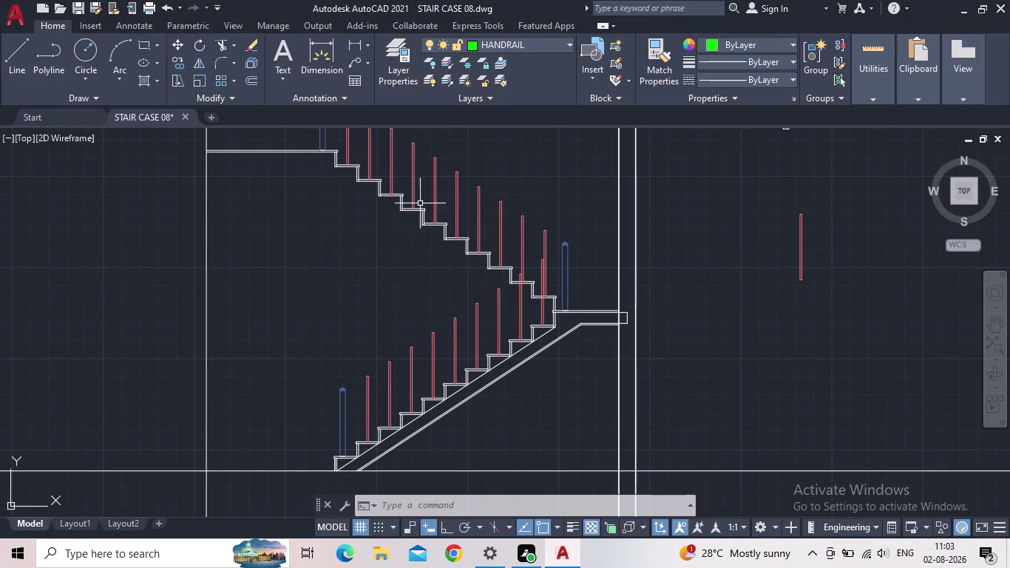
Pan across the staircase section to bring the red balusters into view.
middle_drag(385, 312, 523, 310)
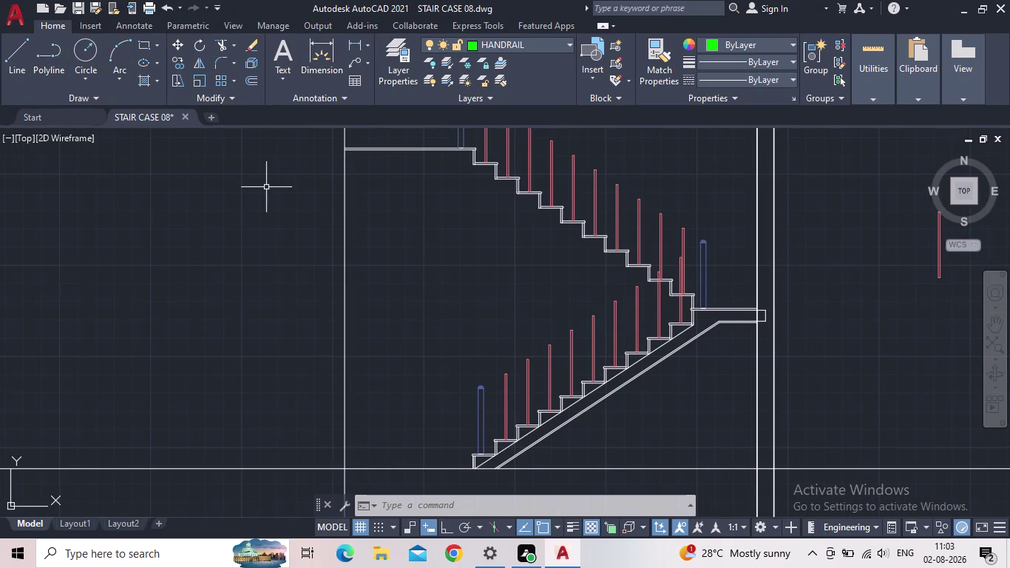
Start SPLINE and bring the lower flight's railing posts into view.
key(s)
text(PL)
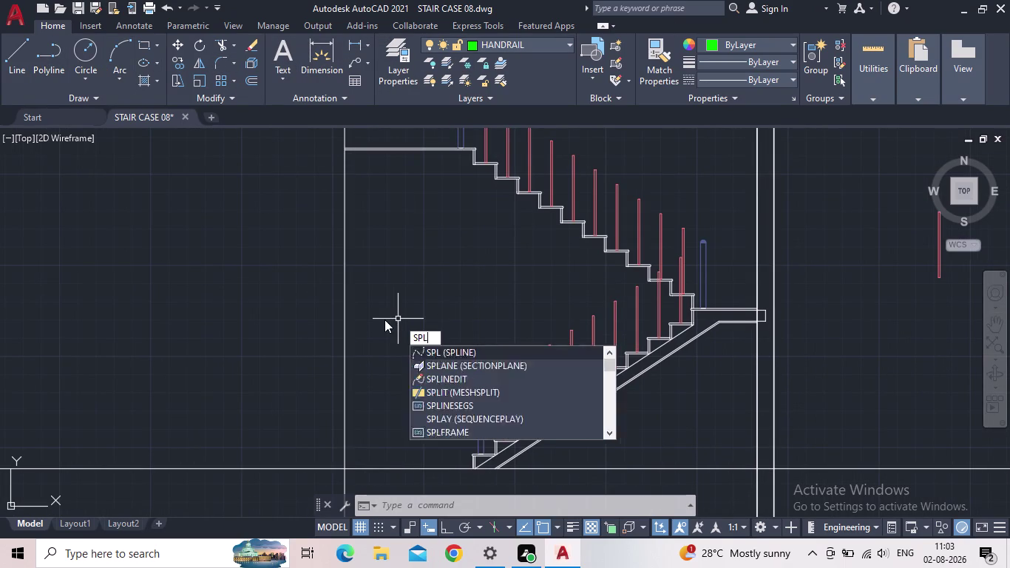
key(Return)
scroll(up, 3)
scroll(up, 3)
scroll(up, 3)
middle_drag(534, 450, 305, 270)
scroll(up, 3)
scroll(up, 3)
scroll(up, 3)
drag(310, 263, 320, 262)
middle_drag(640, 253, 468, 397)
scroll(down, 3)
middle_drag(677, 283, 464, 419)
scroll(down, 3)
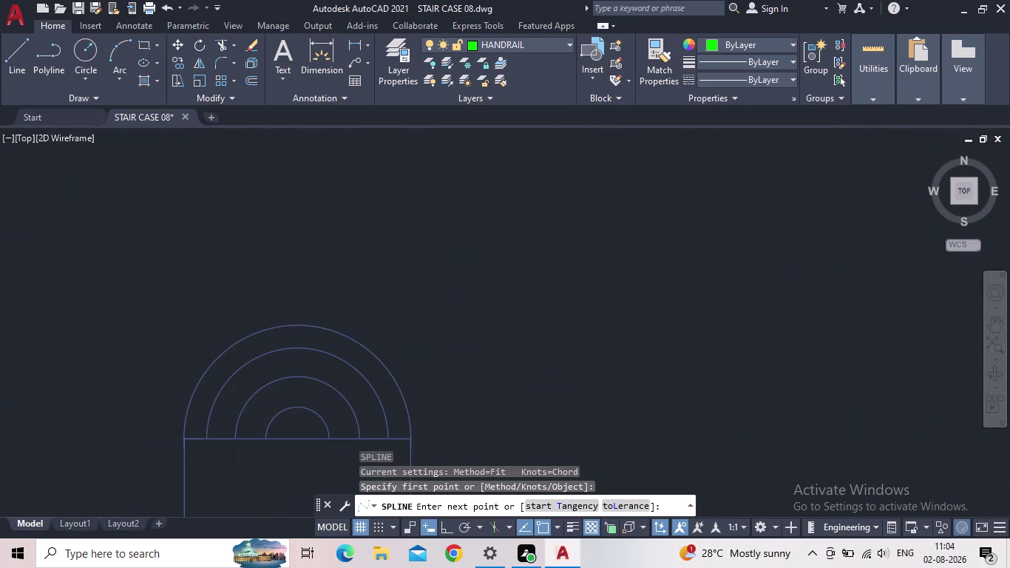
scroll(down, 3)
scroll(down, 3)
middle_drag(746, 347, 516, 426)
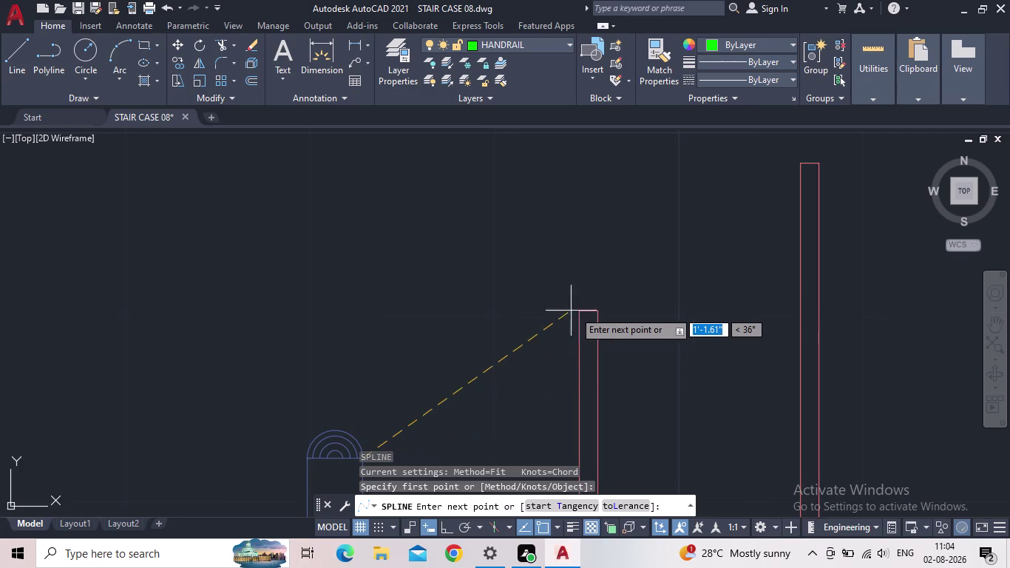
scroll(up, 3)
drag(580, 313, 598, 313)
middle_drag(759, 244, 589, 311)
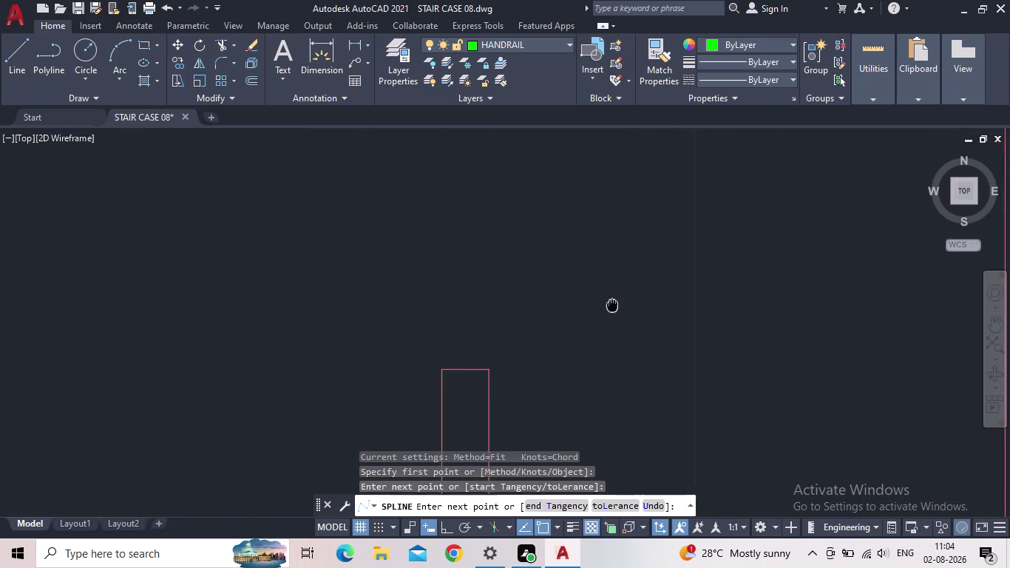
middle_drag(588, 310, 536, 317)
scroll(down, 3)
middle_drag(588, 261, 372, 434)
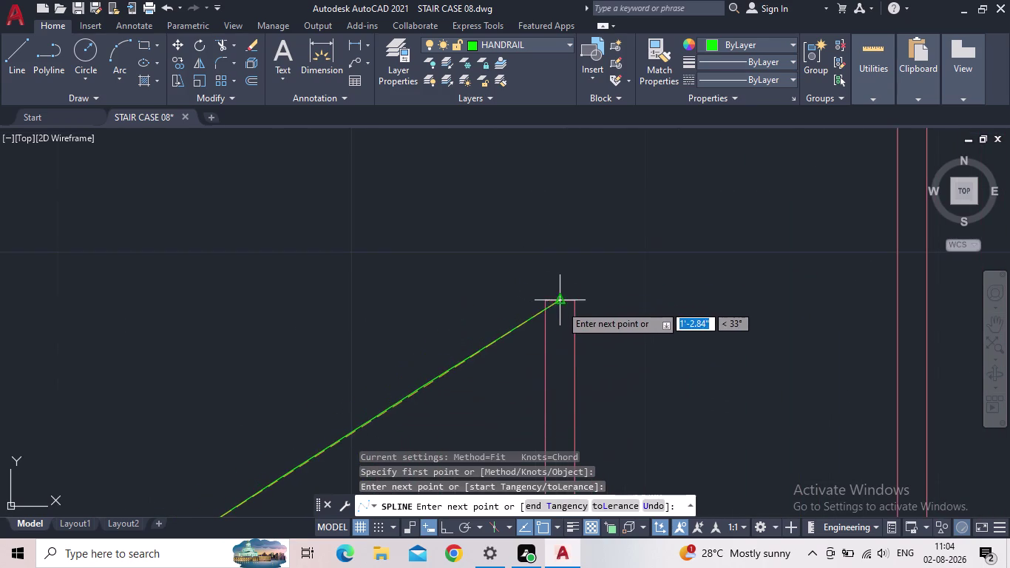
drag(542, 302, 557, 298)
middle_drag(645, 254, 439, 435)
scroll(down, 3)
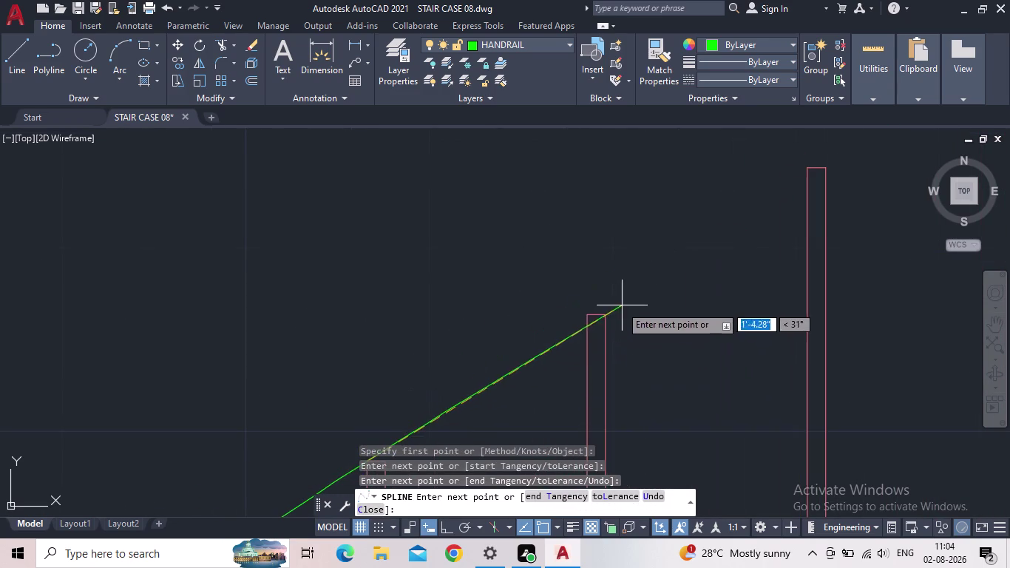
Pass the handrail spline through the lower flight's baluster tops.
click(587, 316)
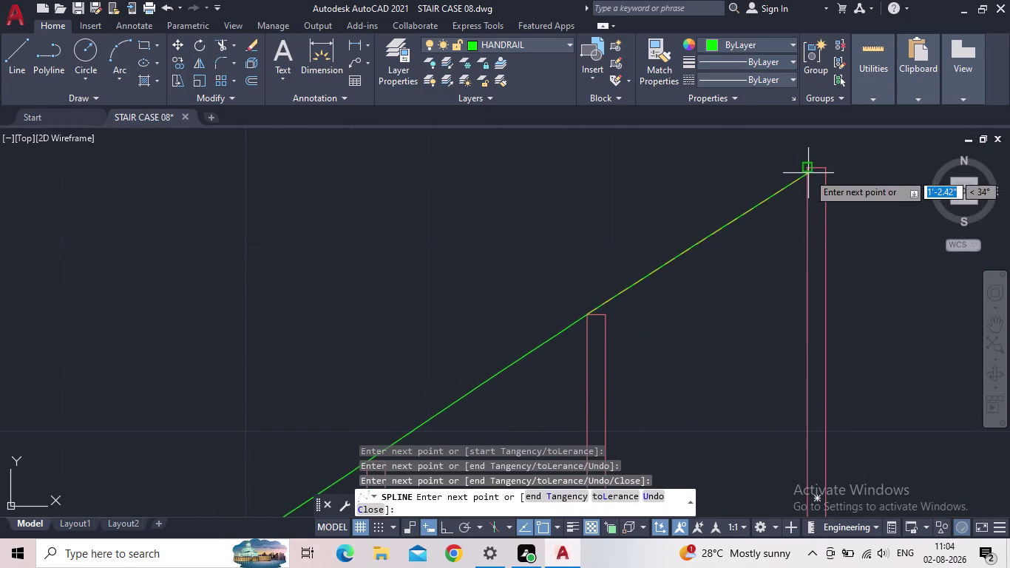
click(809, 171)
middle_drag(754, 209, 423, 439)
scroll(down, 3)
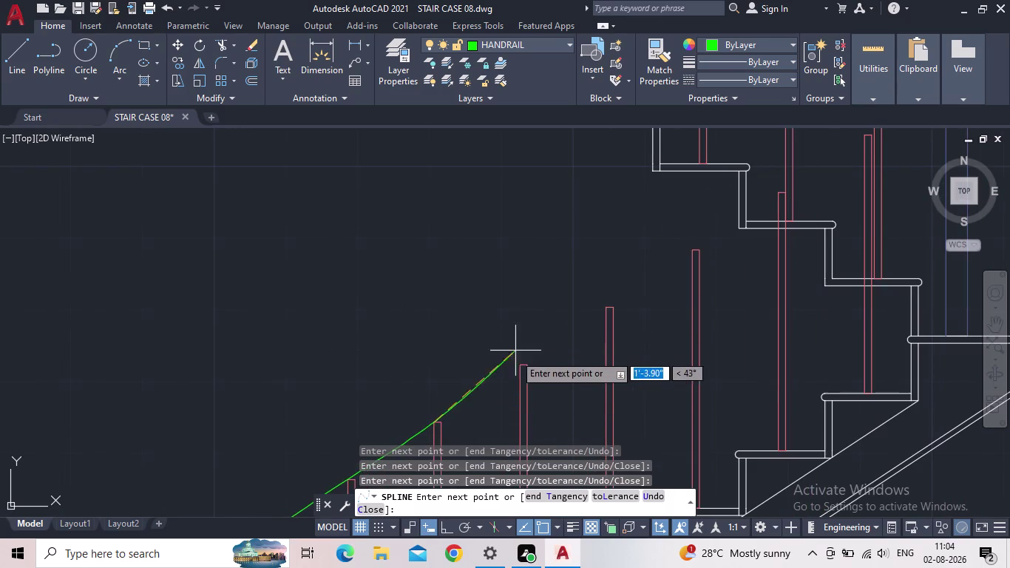
scroll(up, 3)
scroll(up, 3)
scroll(up, 3)
drag(543, 376, 547, 369)
middle_drag(742, 289, 495, 425)
scroll(down, 3)
scroll(down, 3)
scroll(up, 3)
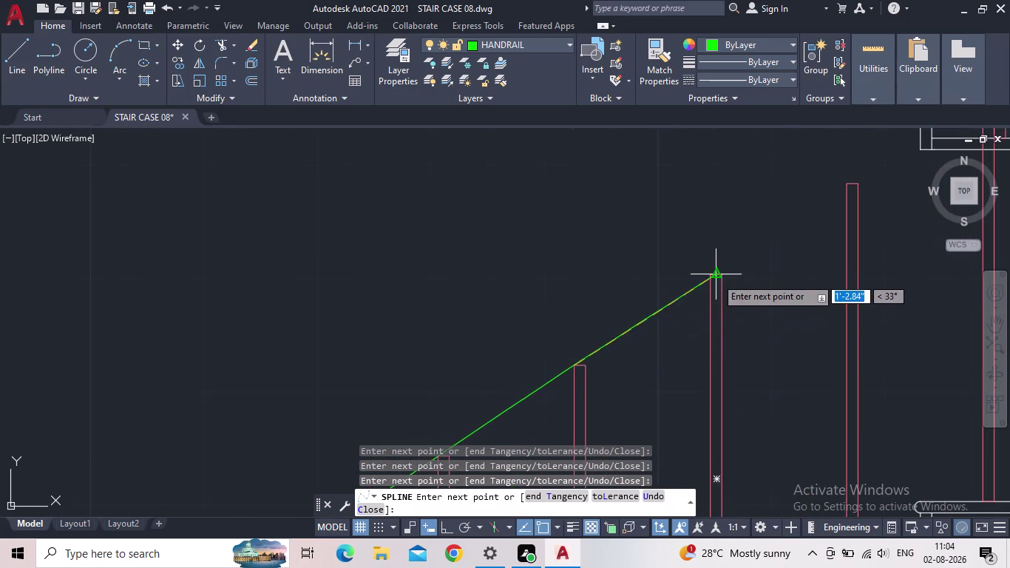
scroll(up, 3)
scroll(up, 3)
click(687, 247)
middle_drag(745, 254, 743, 257)
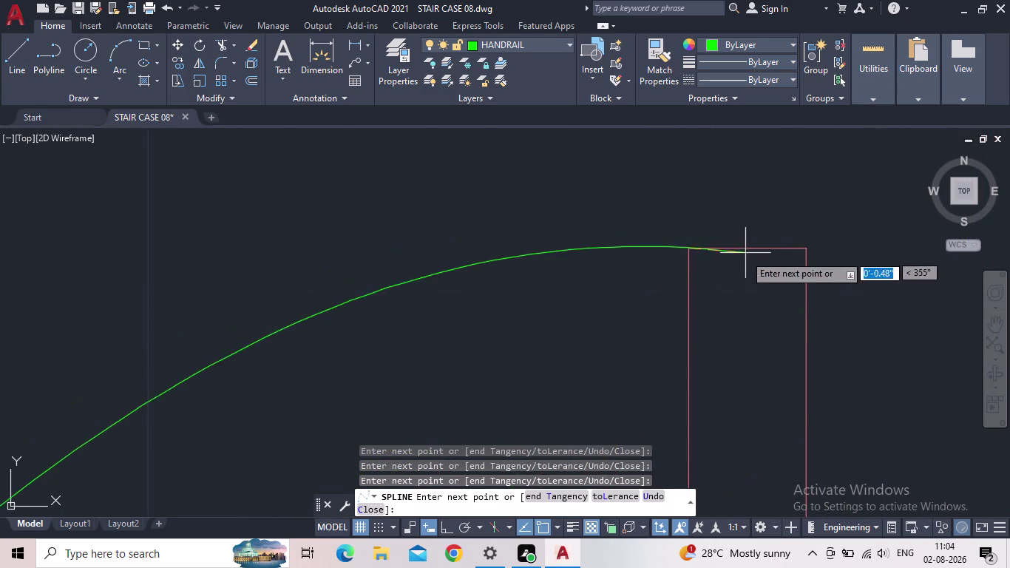
middle_drag(744, 258, 402, 427)
scroll(down, 3)
scroll(down, 3)
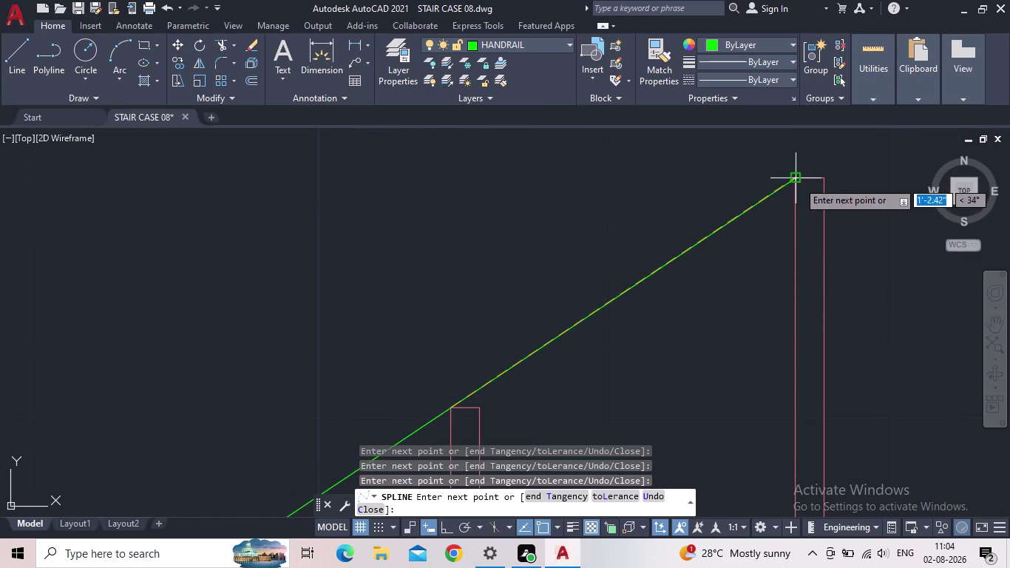
click(799, 180)
Extend the spline through the landing post and a point near the wall.
middle_drag(787, 196, 535, 388)
scroll(down, 3)
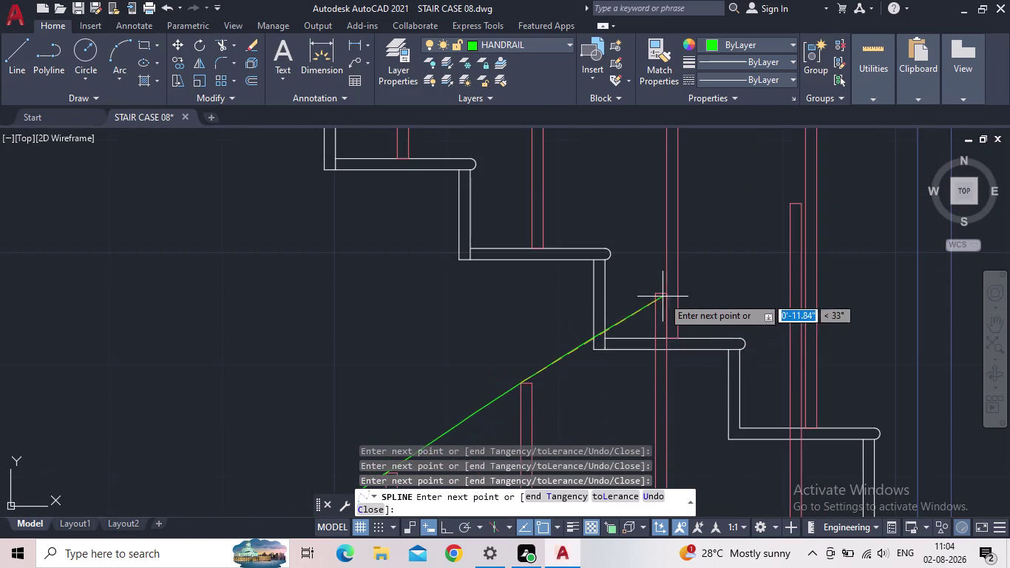
scroll(up, 3)
click(624, 309)
middle_drag(793, 259, 705, 365)
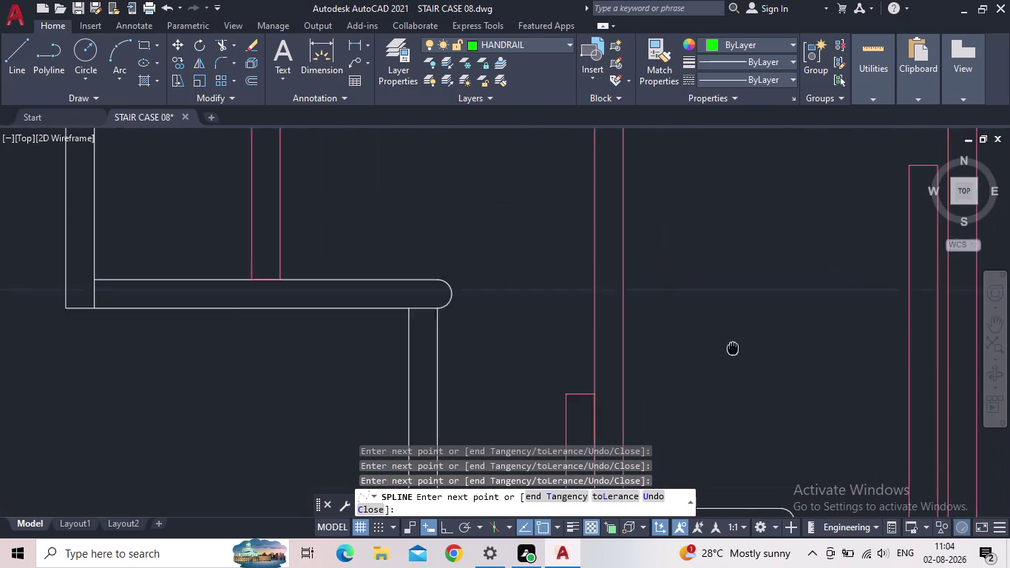
middle_drag(705, 365, 606, 404)
scroll(down, 3)
click(697, 296)
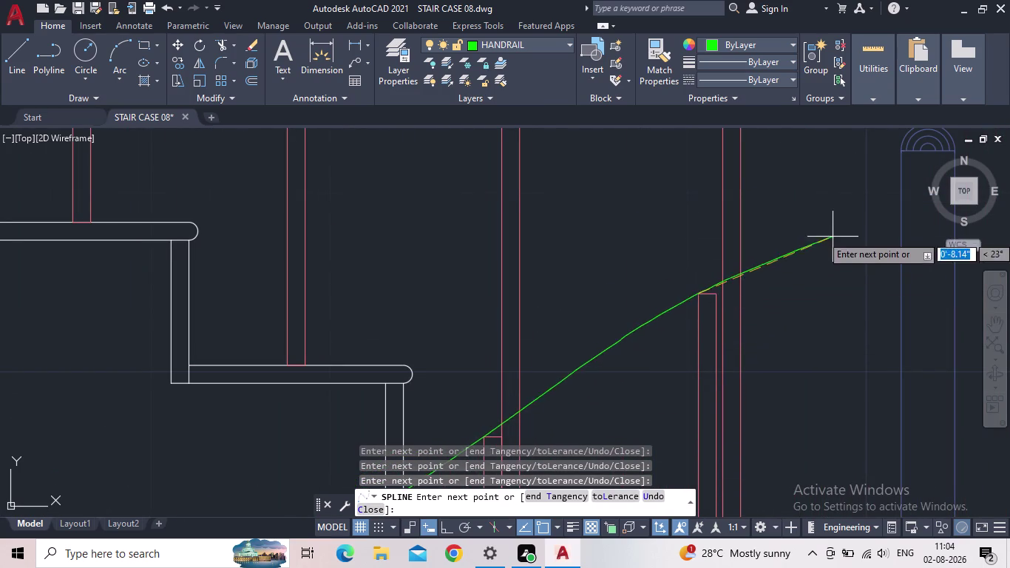
middle_drag(846, 234, 670, 395)
scroll(up, 3)
scroll(up, 3)
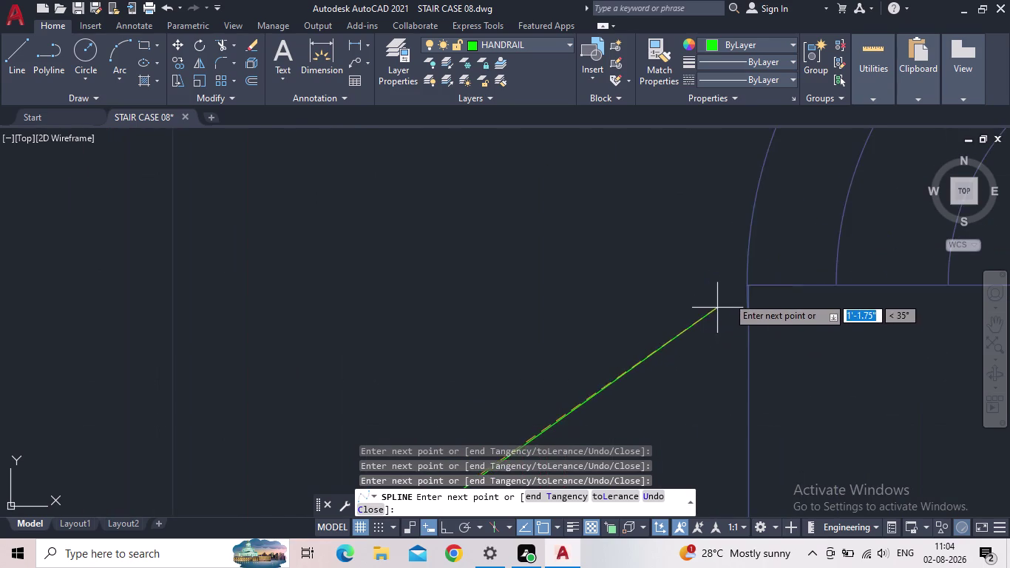
scroll(up, 3)
click(771, 288)
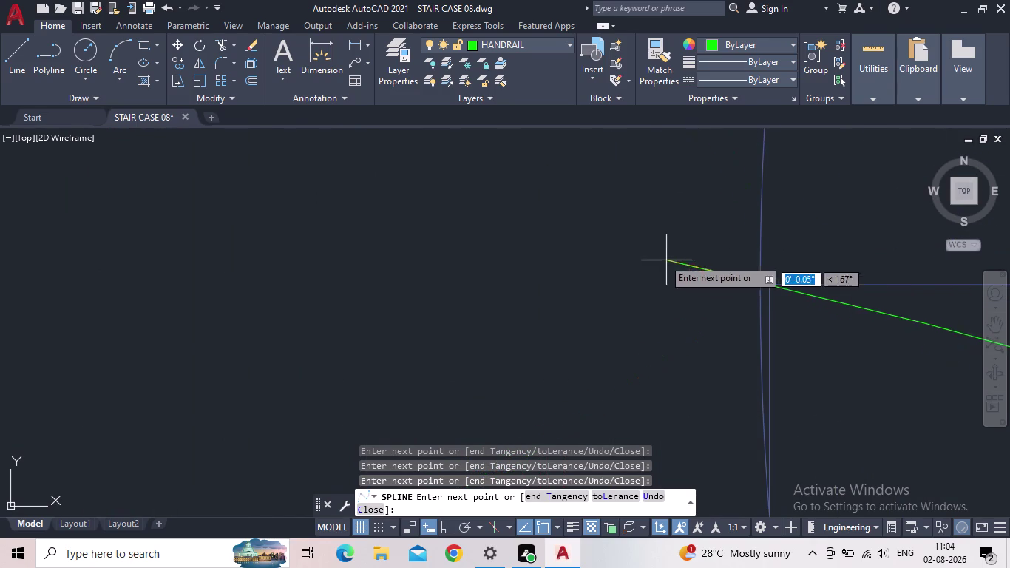
middle_drag(639, 272, 690, 381)
scroll(down, 3)
scroll(down, 3)
scroll(down, 3)
middle_drag(442, 257, 584, 344)
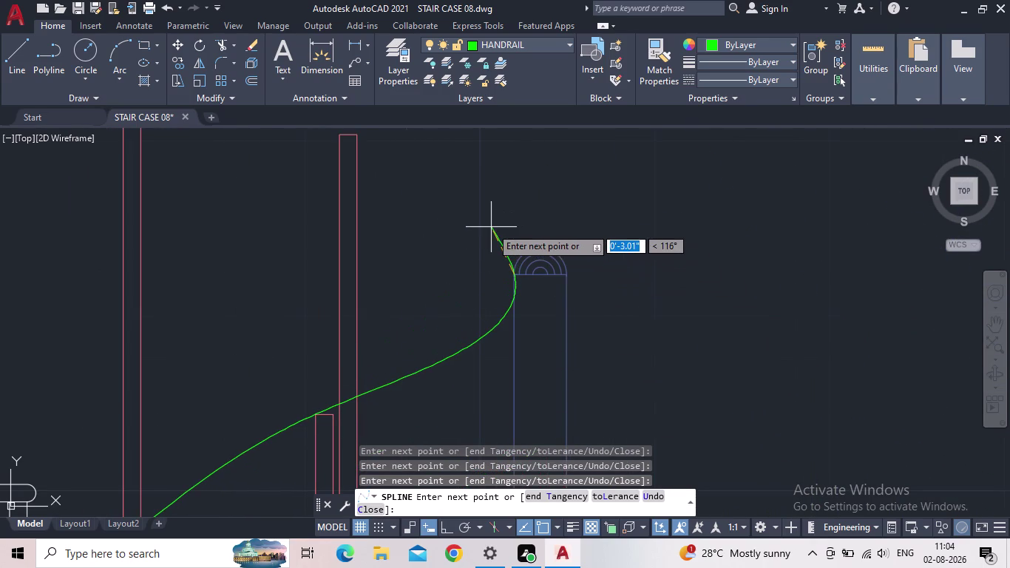
Continue the handrail spline through the upper flight's post tops.
middle_drag(455, 212, 462, 221)
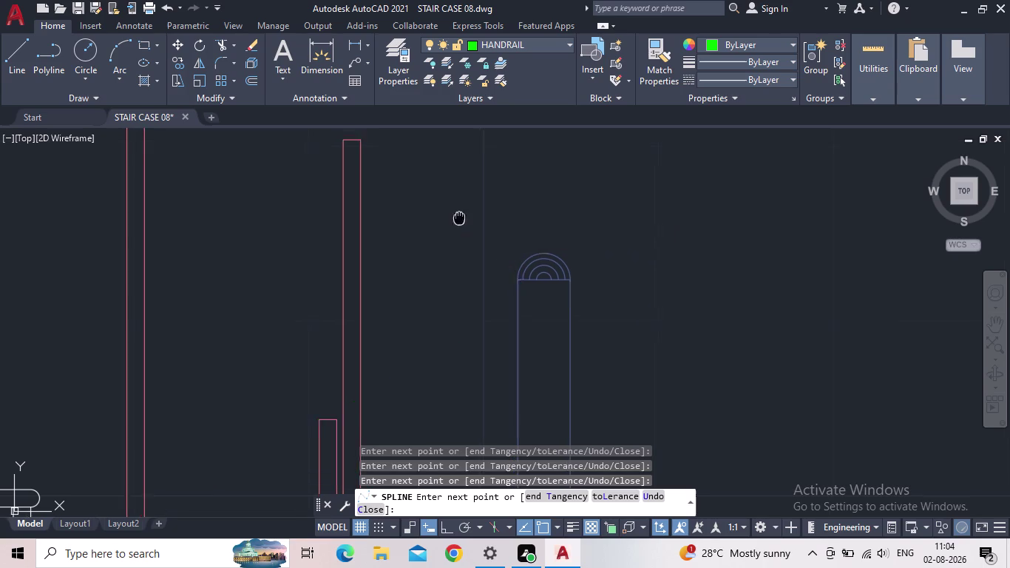
middle_drag(462, 221, 680, 330)
scroll(up, 3)
click(572, 254)
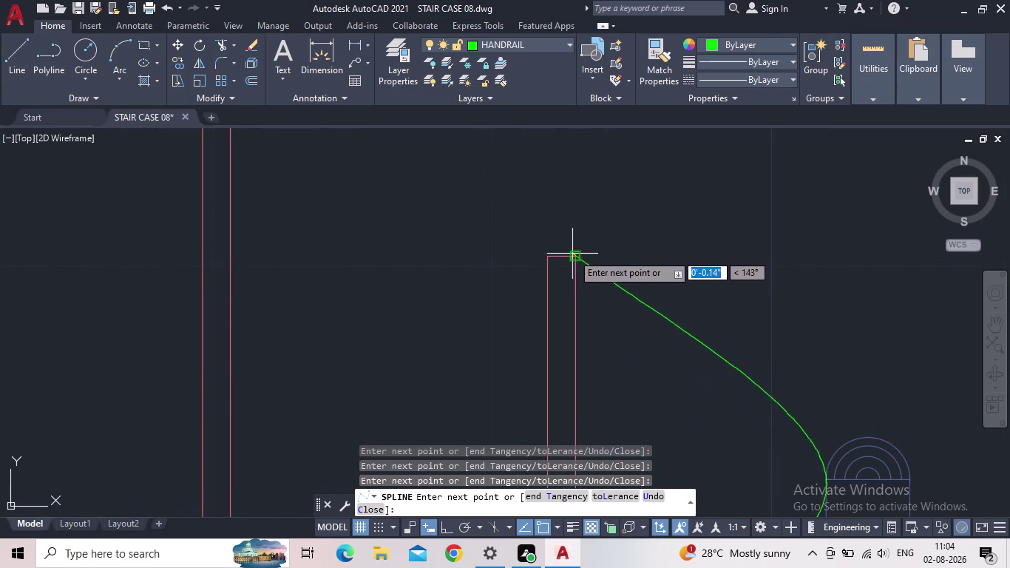
scroll(up, 3)
middle_drag(507, 198, 702, 375)
scroll(down, 3)
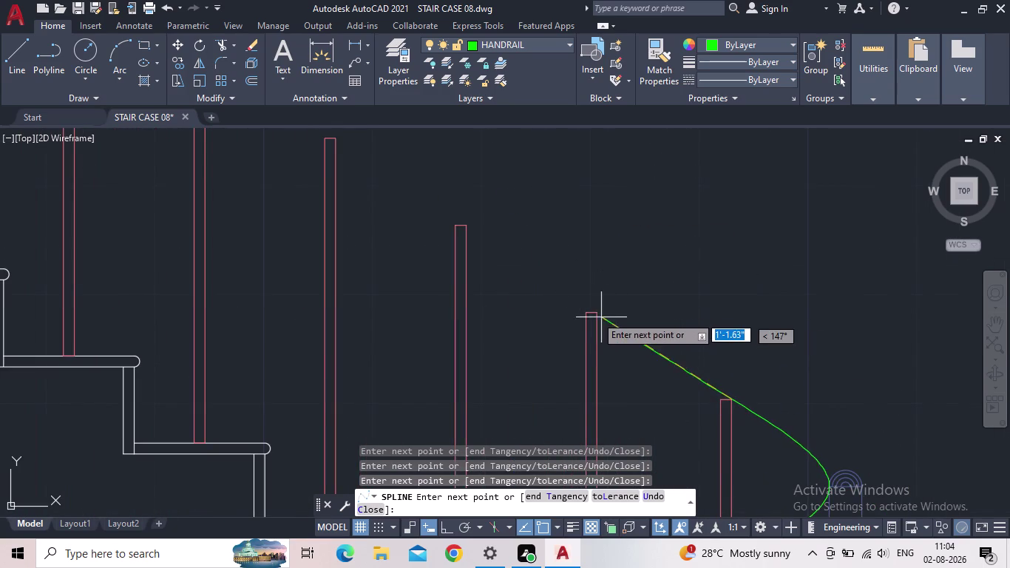
scroll(up, 3)
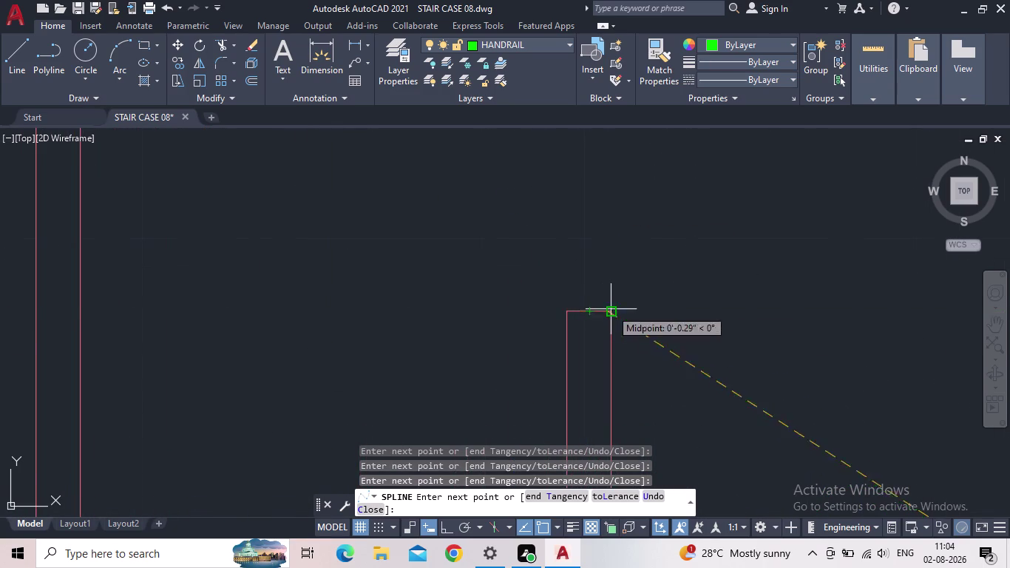
click(616, 310)
middle_drag(449, 220, 712, 402)
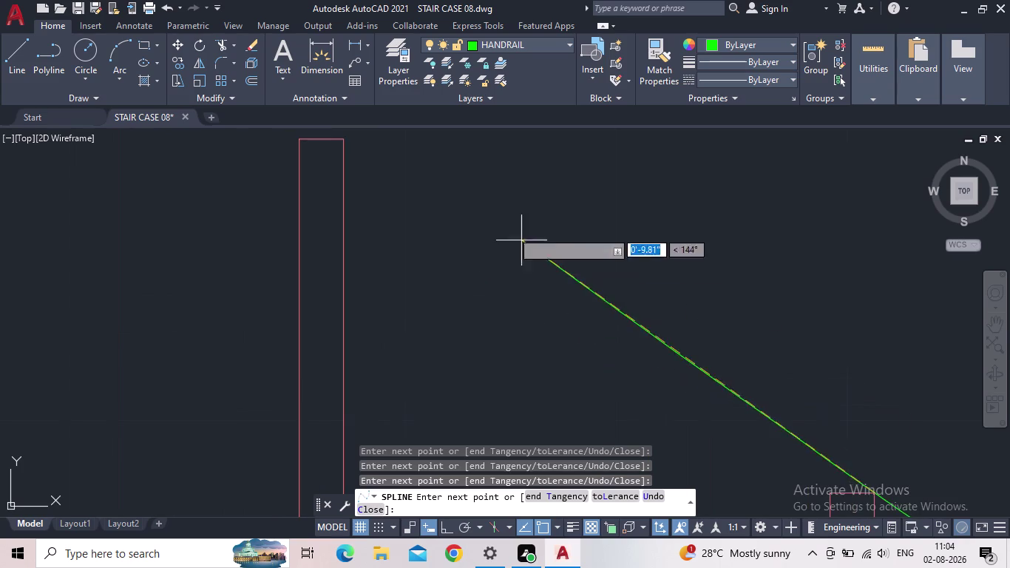
middle_drag(488, 221, 688, 395)
click(543, 310)
middle_drag(407, 247, 677, 374)
scroll(down, 3)
click(534, 262)
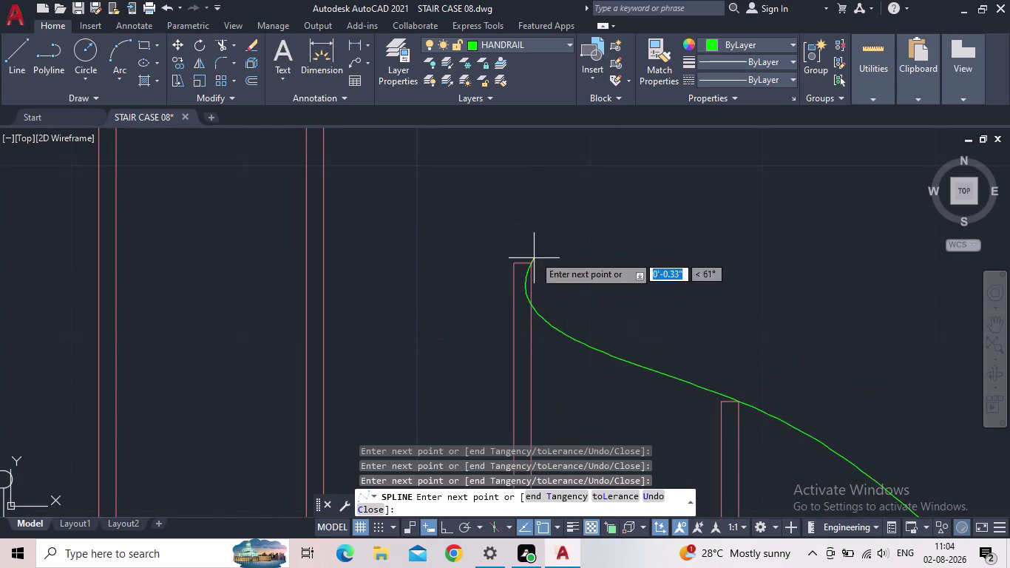
middle_drag(464, 201, 673, 395)
scroll(up, 3)
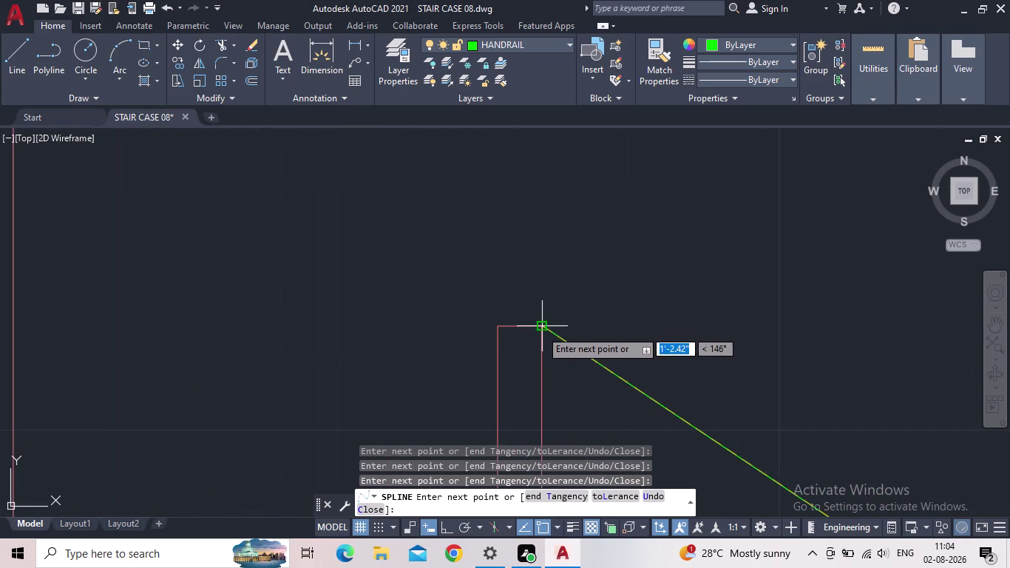
click(541, 330)
middle_drag(340, 246, 618, 338)
scroll(down, 3)
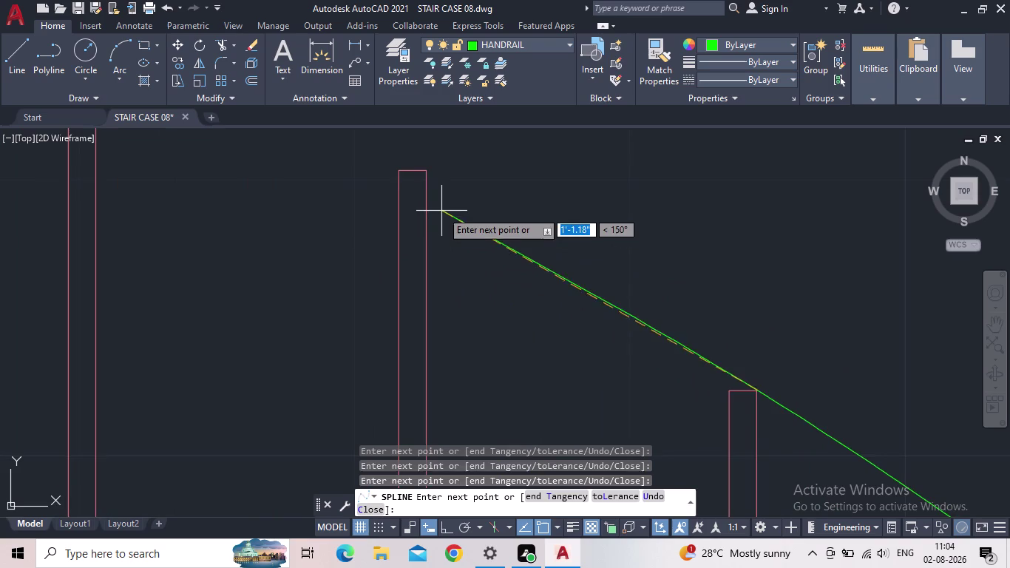
middle_drag(447, 219, 449, 312)
click(432, 264)
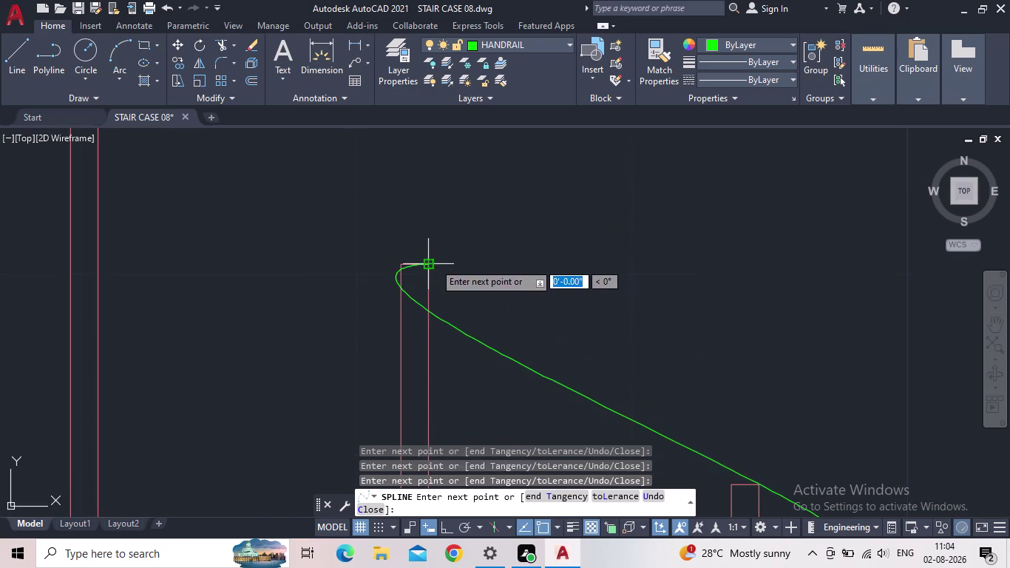
Add the last post-top points, curve around the lower newel post and end the spline.
middle_drag(368, 235, 636, 373)
scroll(down, 3)
scroll(up, 3)
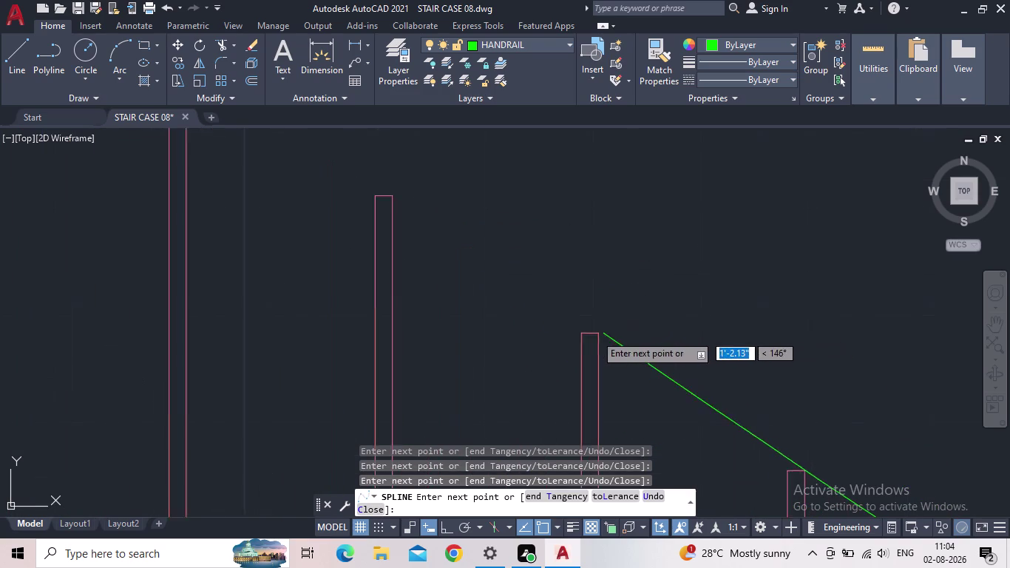
click(599, 332)
middle_drag(466, 256, 469, 263)
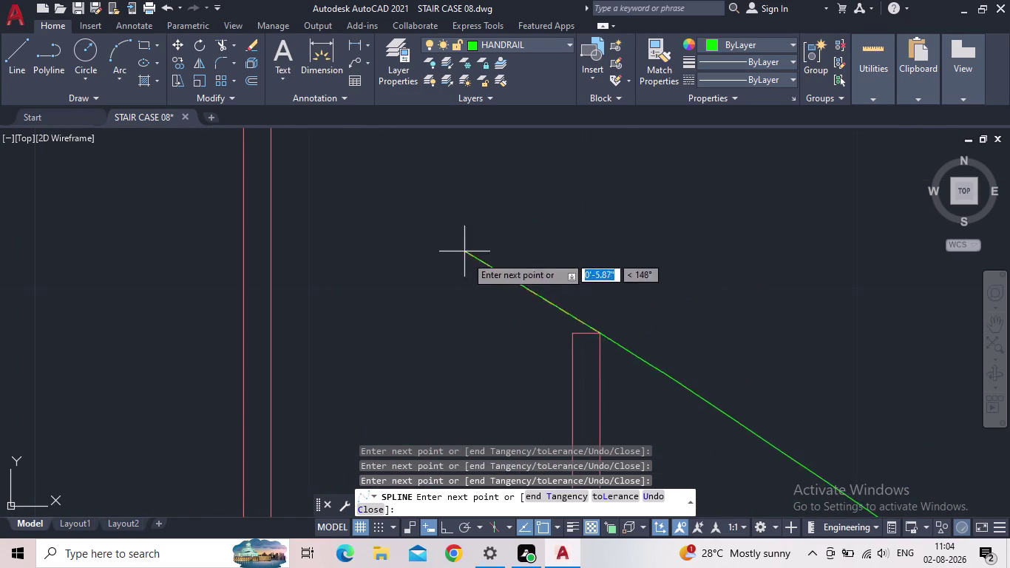
middle_drag(469, 263, 767, 481)
click(573, 339)
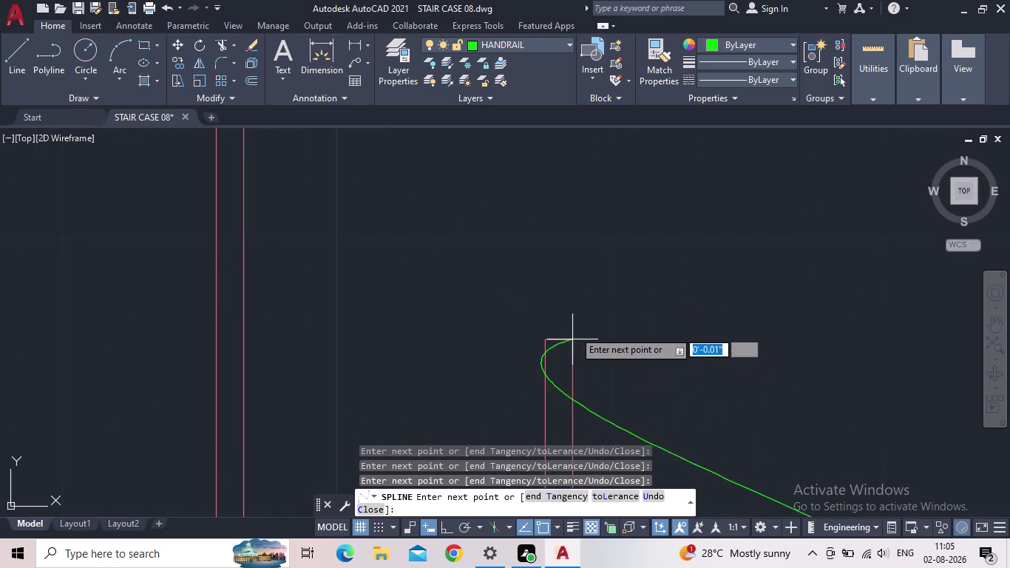
middle_drag(480, 254, 606, 398)
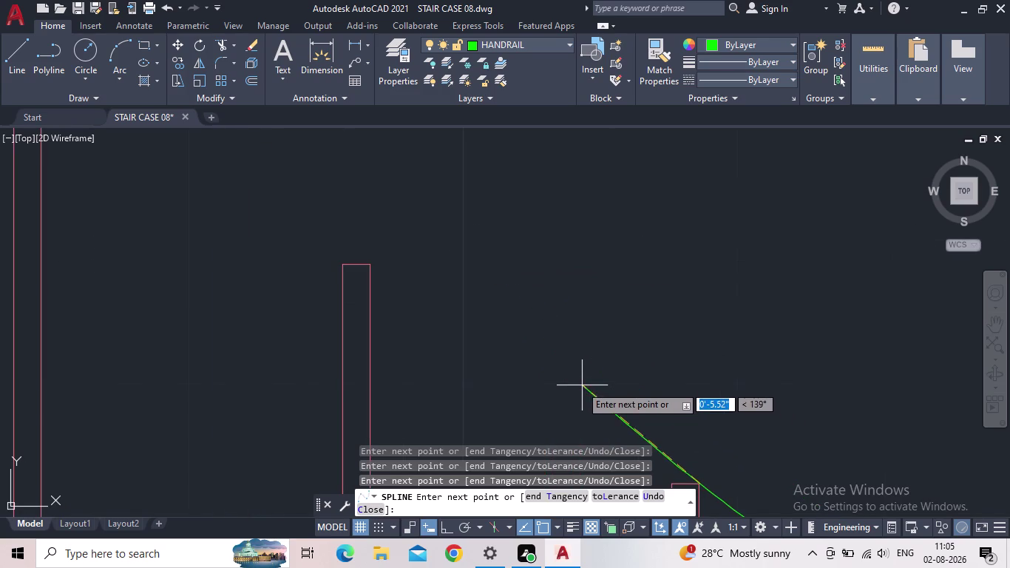
middle_drag(541, 343, 710, 400)
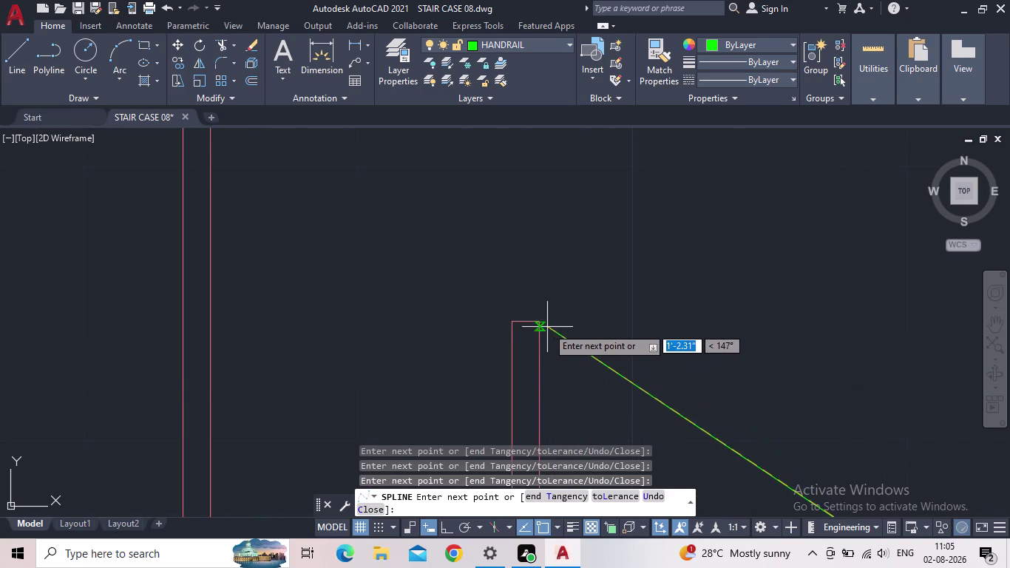
click(536, 321)
middle_drag(455, 280, 751, 475)
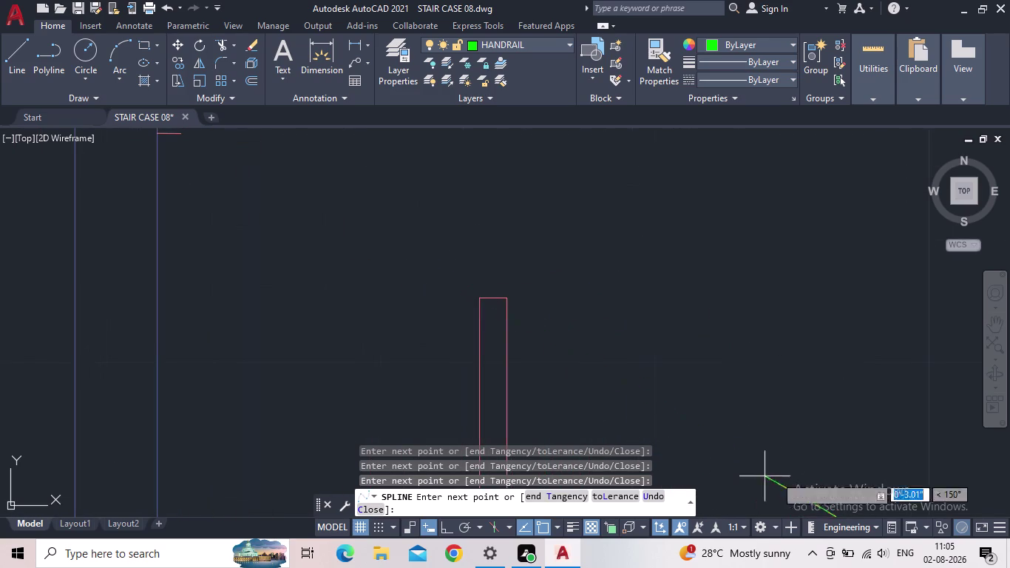
click(503, 301)
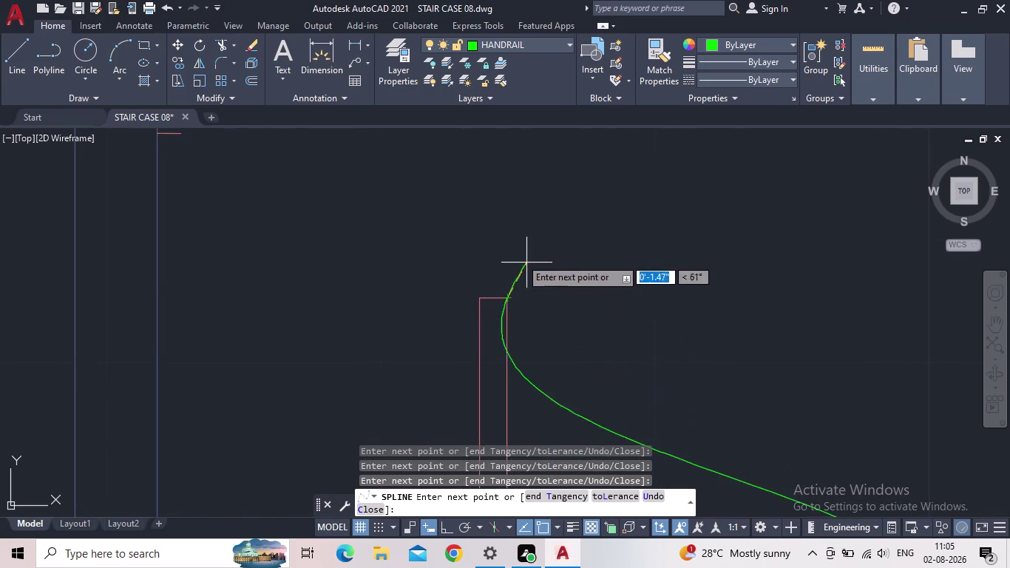
middle_drag(512, 255, 1002, 452)
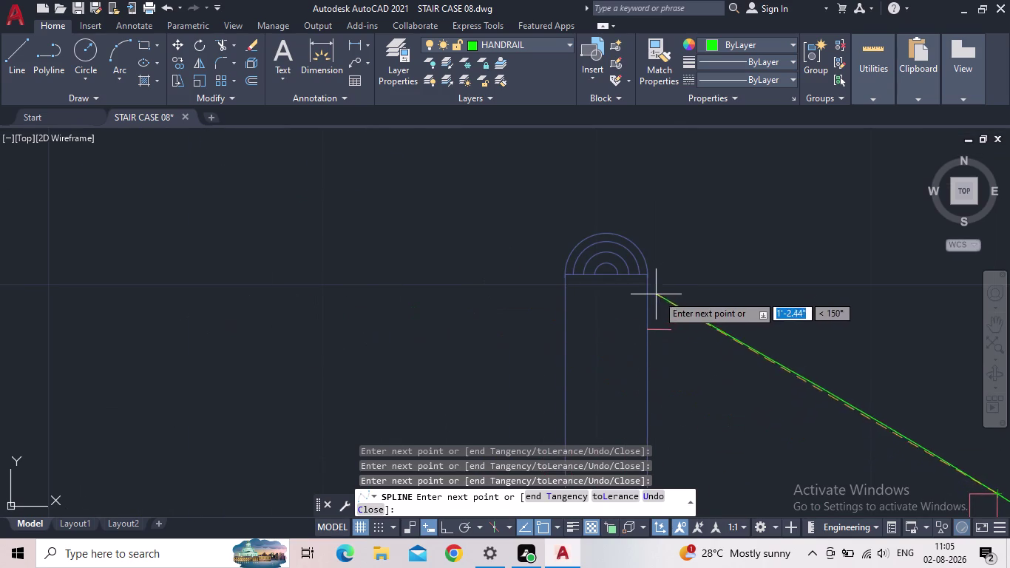
scroll(up, 3)
scroll(up, 3)
scroll(up, 3)
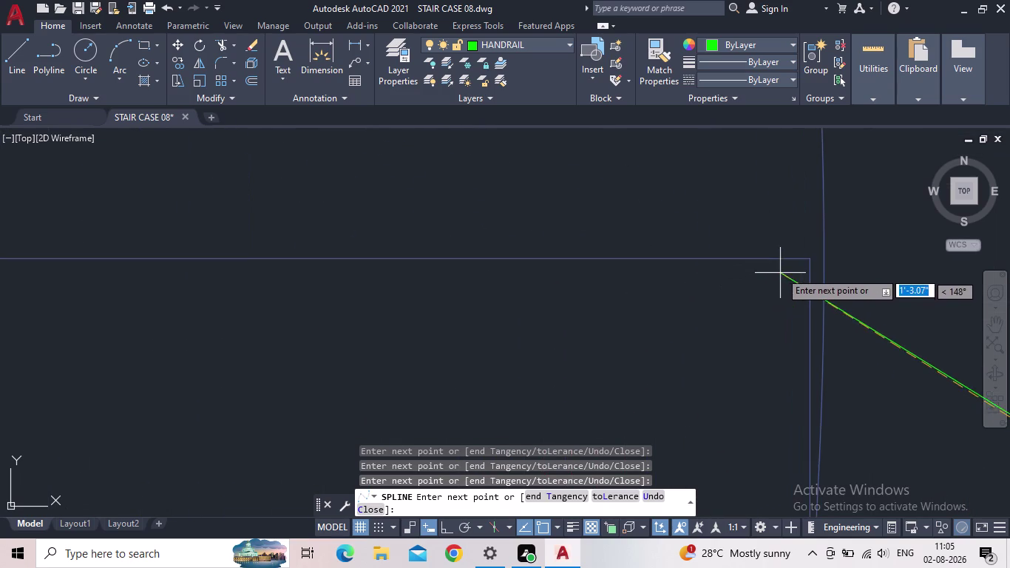
click(813, 257)
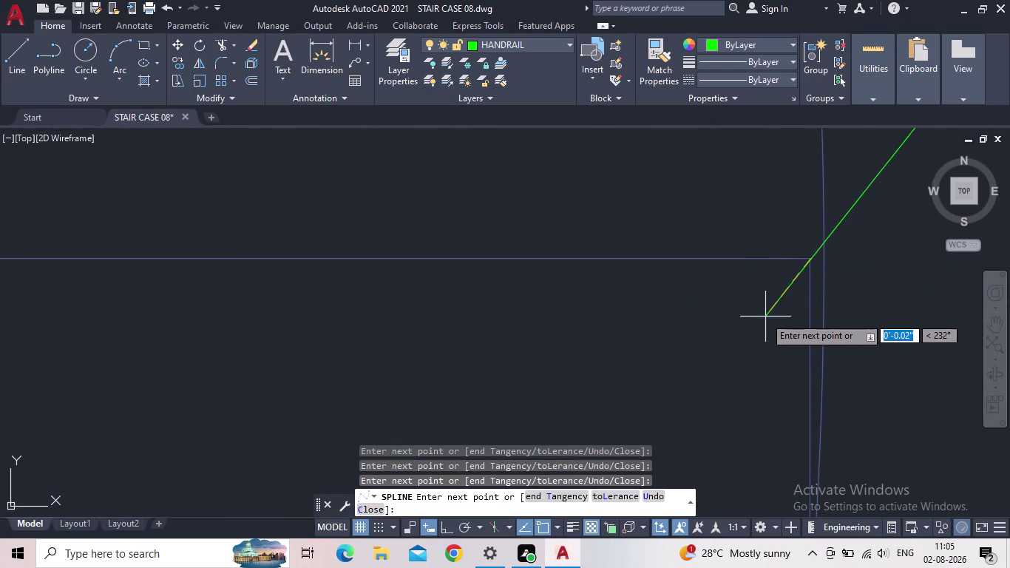
key(Return)
scroll(down, 3)
scroll(down, 3)
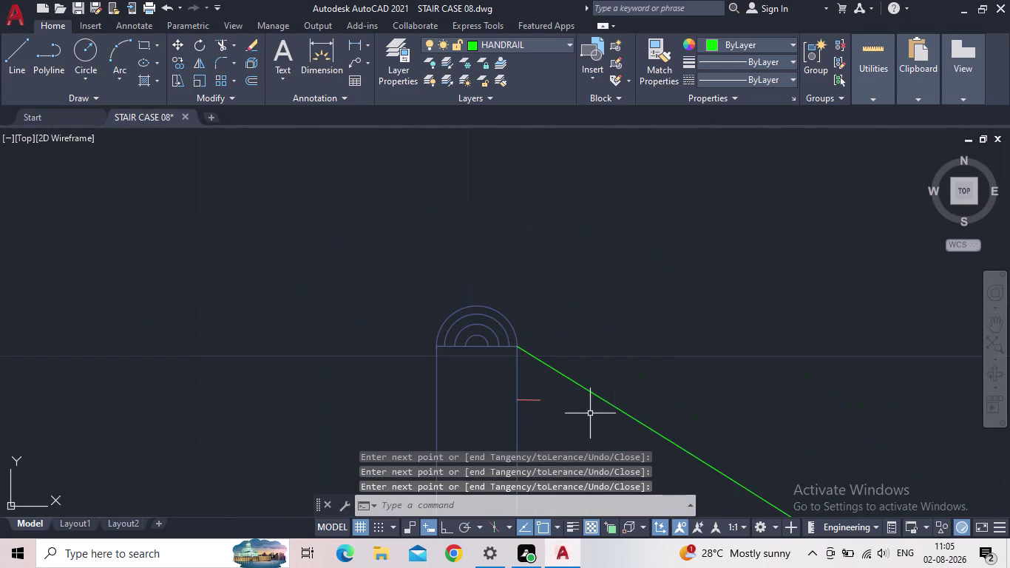
middle_drag(616, 417, 483, 239)
scroll(down, 3)
scroll(down, 3)
scroll(down, 3)
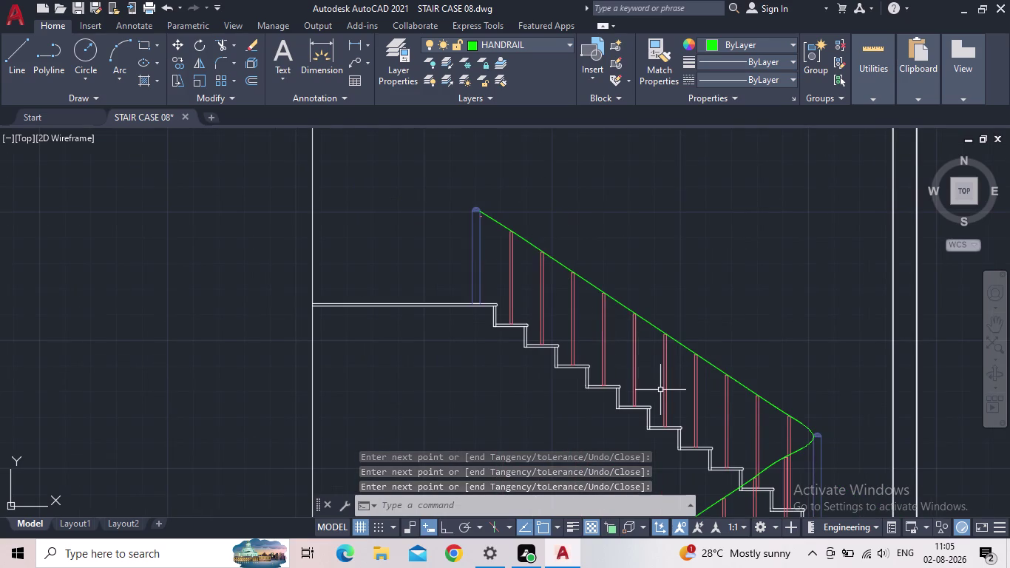
middle_drag(659, 389, 629, 243)
scroll(down, 3)
middle_drag(577, 282, 590, 270)
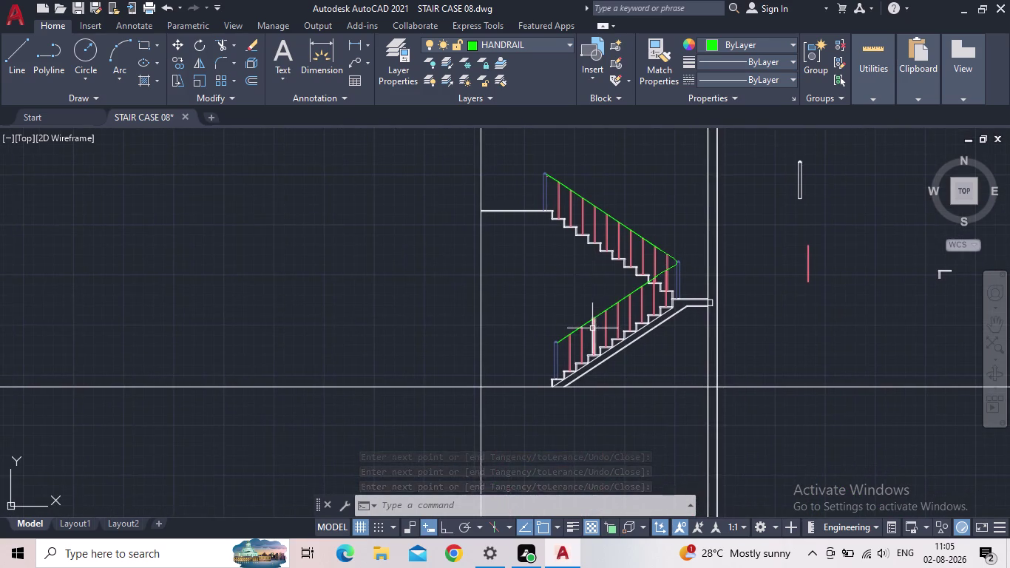
scroll(up, 3)
scroll(down, 3)
middle_drag(505, 323, 417, 481)
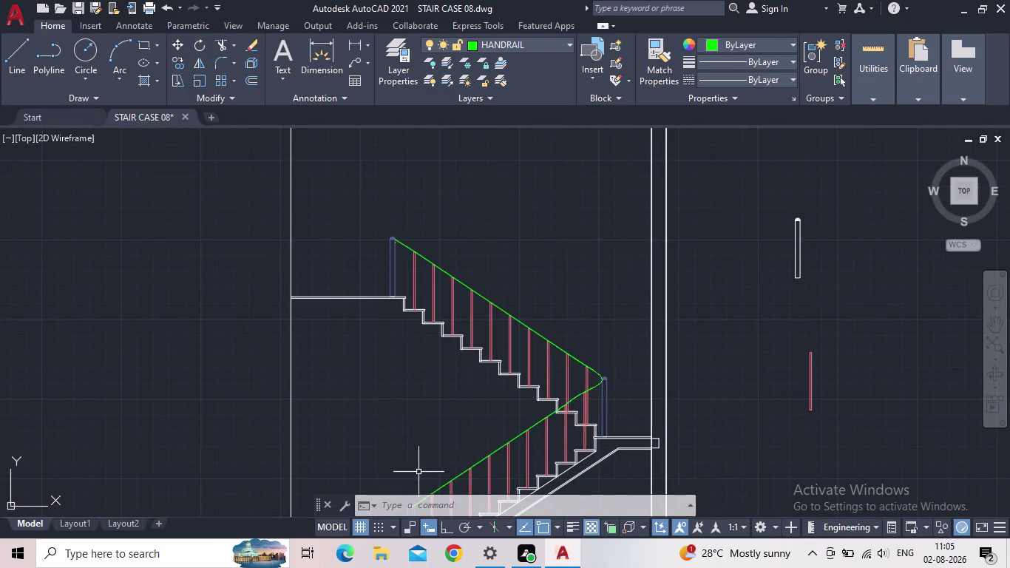
middle_drag(419, 421, 411, 326)
scroll(up, 3)
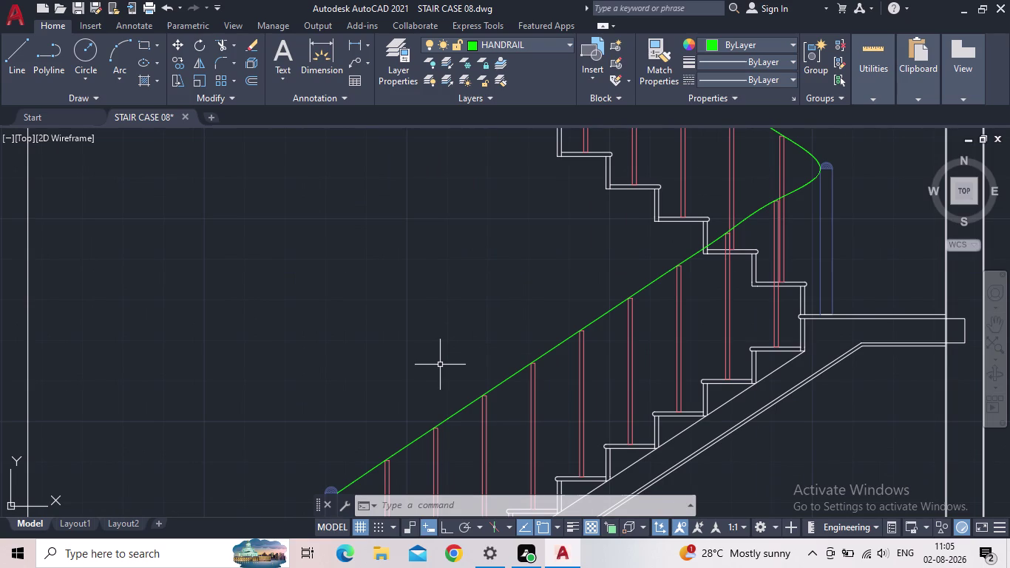
key(o)
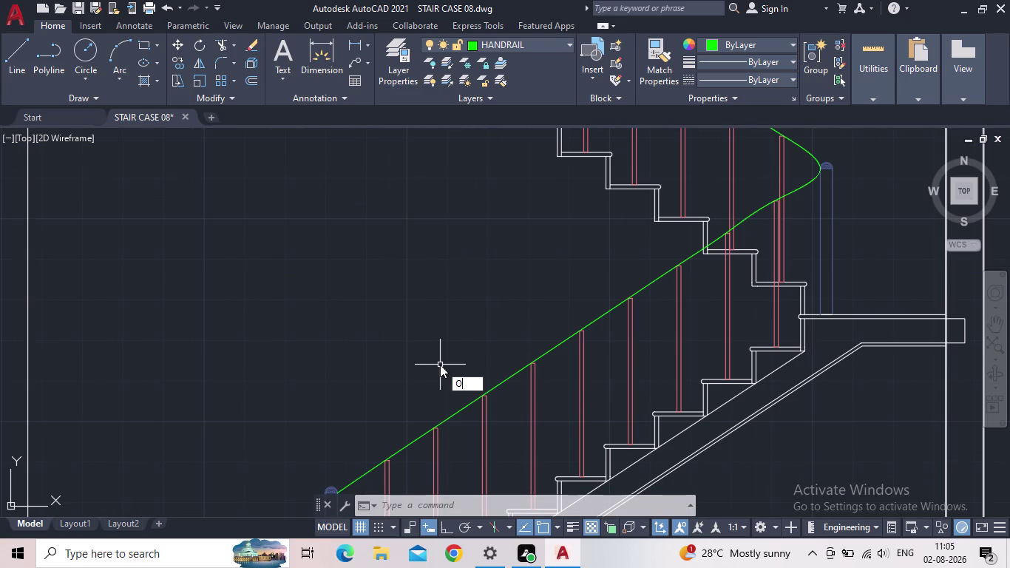
Start the OFFSET command with a 2-inch offset distance.
key(Return)
key(2)
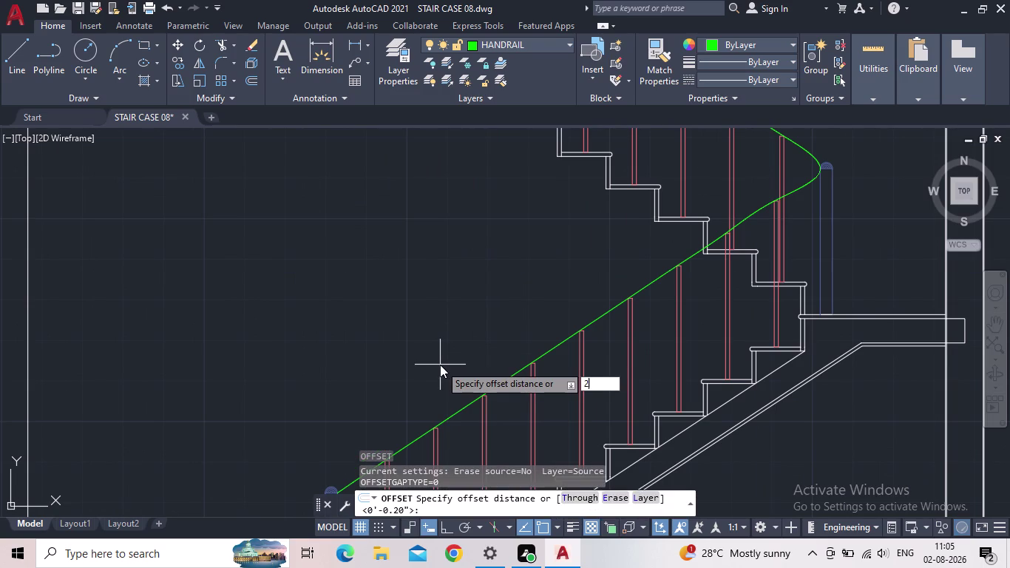
key(shift+quotedbl)
key(Return)
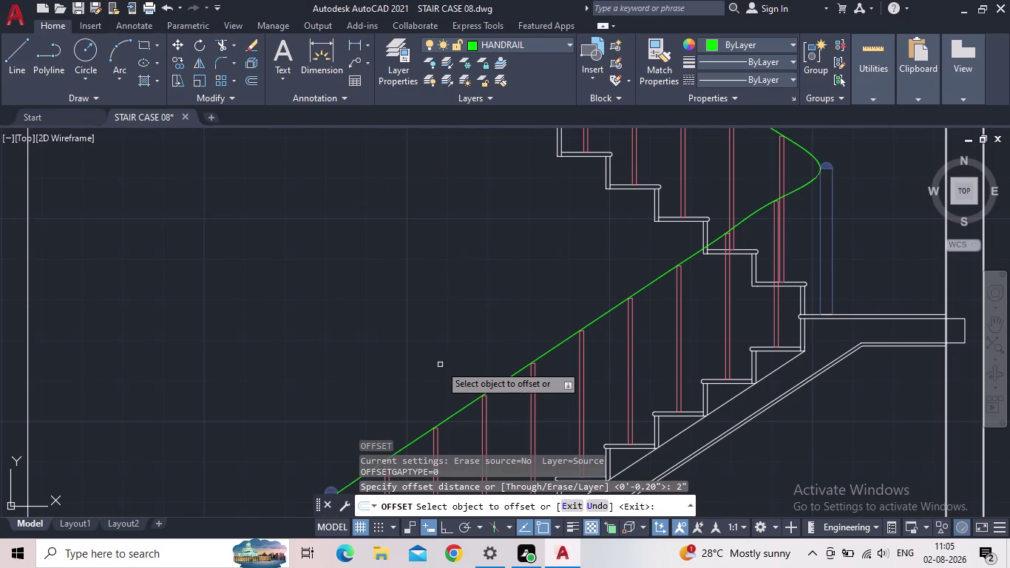
Offset the handrail spline 2 inches to its lower side.
middle_drag(443, 349, 454, 268)
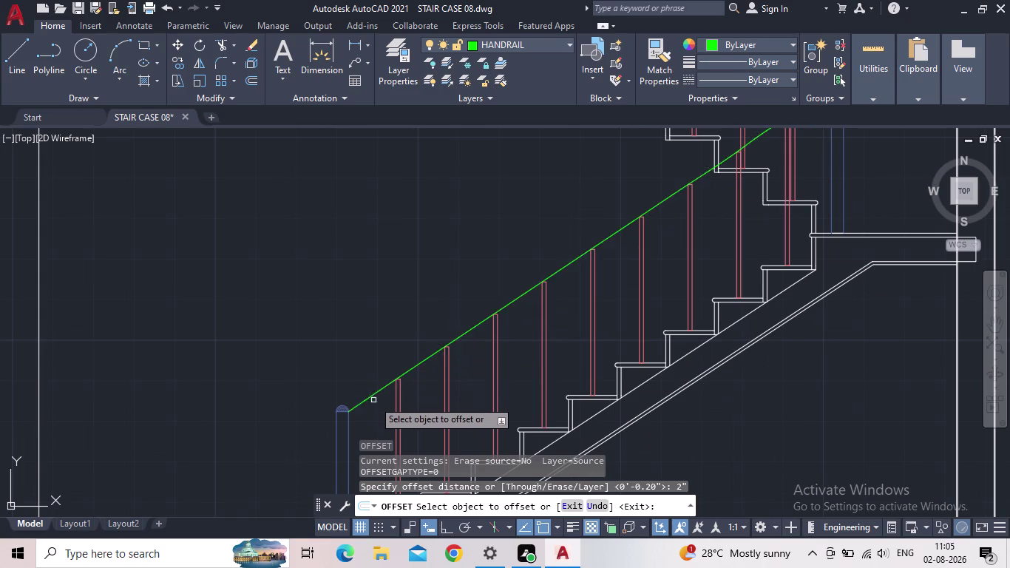
click(366, 399)
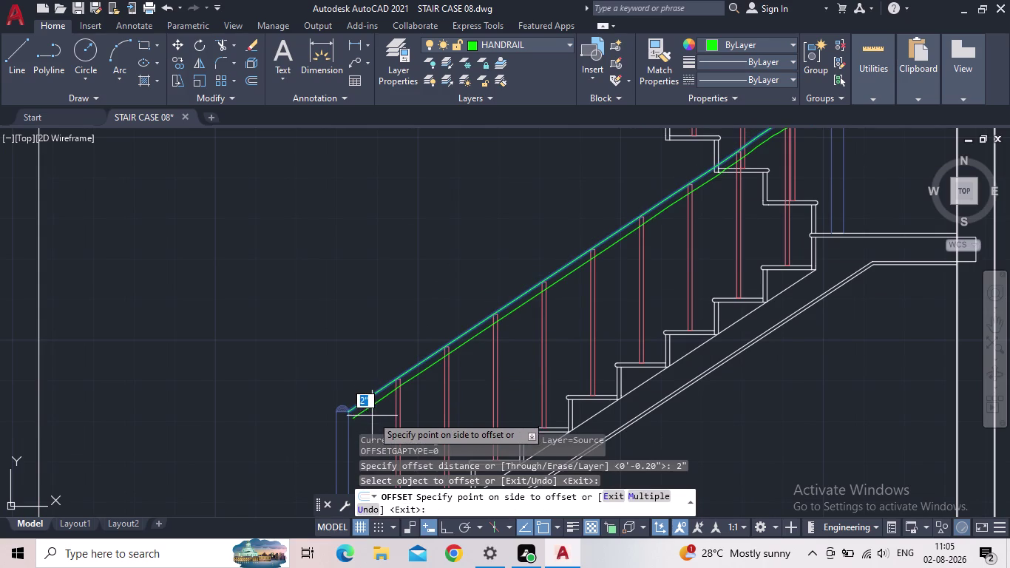
middle_drag(363, 418, 237, 405)
scroll(down, 3)
scroll(down, 3)
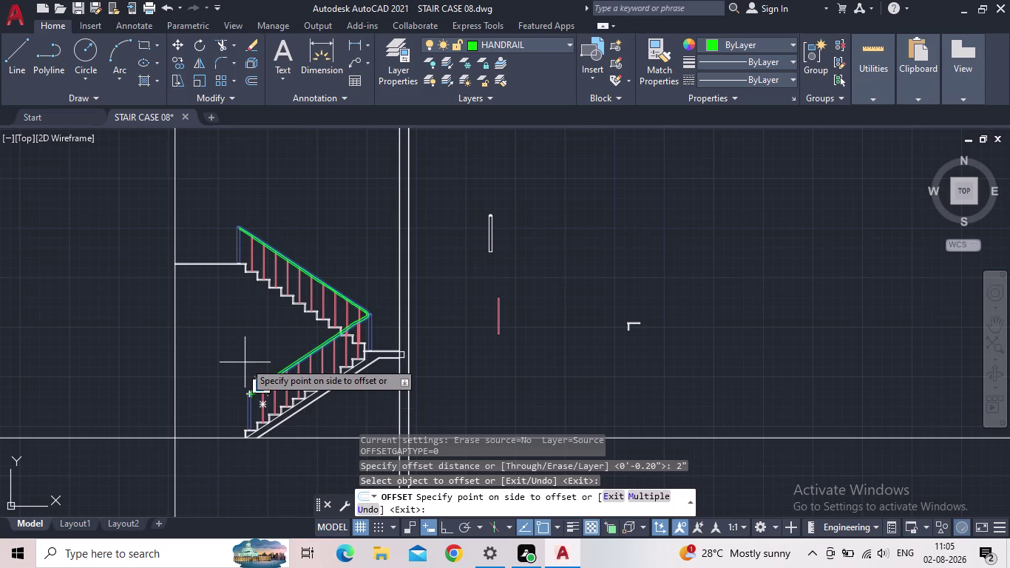
scroll(up, 3)
scroll(up, 3)
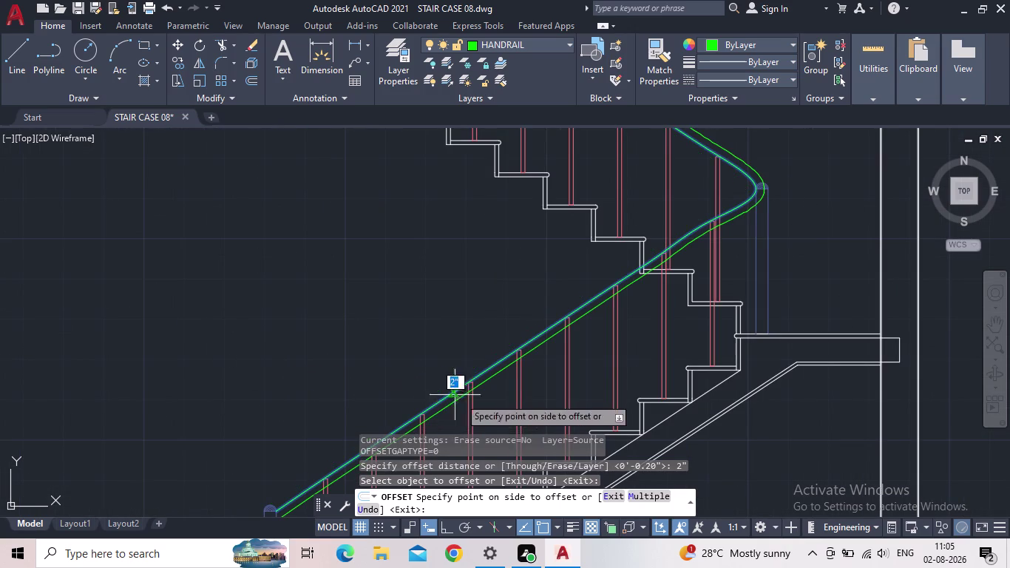
middle_drag(486, 424, 480, 390)
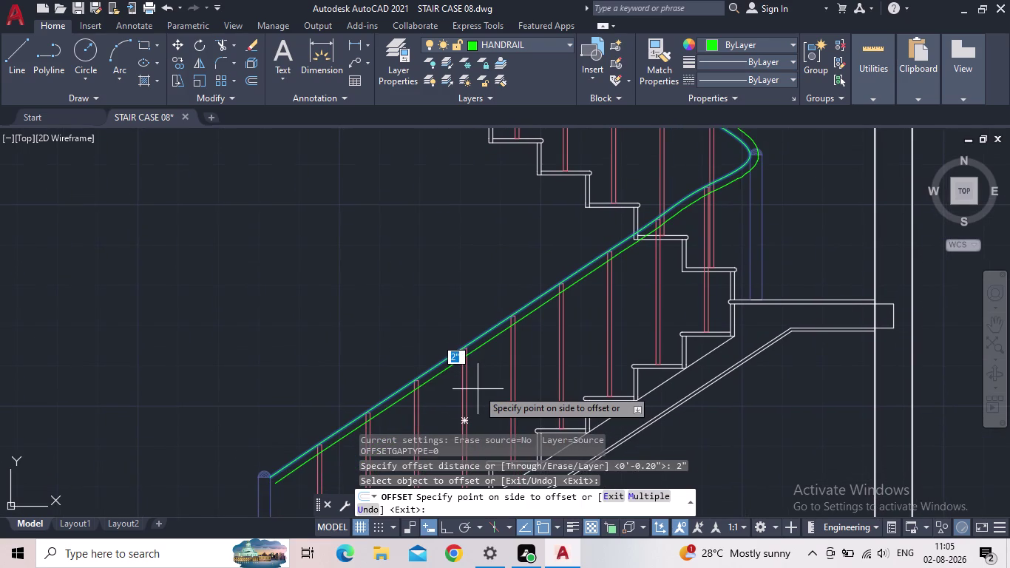
click(332, 333)
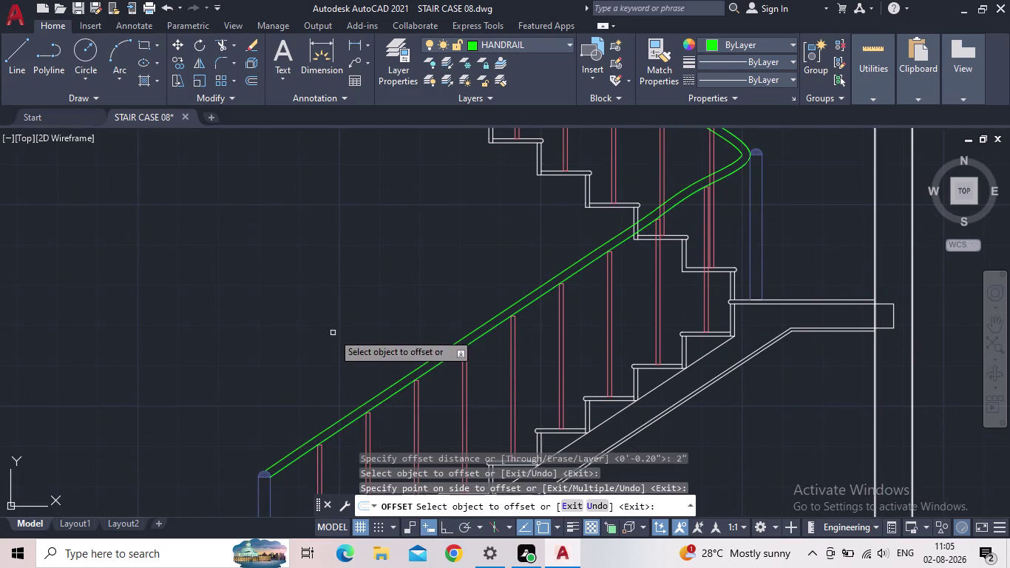
key(Escape)
middle_drag(303, 414, 352, 355)
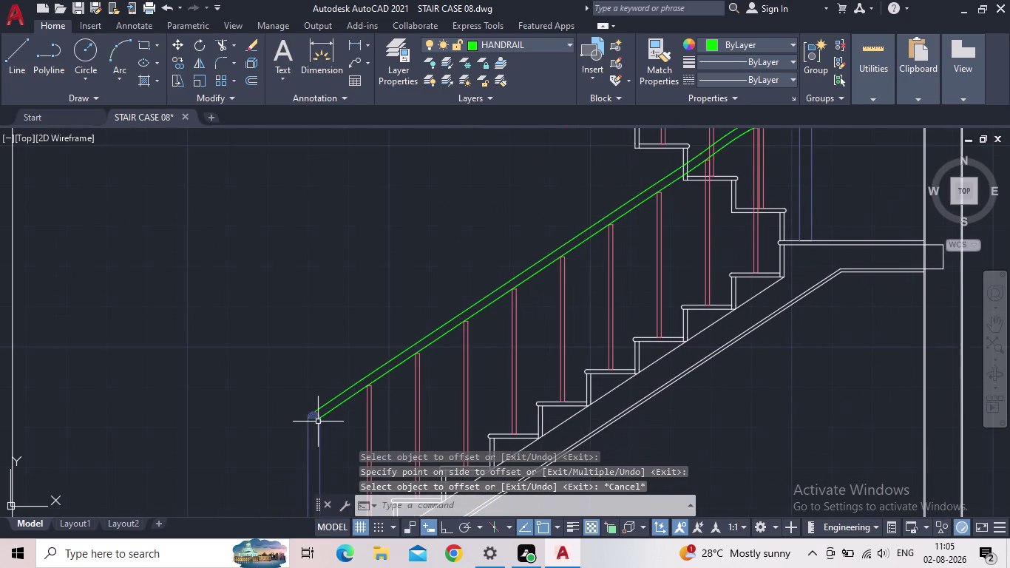
Move both green handrail lines down from the lower rail's end onto the newel post top.
scroll(up, 3)
scroll(up, 3)
click(403, 430)
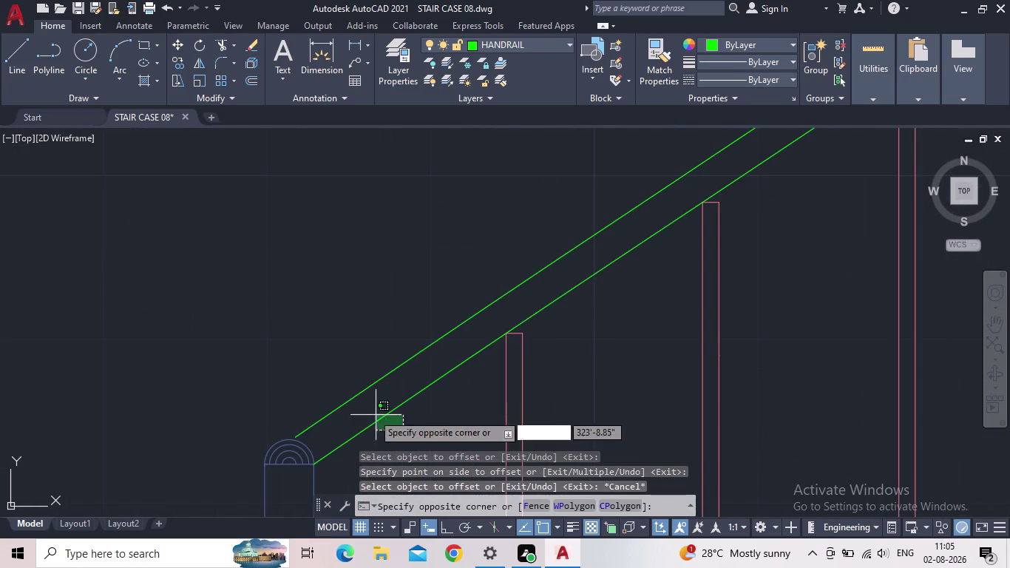
click(302, 375)
key(m)
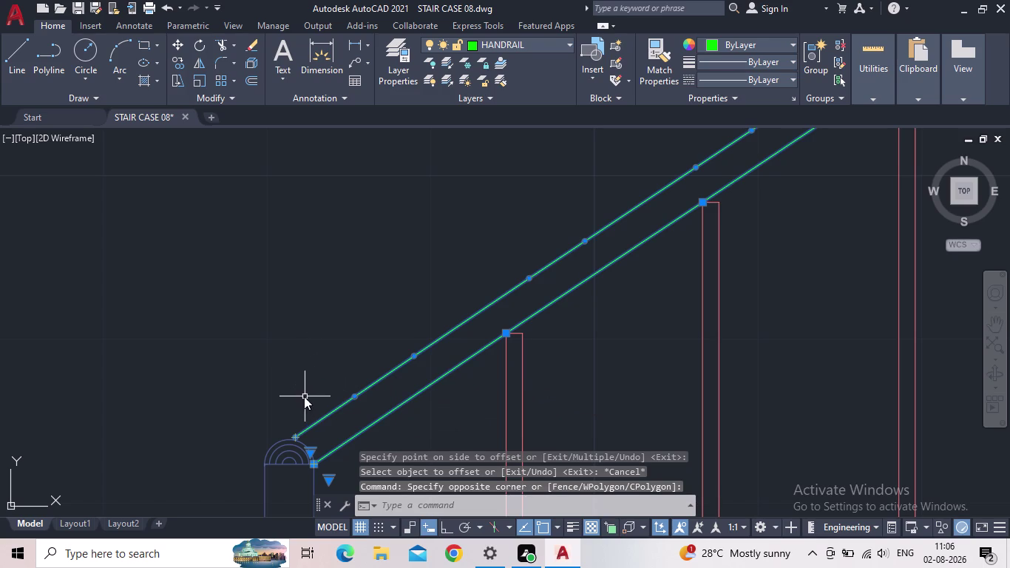
key(Return)
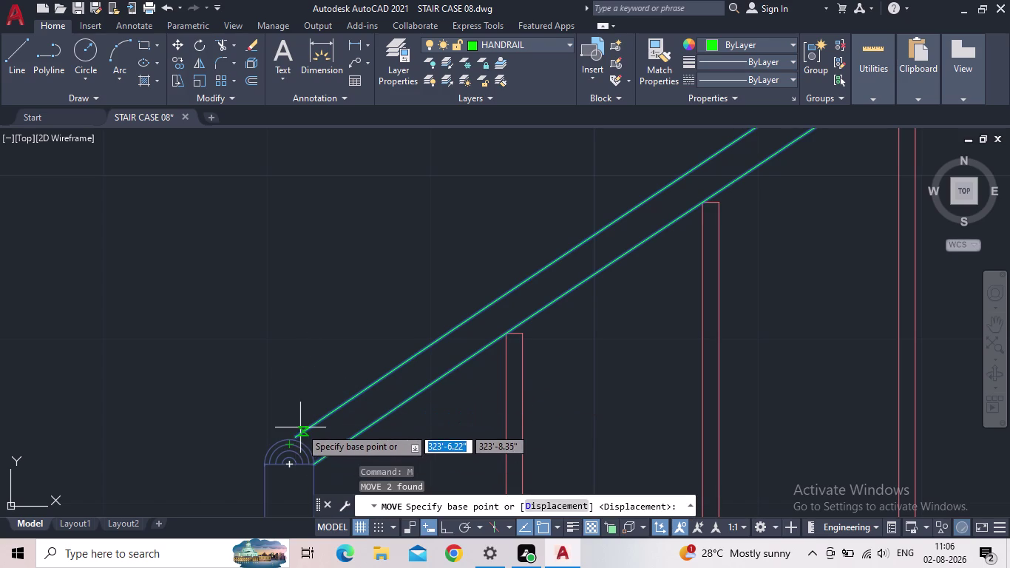
scroll(up, 3)
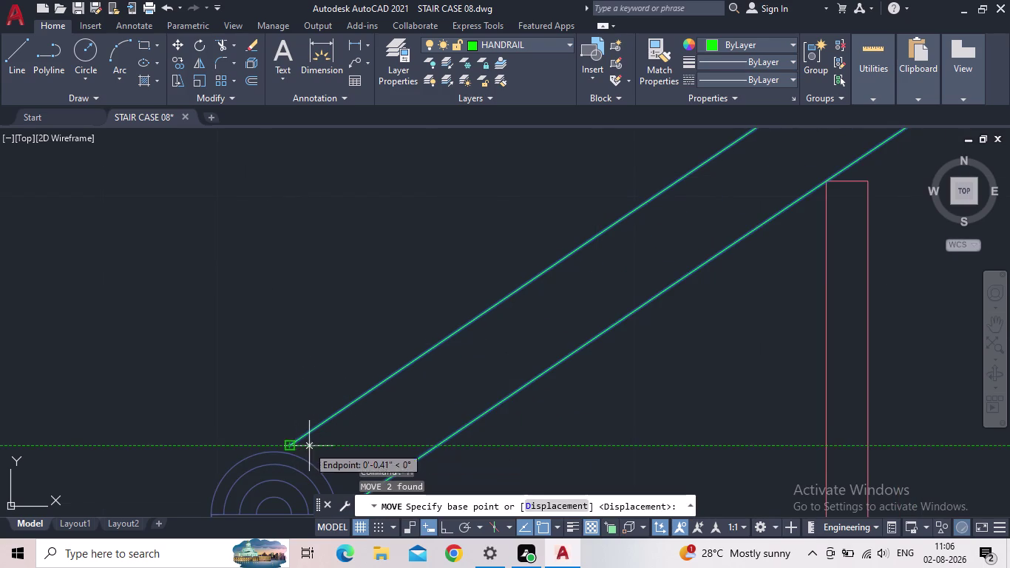
scroll(down, 3)
middle_drag(431, 407, 450, 335)
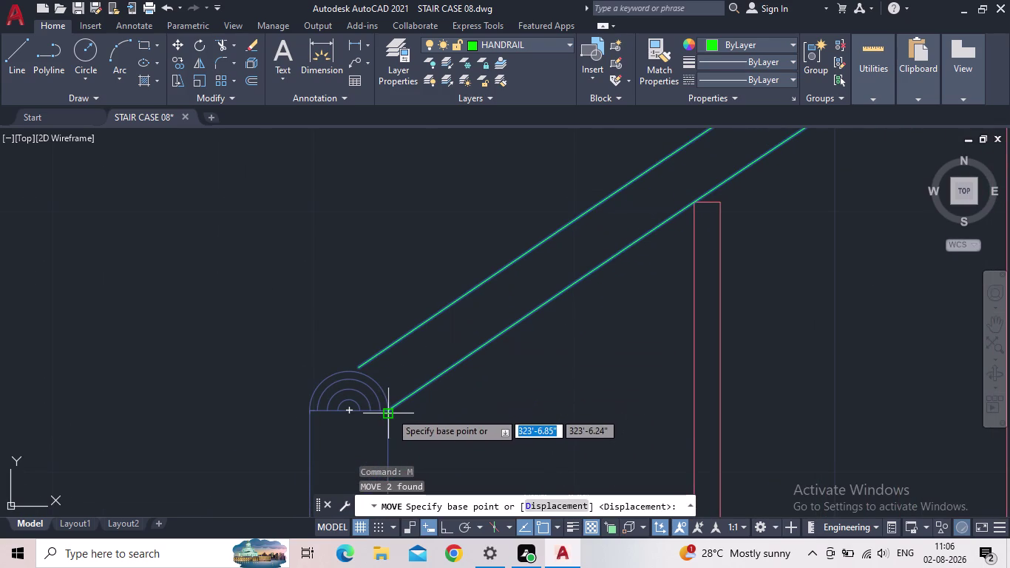
click(390, 410)
middle_drag(393, 431, 390, 403)
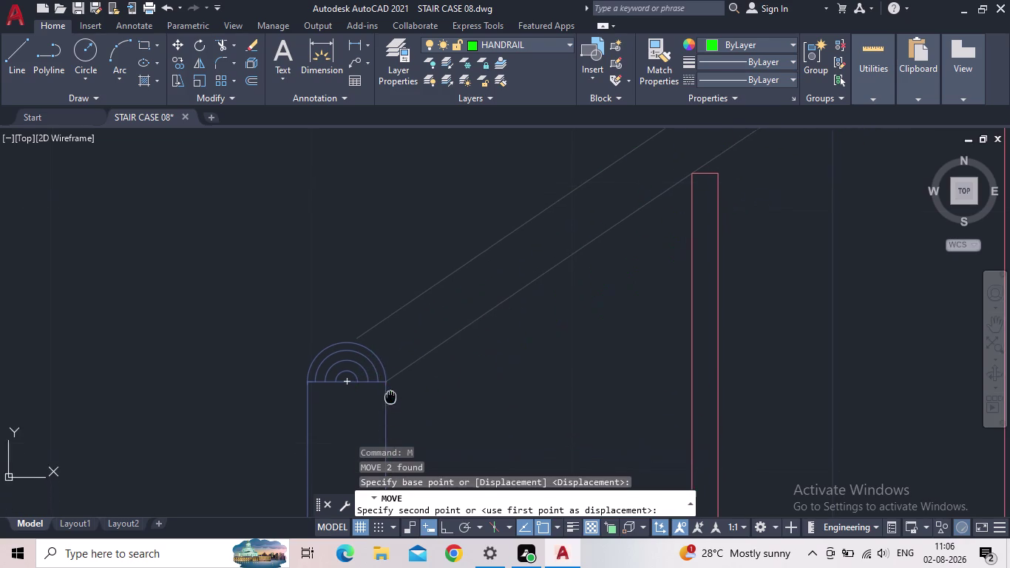
middle_drag(390, 402, 408, 328)
click(441, 522)
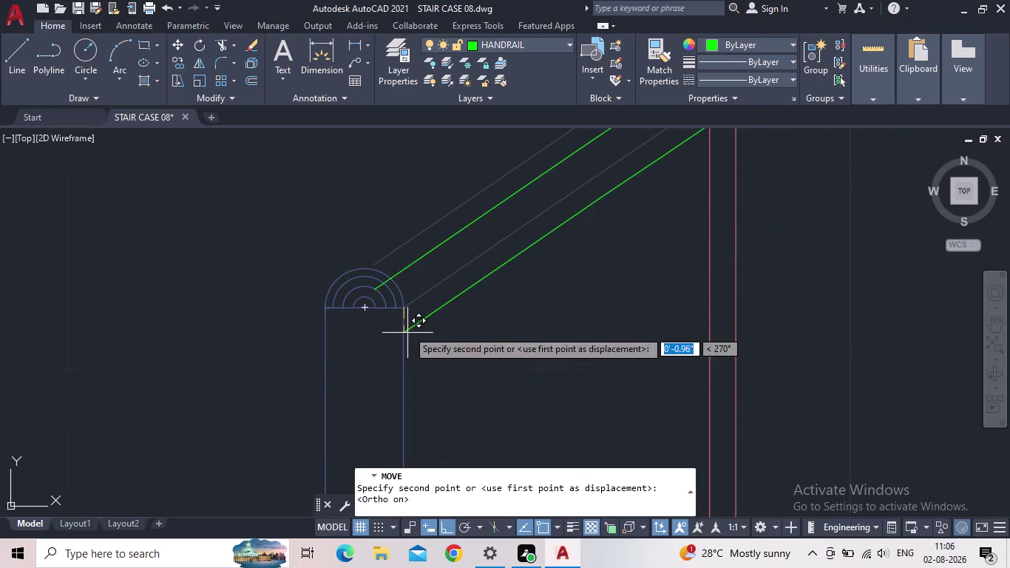
click(404, 368)
Zoom and pan to review the moved rail ends and the whole staircase section.
scroll(down, 3)
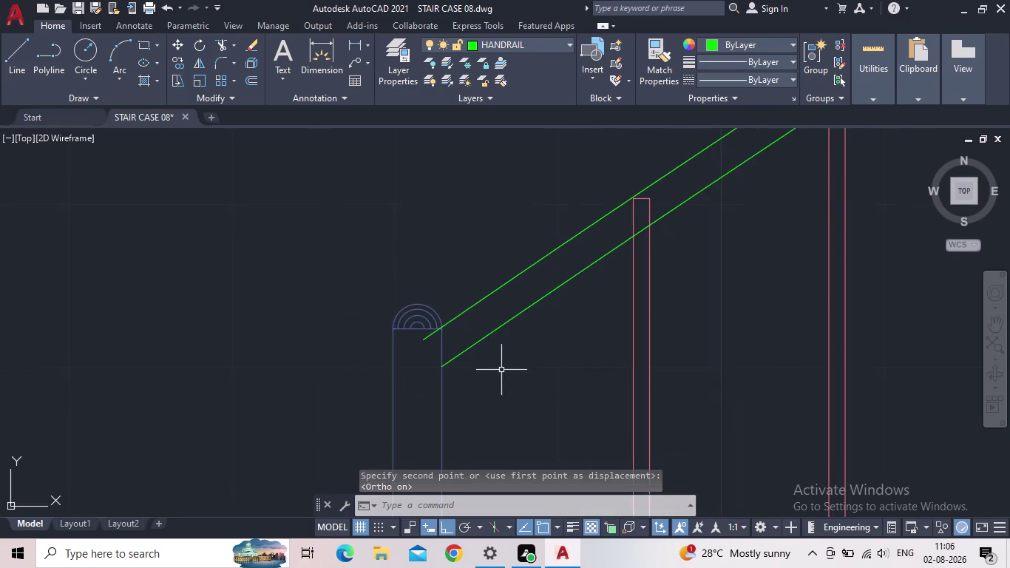
middle_drag(500, 372, 365, 444)
scroll(down, 3)
scroll(down, 3)
scroll(up, 3)
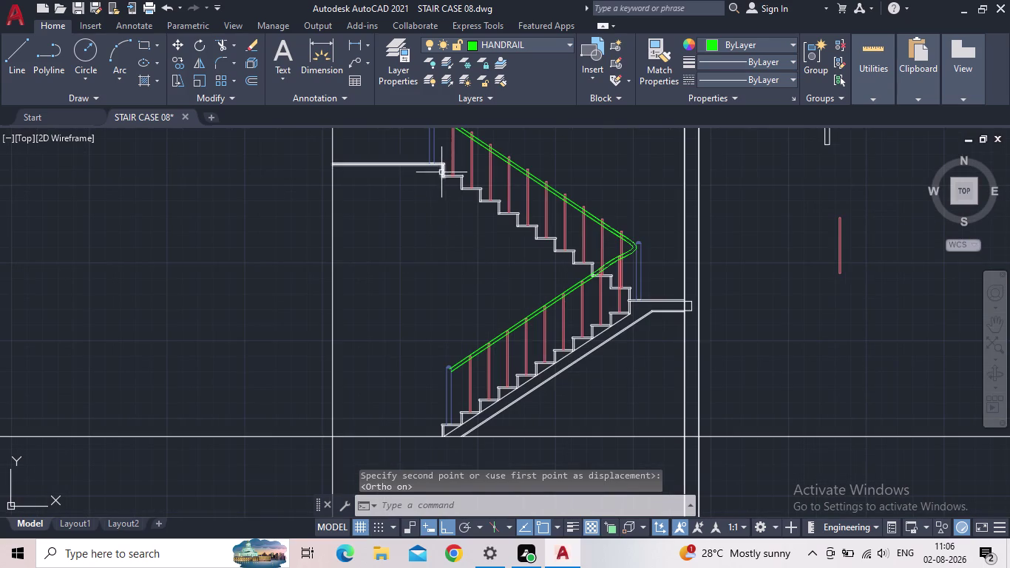
middle_drag(440, 215, 443, 400)
scroll(up, 3)
scroll(up, 3)
scroll(up, 3)
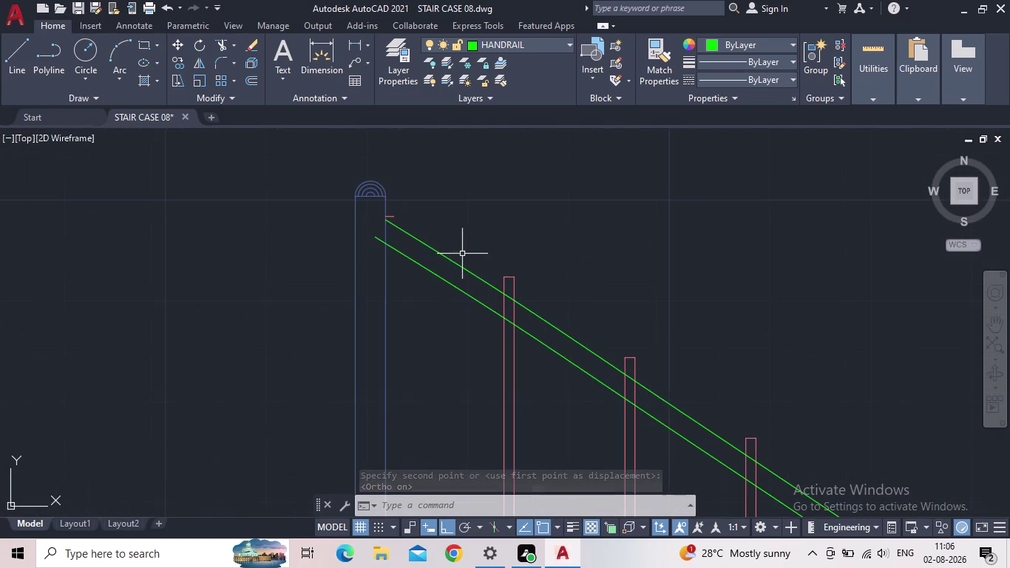
scroll(up, 3)
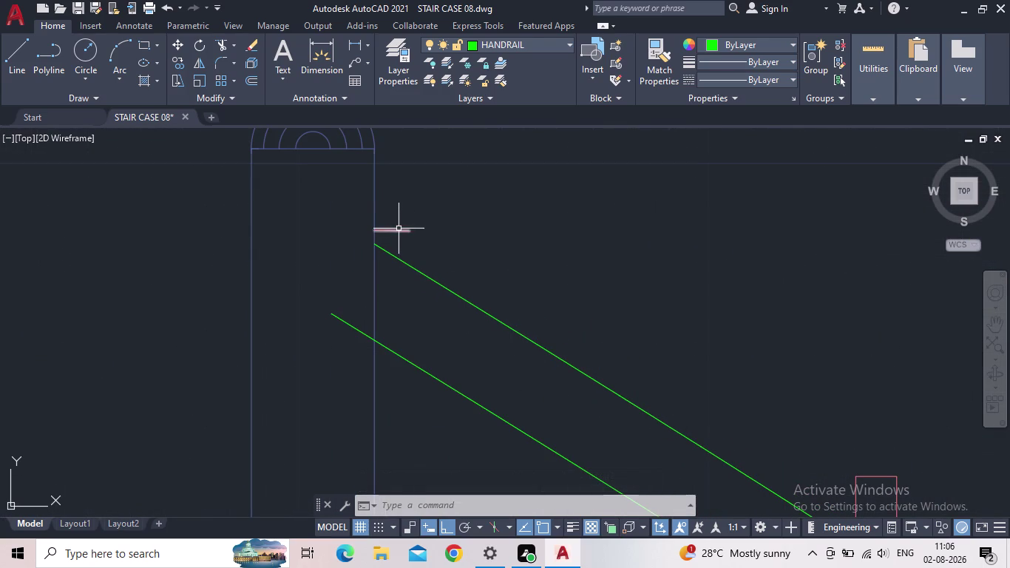
Erase the stray short line beside the post and window-select both handrail lines.
click(399, 228)
key(Delete)
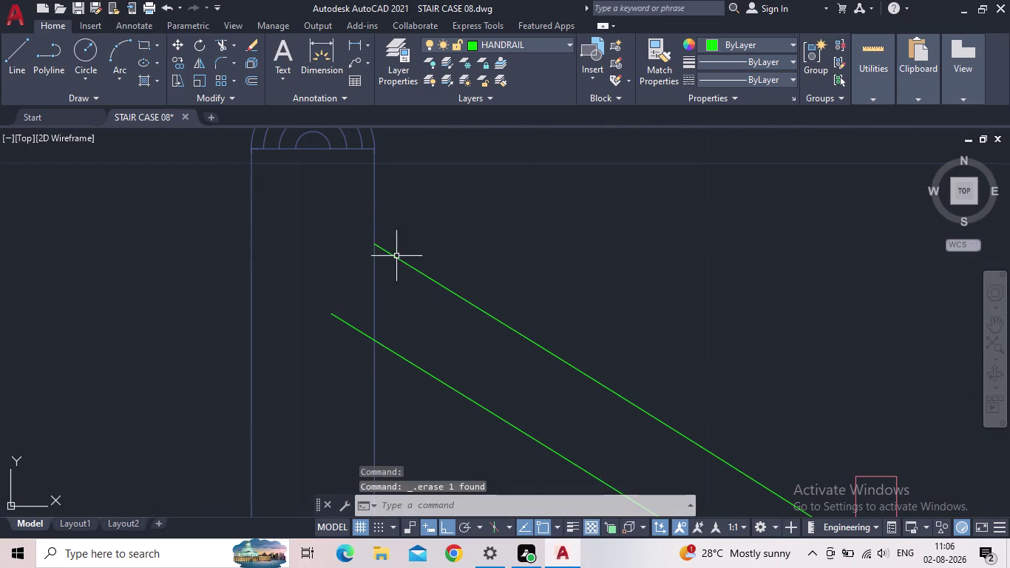
drag(402, 388, 404, 377)
click(433, 247)
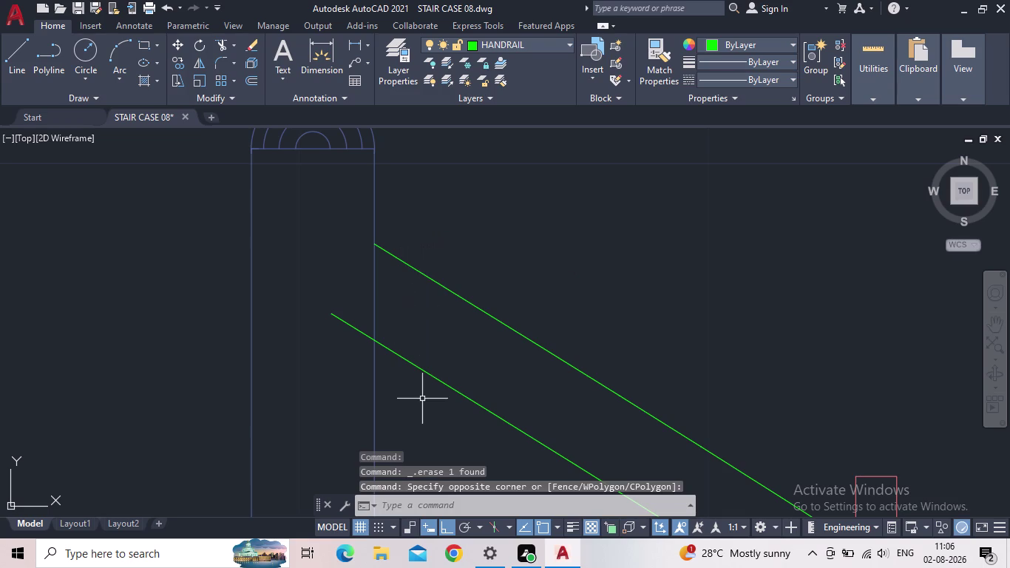
drag(426, 398, 414, 347)
click(406, 251)
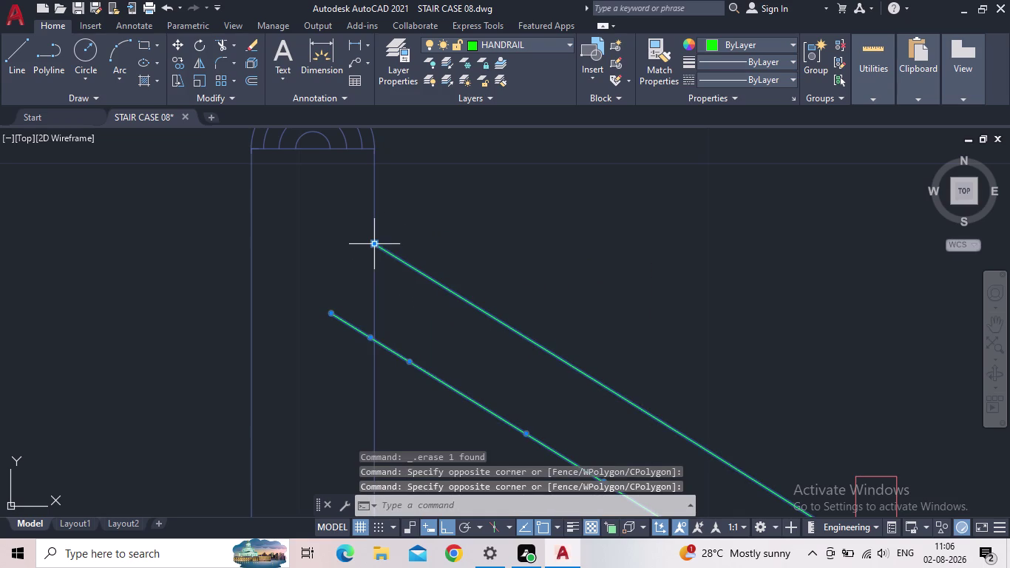
Move both handrail lines from their top end up to the newel post's top corner.
key(m)
key(Return)
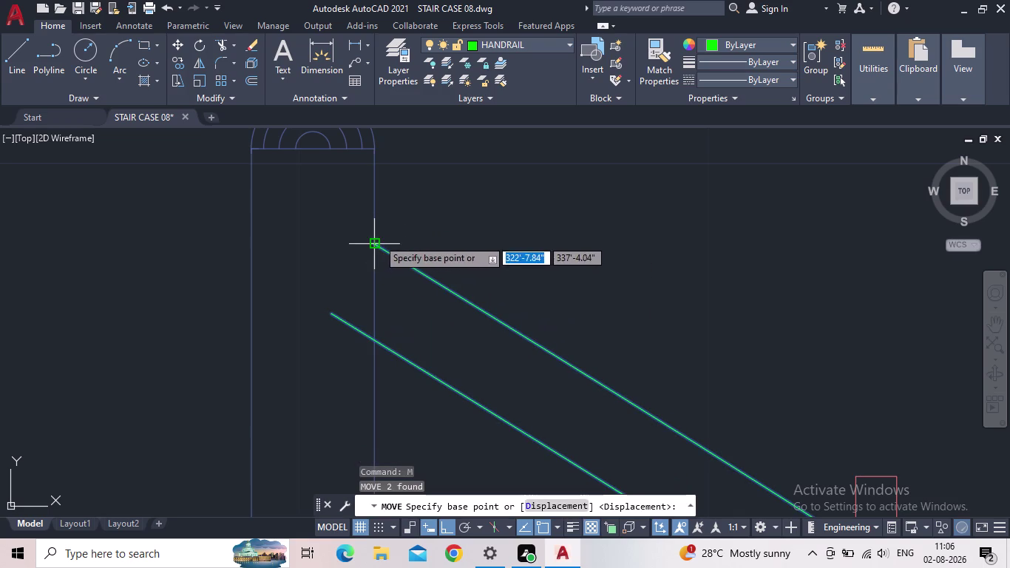
click(380, 244)
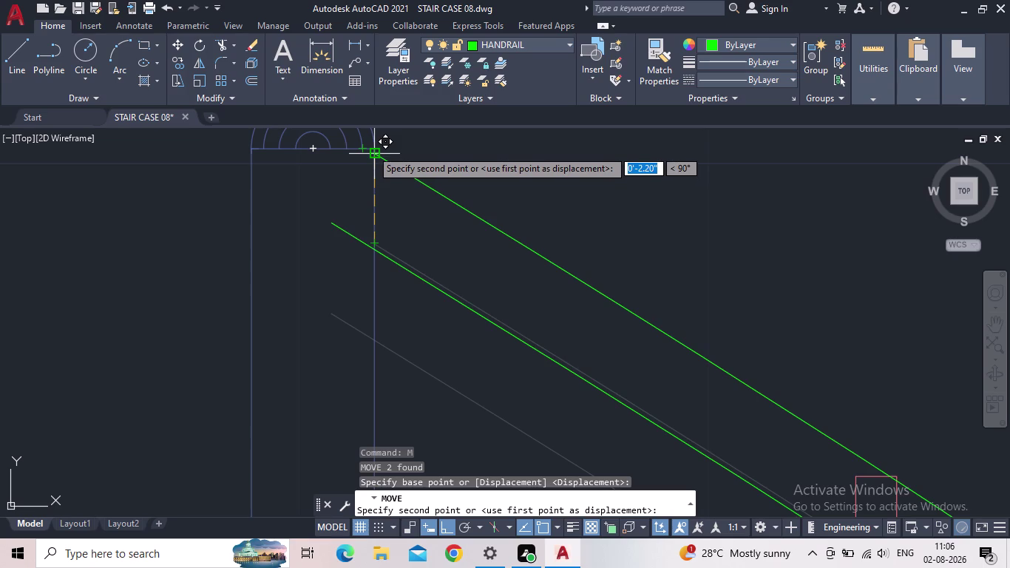
scroll(up, 3)
scroll(up, 3)
scroll(up, 3)
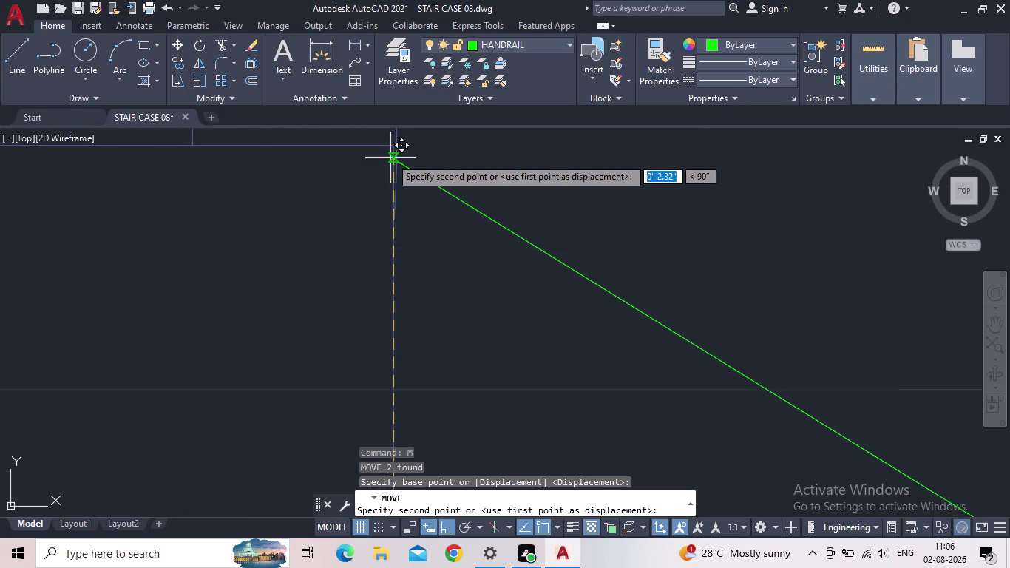
scroll(up, 3)
click(390, 136)
Zoom out and pan to look over the repositioned railing.
scroll(down, 3)
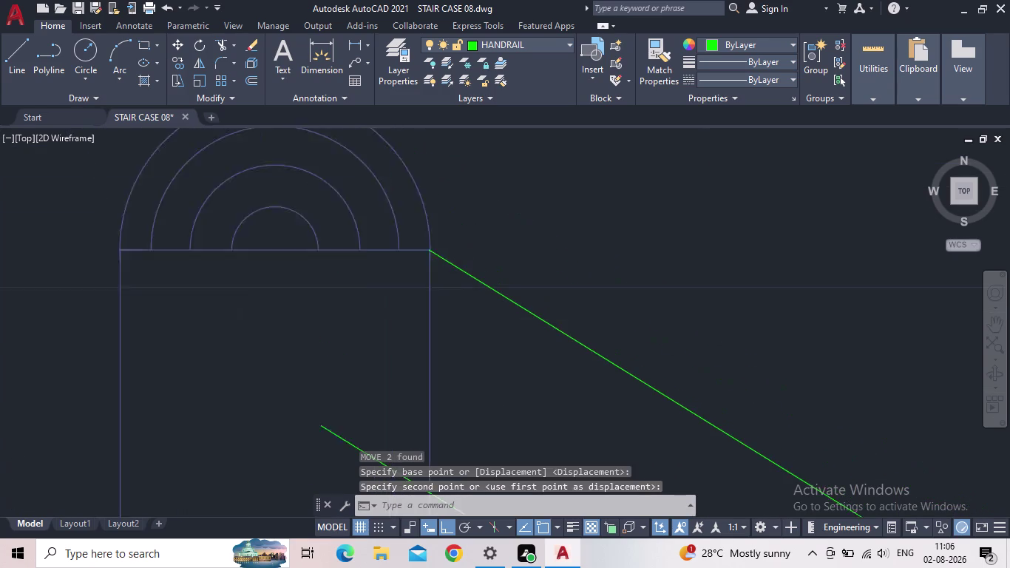
scroll(down, 3)
scroll(down, 3)
middle_drag(518, 349, 373, 180)
scroll(down, 3)
scroll(down, 3)
middle_drag(537, 310, 502, 228)
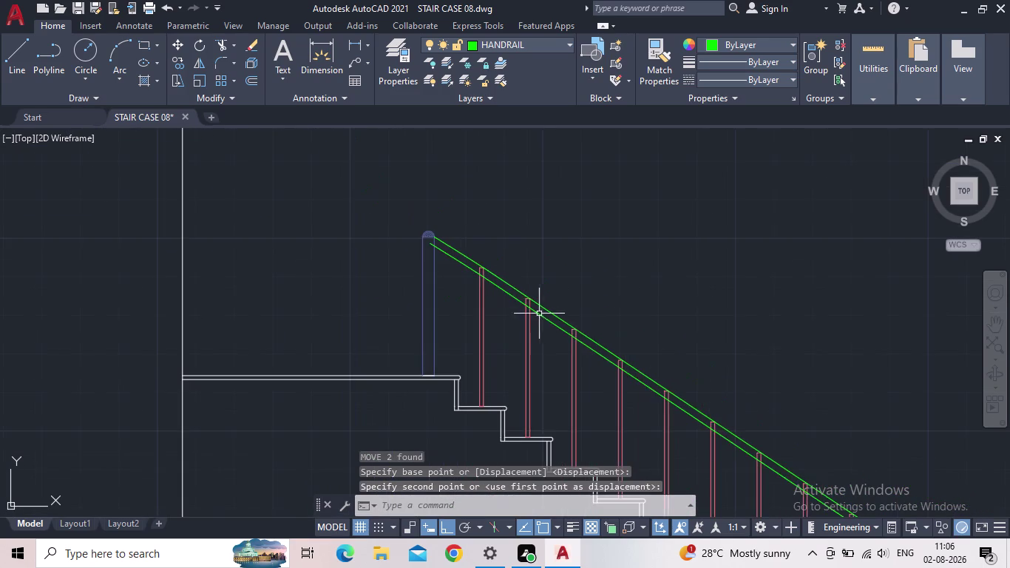
Pan along the stair flight and erase the lower handrail line.
middle_drag(502, 228, 412, 103)
scroll(down, 3)
middle_drag(509, 312, 581, 172)
middle_drag(535, 298, 617, 167)
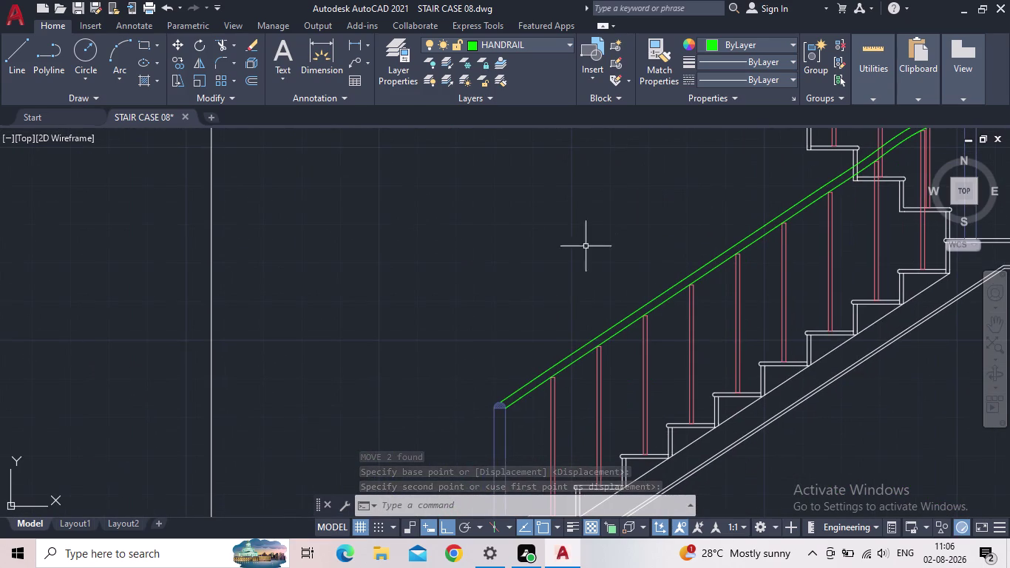
scroll(down, 3)
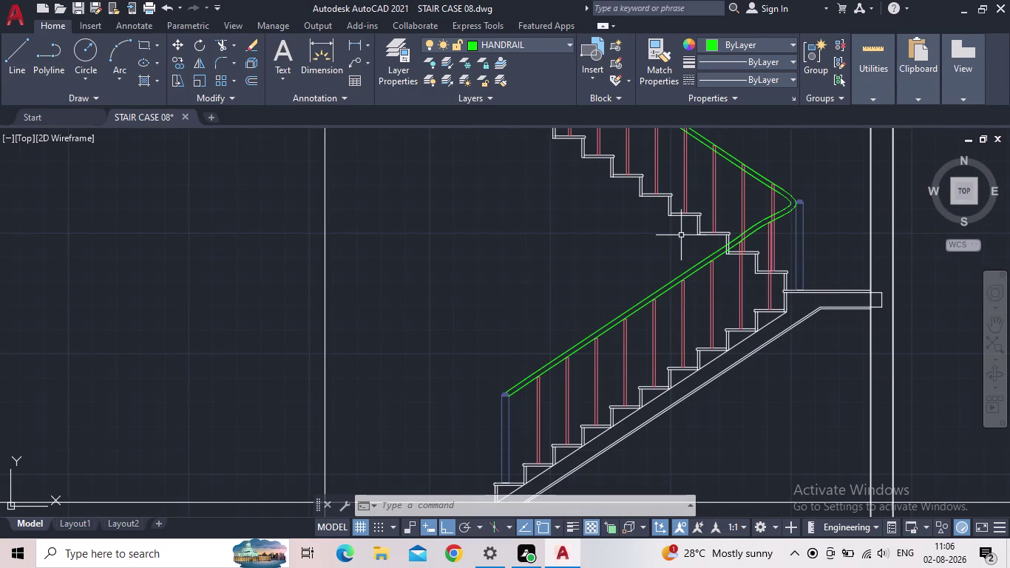
scroll(up, 3)
scroll(up, 3)
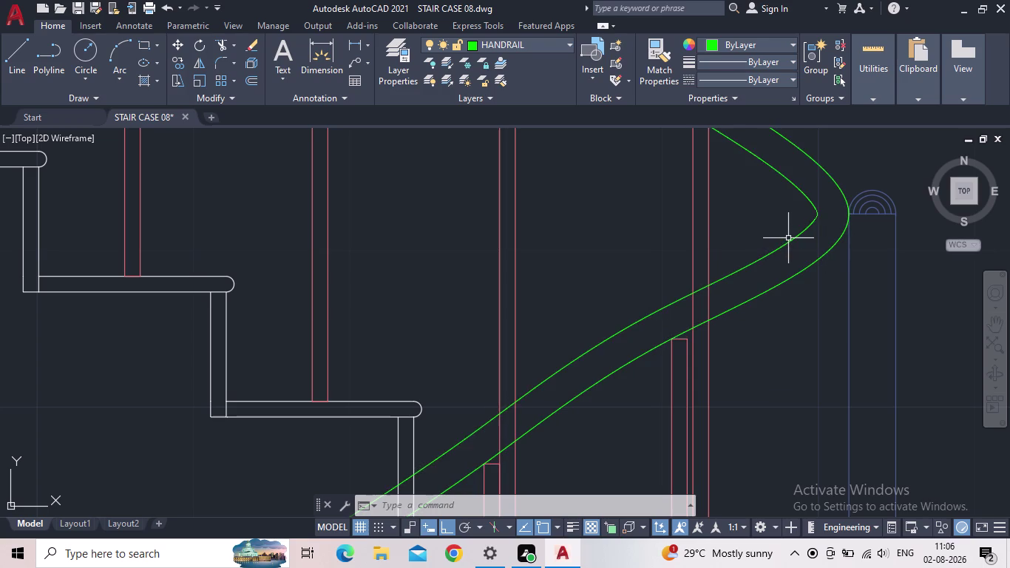
scroll(down, 3)
scroll(down, 3)
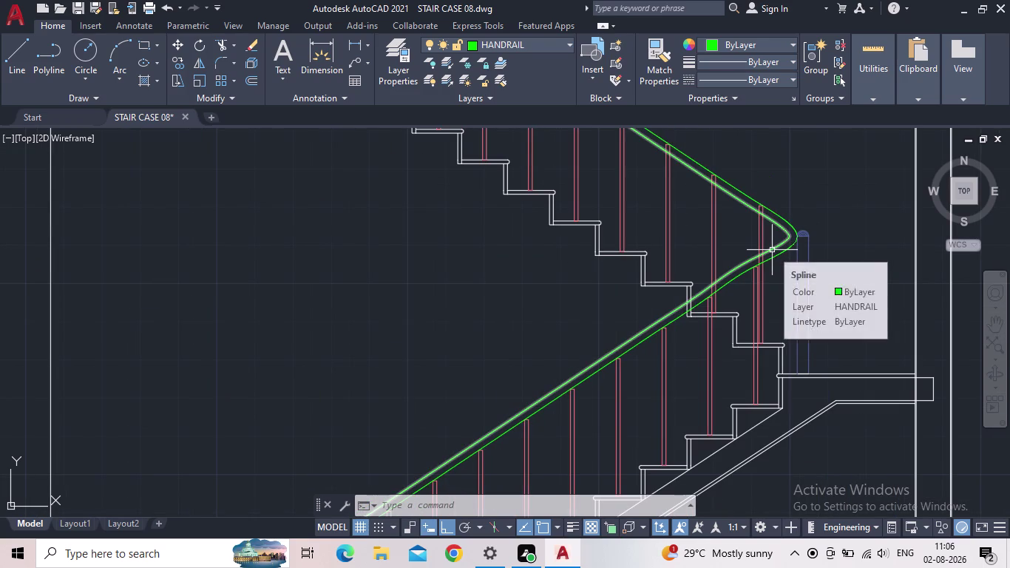
click(772, 250)
scroll(down, 3)
scroll(up, 3)
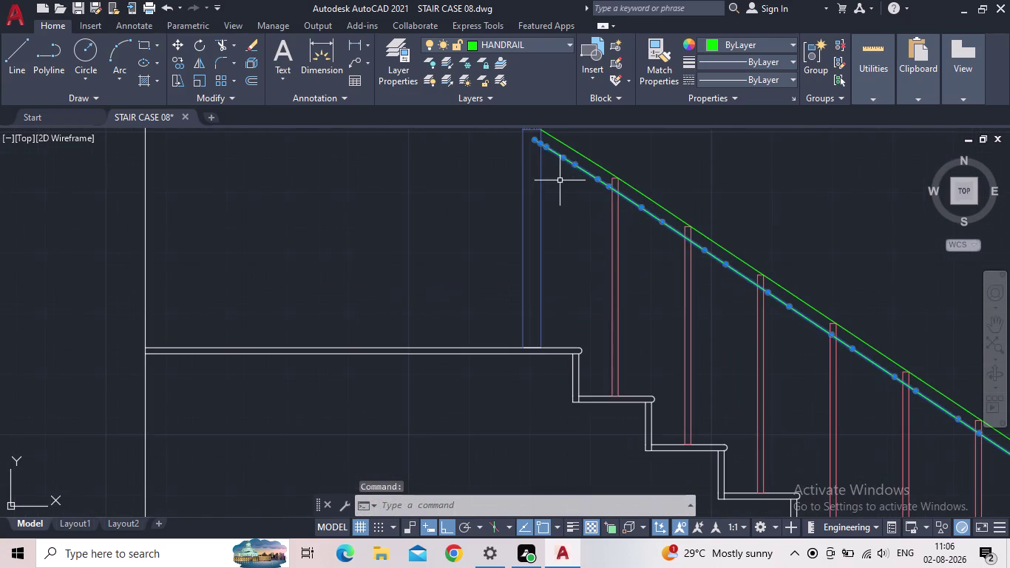
middle_drag(557, 180, 569, 272)
scroll(up, 3)
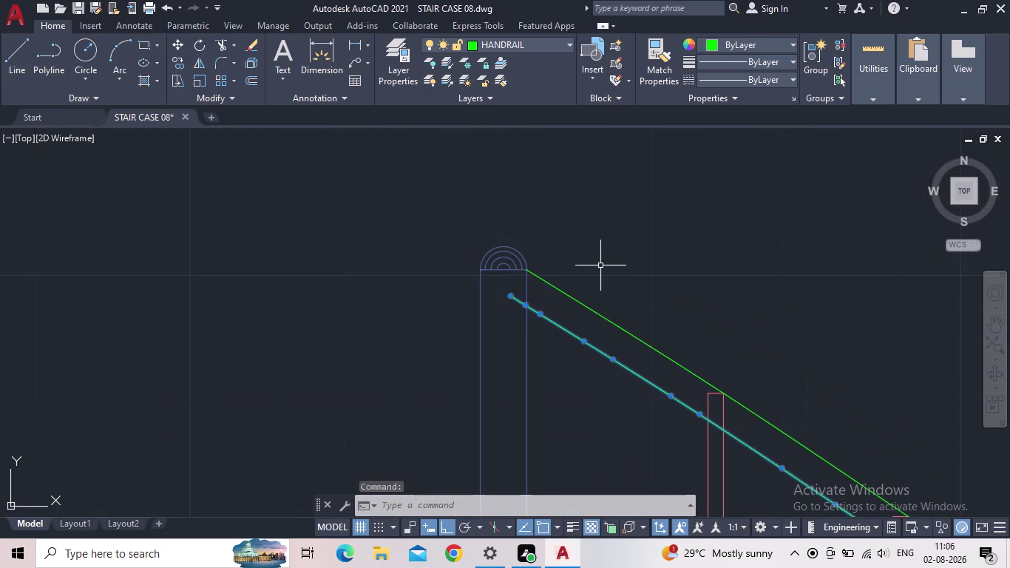
key(Delete)
Check the remaining rail by zooming in on the lower newel post's top corner.
scroll(down, 3)
middle_drag(564, 284, 531, 216)
scroll(down, 3)
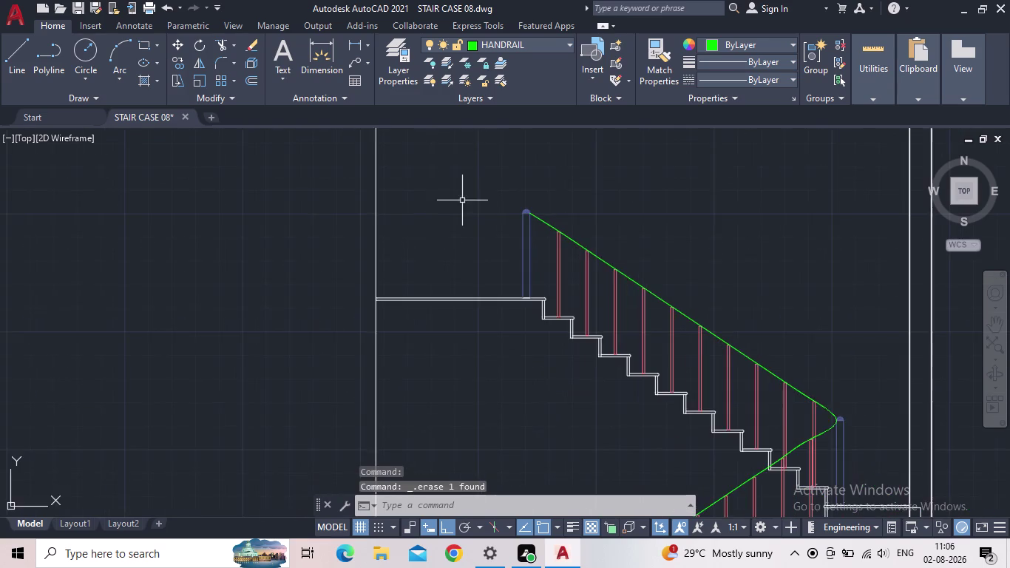
scroll(down, 3)
middle_drag(536, 337, 509, 277)
scroll(up, 3)
middle_drag(533, 358, 483, 283)
scroll(up, 3)
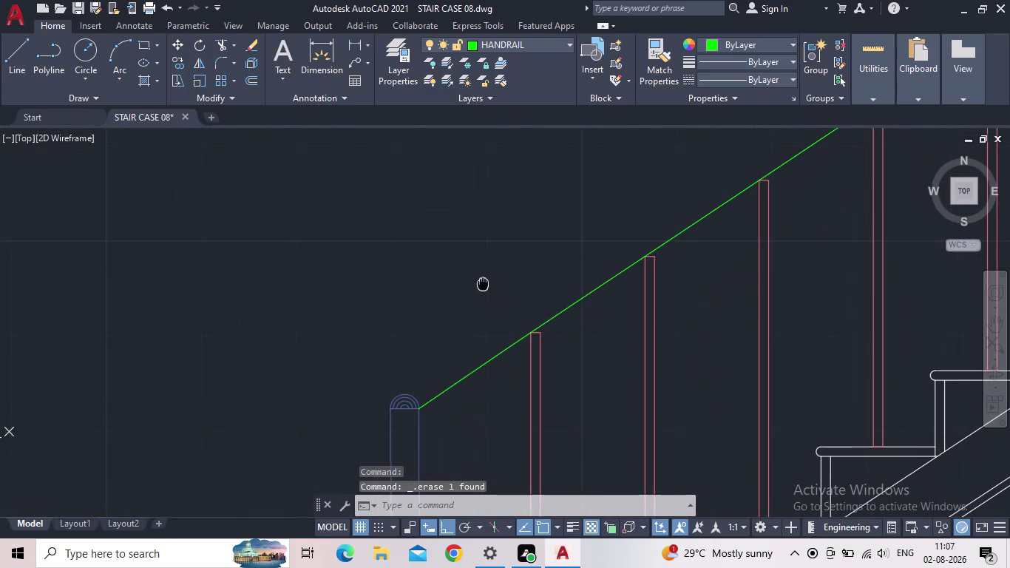
middle_drag(488, 421, 494, 353)
scroll(up, 3)
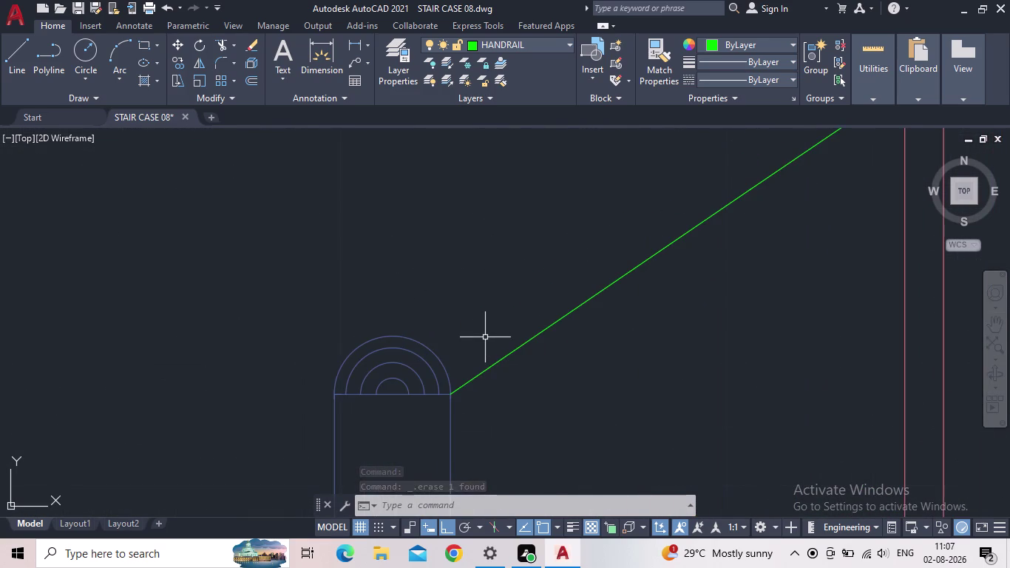
middle_drag(485, 336, 480, 326)
scroll(up, 3)
middle_drag(456, 362, 395, 321)
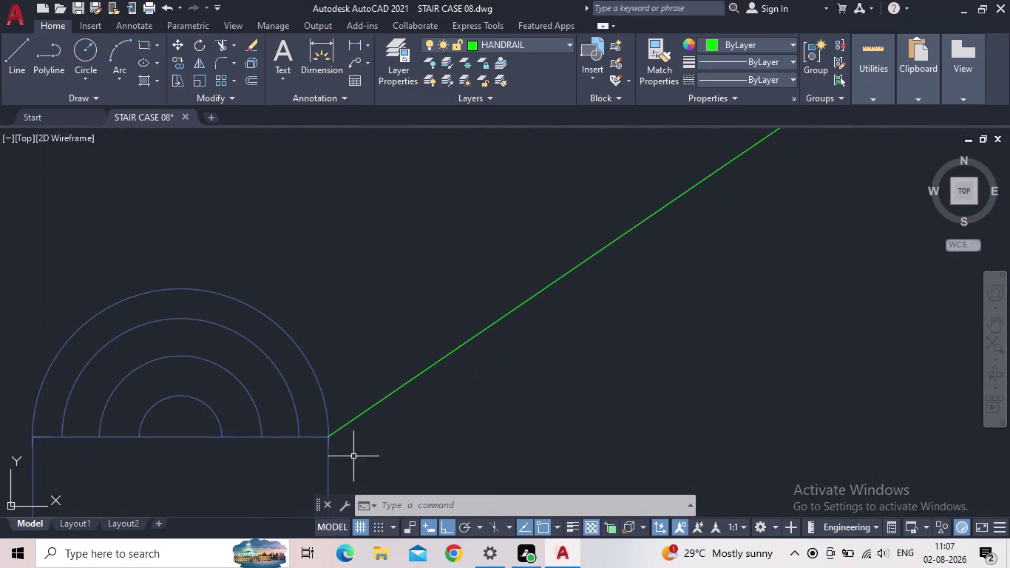
Begin a tracked line near the post corner, then cancel it.
key(l)
key(Return)
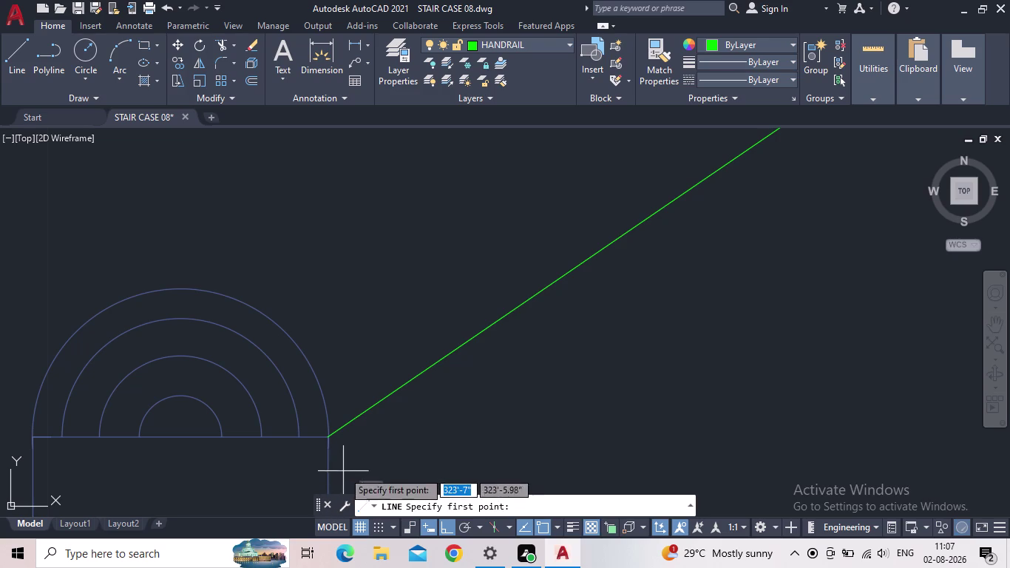
key(t)
key(k)
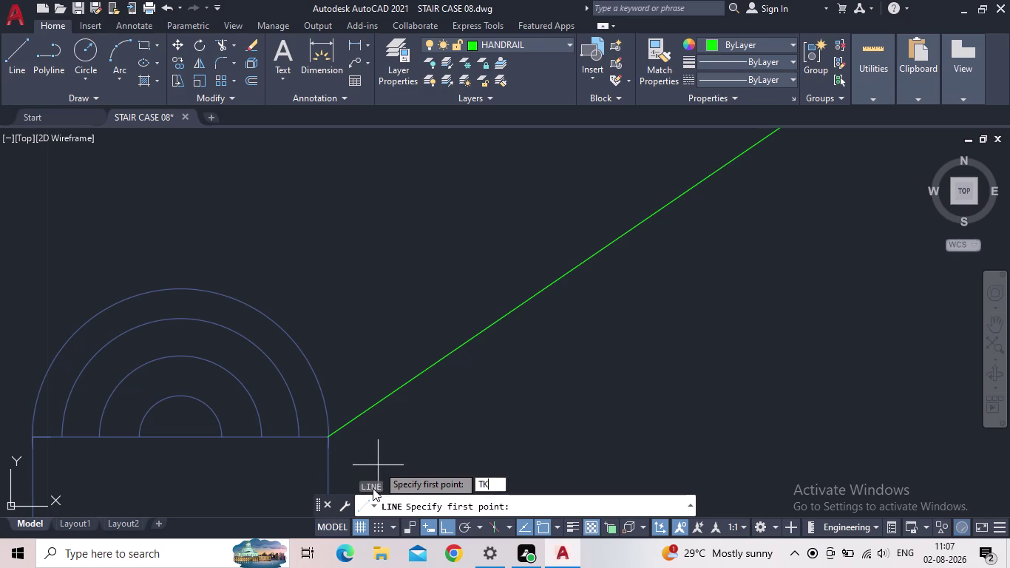
key(Return)
scroll(up, 3)
scroll(up, 3)
middle_drag(365, 456, 396, 324)
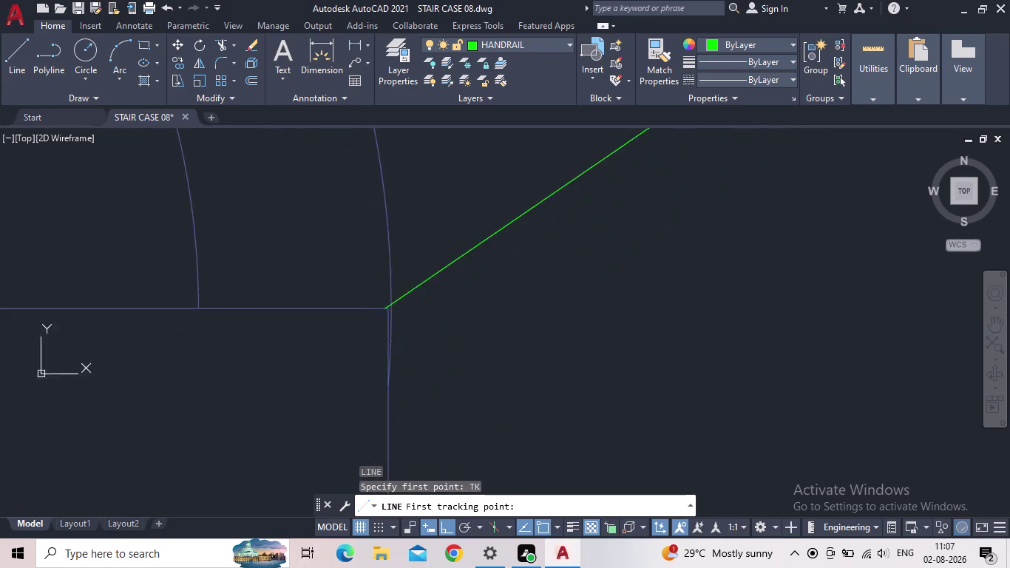
scroll(up, 3)
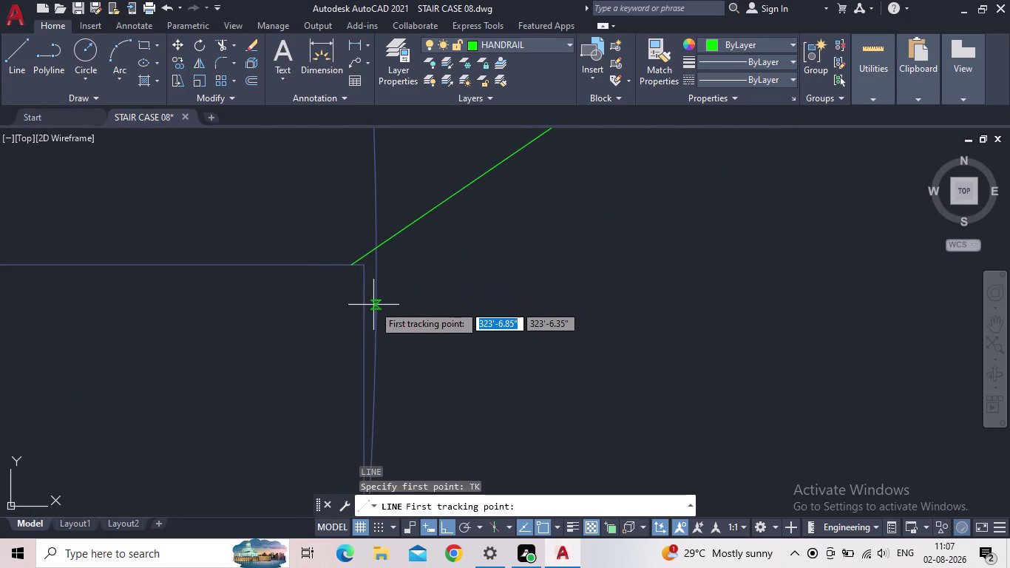
key(Escape)
Attempt to move the rail line at the post, then cancel the move.
click(399, 231)
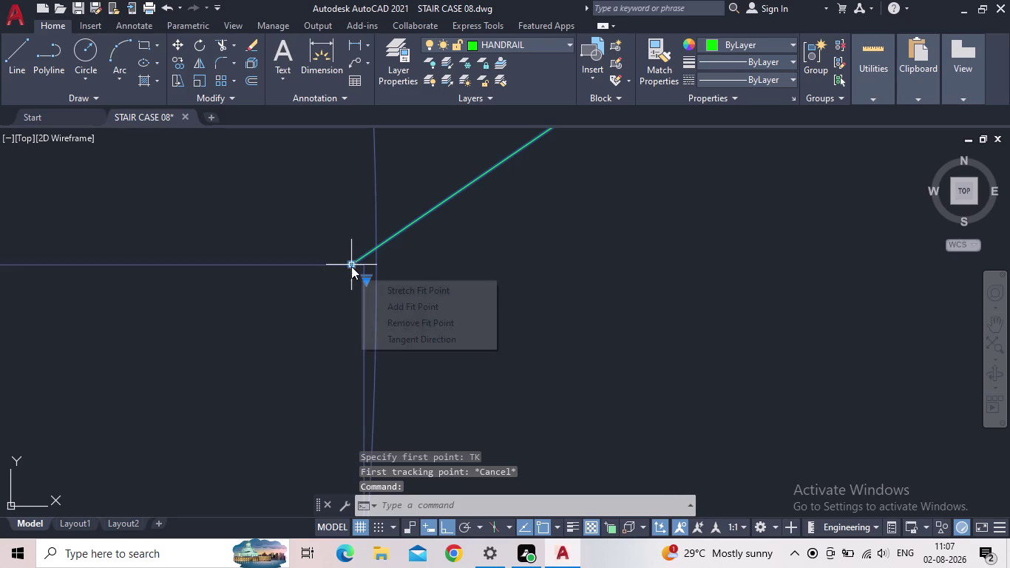
key(m)
key(space)
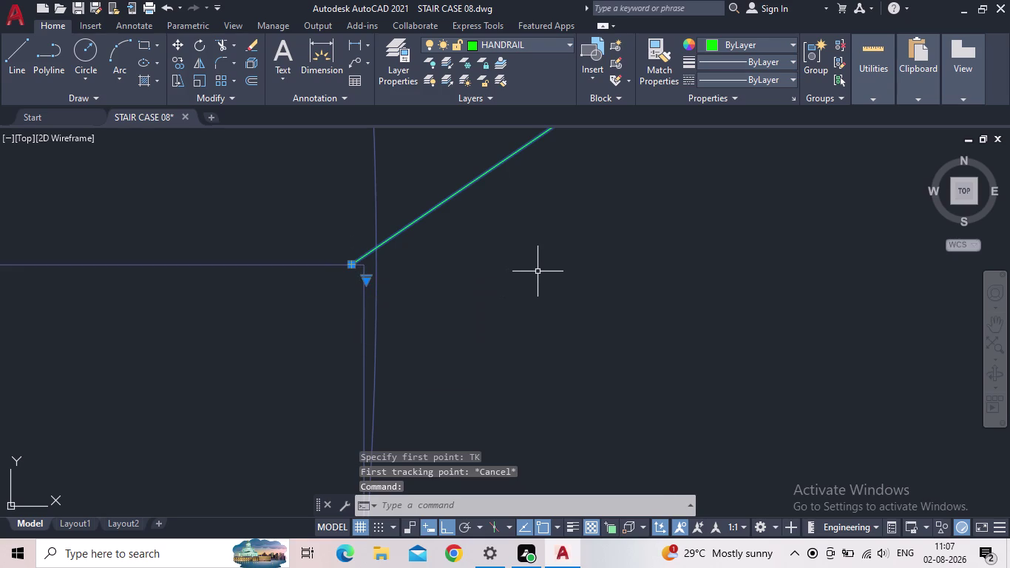
key(m)
key(space)
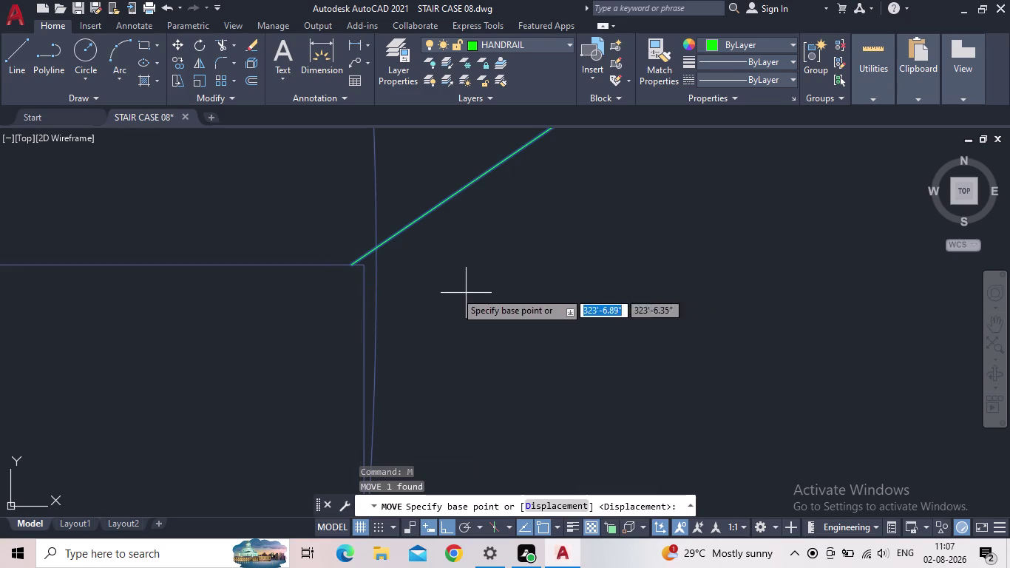
click(351, 269)
click(366, 269)
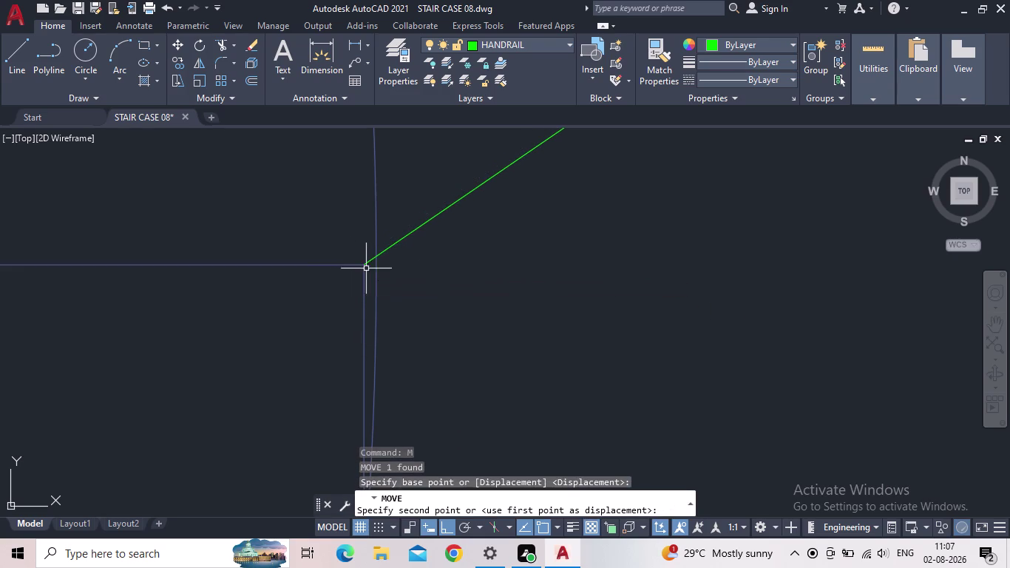
scroll(down, 3)
key(Escape)
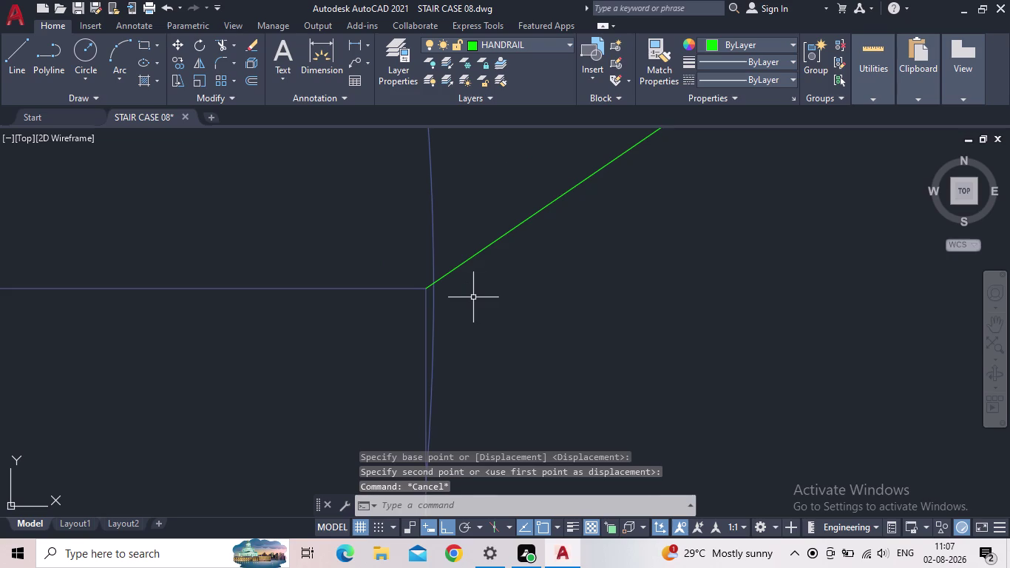
Start a line tracked 2" below the newel post's top corner.
key(l)
key(space)
text(TK)
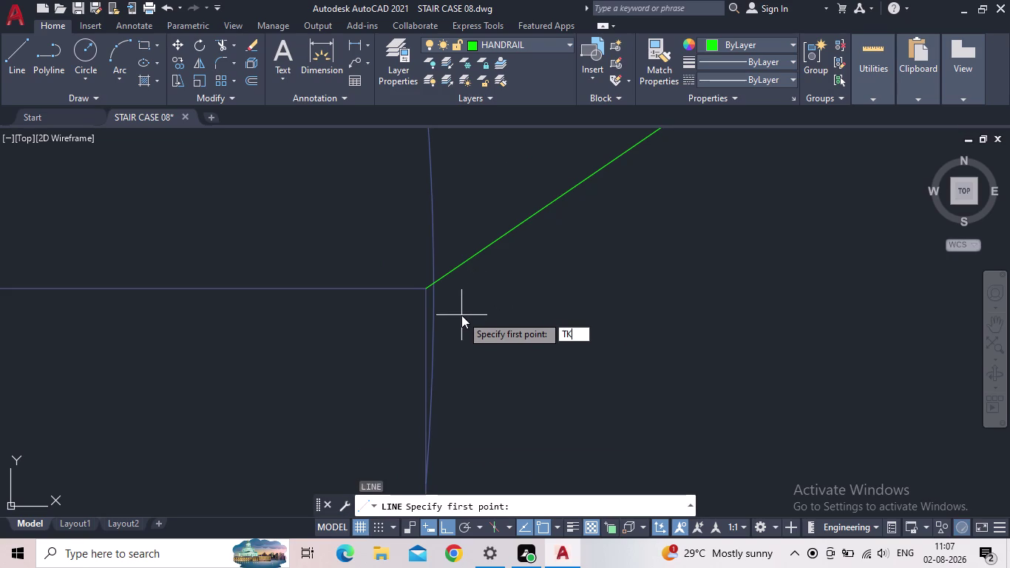
key(space)
click(428, 289)
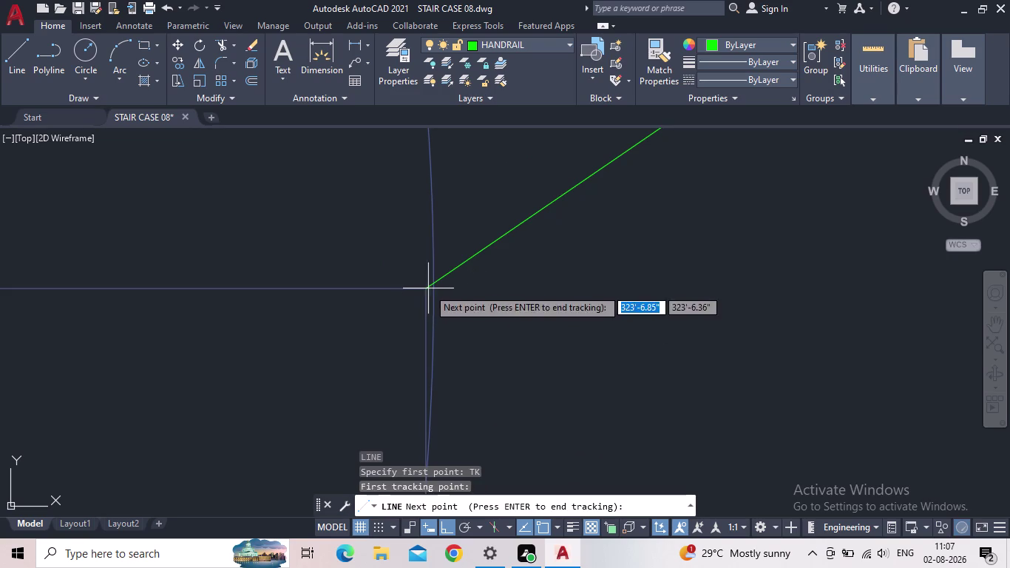
text(2)
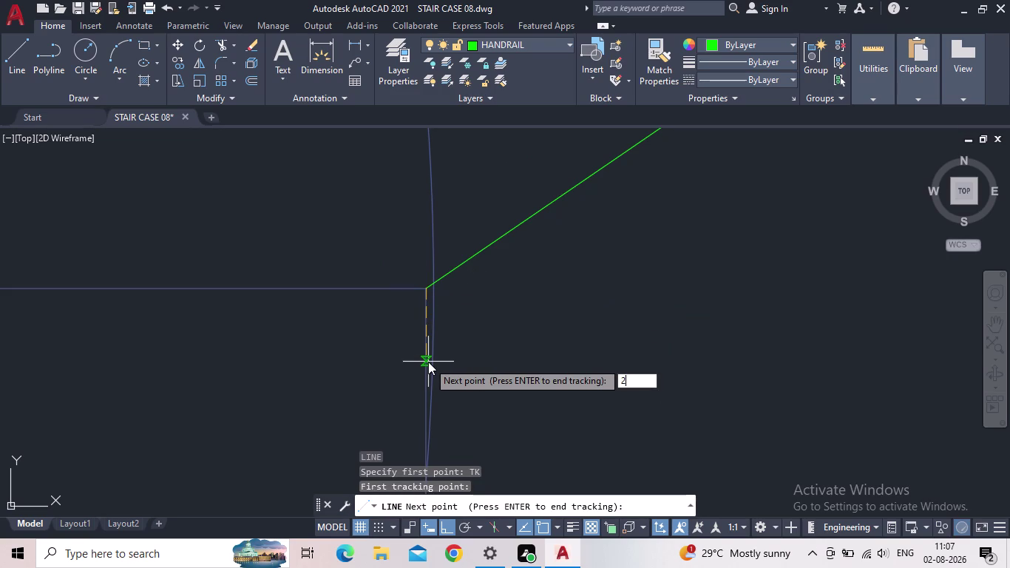
text(")
key(Return)
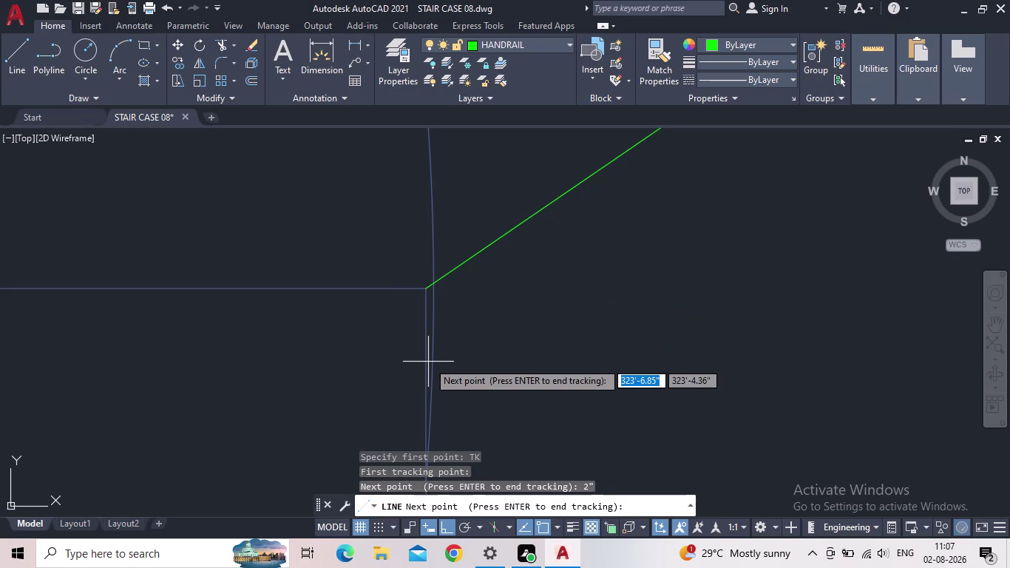
Draw the short horizontal line from the tracked start point and end it with Esc.
scroll(down, 3)
scroll(down, 3)
middle_drag(629, 386, 594, 359)
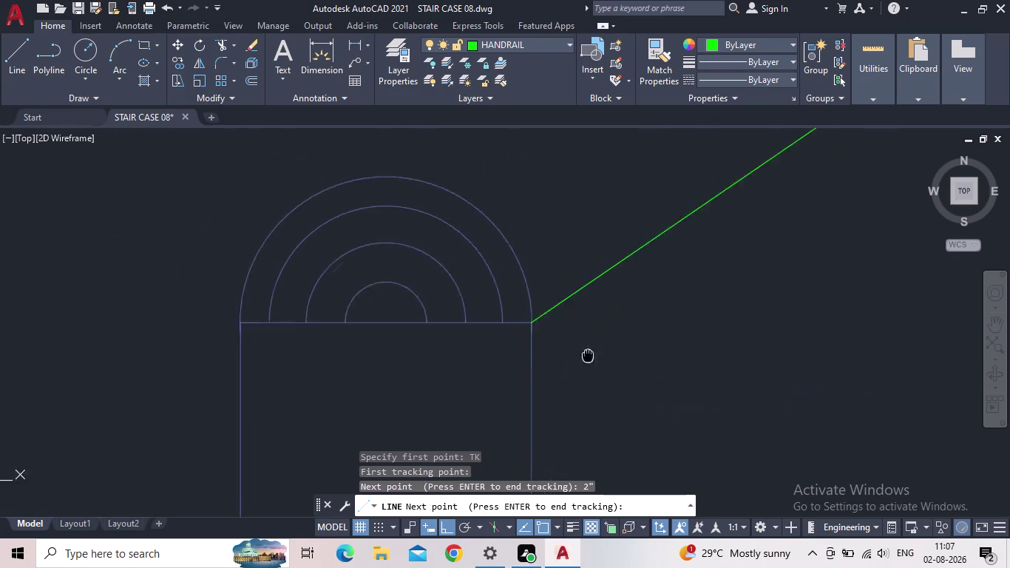
middle_drag(594, 360, 506, 327)
scroll(down, 3)
key(space)
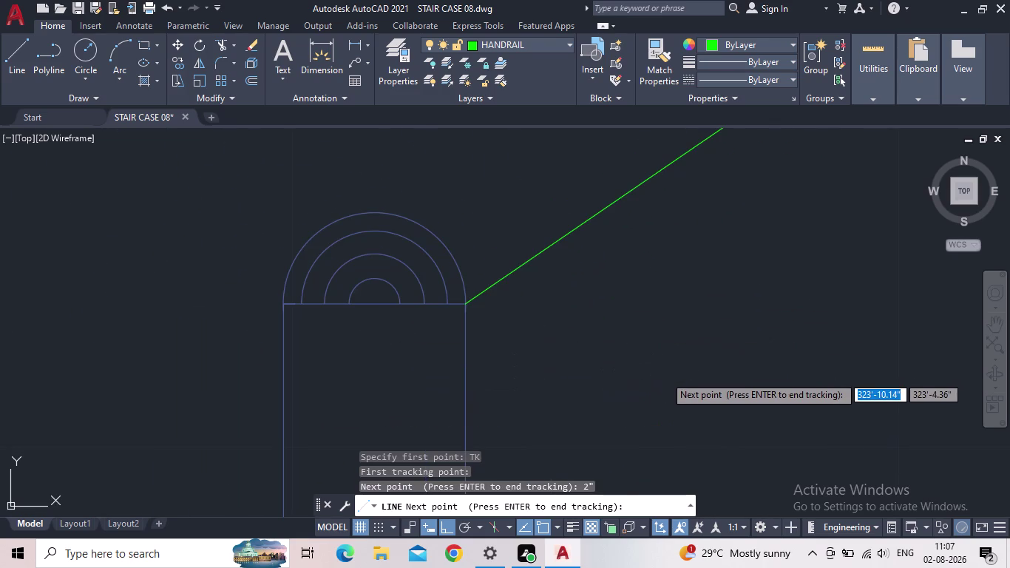
click(688, 368)
key(Escape)
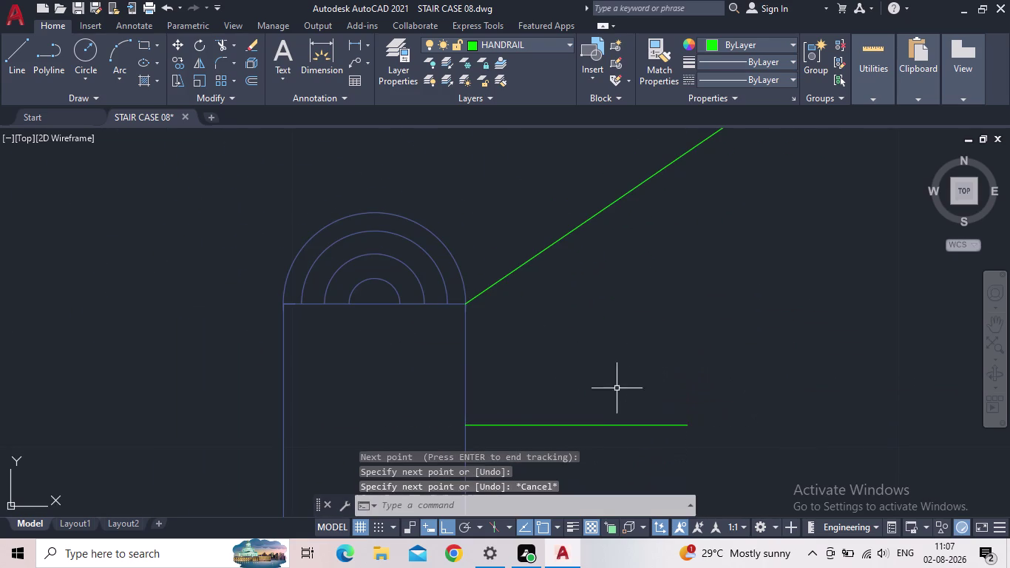
scroll(down, 3)
middle_drag(599, 393, 552, 412)
Start a spline at the short line's end, Ortho off, and pick the first baluster top.
key(s)
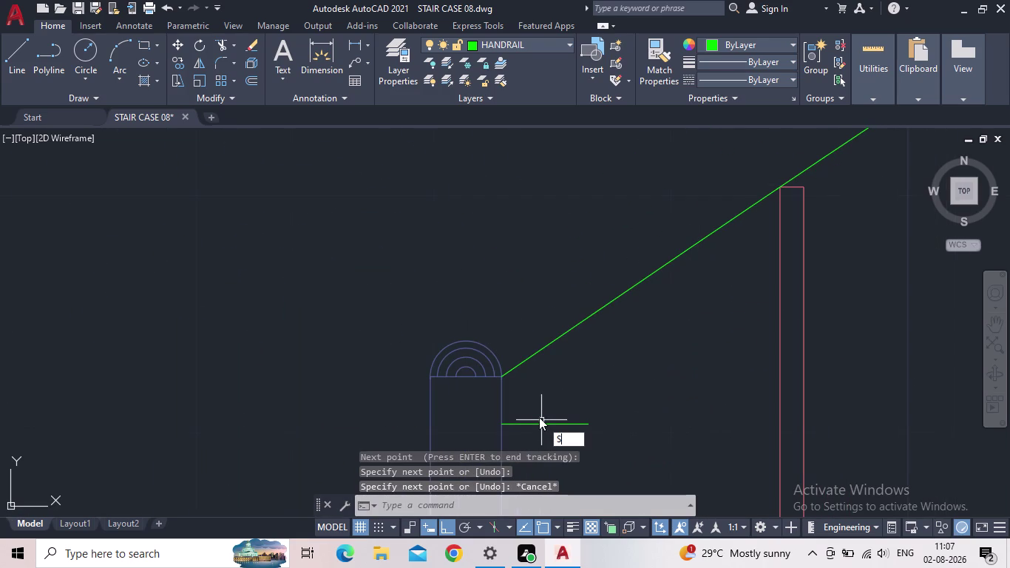
text(PL)
key(Return)
scroll(up, 3)
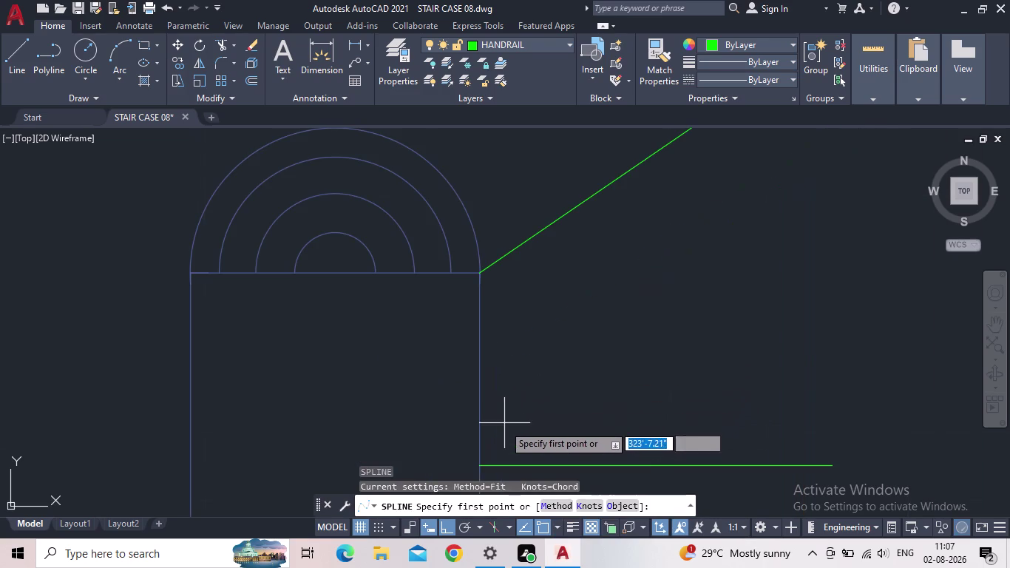
drag(480, 469, 494, 453)
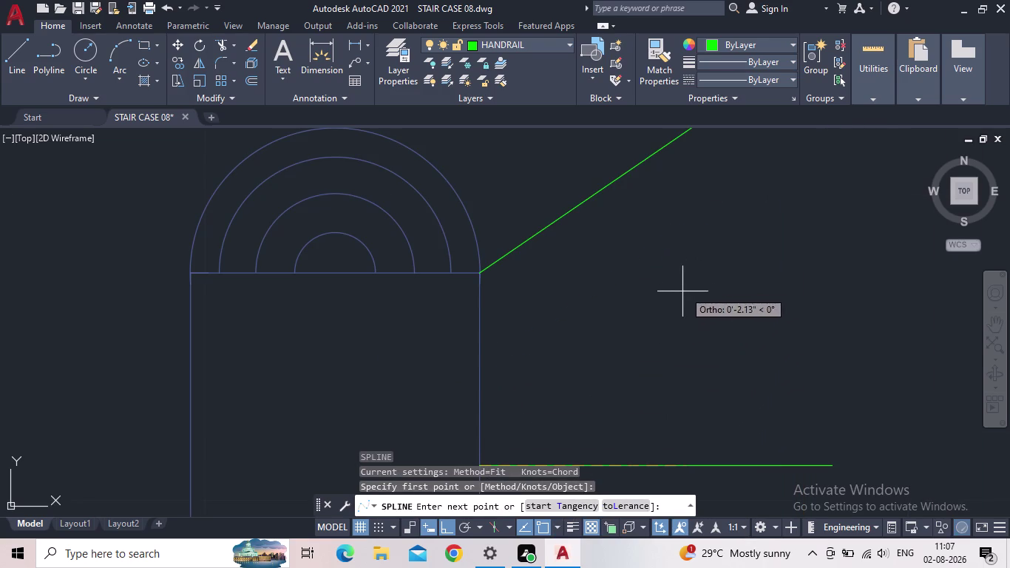
click(449, 528)
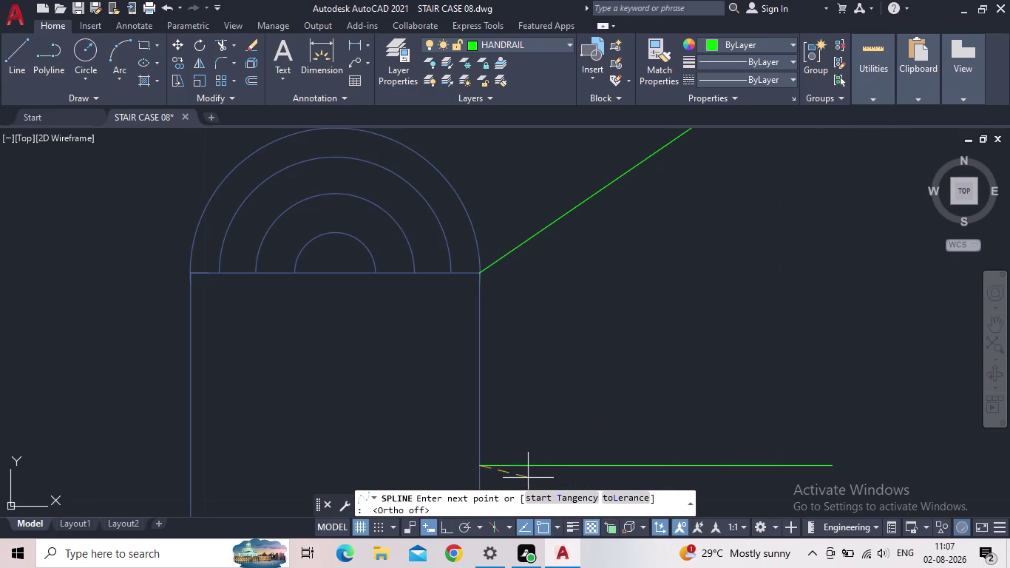
middle_drag(653, 271, 509, 362)
scroll(down, 3)
scroll(down, 3)
middle_drag(746, 222, 670, 288)
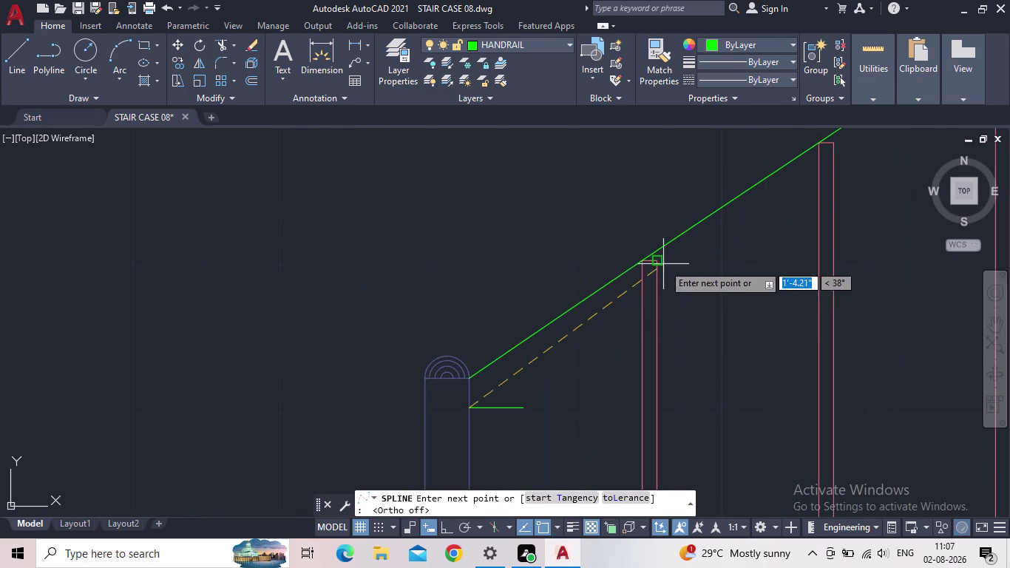
scroll(up, 3)
scroll(up, 3)
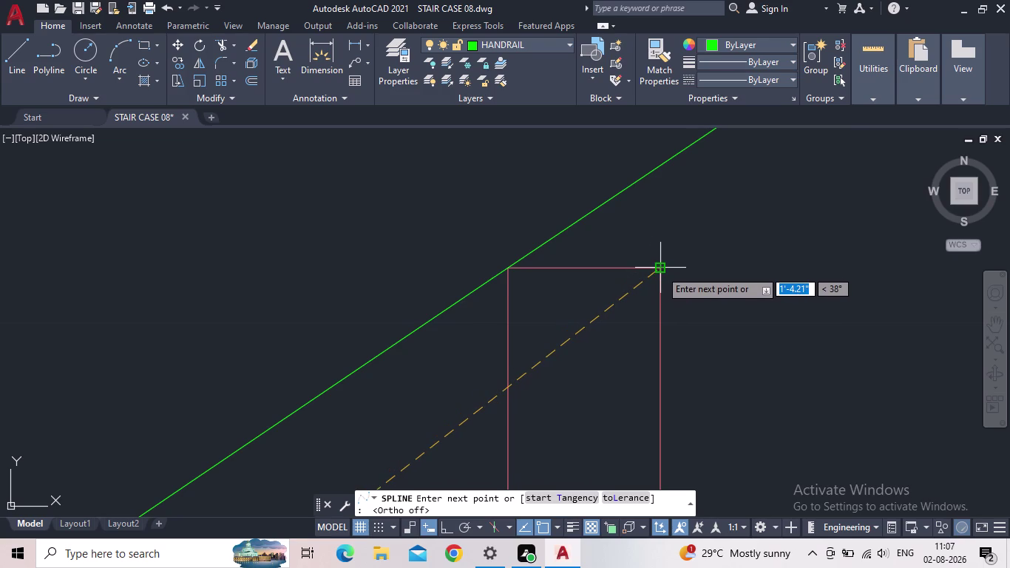
click(660, 270)
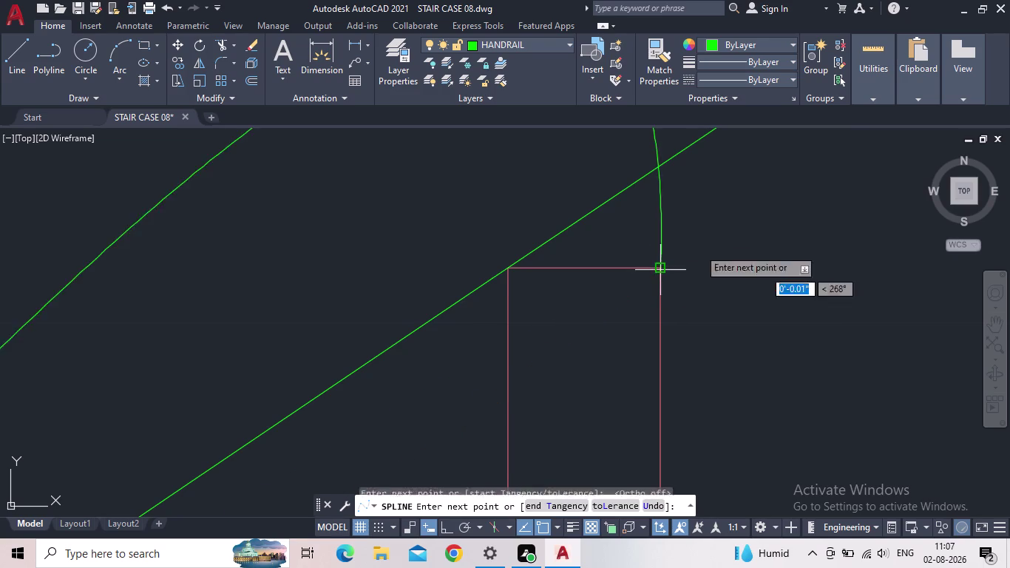
Continue the spline through the next baluster tops along the sloping handrail.
middle_drag(724, 216, 674, 267)
scroll(down, 3)
middle_drag(806, 220, 780, 236)
scroll(down, 3)
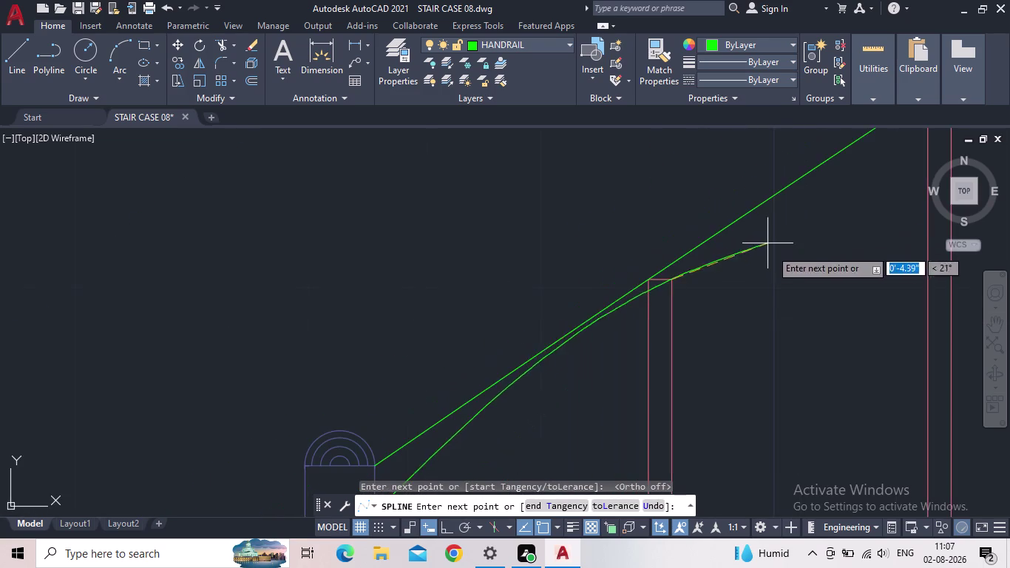
middle_drag(770, 266, 833, 189)
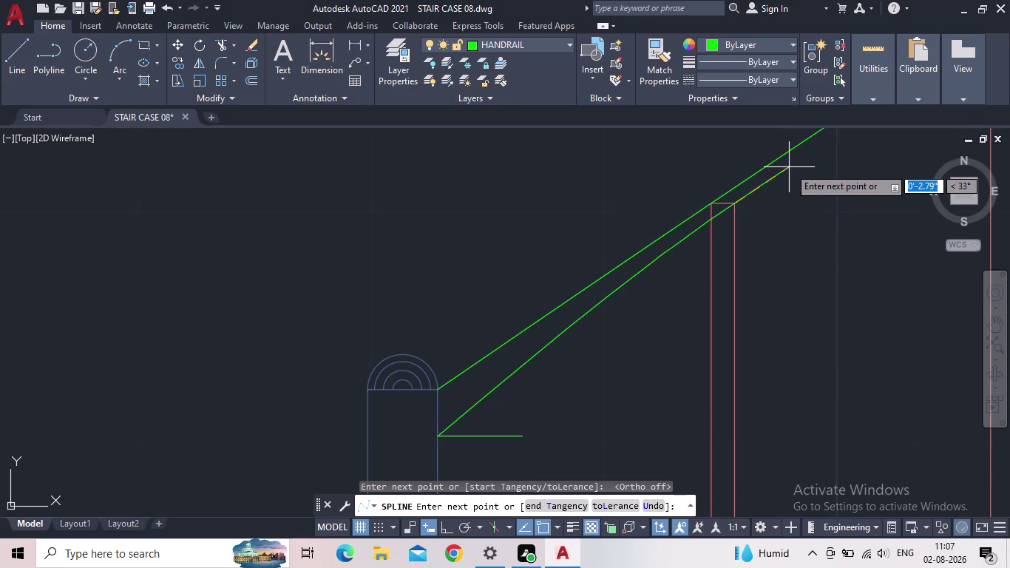
middle_drag(788, 172, 704, 211)
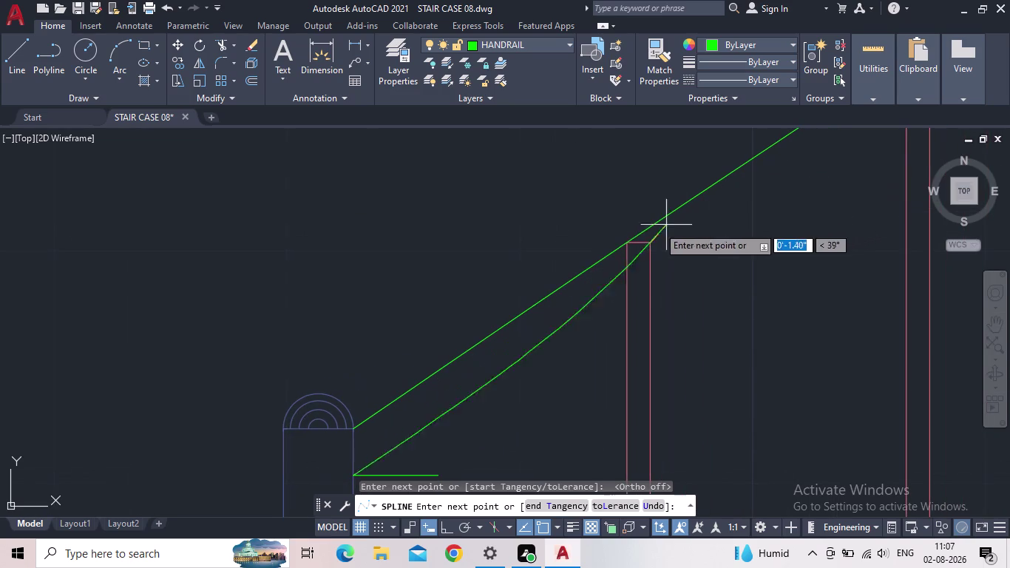
scroll(up, 3)
scroll(down, 3)
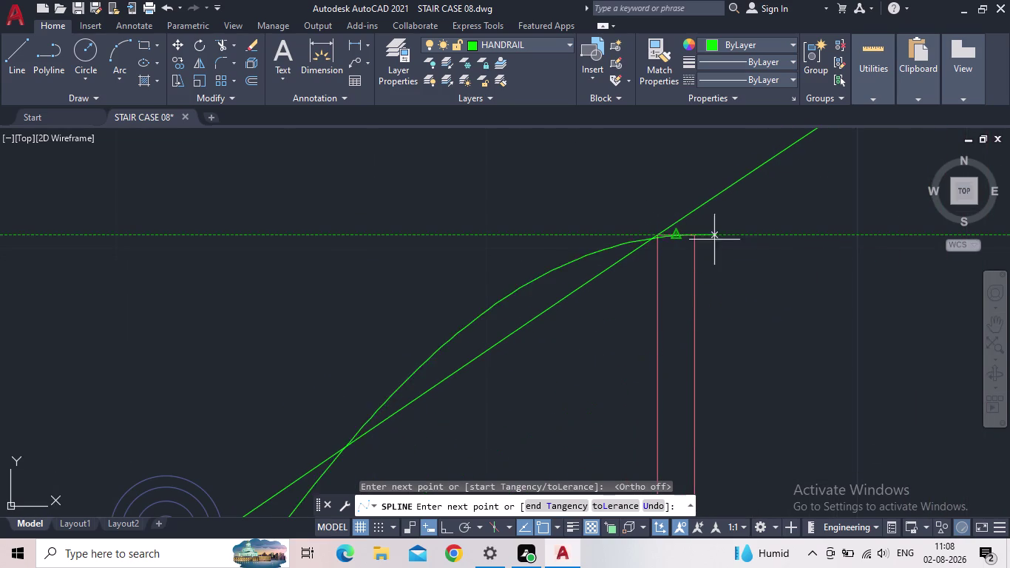
scroll(down, 3)
middle_drag(764, 223, 402, 315)
scroll(up, 3)
middle_drag(627, 162, 511, 302)
scroll(up, 3)
drag(538, 278, 545, 273)
middle_drag(694, 225, 563, 297)
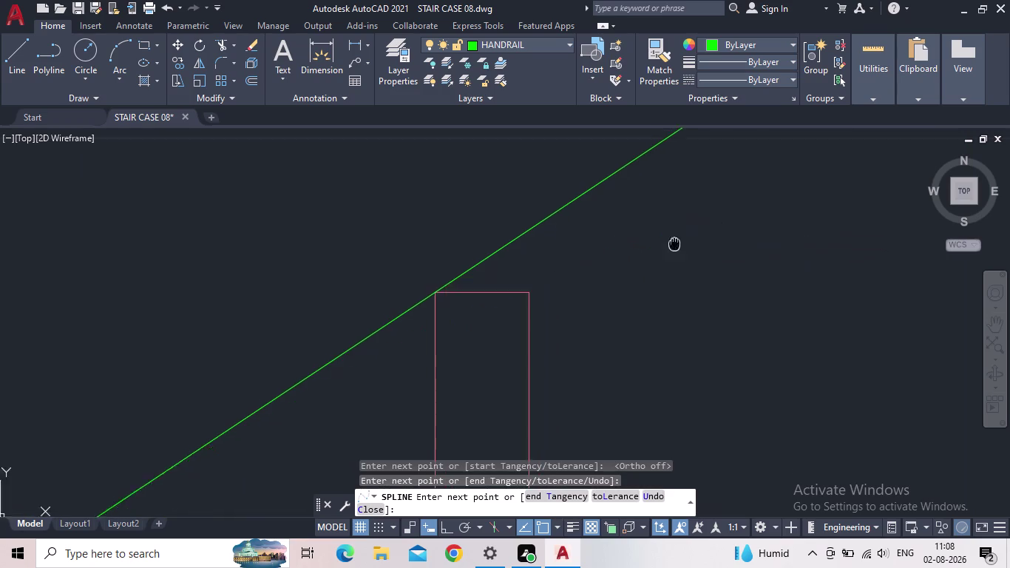
middle_drag(562, 298, 293, 371)
scroll(down, 3)
middle_drag(678, 212, 329, 469)
scroll(down, 3)
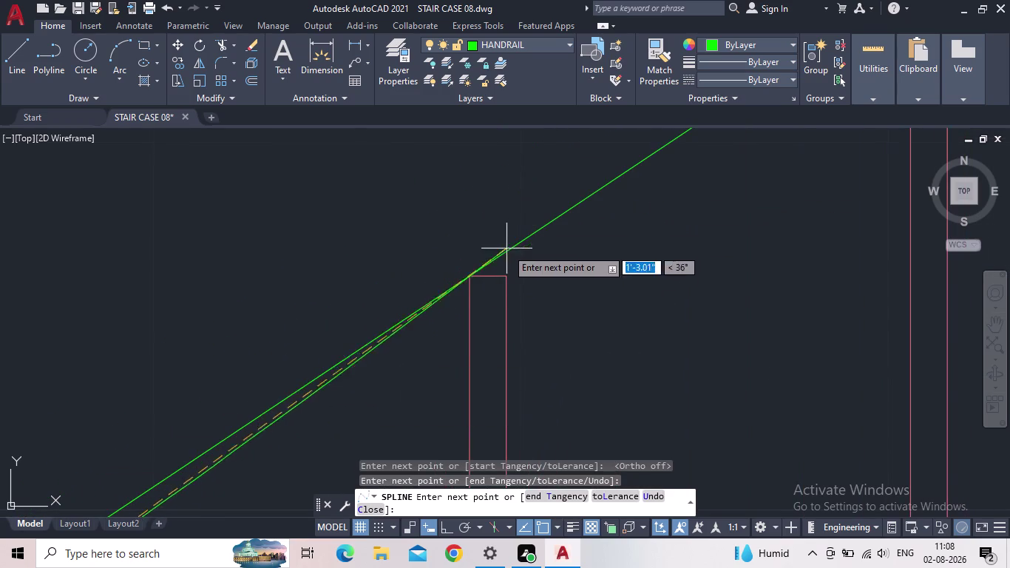
scroll(up, 3)
drag(521, 272, 531, 267)
middle_drag(722, 207, 717, 213)
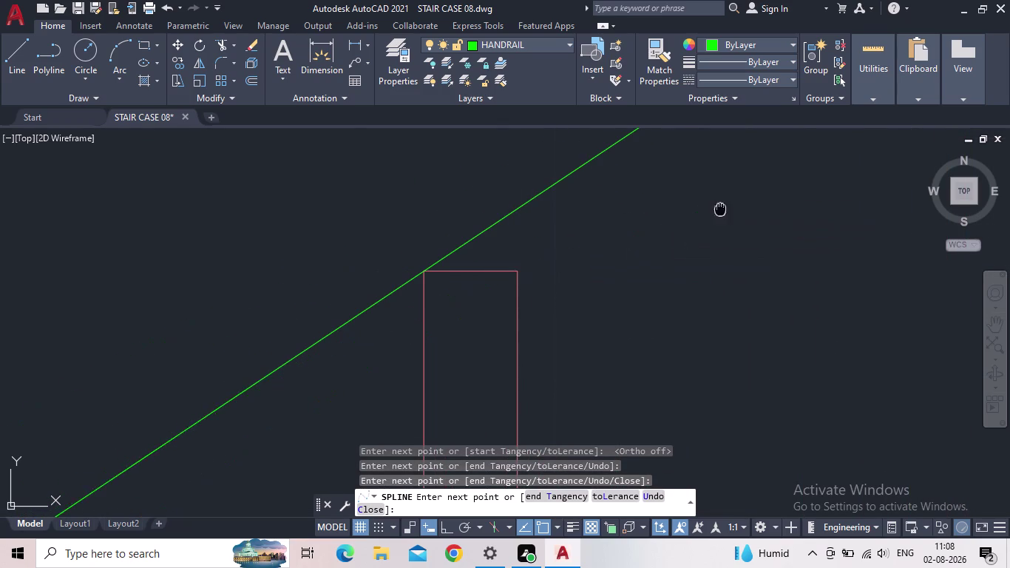
middle_drag(717, 213, 545, 310)
scroll(down, 3)
click(749, 149)
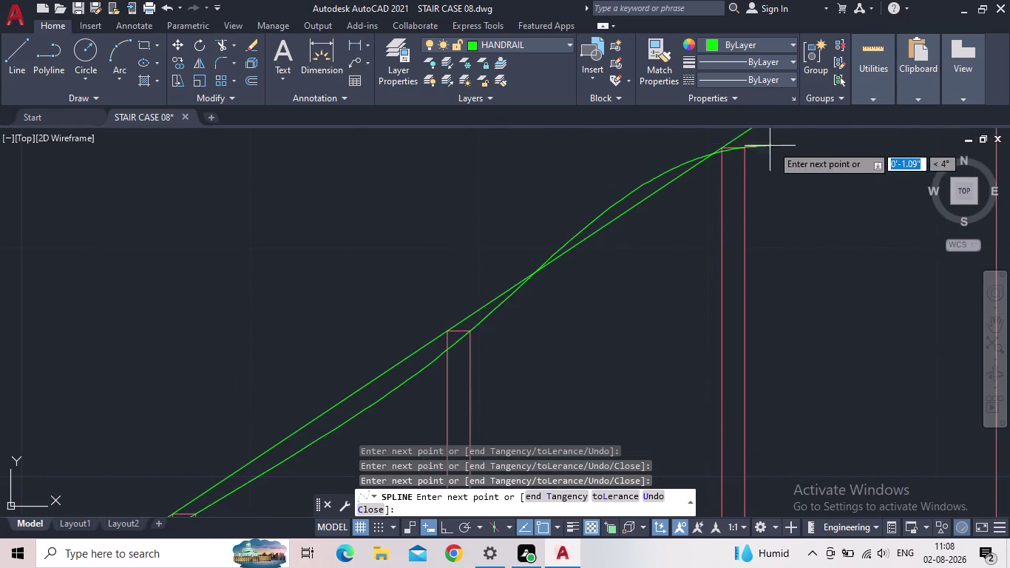
middle_drag(772, 158, 532, 376)
scroll(down, 3)
scroll(up, 3)
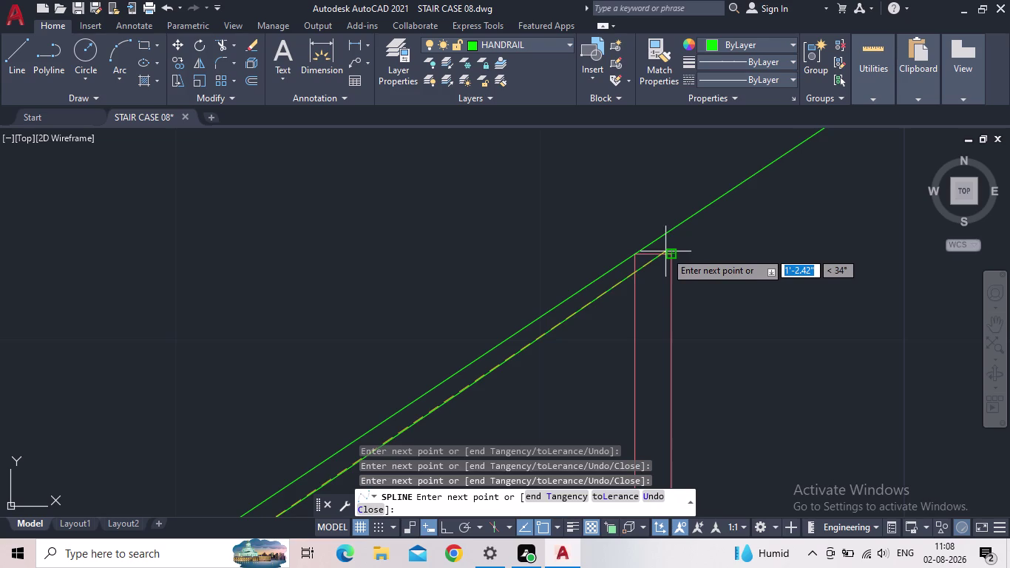
drag(672, 254, 679, 250)
scroll(up, 3)
middle_drag(800, 226, 432, 426)
scroll(down, 3)
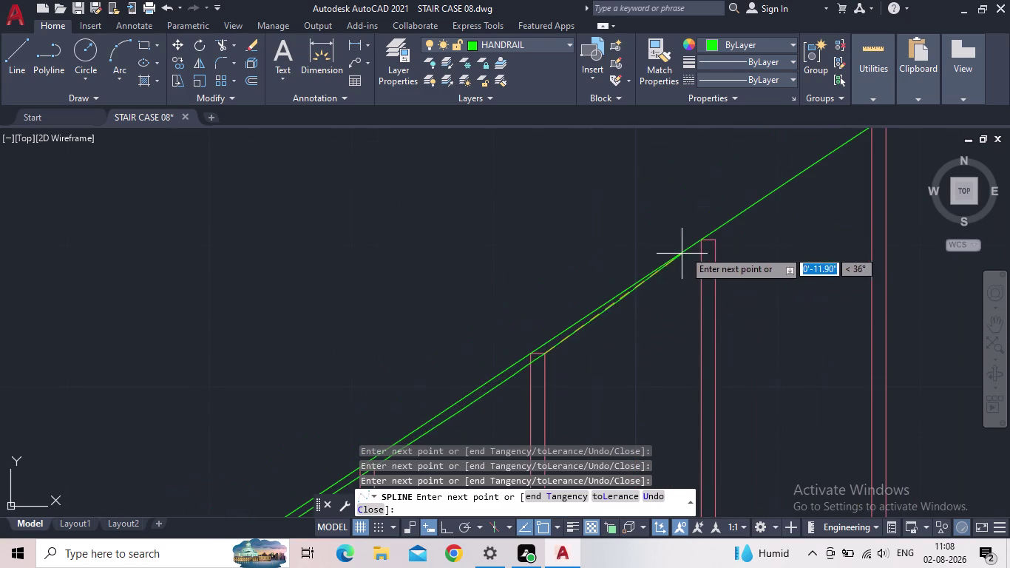
scroll(up, 3)
click(709, 234)
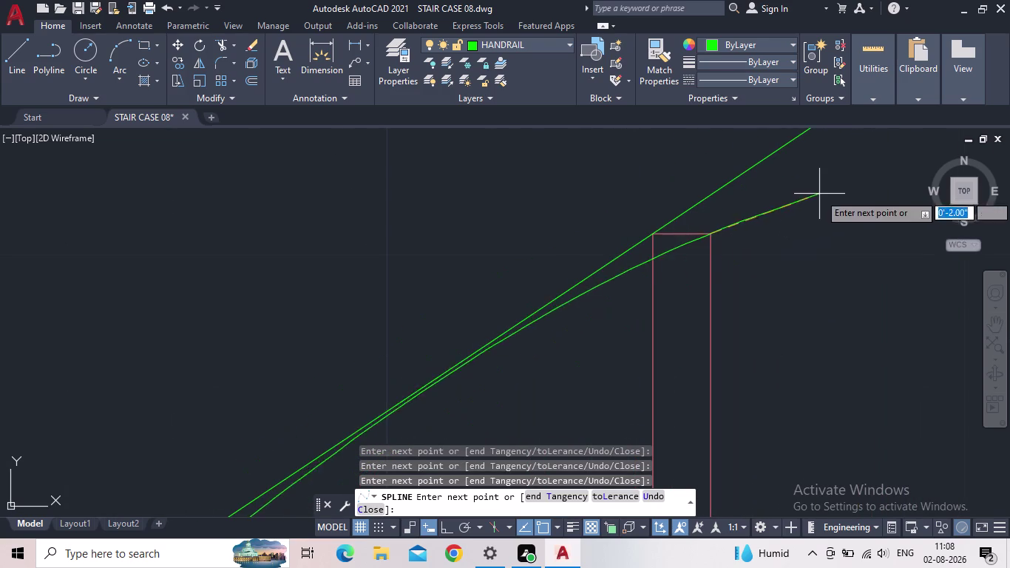
Add spline points at the upper baluster tops, then cancel the spline.
middle_drag(804, 218, 675, 338)
scroll(down, 3)
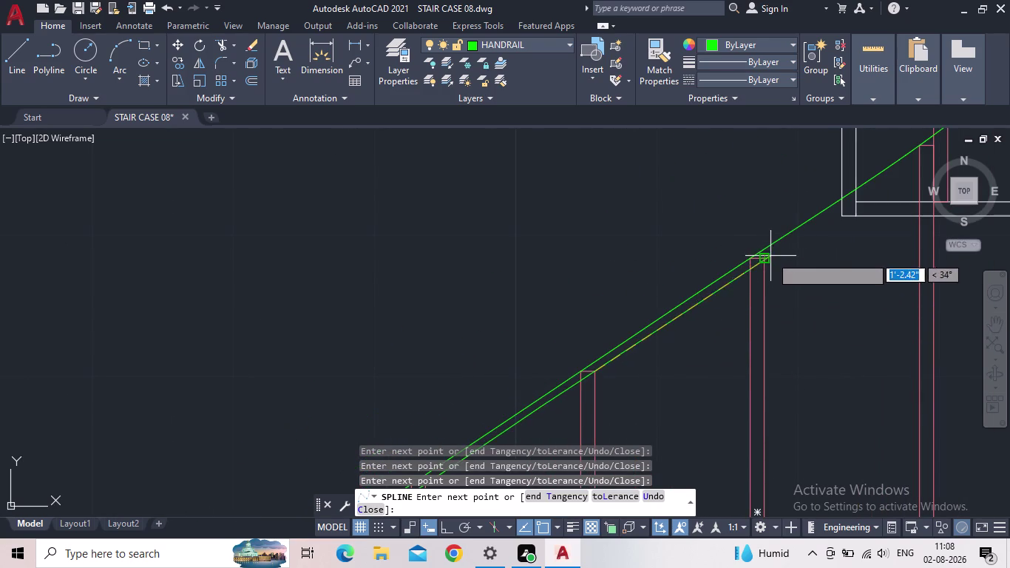
click(767, 258)
middle_drag(833, 227, 487, 353)
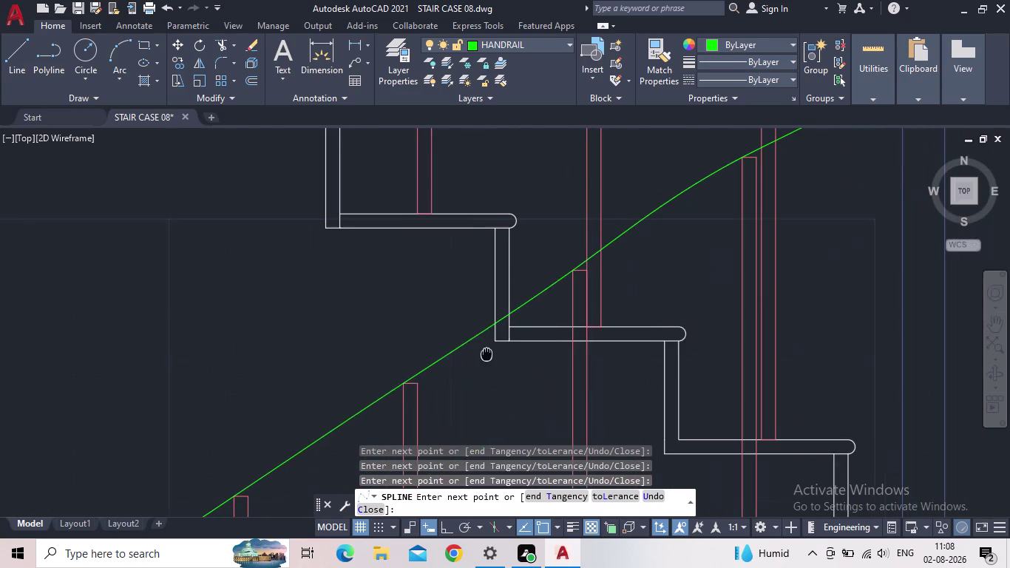
middle_drag(487, 353, 486, 353)
click(586, 271)
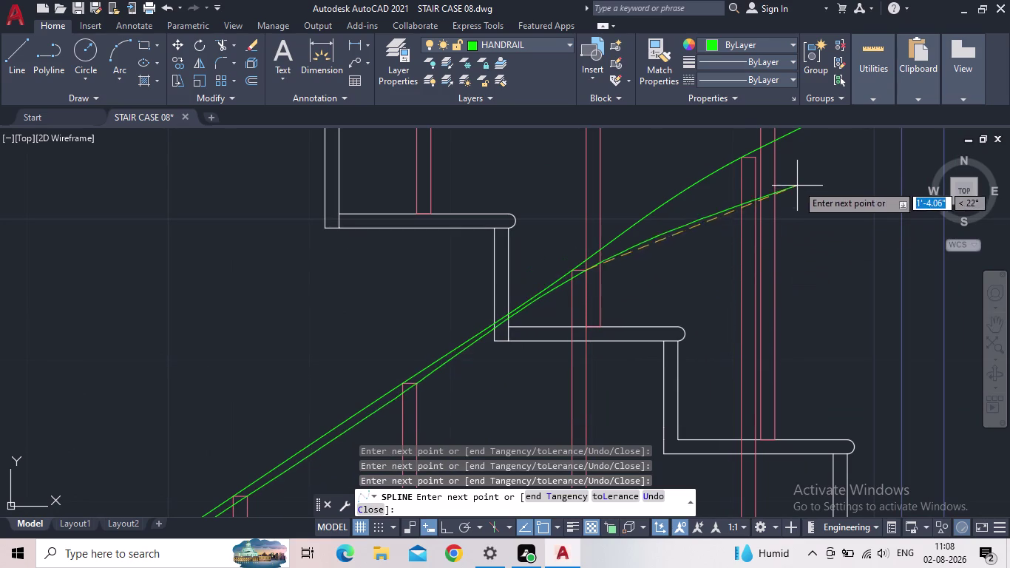
click(757, 159)
middle_drag(771, 189, 481, 387)
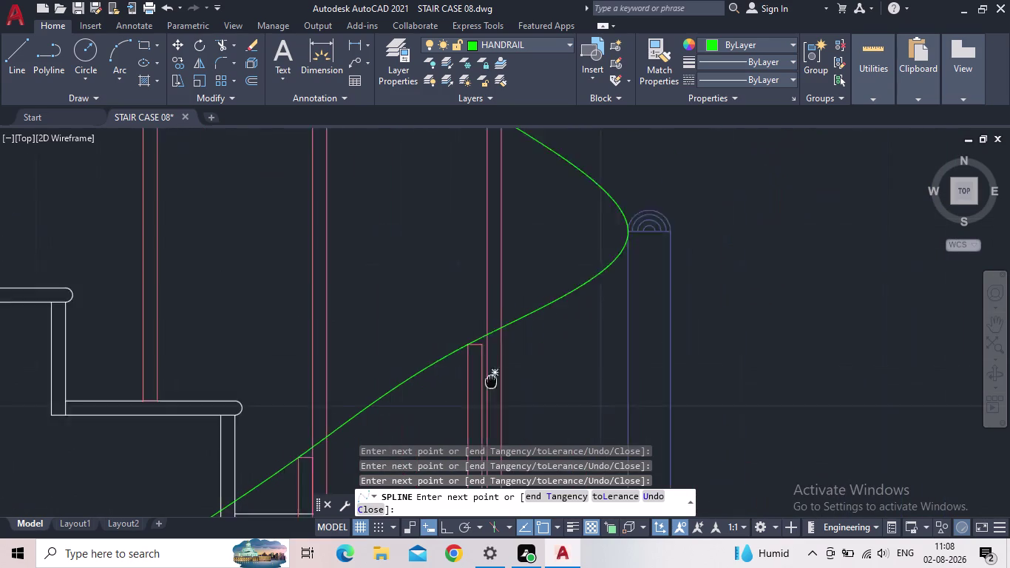
middle_drag(482, 387, 449, 410)
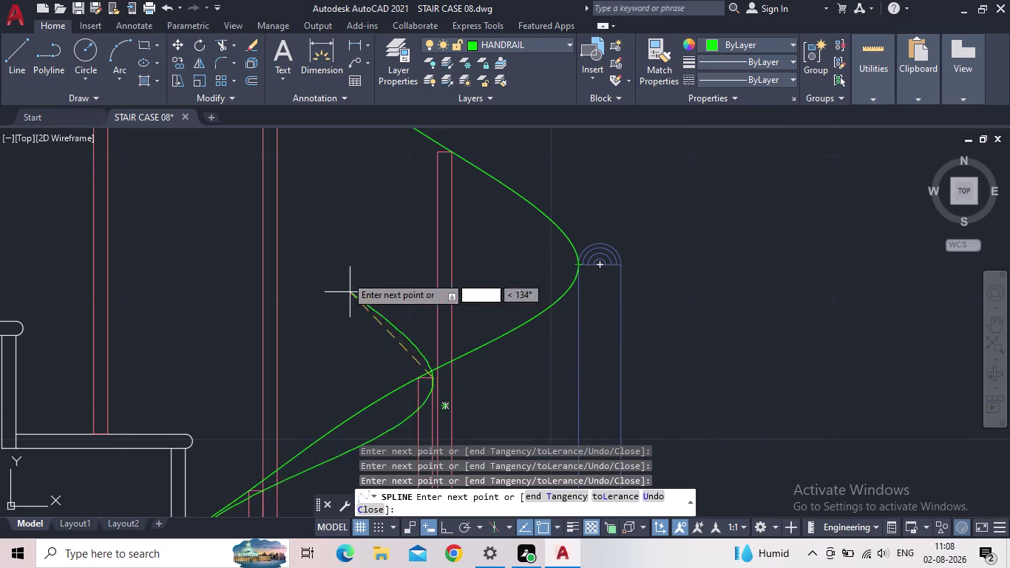
key(Escape)
scroll(down, 3)
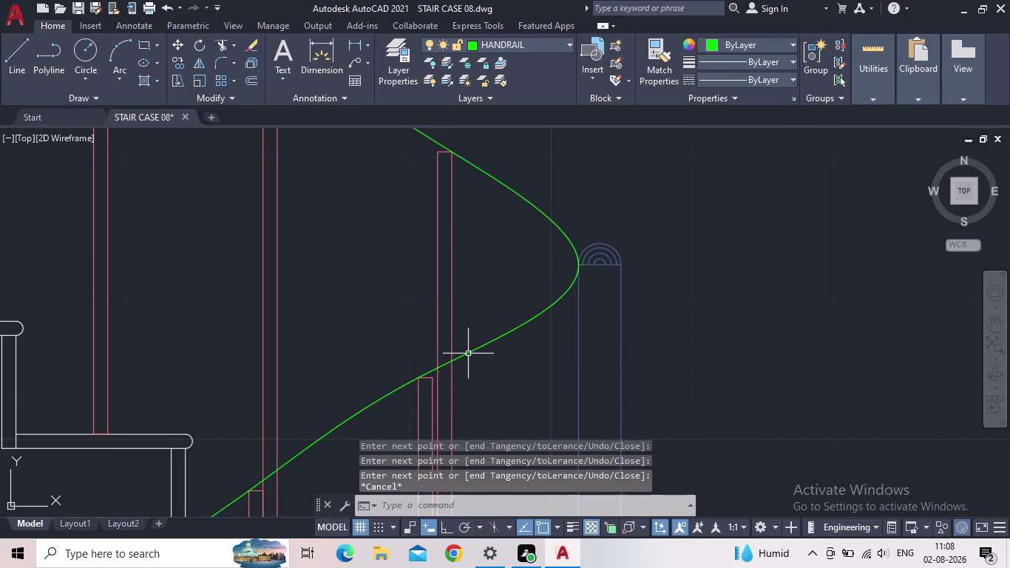
Try a line with tracking from the landing post corner, then abandon it.
middle_click(478, 355)
scroll(up, 3)
scroll(up, 3)
scroll(up, 3)
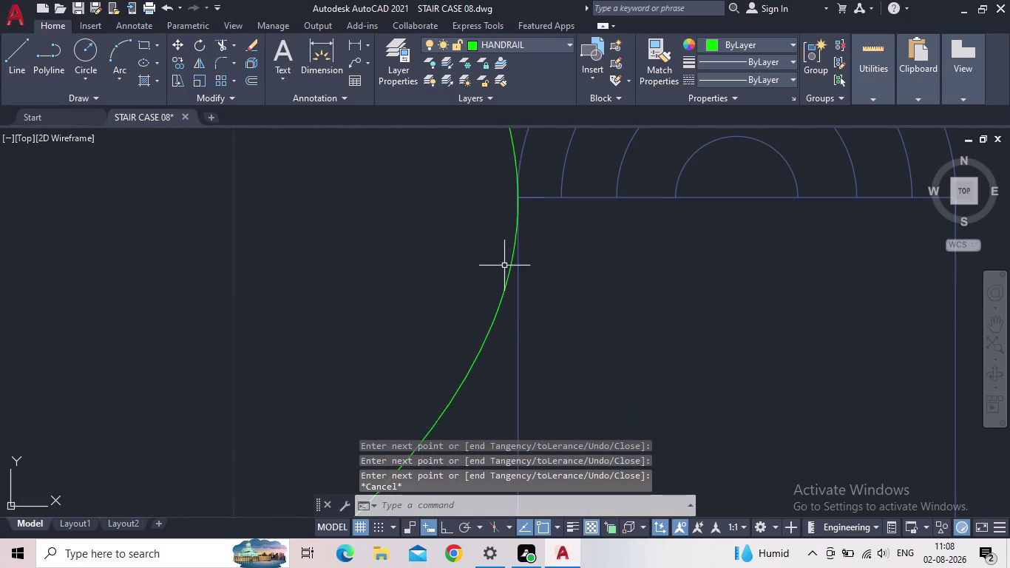
middle_drag(533, 259, 696, 261)
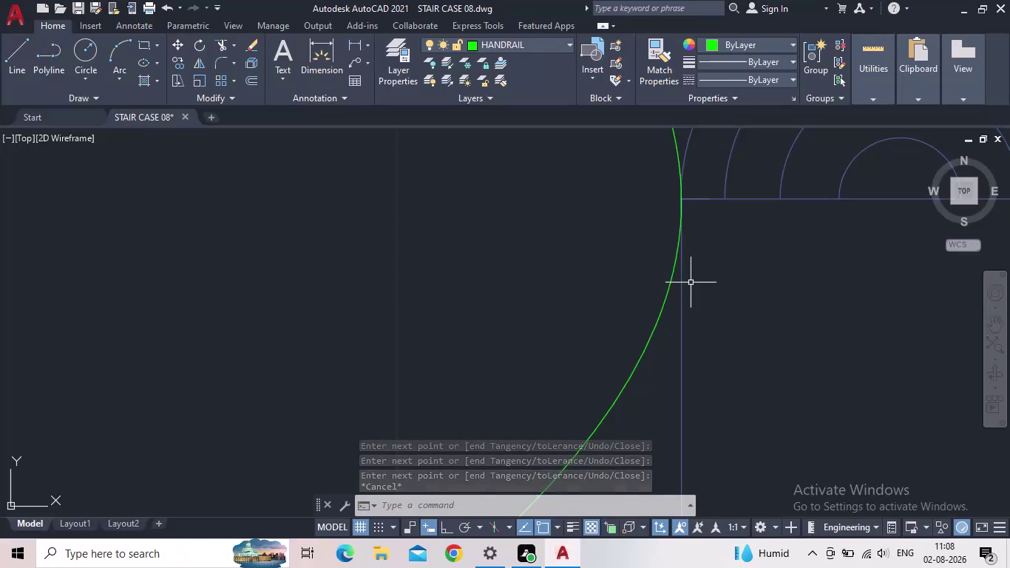
key(l)
key(Return)
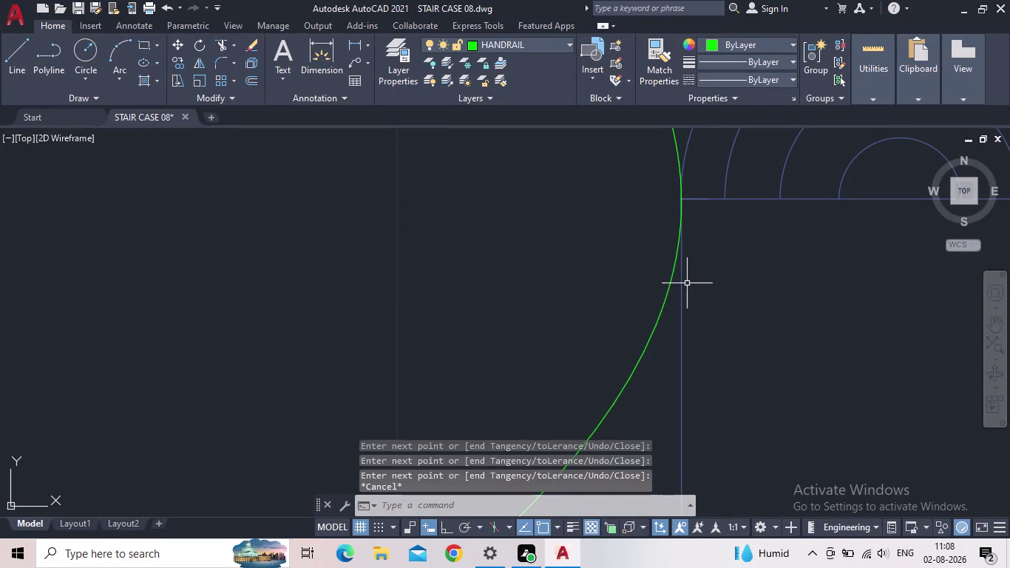
scroll(up, 3)
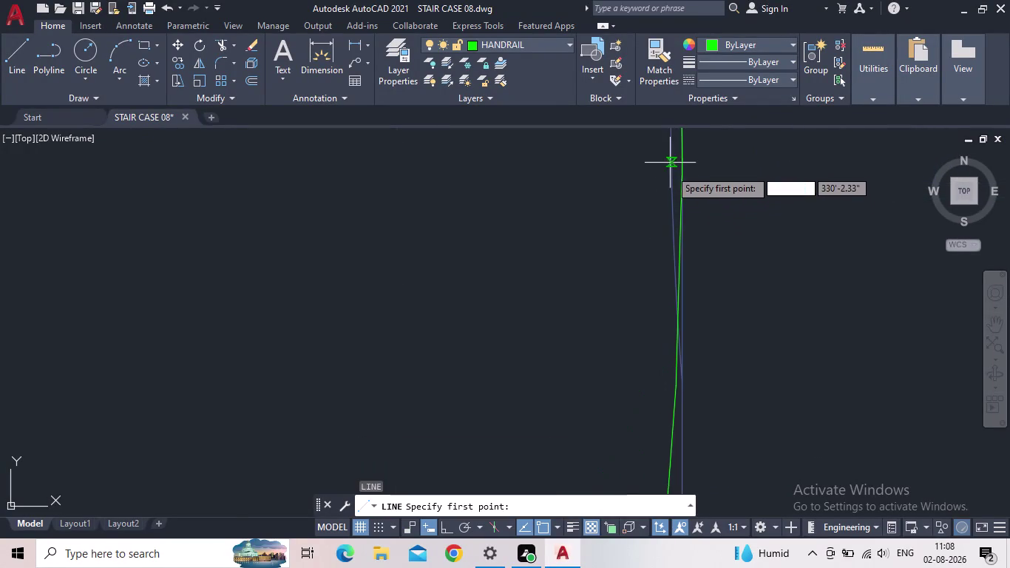
middle_drag(688, 232, 690, 376)
scroll(up, 3)
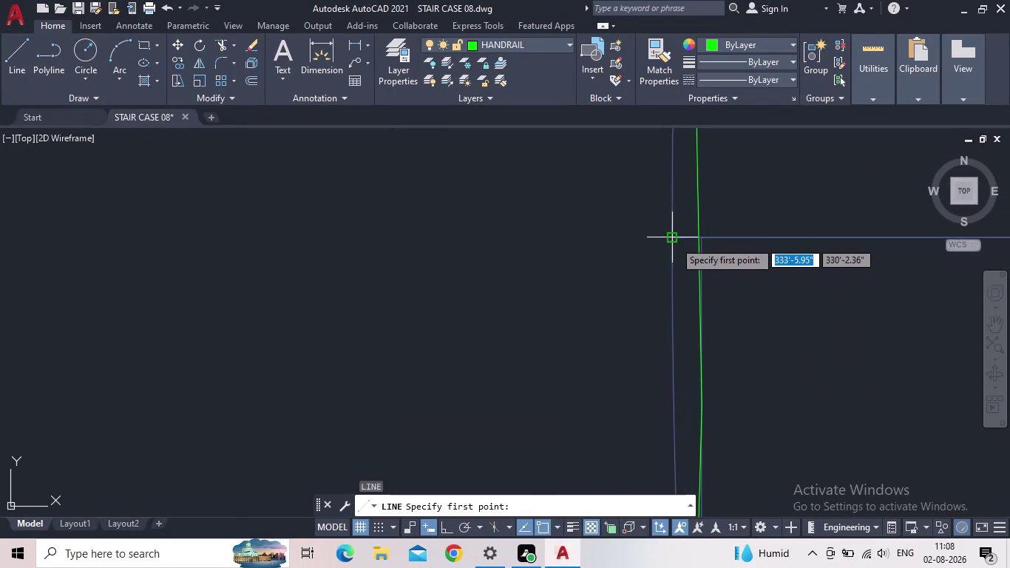
scroll(down, 3)
scroll(down, 3)
scroll(up, 3)
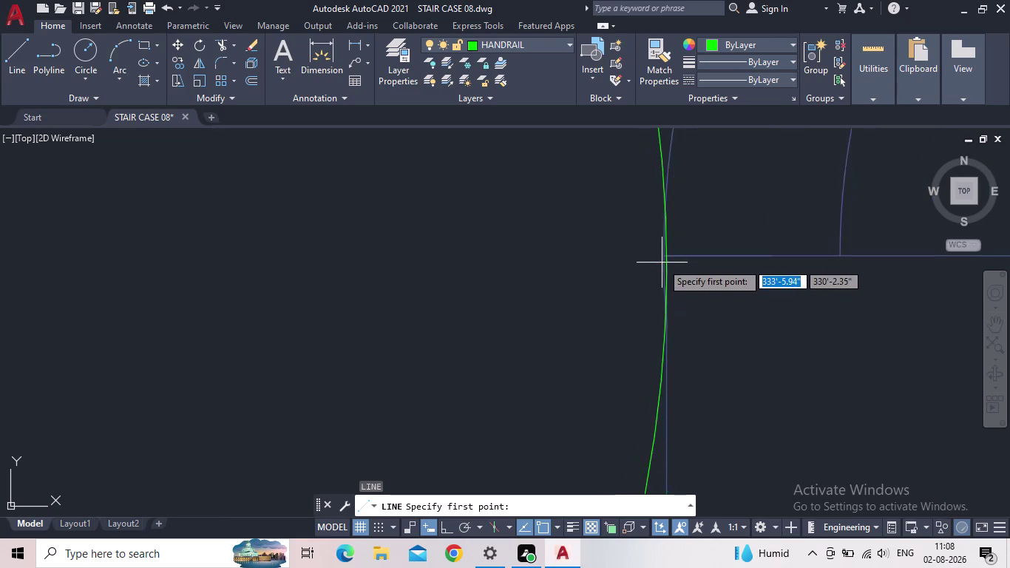
scroll(up, 3)
middle_drag(713, 205, 585, 380)
middle_click(585, 380)
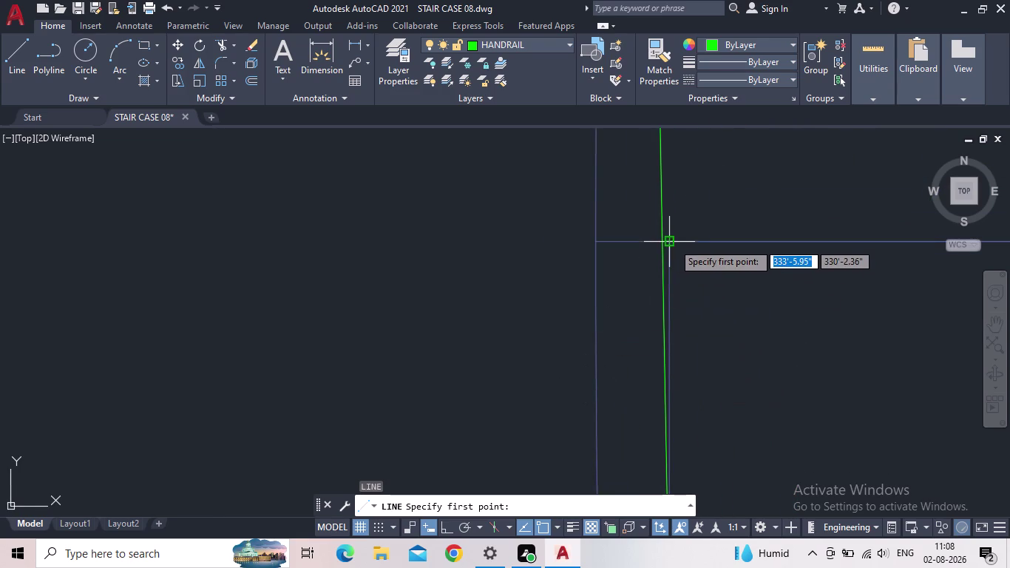
scroll(up, 3)
text(T)
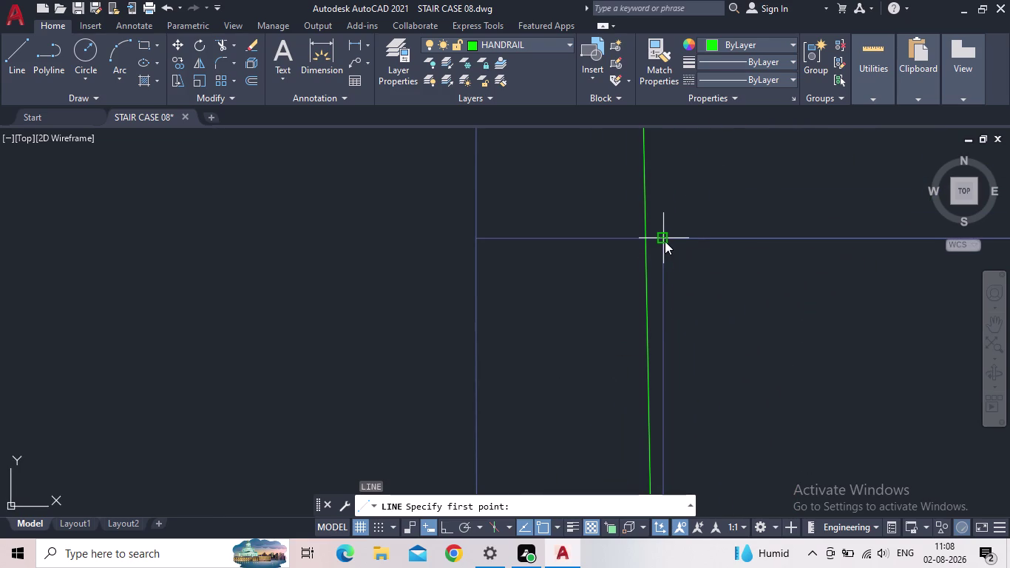
text(K)
key(Return)
click(667, 240)
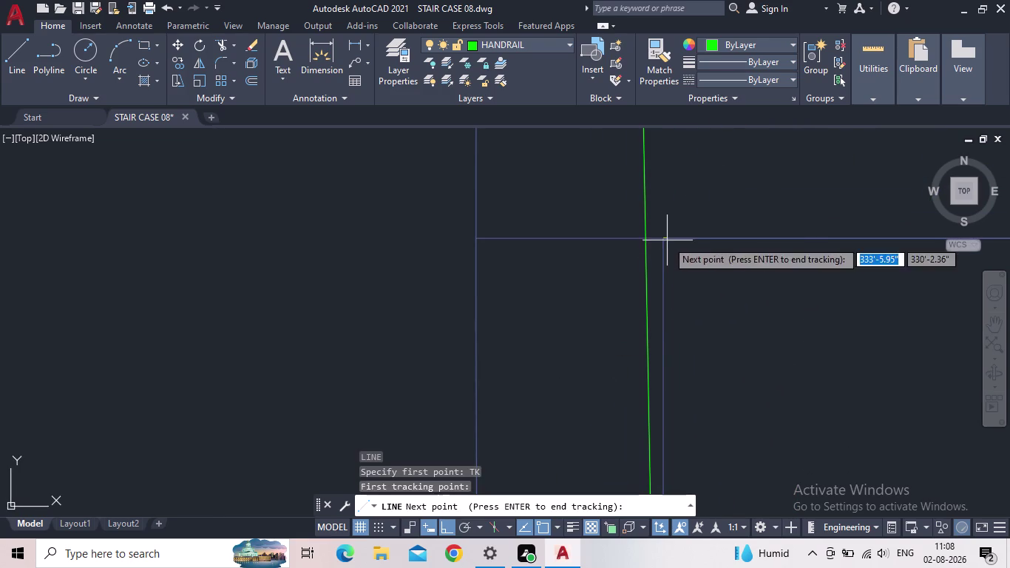
key(Escape)
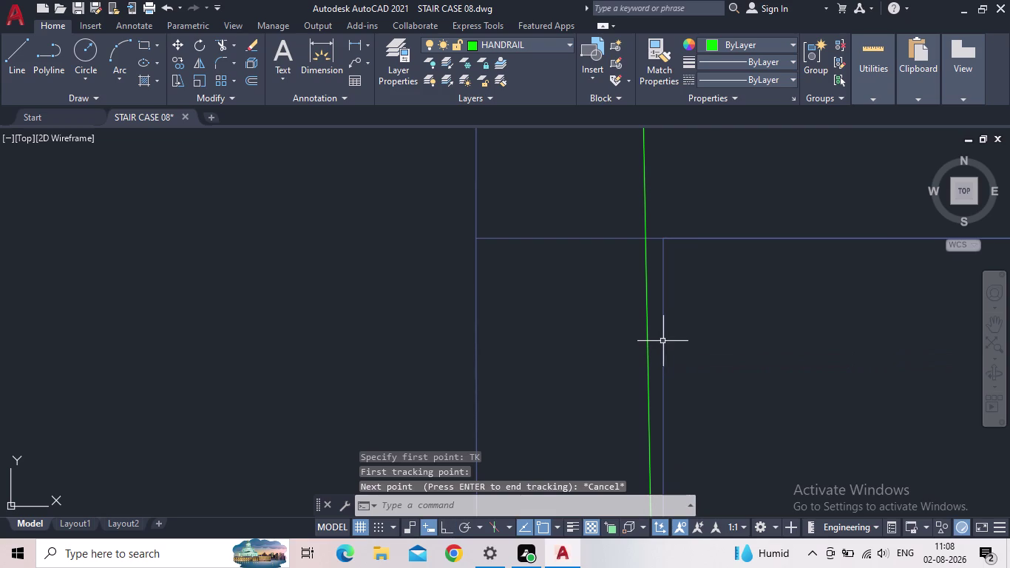
Draw the short horizontal handrail return starting 2" below the landing post top.
key(l)
key(Return)
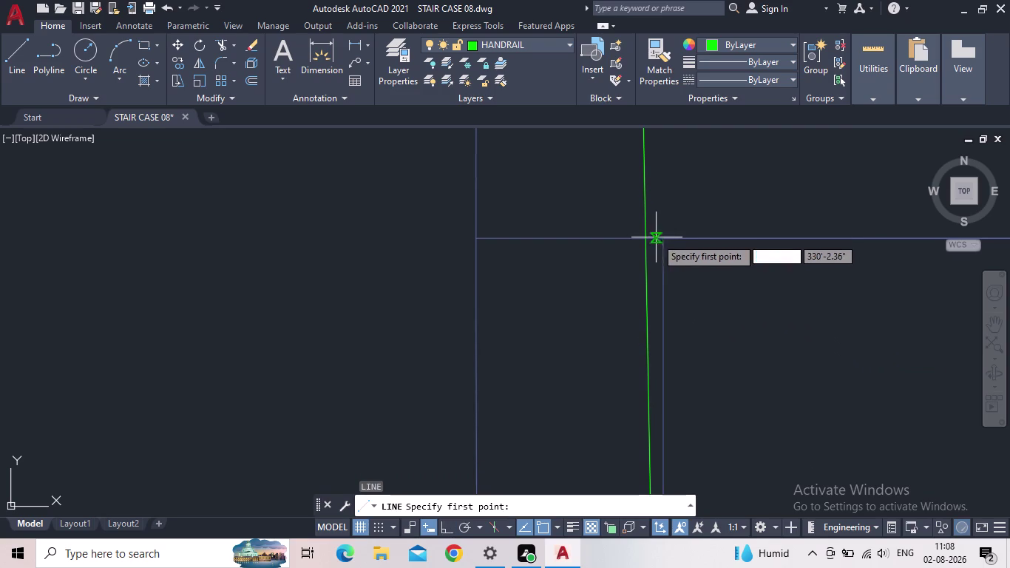
click(661, 239)
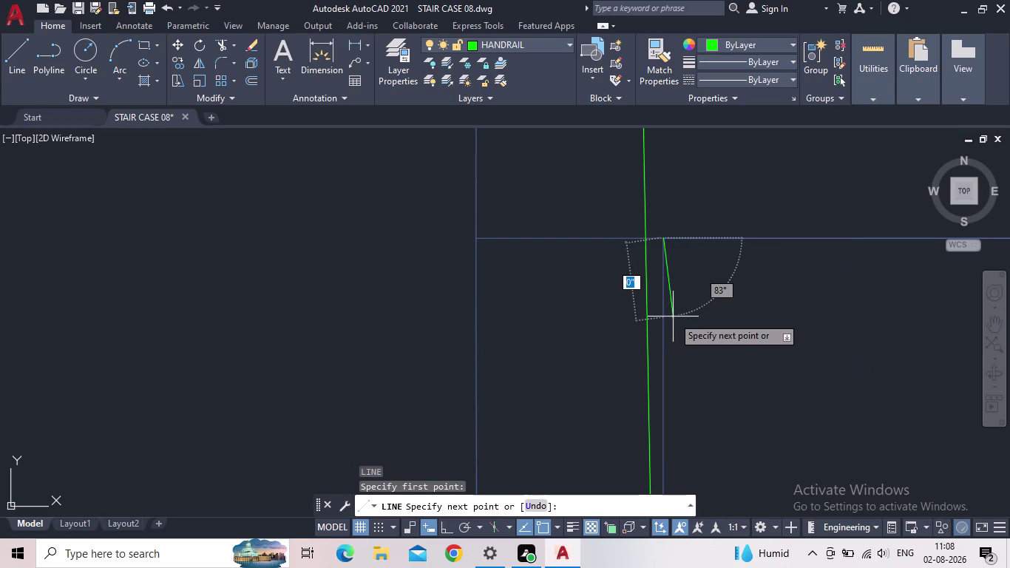
text(TK)
key(Return)
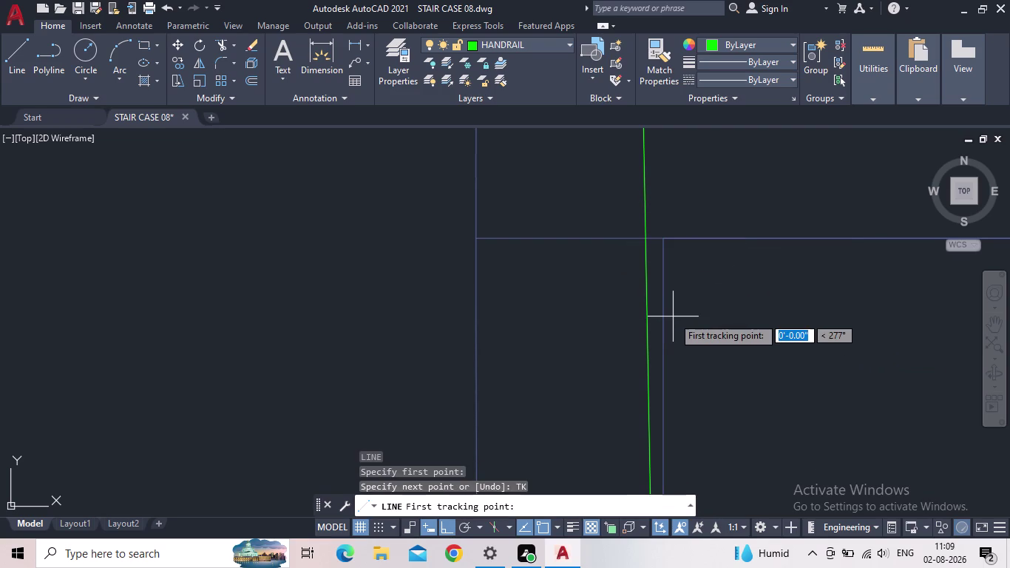
click(665, 239)
text(2)
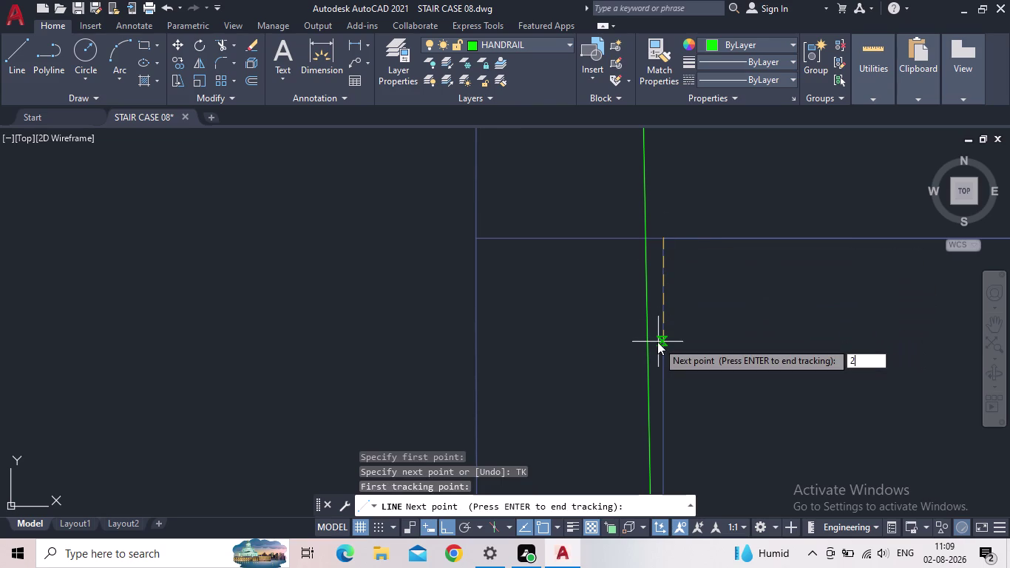
text(")
key(Return)
scroll(down, 3)
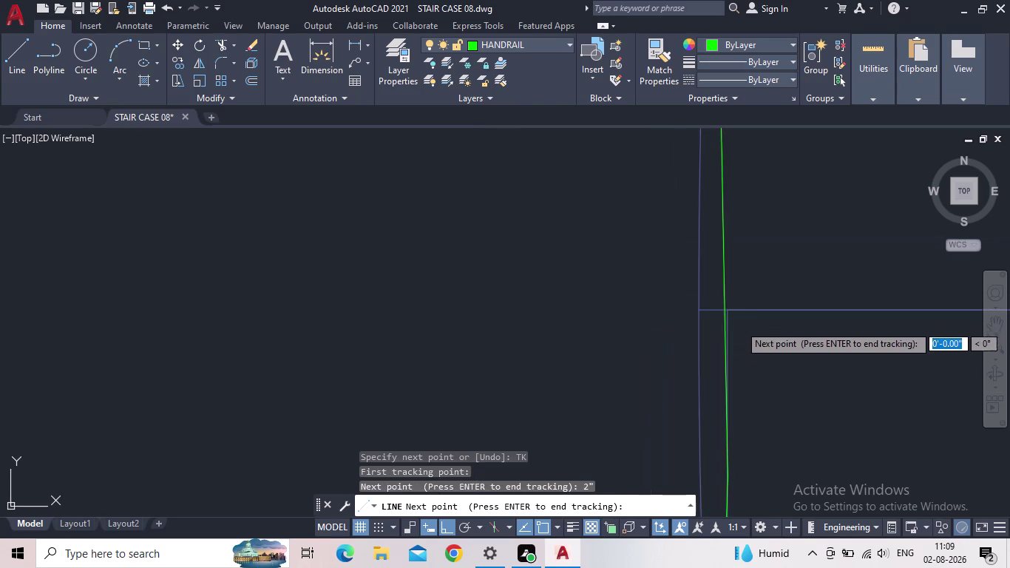
middle_drag(749, 359, 757, 297)
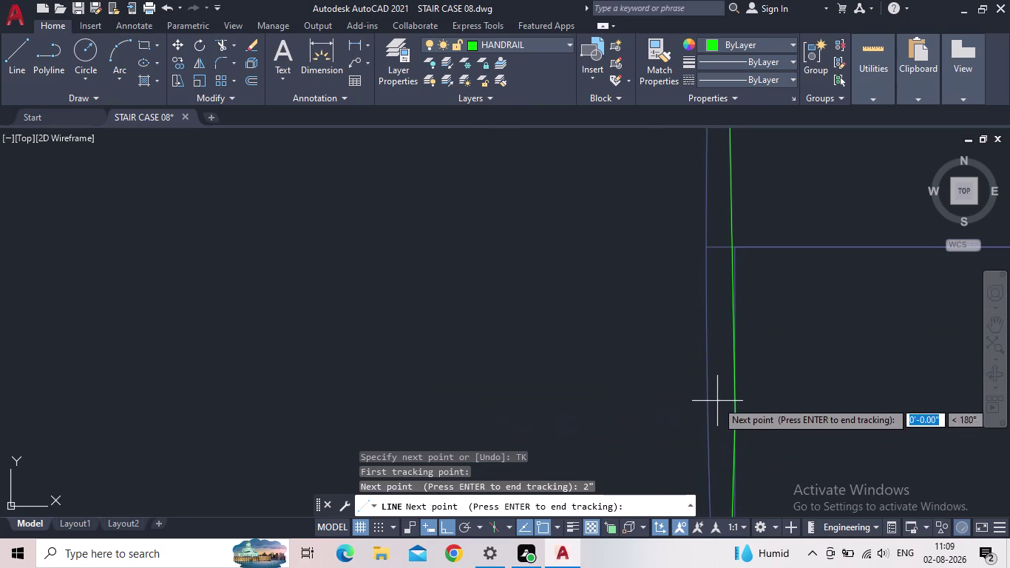
key(space)
middle_drag(830, 369, 791, 206)
scroll(down, 3)
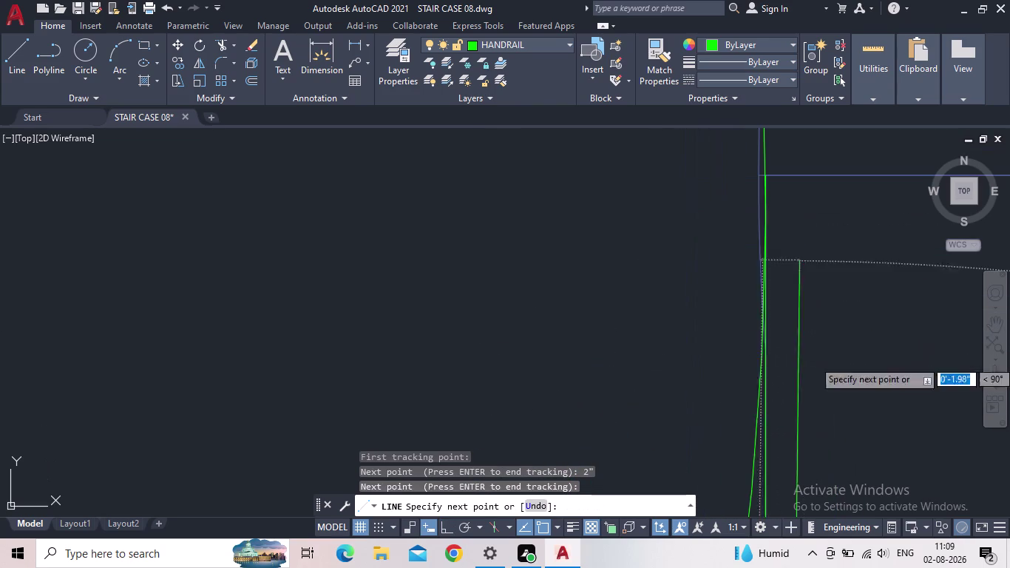
scroll(down, 3)
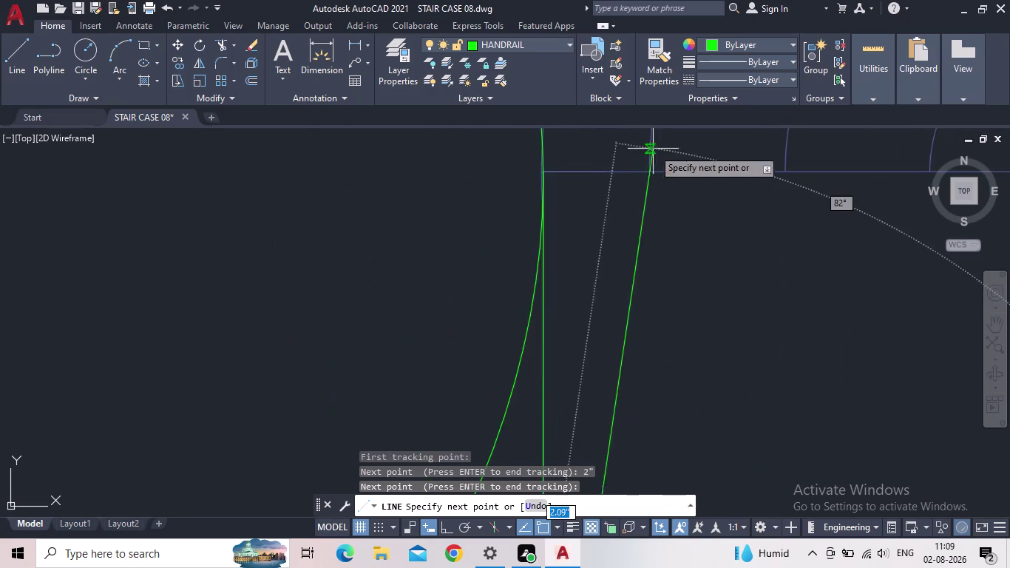
scroll(down, 3)
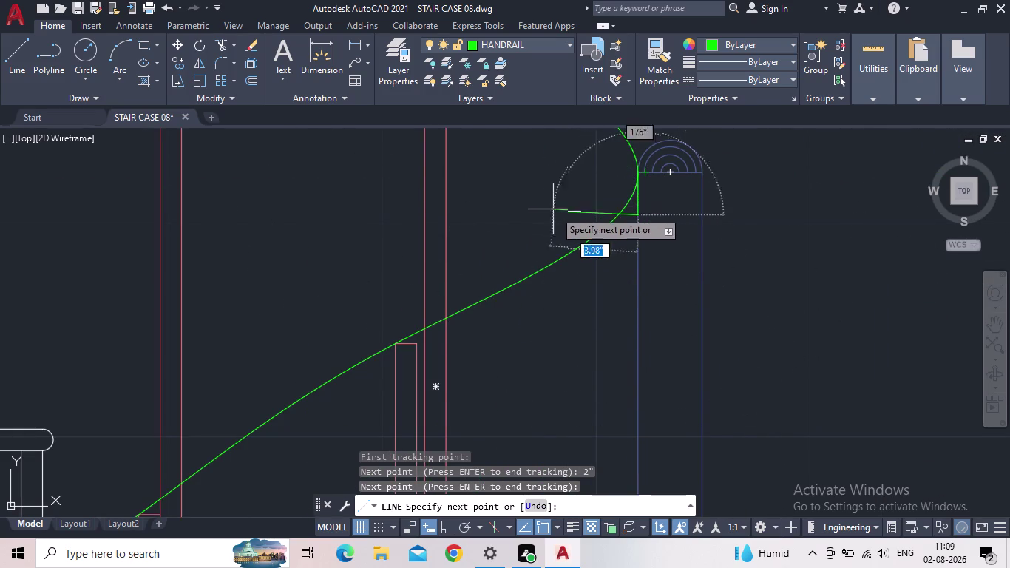
click(450, 529)
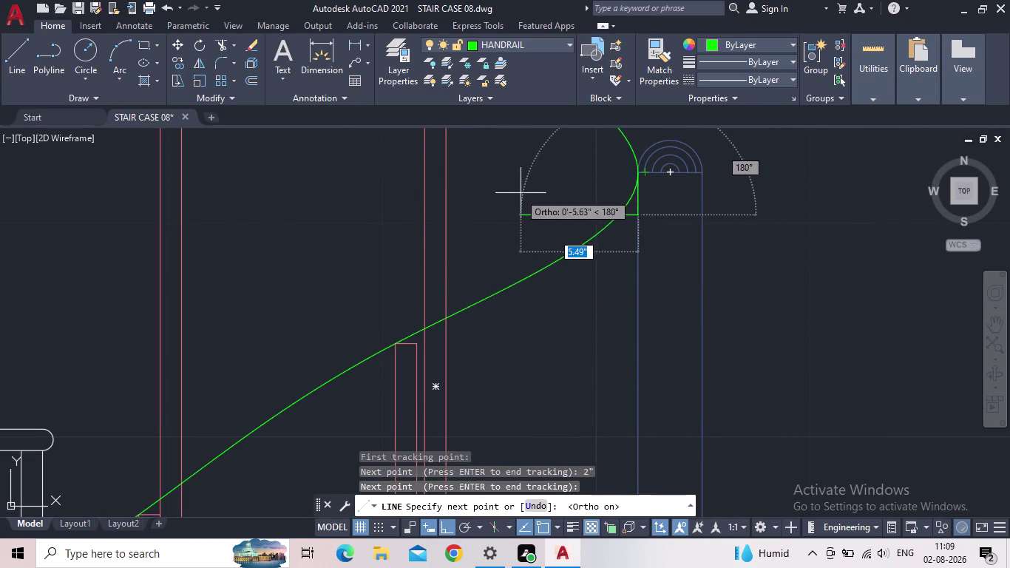
click(529, 196)
key(Escape)
scroll(down, 3)
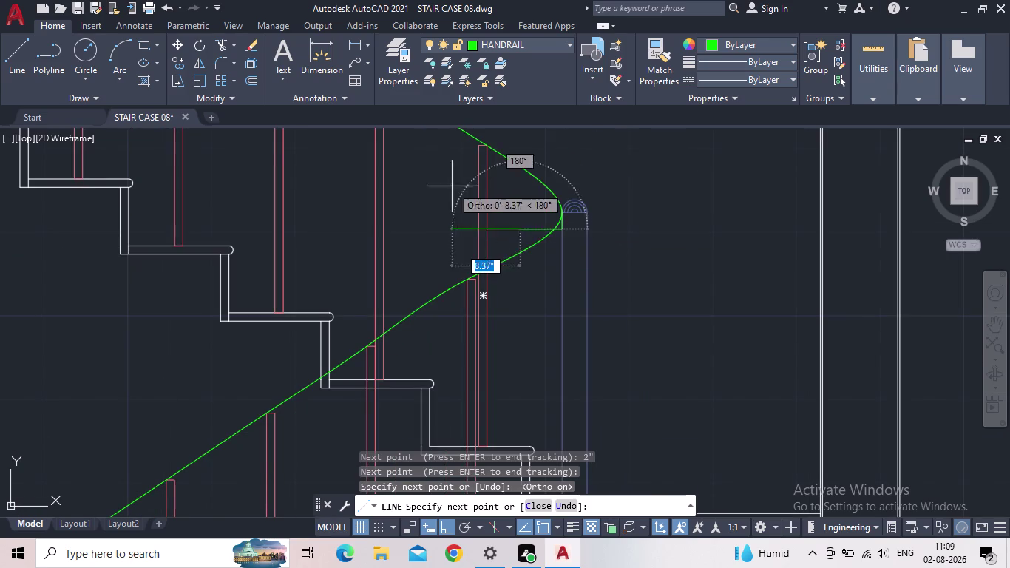
key(Escape)
scroll(down, 3)
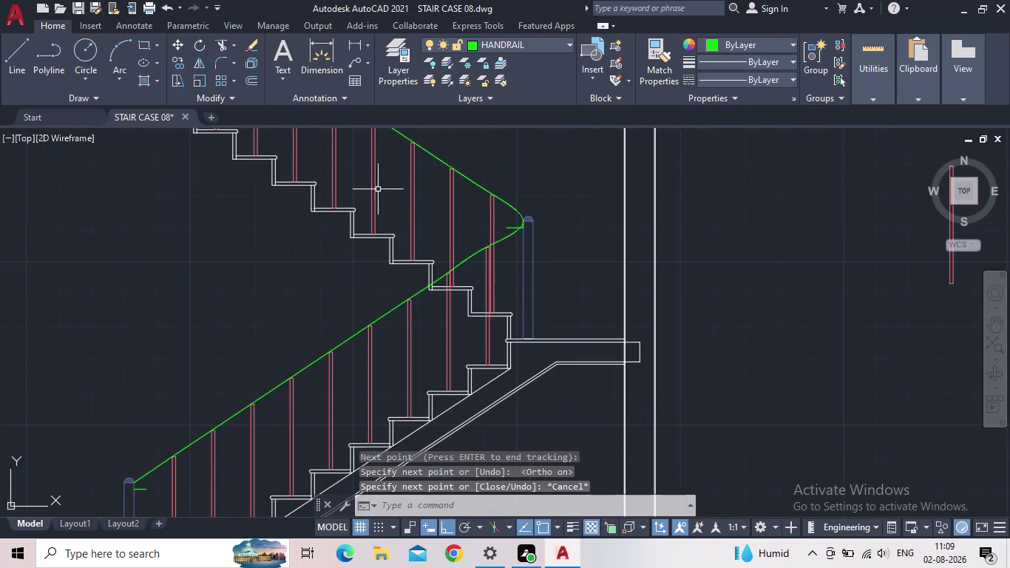
middle_drag(384, 200, 765, 457)
scroll(up, 3)
Start a line tracking (TK) from the upper post's top corner.
scroll(up, 3)
middle_drag(560, 284, 479, 248)
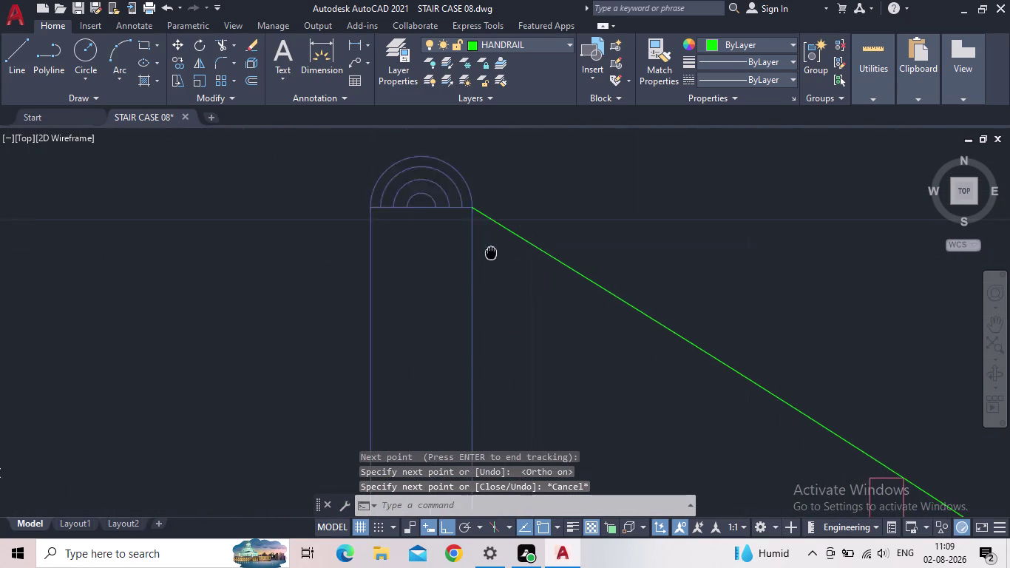
middle_drag(479, 249, 449, 243)
key(l)
key(space)
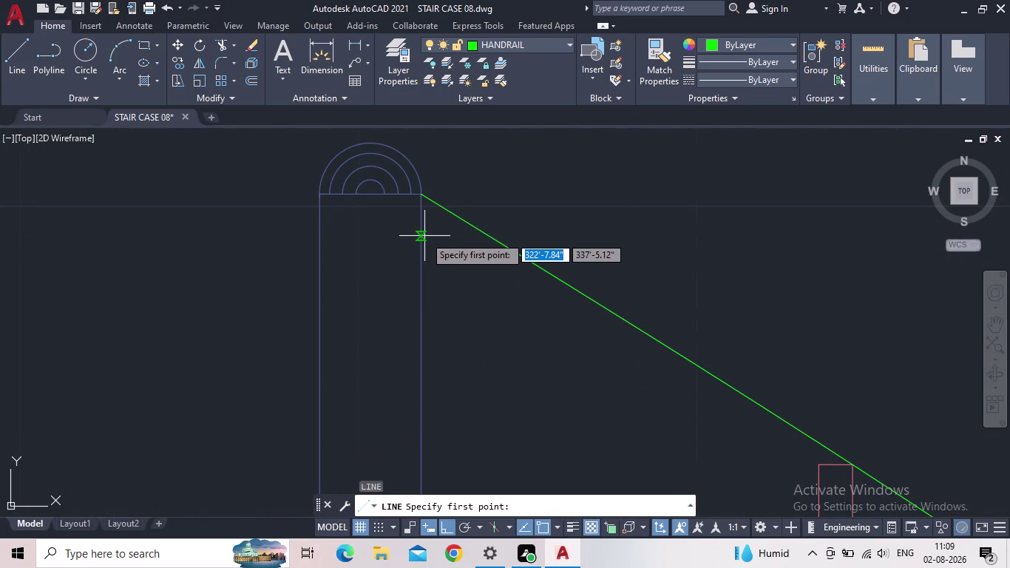
scroll(up, 3)
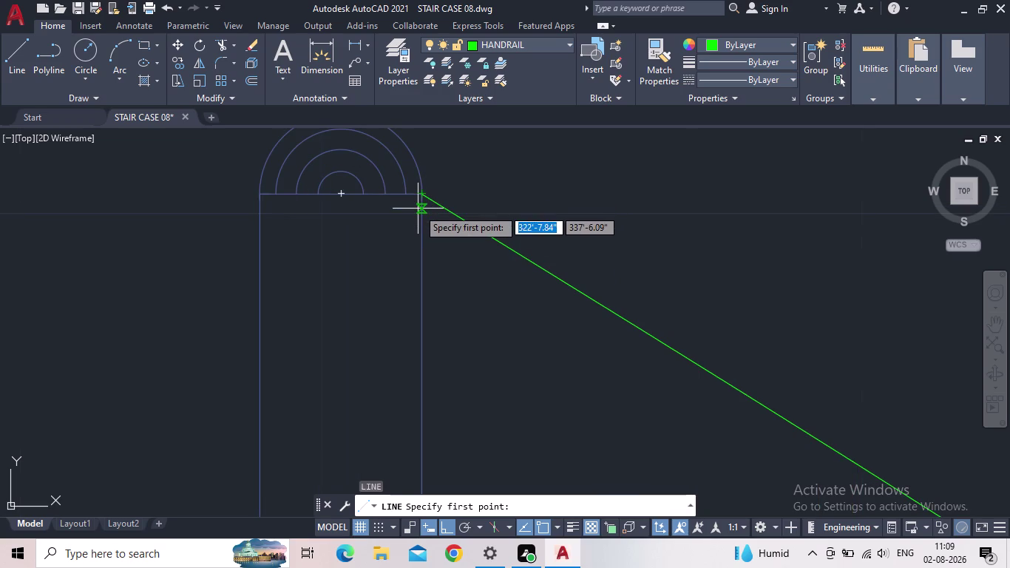
text(TK)
key(space)
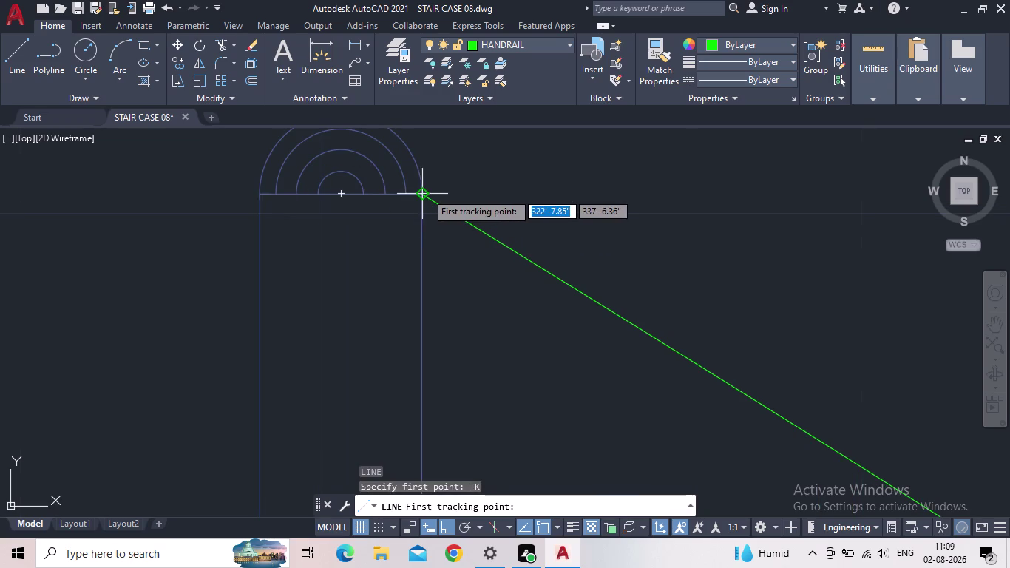
click(425, 192)
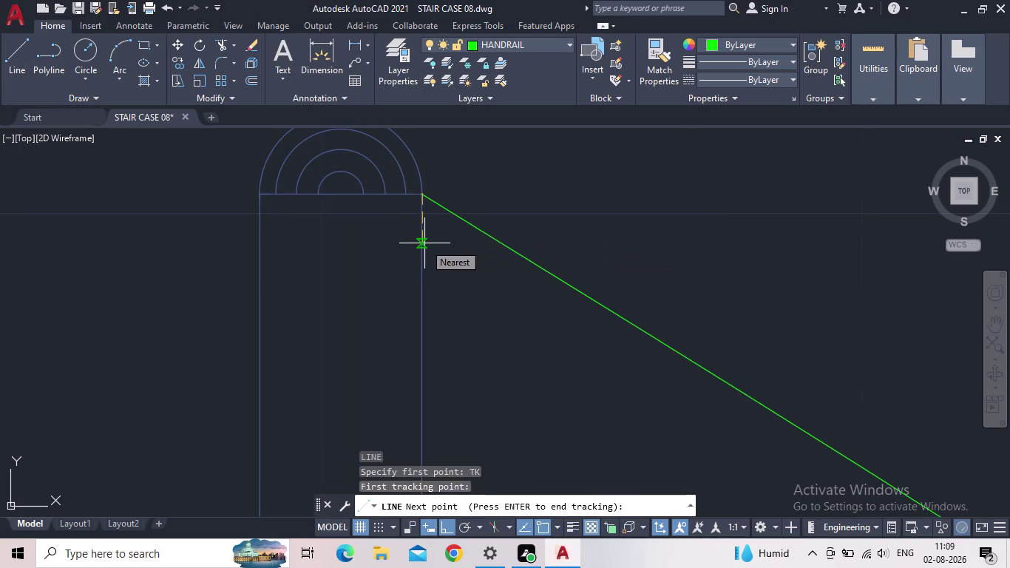
Offset 2" down the post and draw the short horizontal return.
key(2)
key(shift+quotedbl)
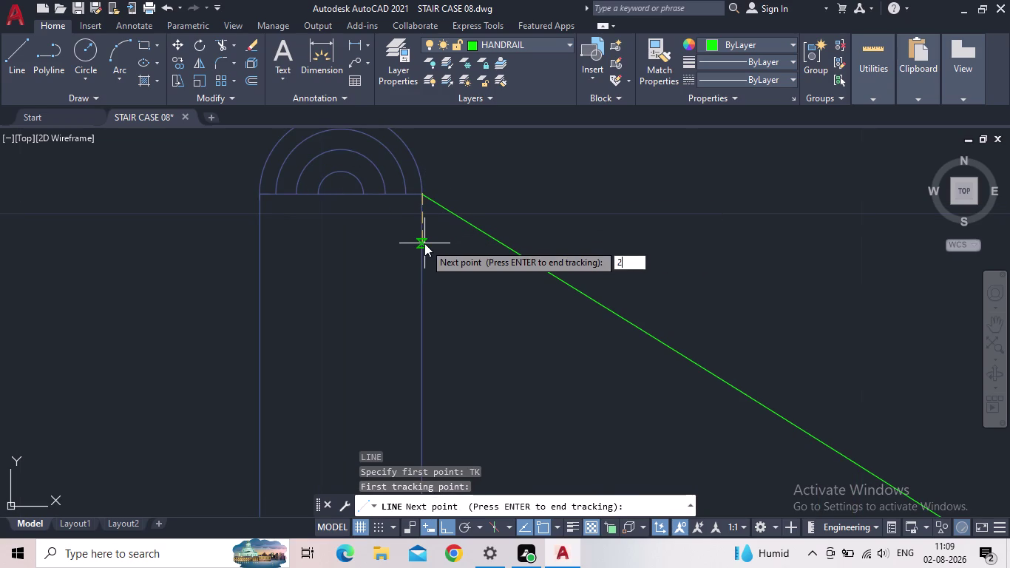
key(Return)
key(space)
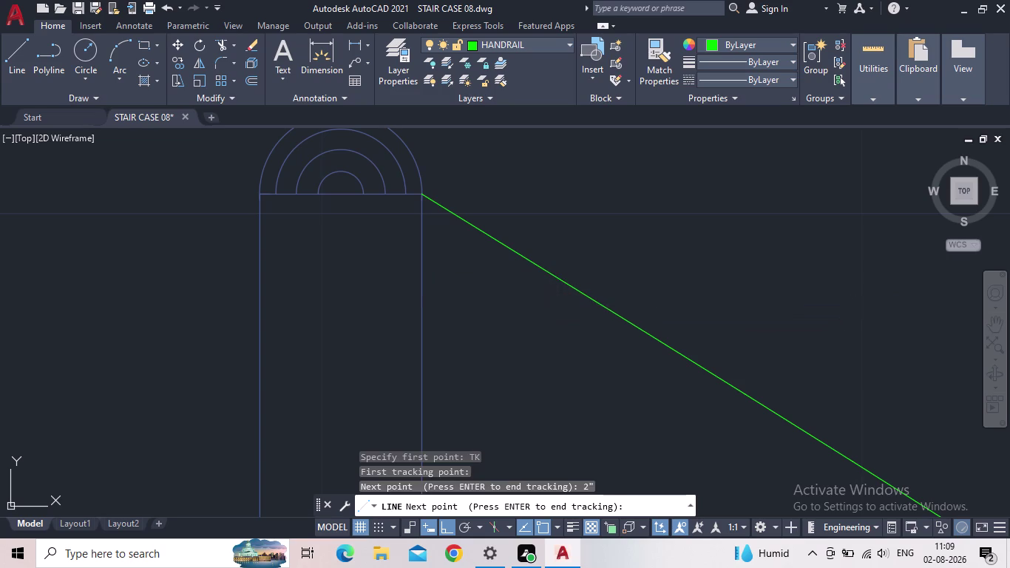
click(504, 311)
key(Escape)
scroll(down, 3)
middle_drag(540, 336, 529, 329)
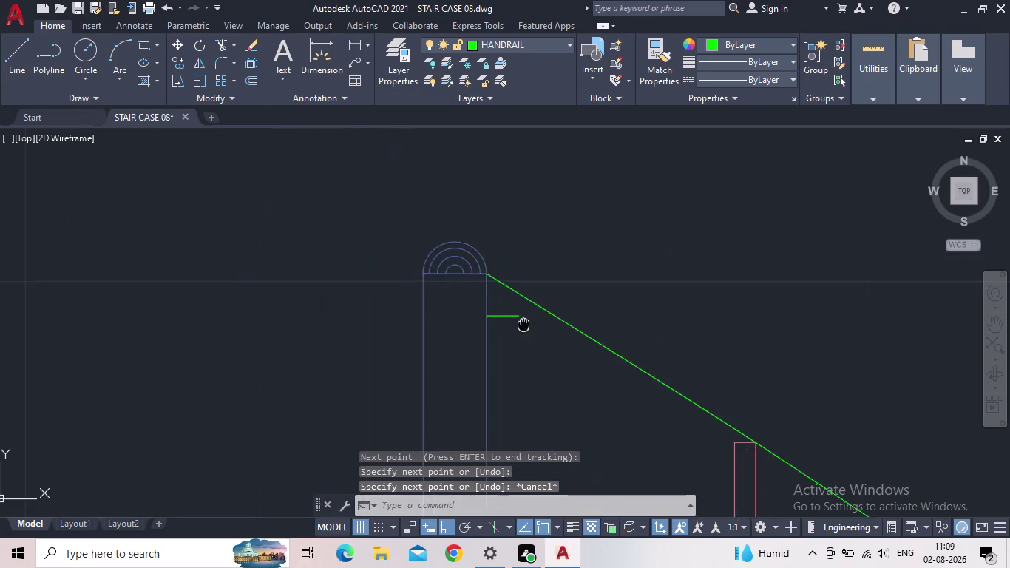
middle_drag(528, 330, 439, 186)
scroll(down, 3)
middle_drag(616, 413, 519, 256)
scroll(down, 3)
scroll(down, 3)
middle_drag(587, 353, 631, 270)
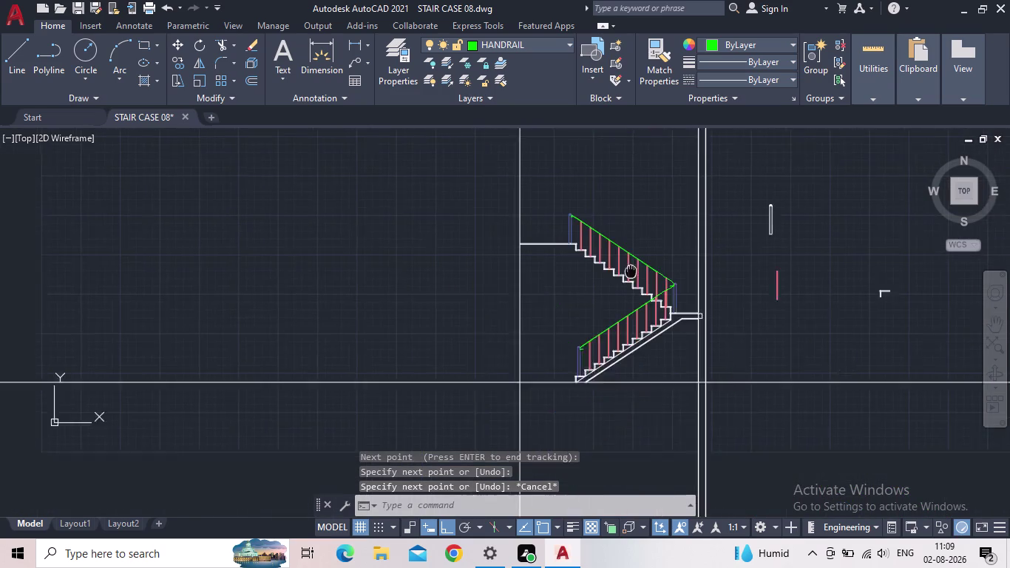
middle_drag(631, 270, 640, 251)
scroll(up, 3)
Start the handrail spline at the lower post and flight foot, then snap the first baluster top.
key(s)
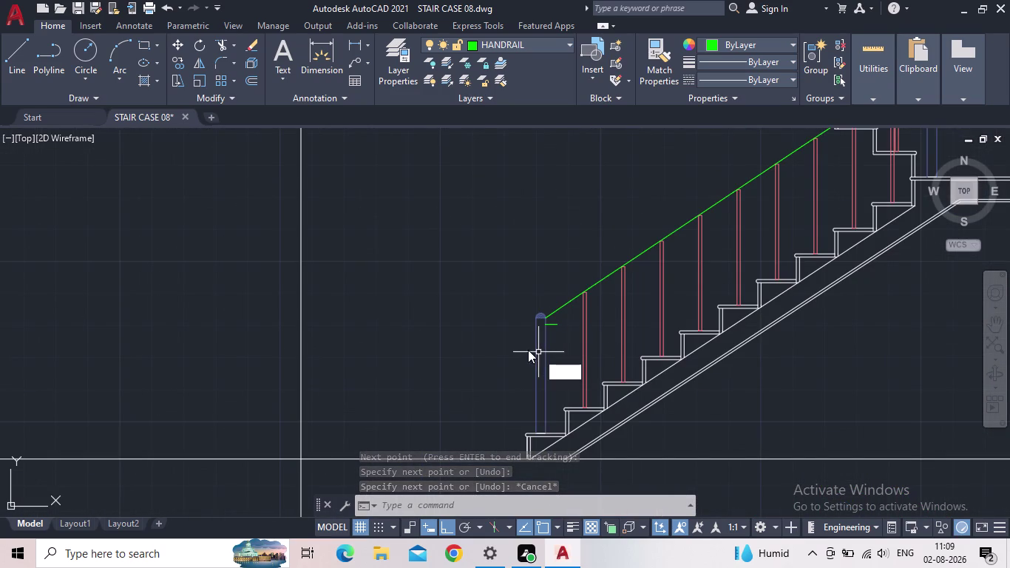
text(PL)
key(space)
scroll(up, 3)
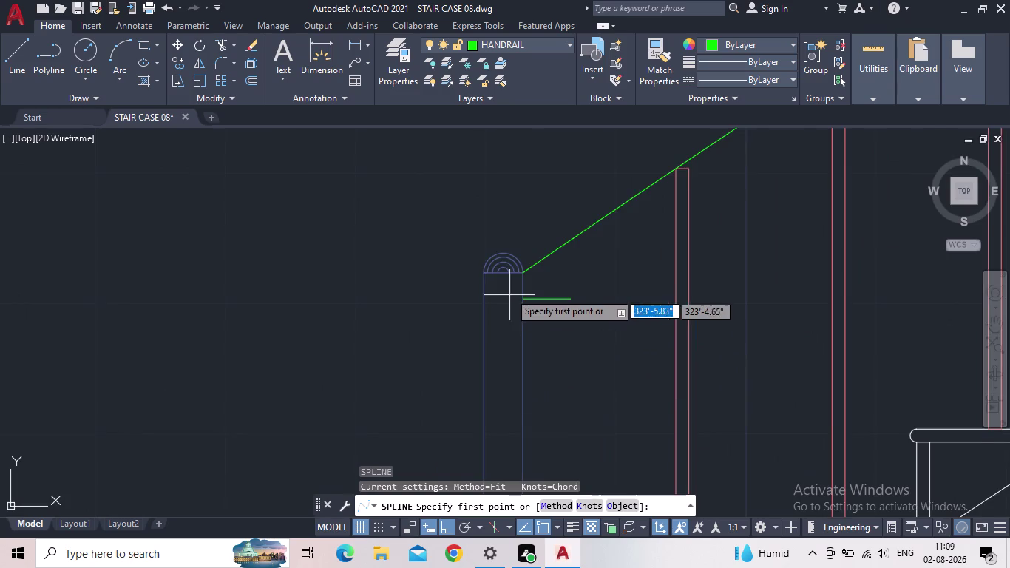
scroll(up, 3)
click(600, 338)
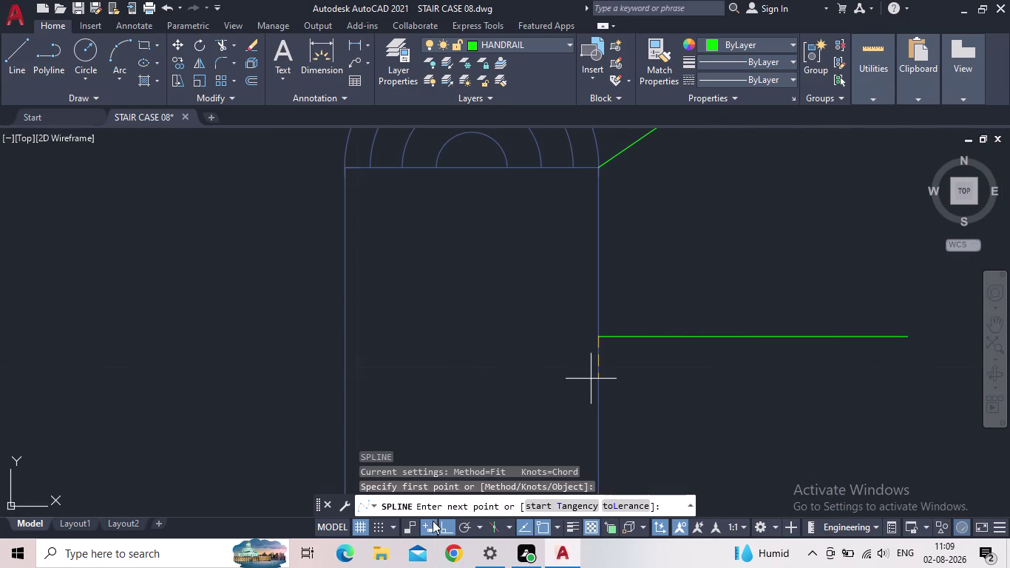
click(448, 529)
middle_drag(577, 384, 266, 490)
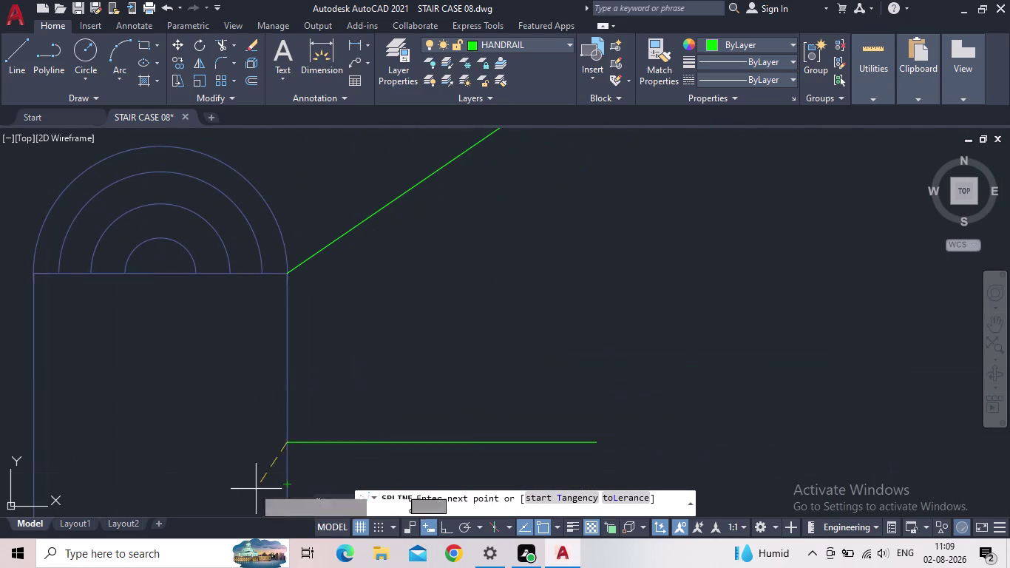
middle_drag(578, 294, 171, 500)
scroll(down, 3)
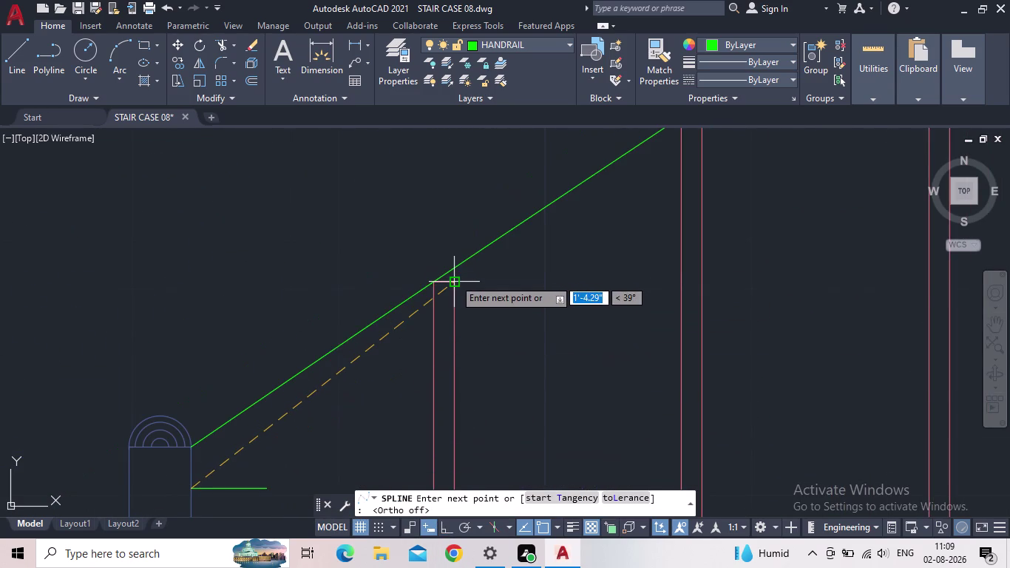
click(454, 280)
Continue the handrail spline over the next three baluster tops of the first flight.
middle_drag(665, 209, 441, 430)
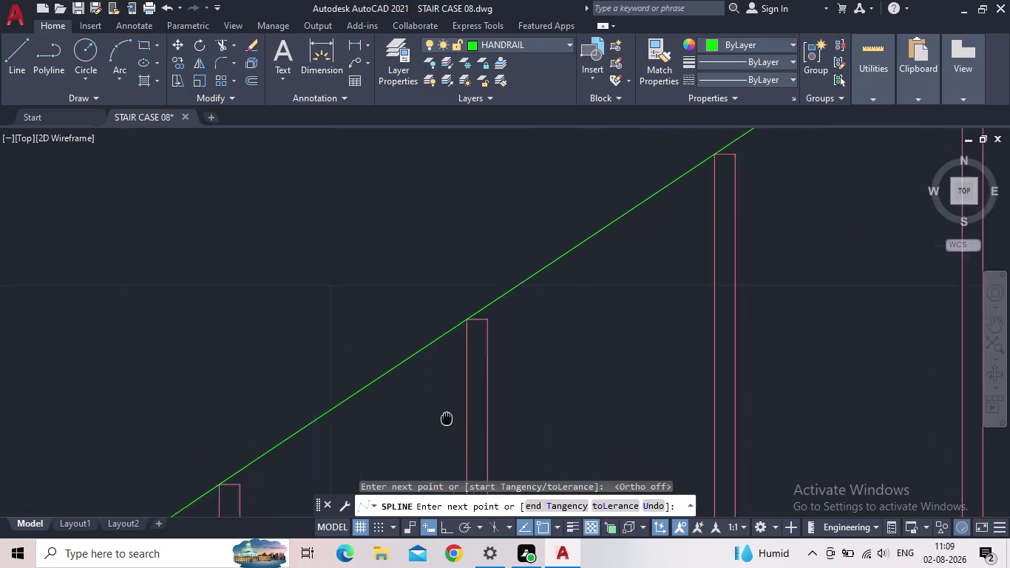
middle_drag(441, 430, 435, 435)
drag(470, 339, 480, 334)
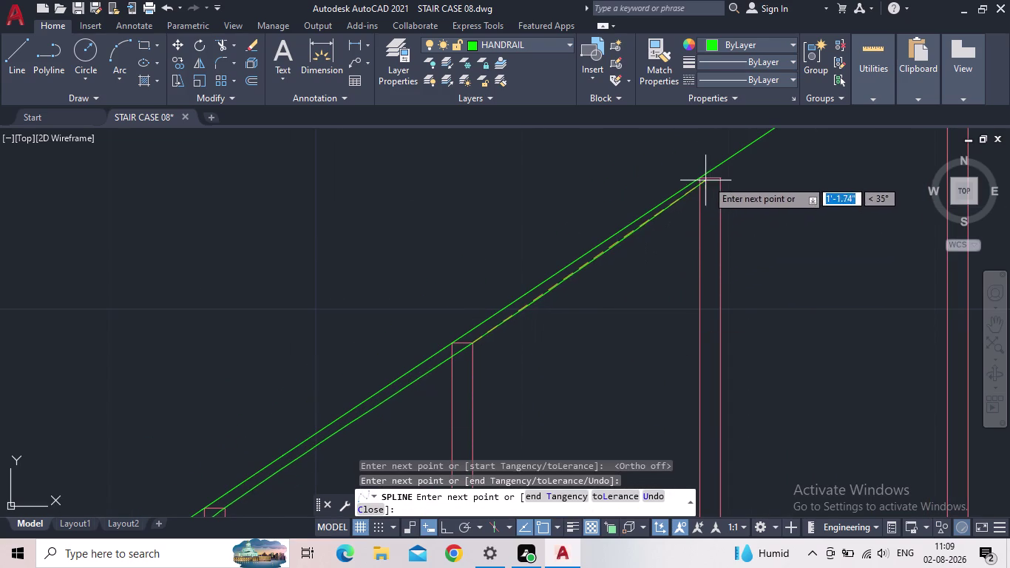
click(726, 176)
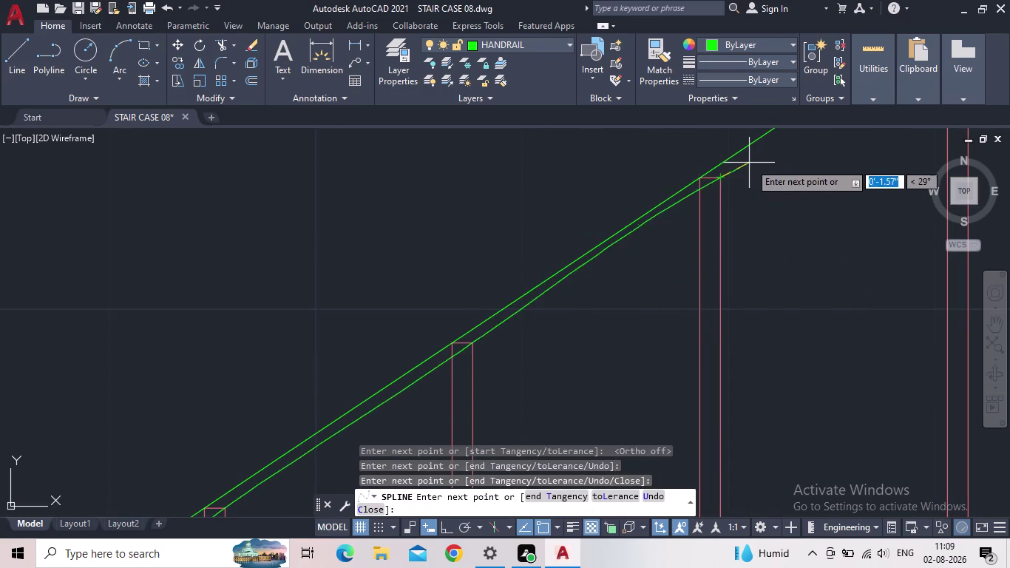
middle_drag(751, 175, 250, 402)
scroll(up, 3)
scroll(down, 3)
middle_drag(486, 210, 333, 419)
scroll(up, 3)
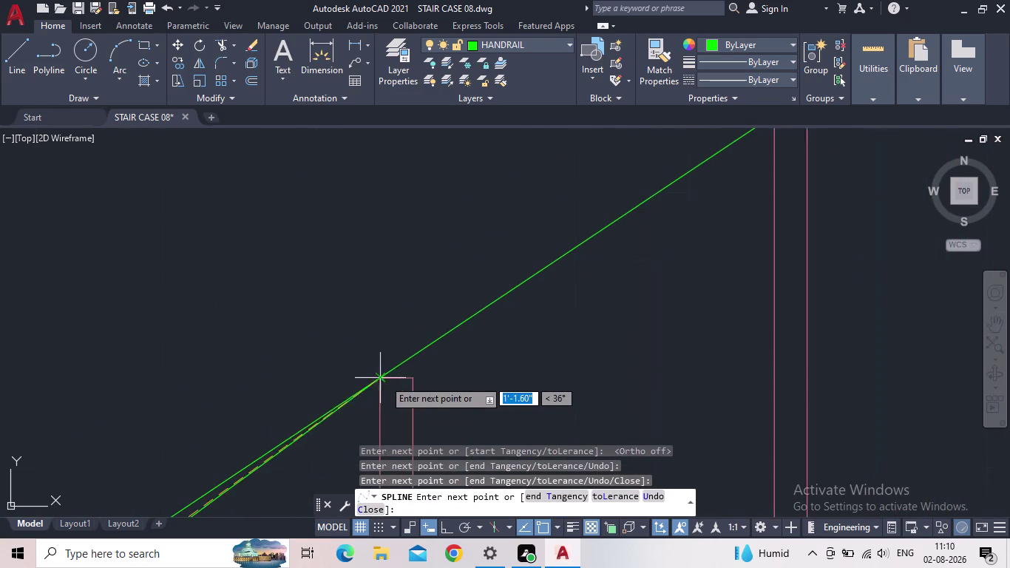
click(427, 381)
middle_drag(626, 336, 507, 399)
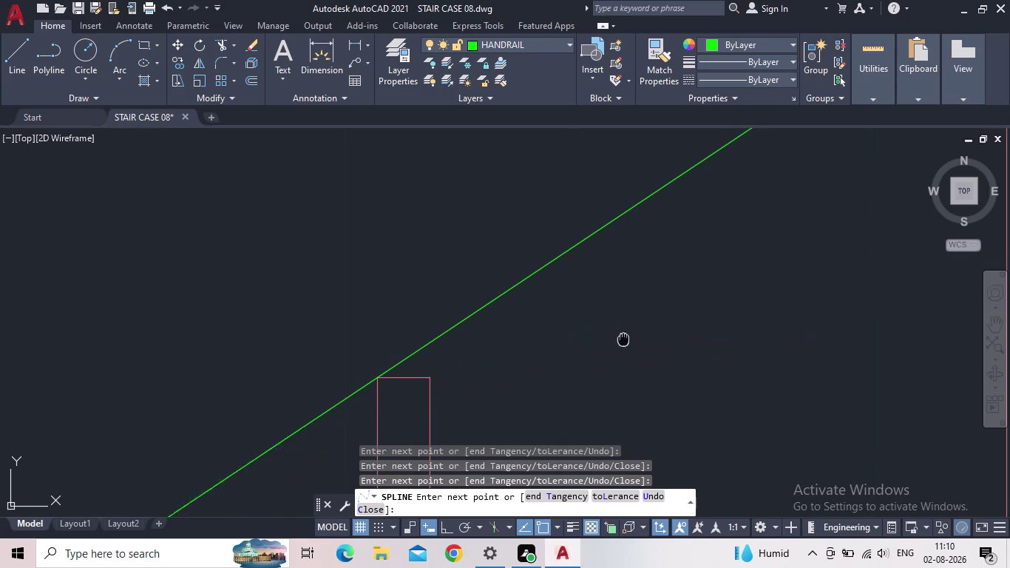
middle_drag(507, 399, 161, 506)
scroll(down, 3)
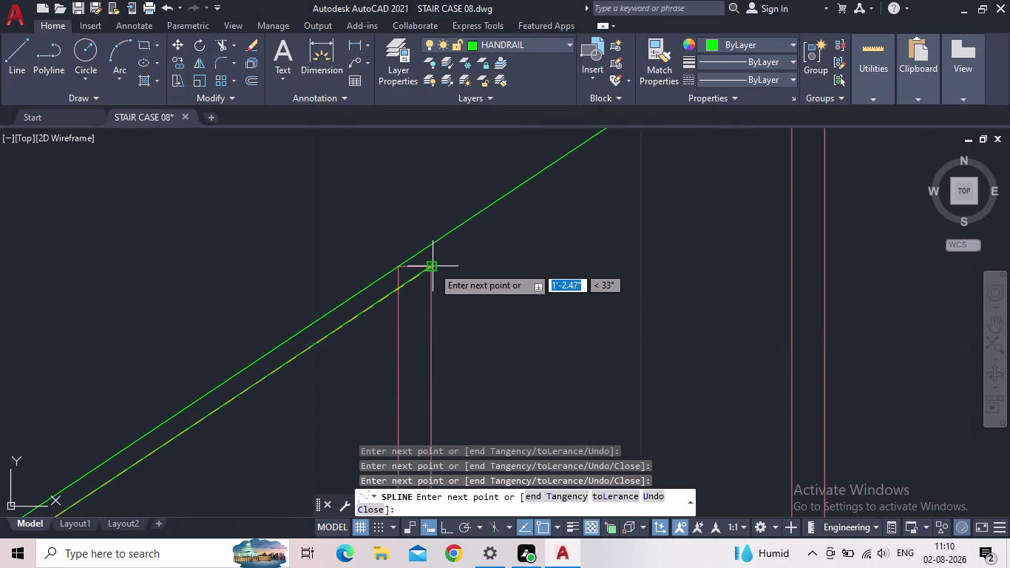
click(431, 266)
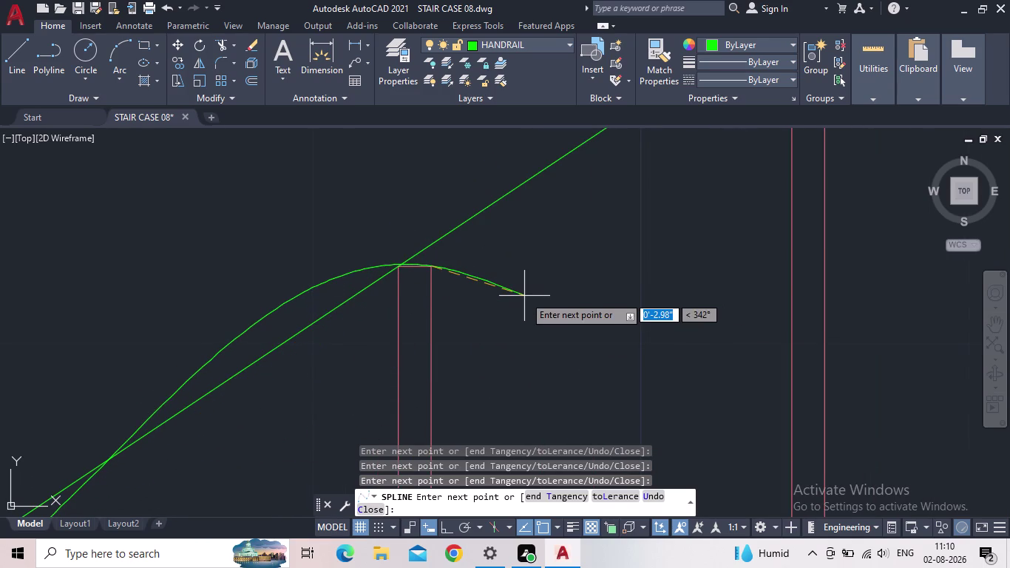
Extend the handrail spline over the upper baluster tops toward the landing corner.
middle_drag(590, 219, 251, 475)
scroll(down, 3)
scroll(up, 3)
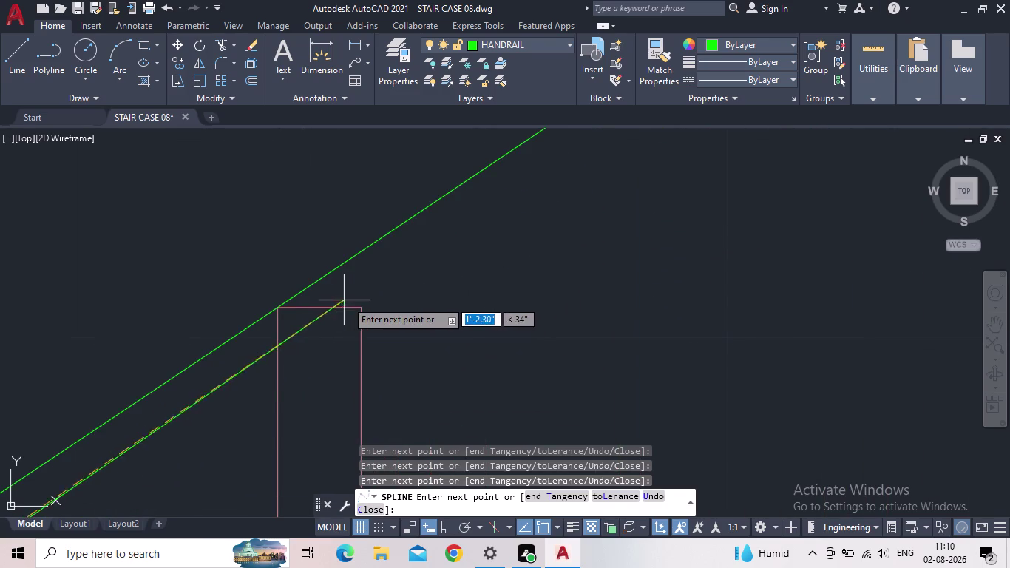
drag(363, 310, 390, 290)
middle_drag(534, 241, 410, 351)
scroll(down, 3)
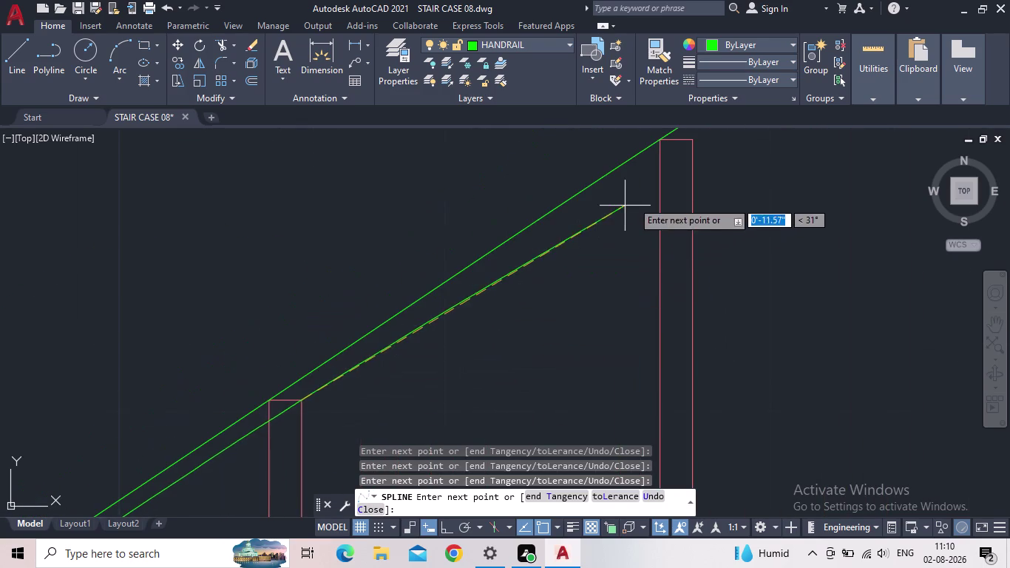
middle_drag(641, 200, 184, 484)
scroll(up, 3)
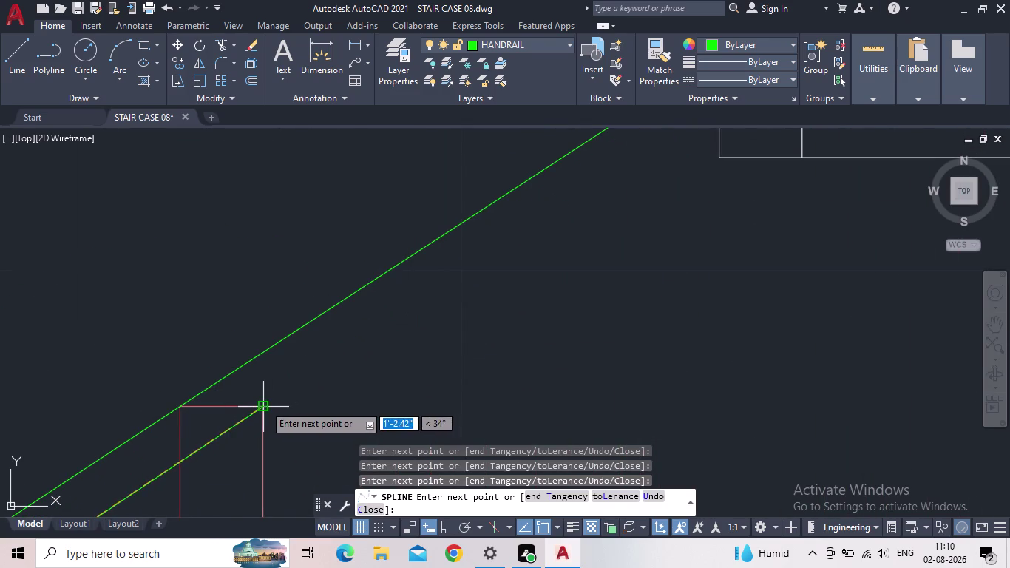
drag(264, 405, 293, 394)
scroll(down, 3)
middle_drag(508, 327, 297, 438)
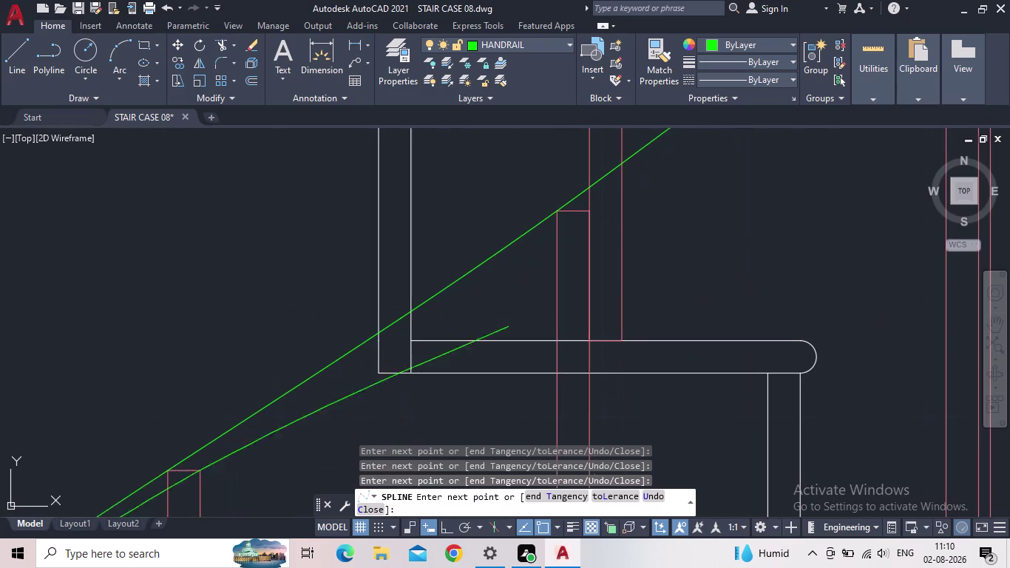
scroll(up, 3)
click(583, 201)
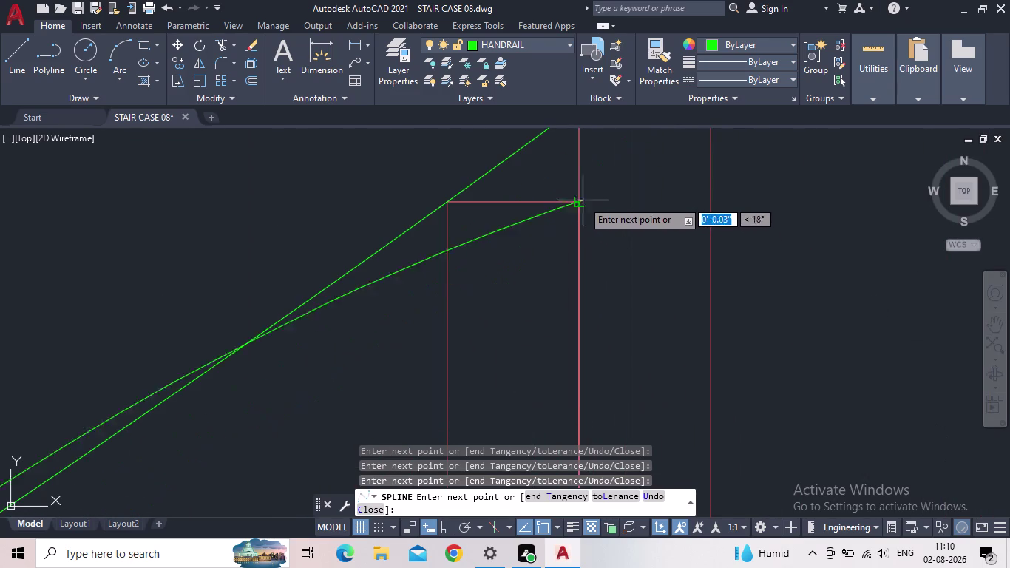
scroll(up, 3)
middle_drag(607, 191, 449, 393)
scroll(down, 3)
middle_drag(613, 279, 396, 420)
scroll(down, 3)
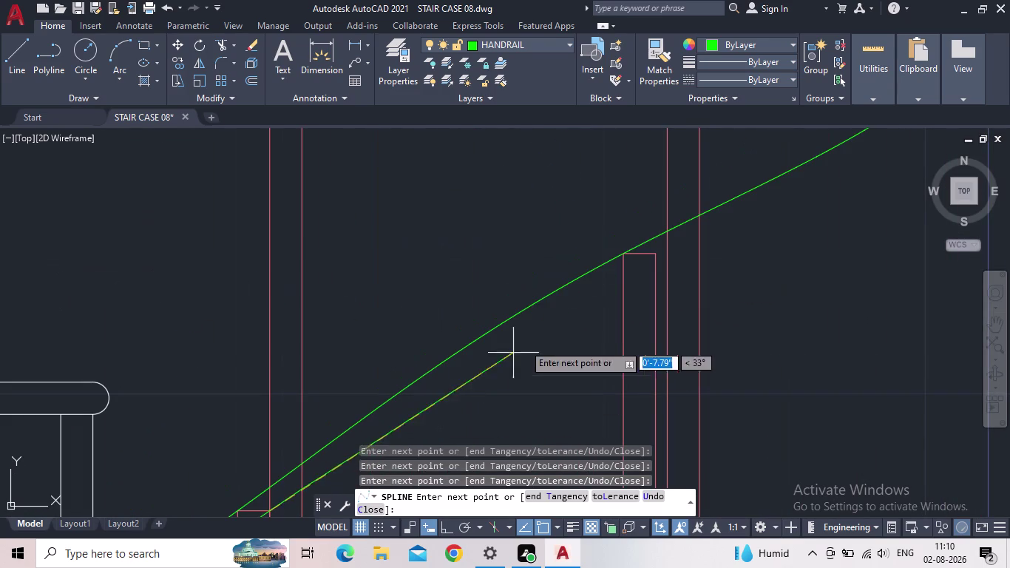
drag(657, 255, 669, 249)
middle_drag(783, 212, 630, 348)
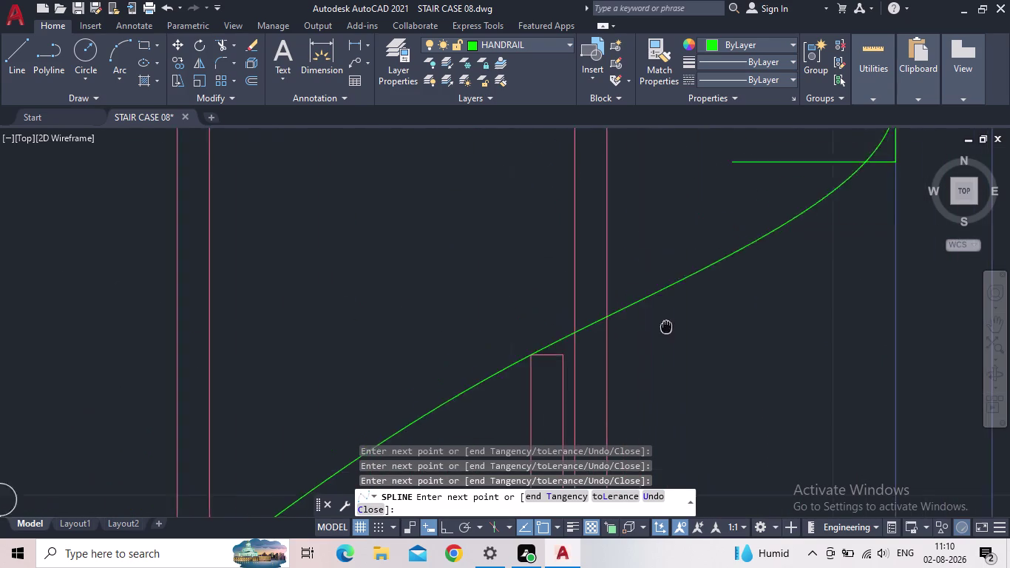
middle_drag(631, 347, 437, 422)
scroll(down, 3)
scroll(up, 3)
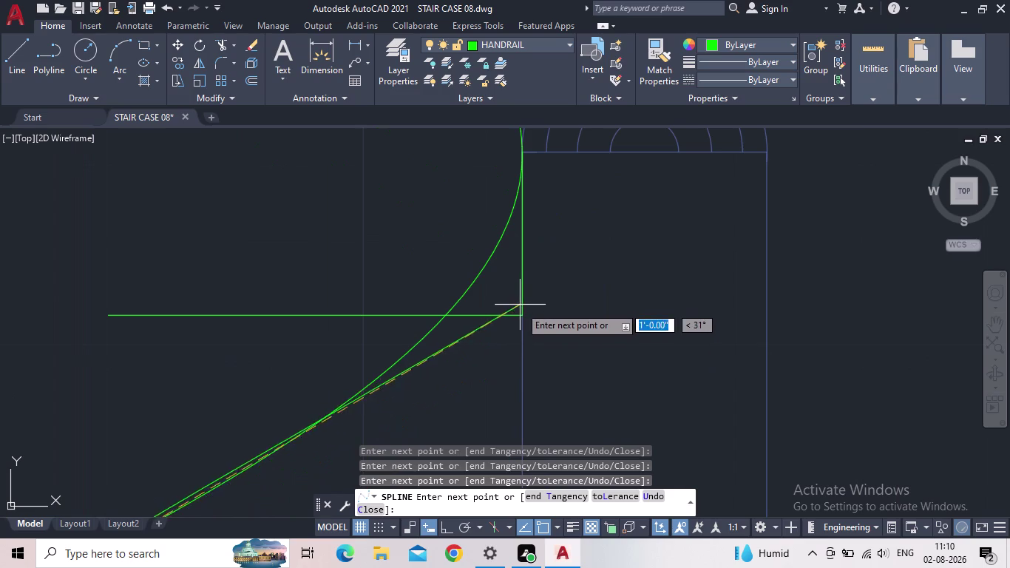
Carry the spline through the landing corner and over the first five second-flight baluster tops.
click(521, 319)
middle_drag(401, 149, 463, 233)
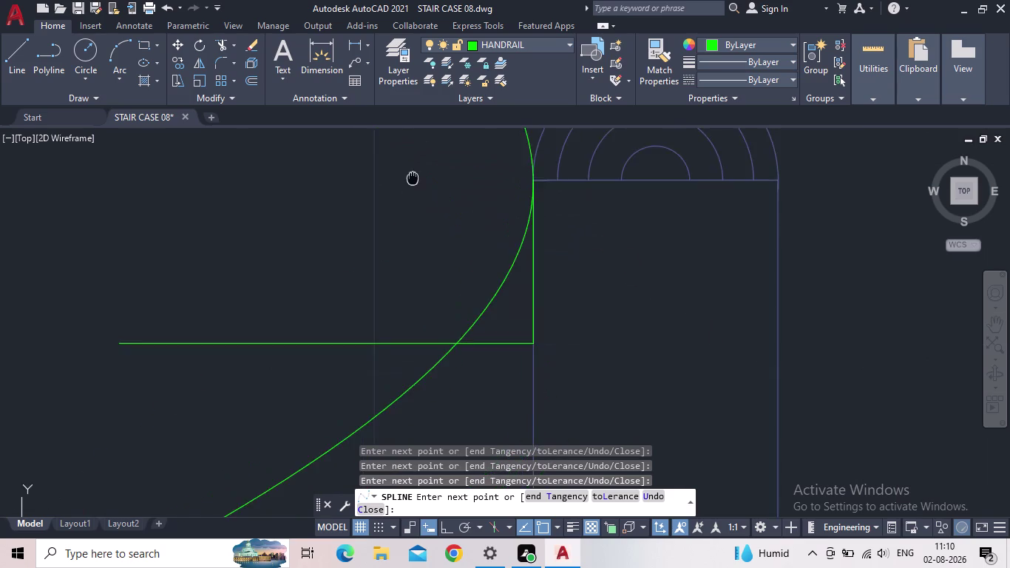
middle_drag(464, 233, 593, 344)
scroll(down, 3)
scroll(up, 3)
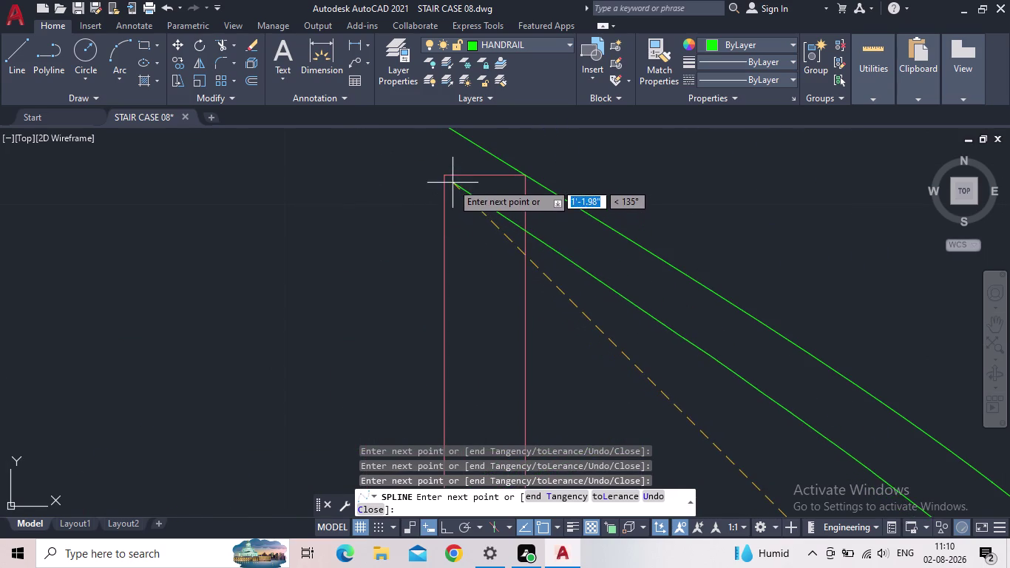
click(443, 176)
scroll(up, 3)
middle_drag(402, 182, 640, 323)
scroll(down, 3)
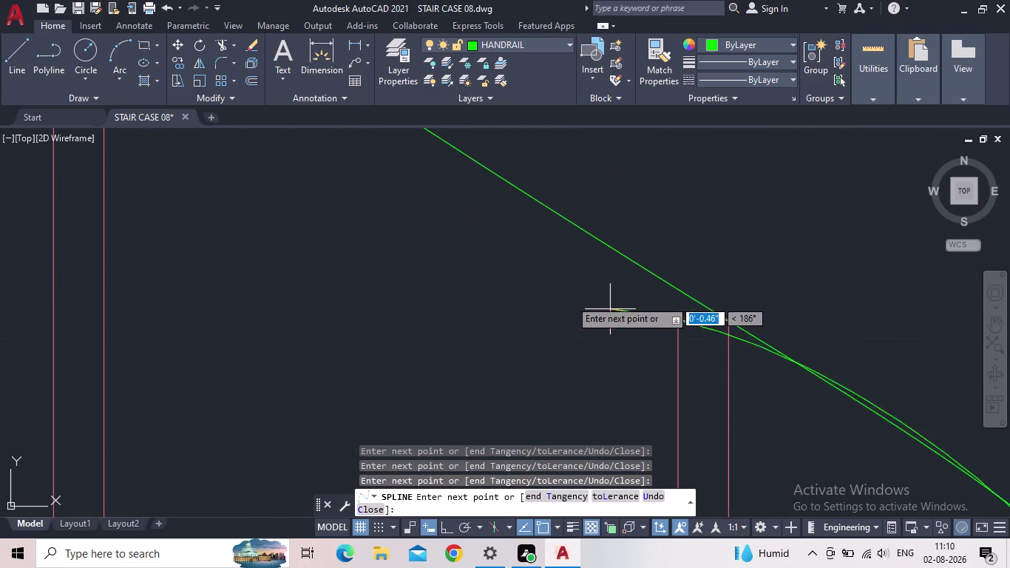
middle_drag(384, 255, 867, 402)
scroll(down, 3)
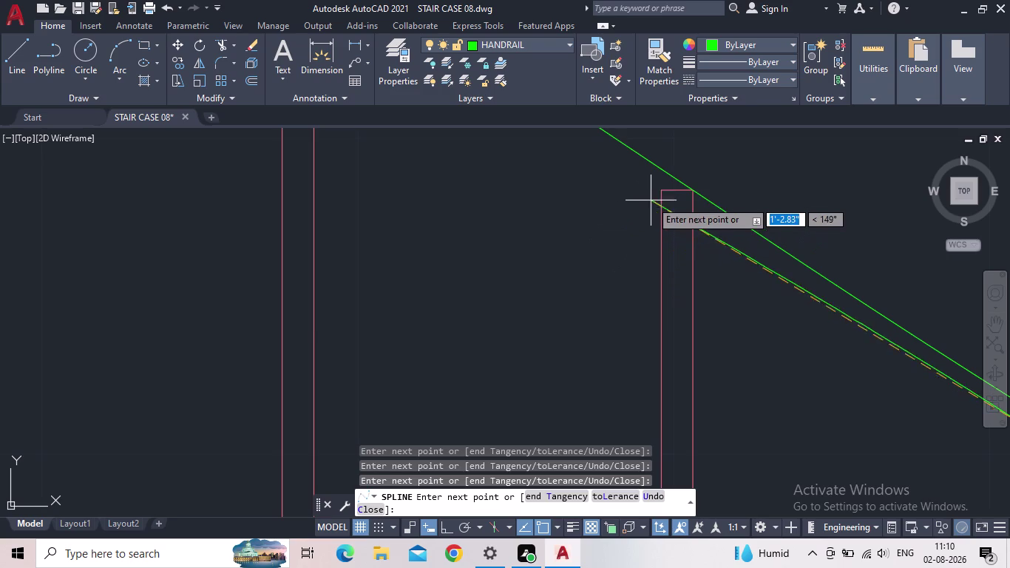
click(661, 192)
middle_drag(521, 175, 917, 443)
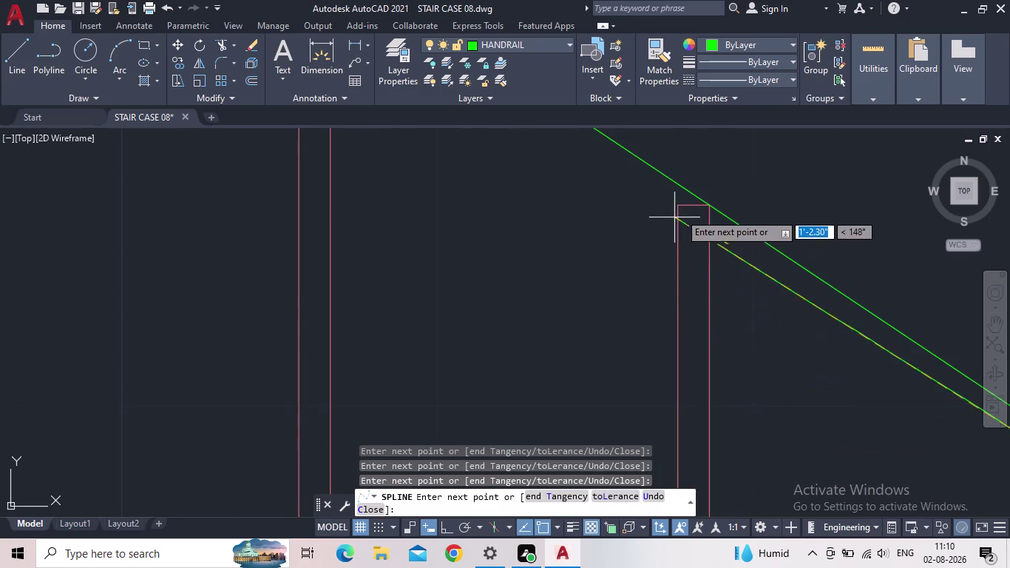
click(678, 208)
middle_drag(476, 200, 841, 425)
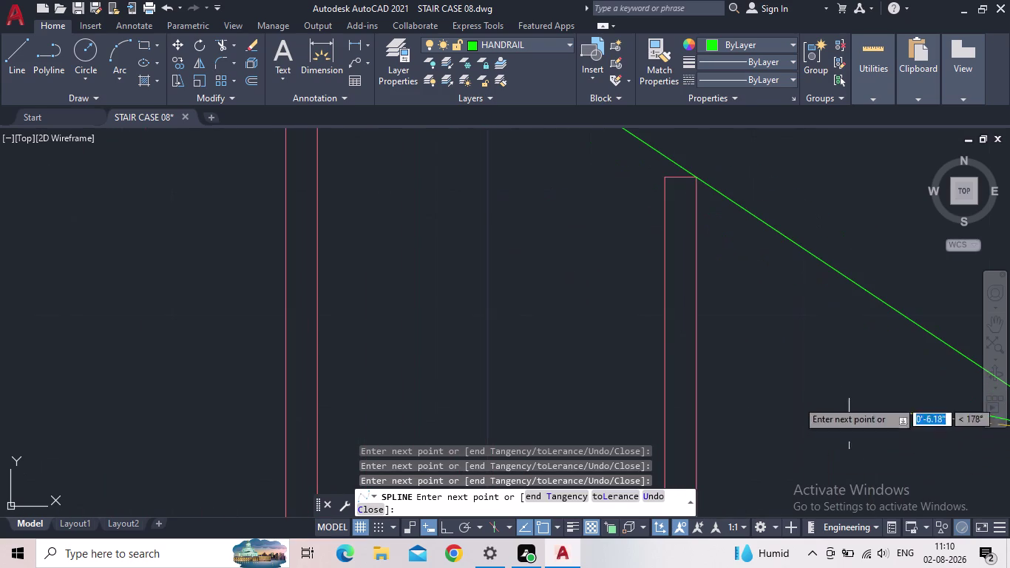
click(663, 177)
middle_drag(472, 151, 545, 260)
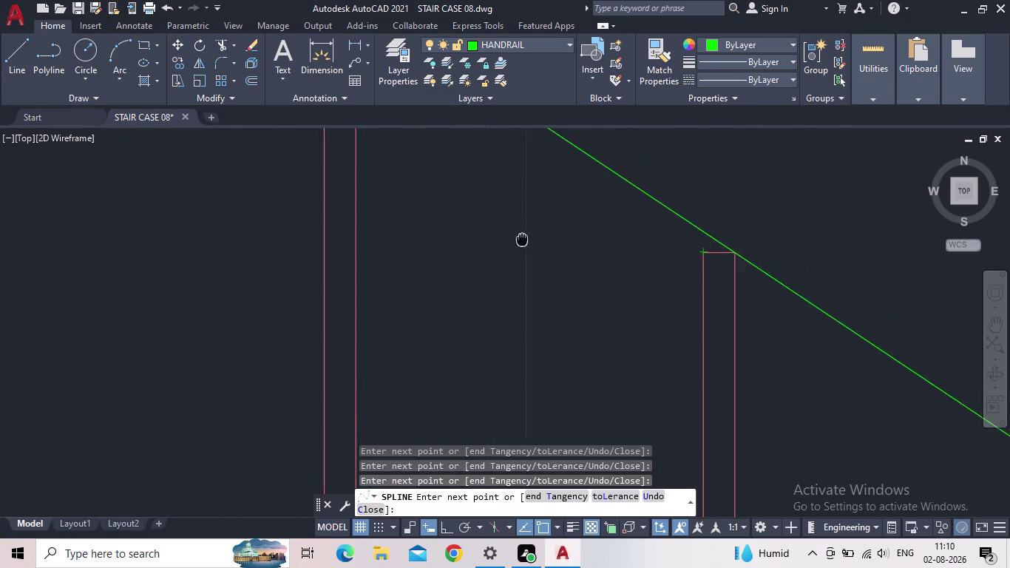
middle_drag(545, 260, 689, 348)
scroll(down, 3)
scroll(up, 3)
click(604, 230)
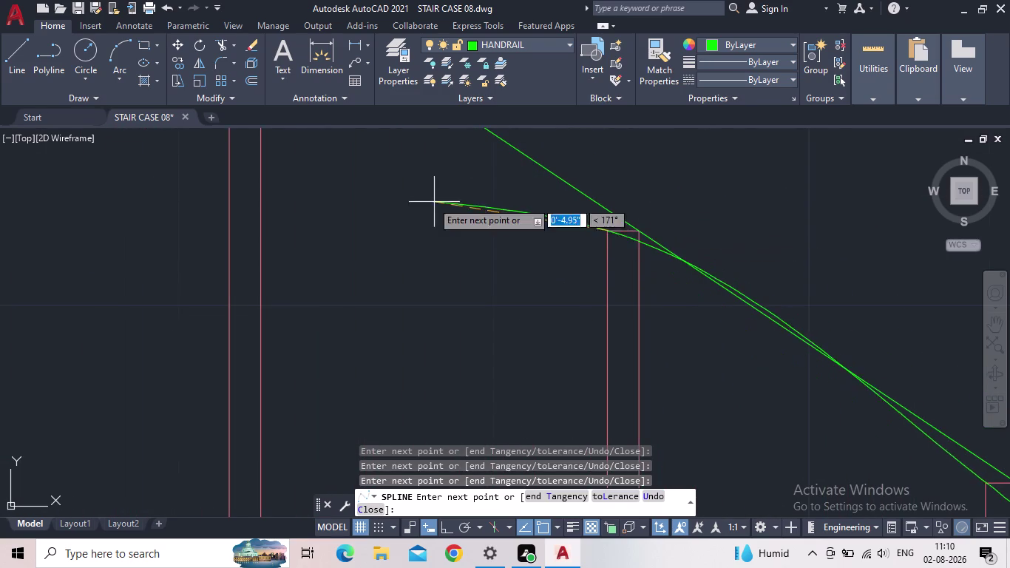
Add spline points on the remaining baluster tops and around the landing newel post.
middle_drag(409, 205, 900, 463)
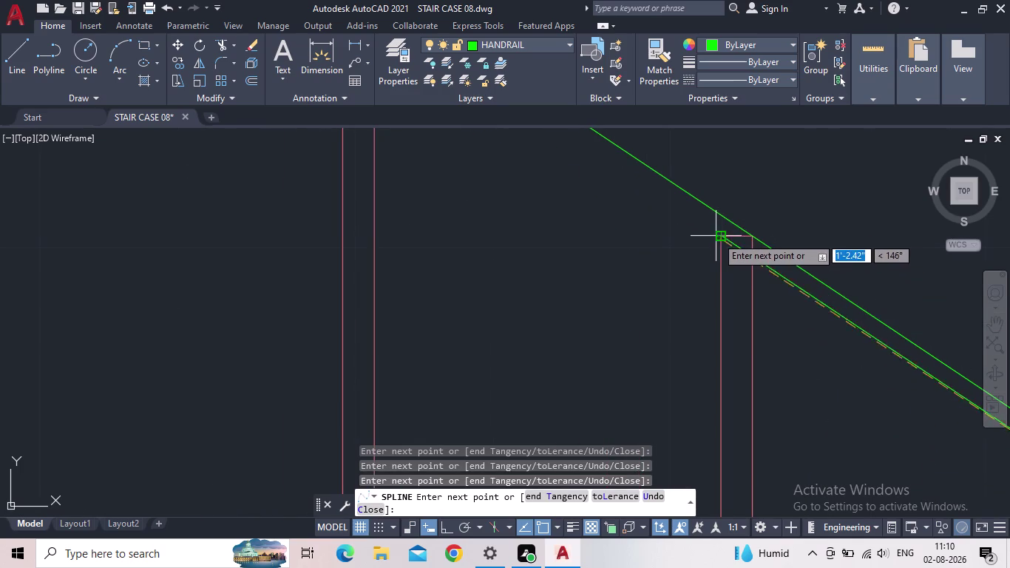
click(717, 237)
middle_drag(493, 205, 898, 480)
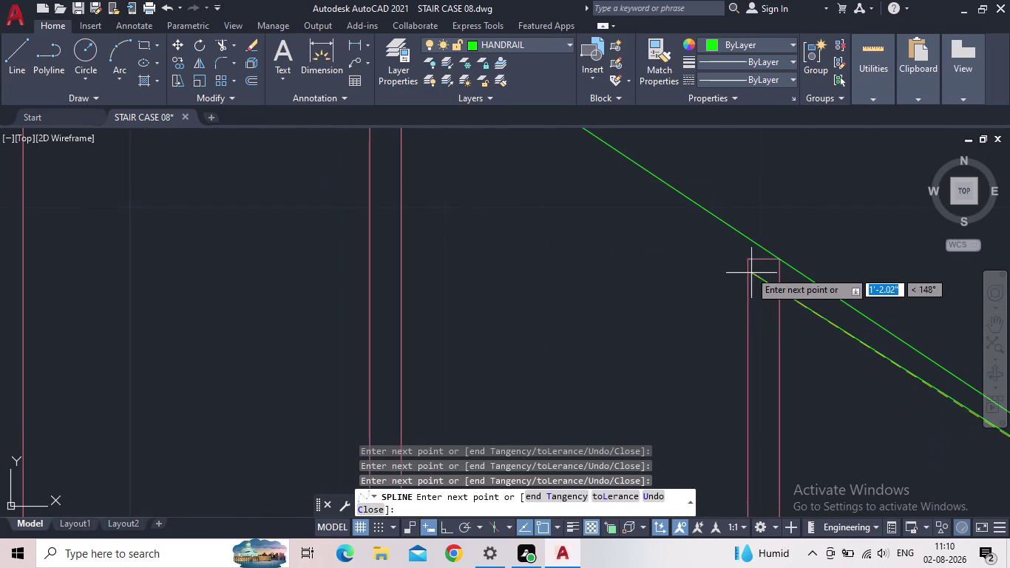
click(748, 263)
middle_drag(365, 247, 761, 501)
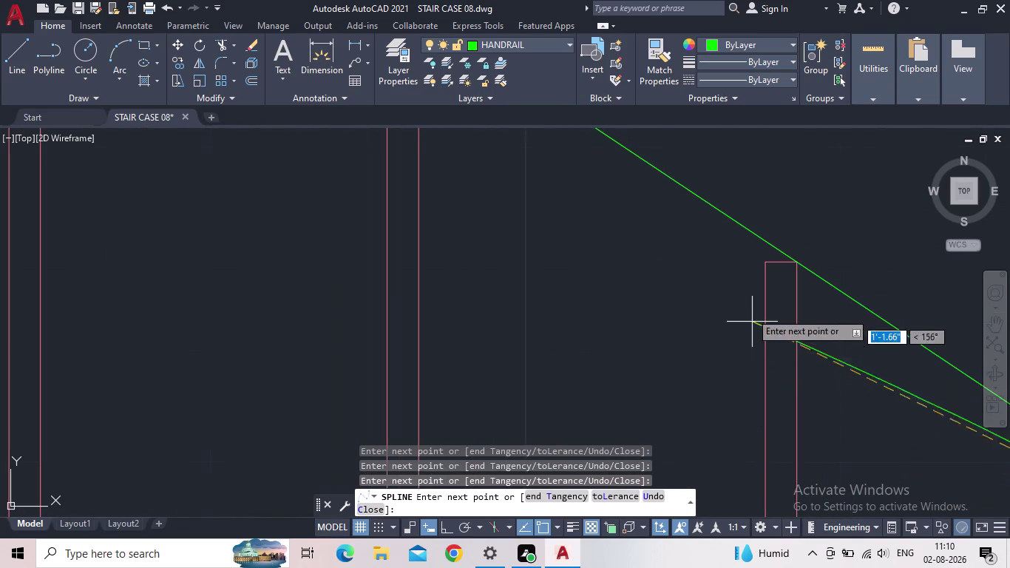
click(765, 260)
middle_drag(631, 250, 1006, 495)
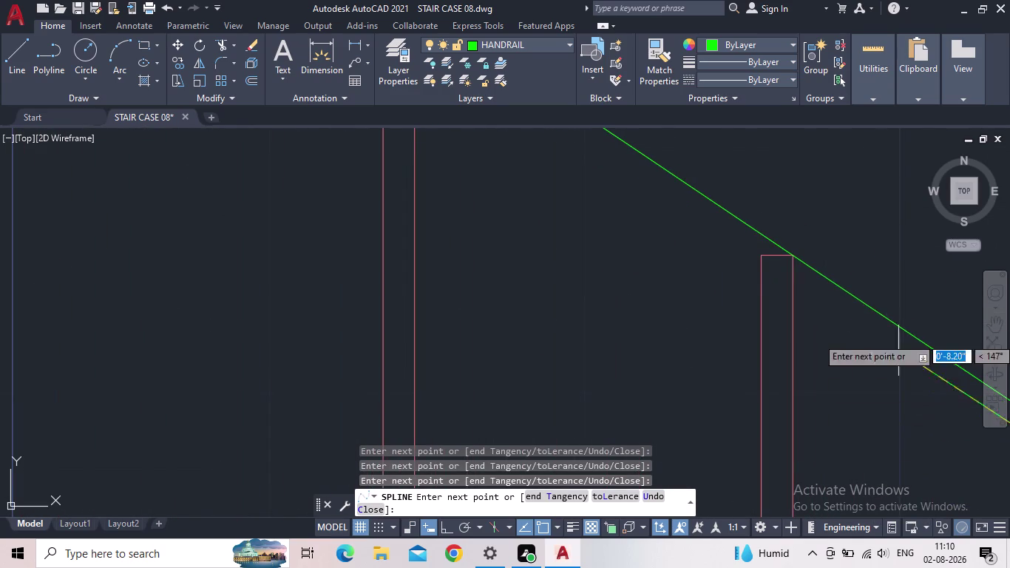
click(761, 258)
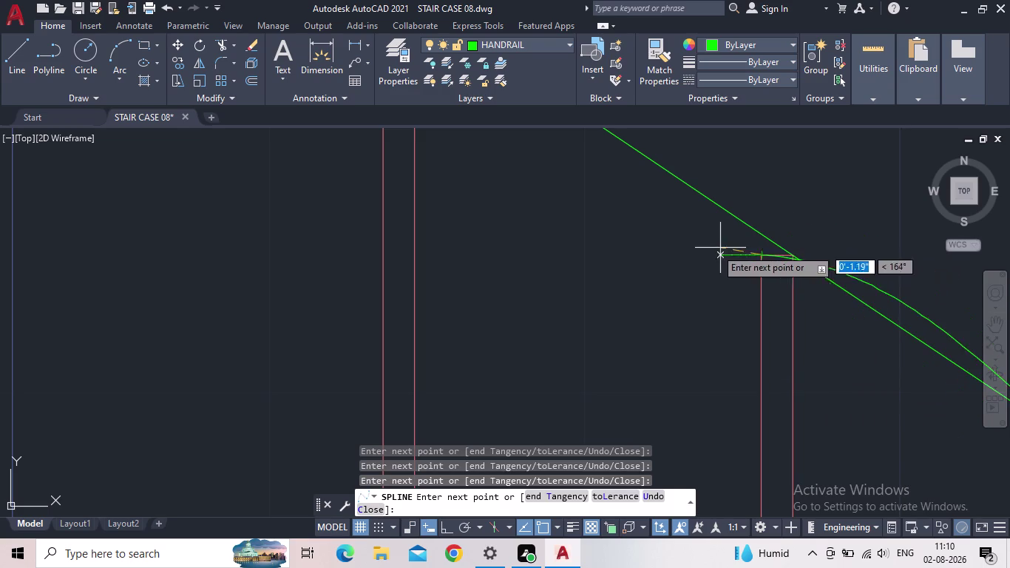
middle_drag(636, 251, 845, 410)
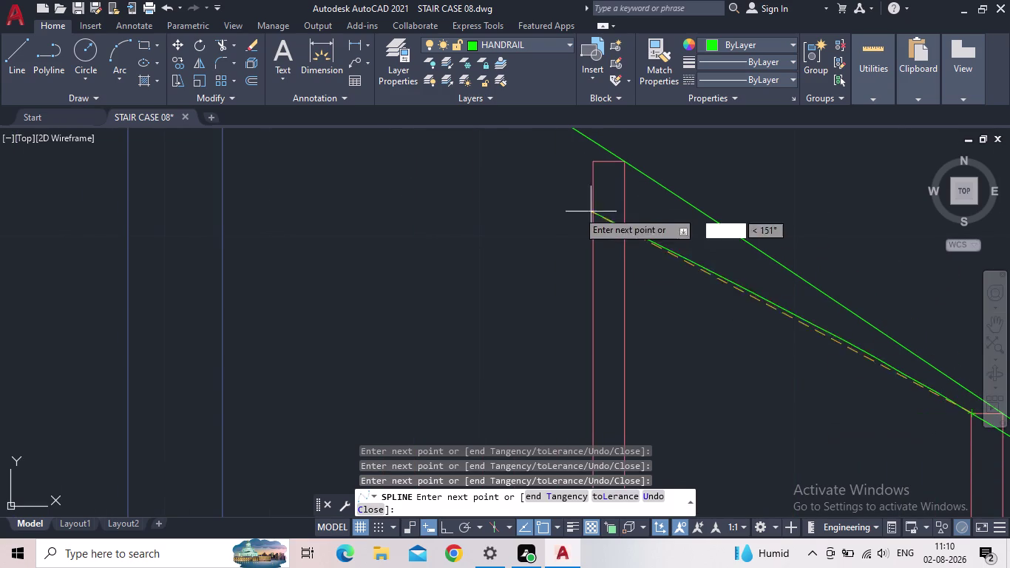
click(593, 166)
middle_drag(489, 205, 844, 402)
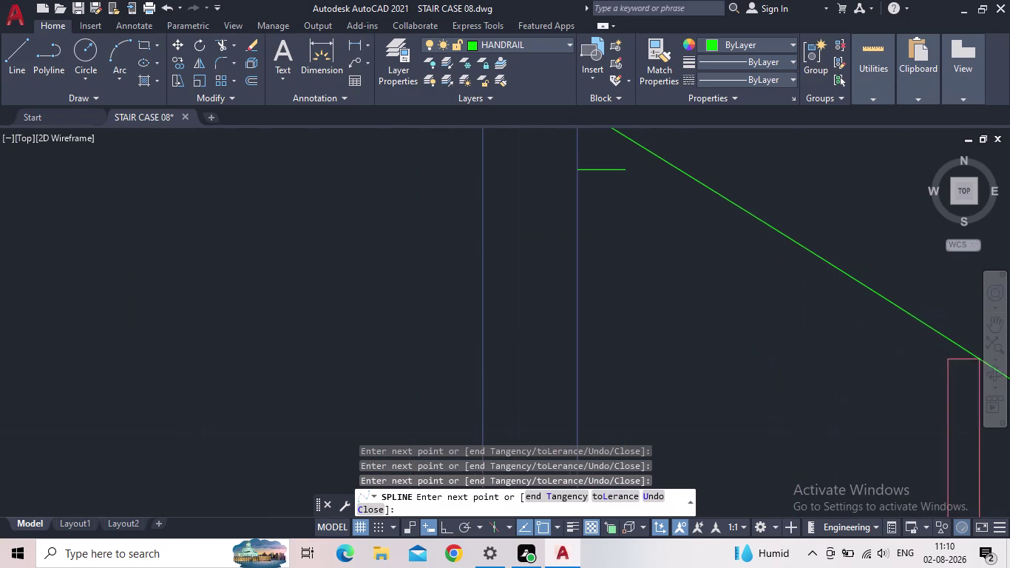
click(578, 166)
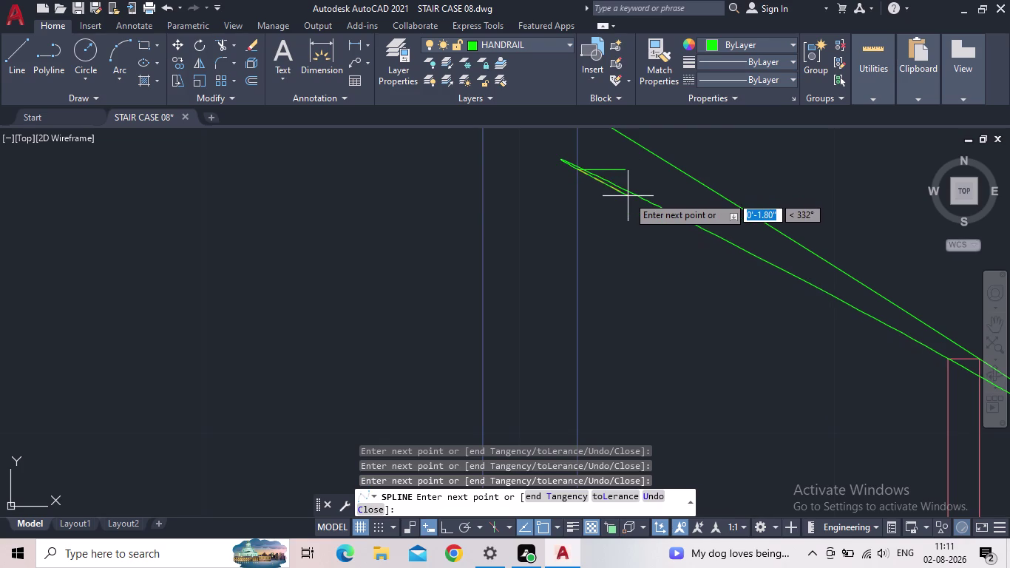
Finish the handrail spline and look over the completed curve.
key(Return)
scroll(down, 3)
middle_drag(677, 317, 496, 225)
scroll(down, 3)
middle_drag(636, 336, 544, 168)
scroll(up, 3)
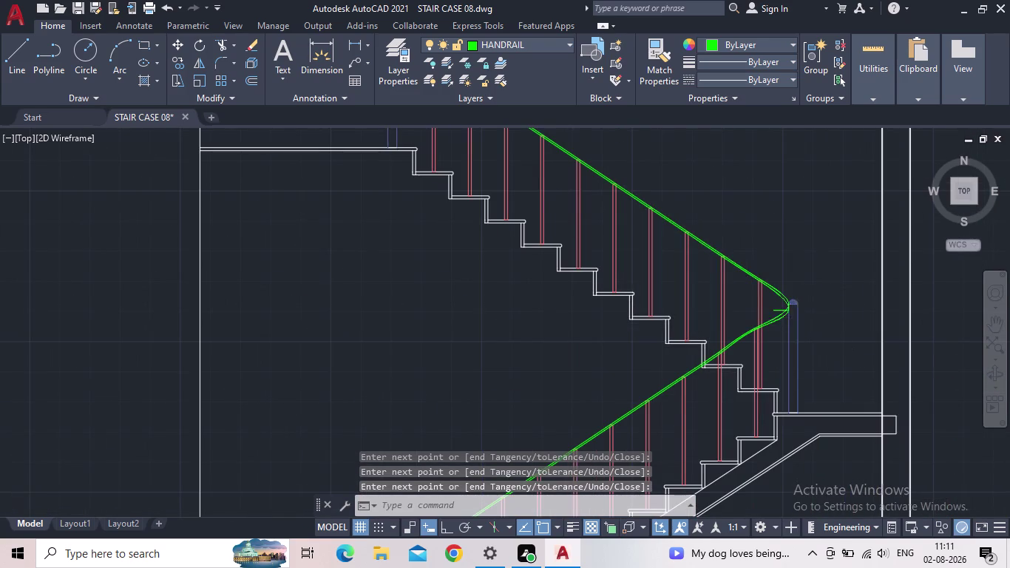
Erase the extra straight rail line near the lower flight's bottom post.
scroll(up, 3)
scroll(up, 3)
scroll(down, 3)
middle_drag(608, 346, 699, 194)
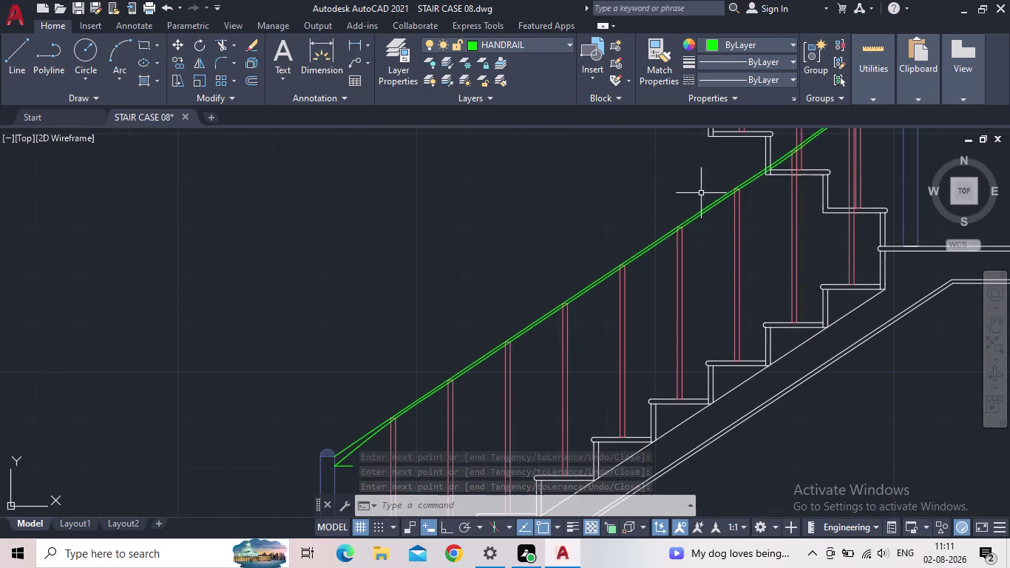
middle_drag(341, 383, 308, 373)
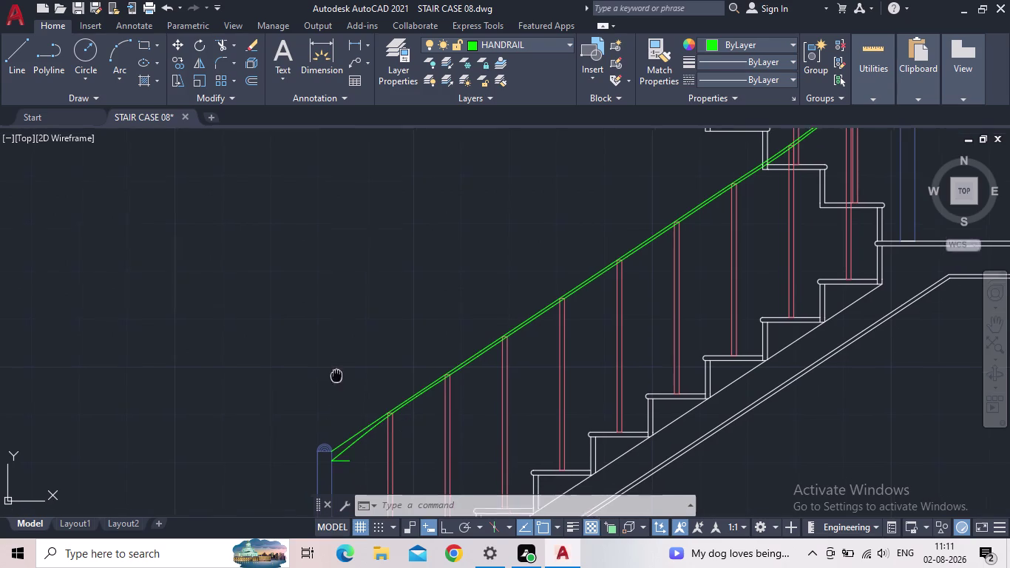
middle_drag(308, 373, 237, 413)
scroll(down, 3)
scroll(up, 3)
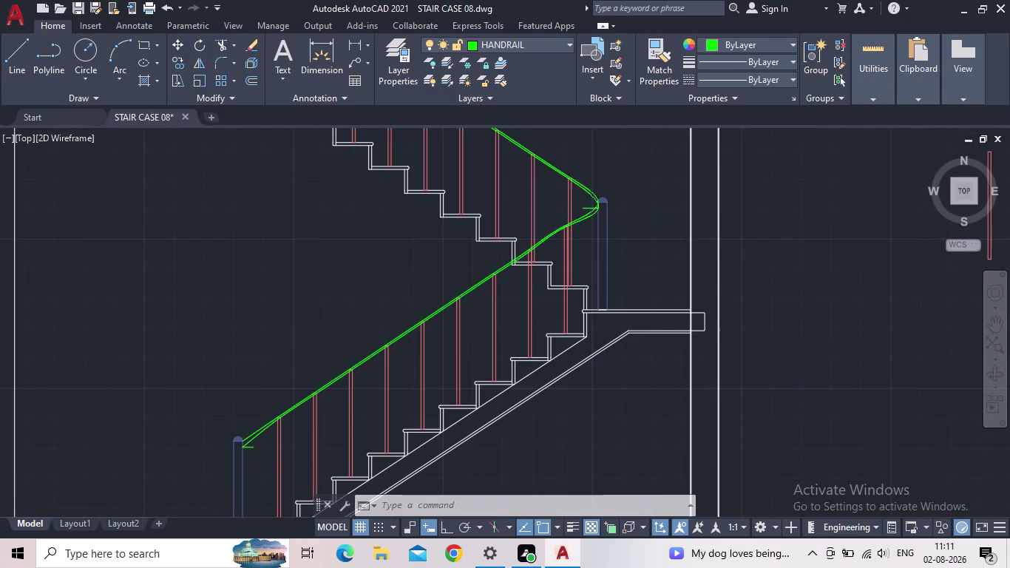
middle_drag(286, 275, 308, 289)
scroll(down, 3)
middle_drag(383, 339, 447, 245)
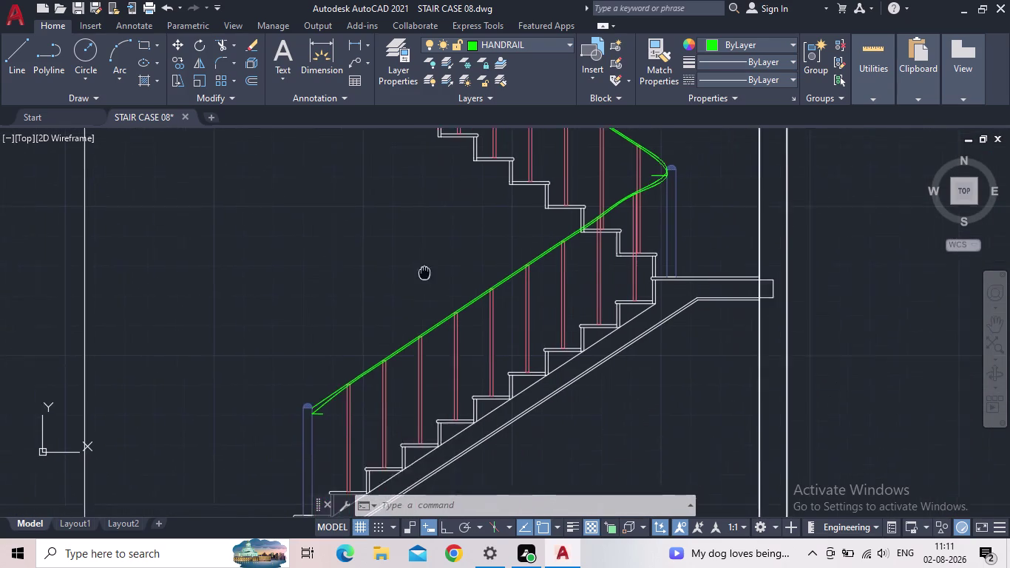
scroll(up, 3)
click(280, 366)
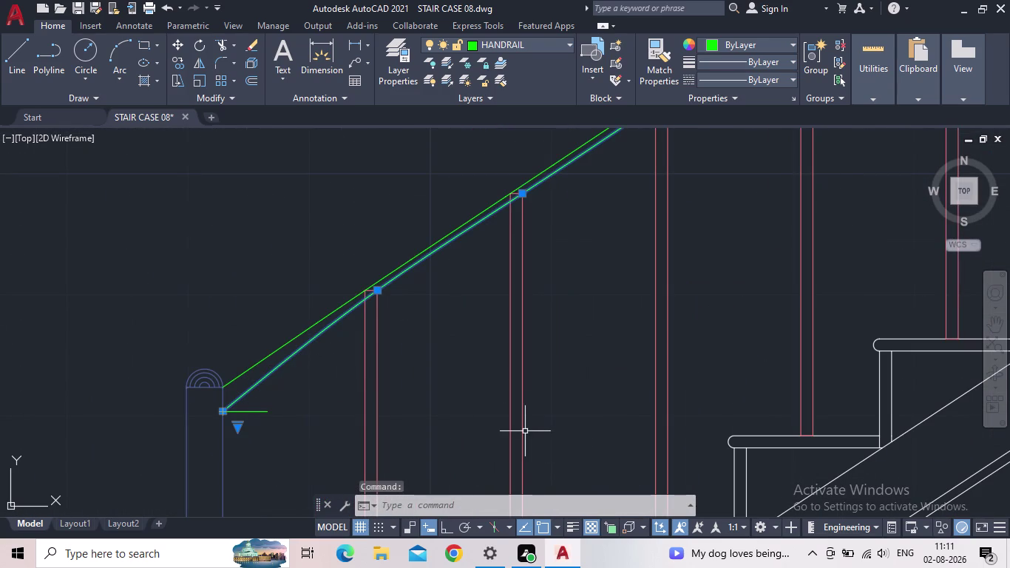
key(Delete)
scroll(down, 3)
middle_drag(424, 332, 386, 306)
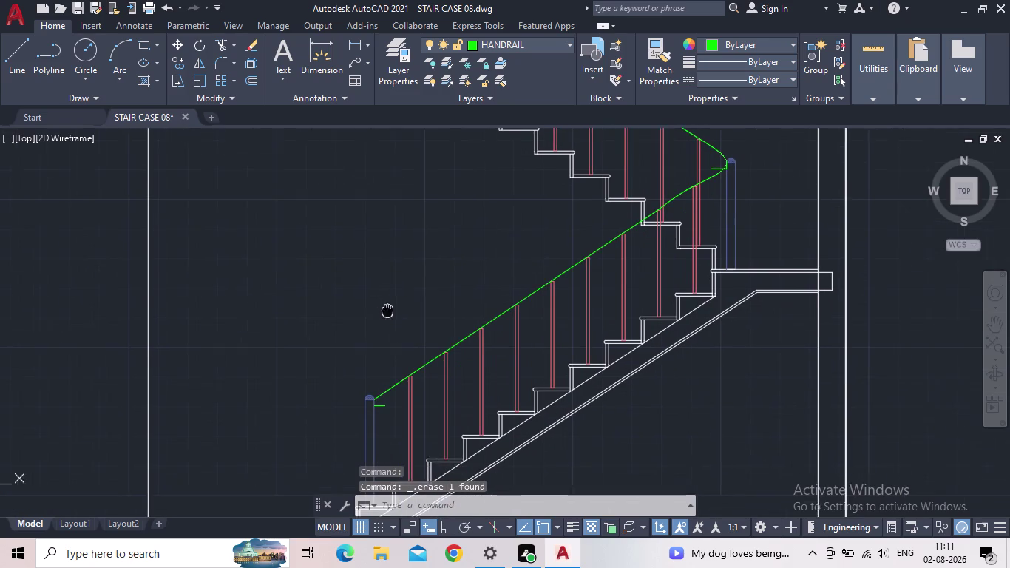
Select the curved handrail for copying, with Ortho turned on.
key(c)
key(o)
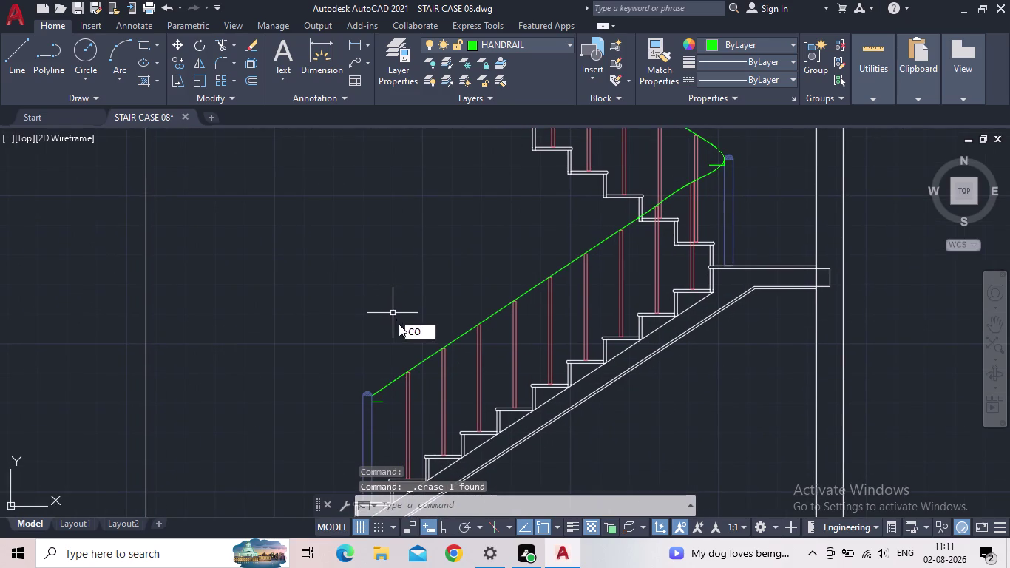
key(Return)
click(387, 386)
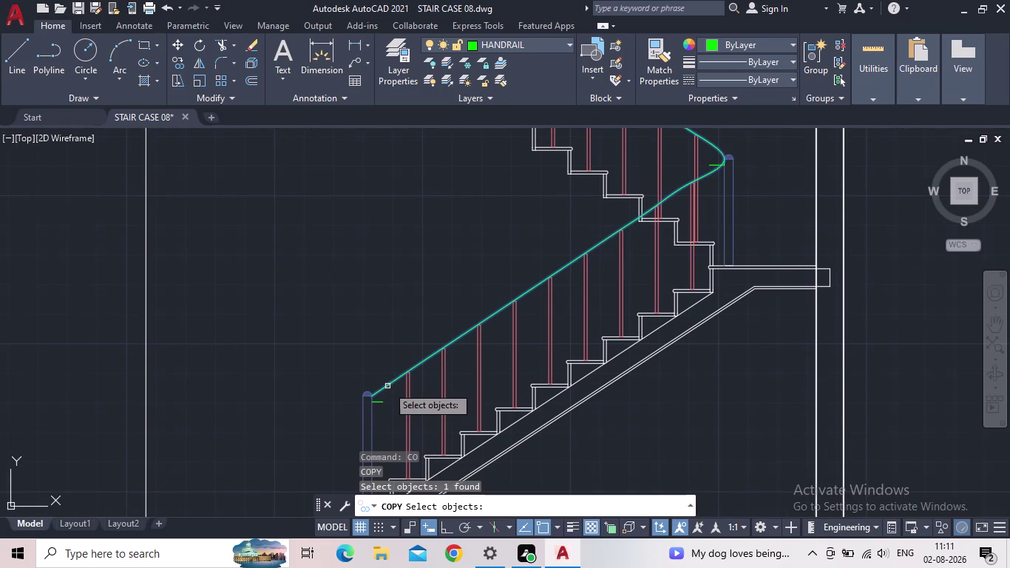
key(space)
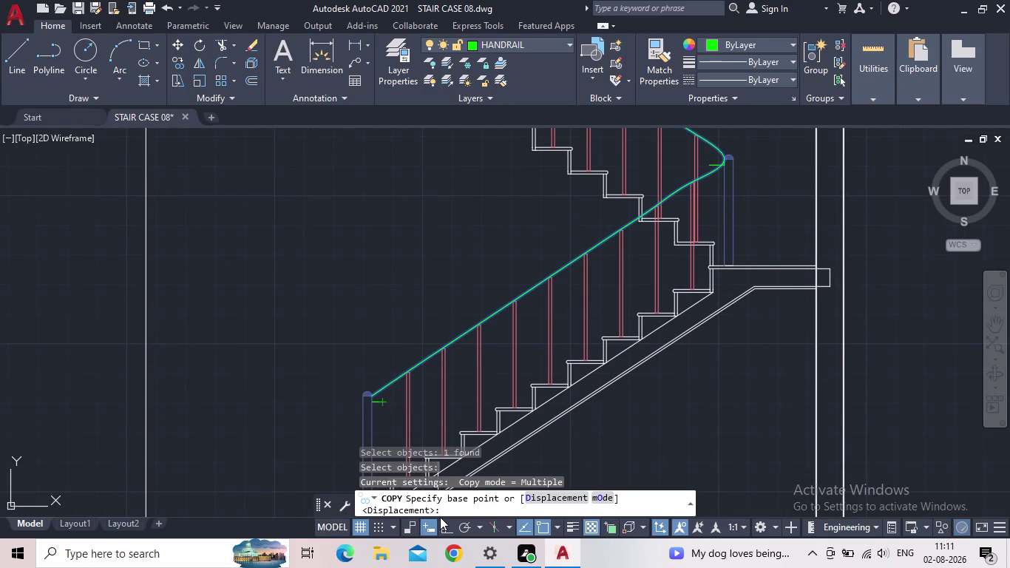
click(446, 529)
scroll(up, 3)
middle_drag(402, 422, 428, 342)
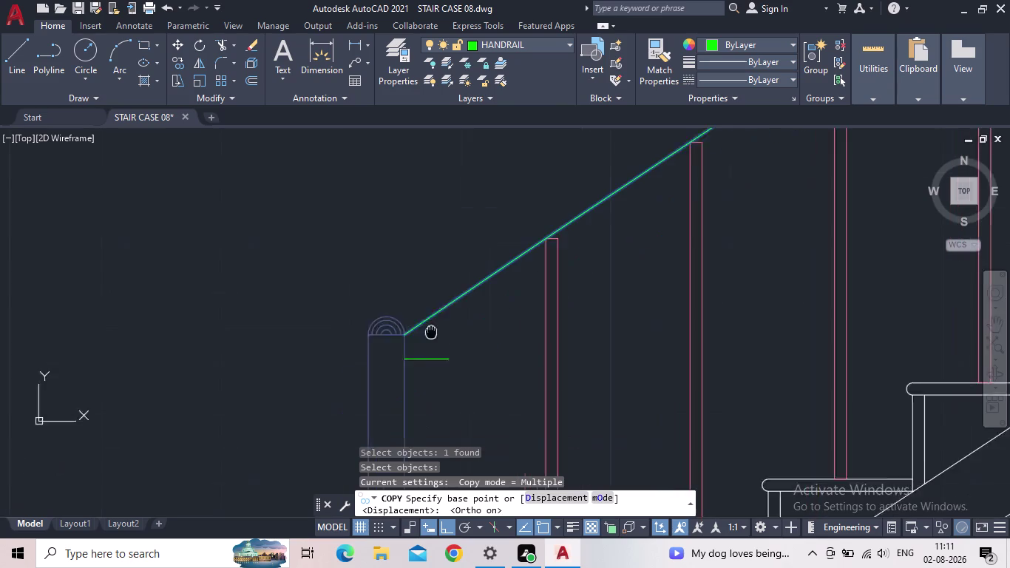
middle_drag(428, 342, 436, 305)
scroll(up, 3)
scroll(up, 3)
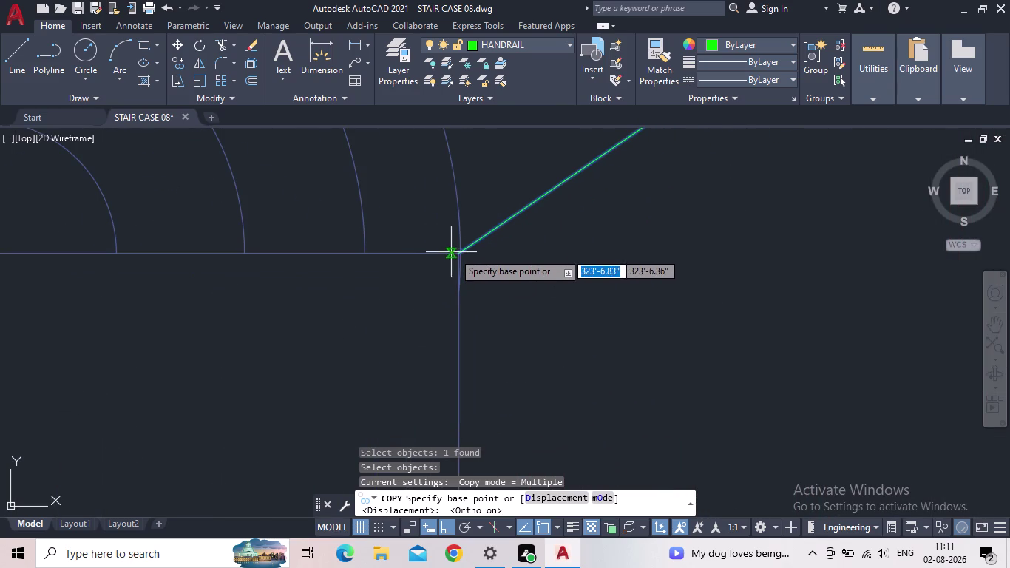
Place the handrail copy 2 inches below, using the rail end at the post as base.
drag(460, 255, 469, 269)
middle_drag(466, 387, 477, 281)
scroll(down, 3)
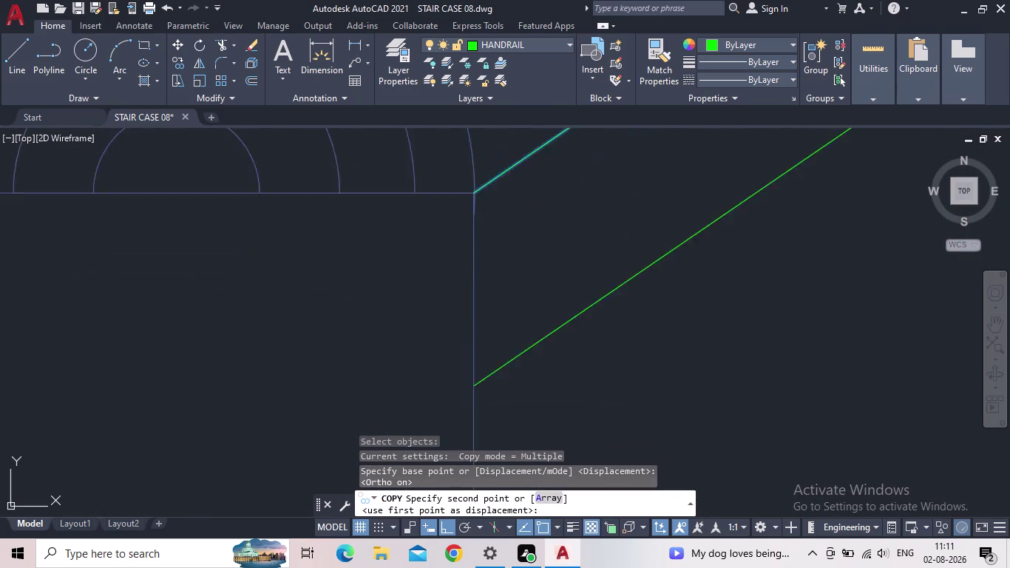
middle_drag(491, 332, 520, 163)
scroll(up, 3)
scroll(up, 3)
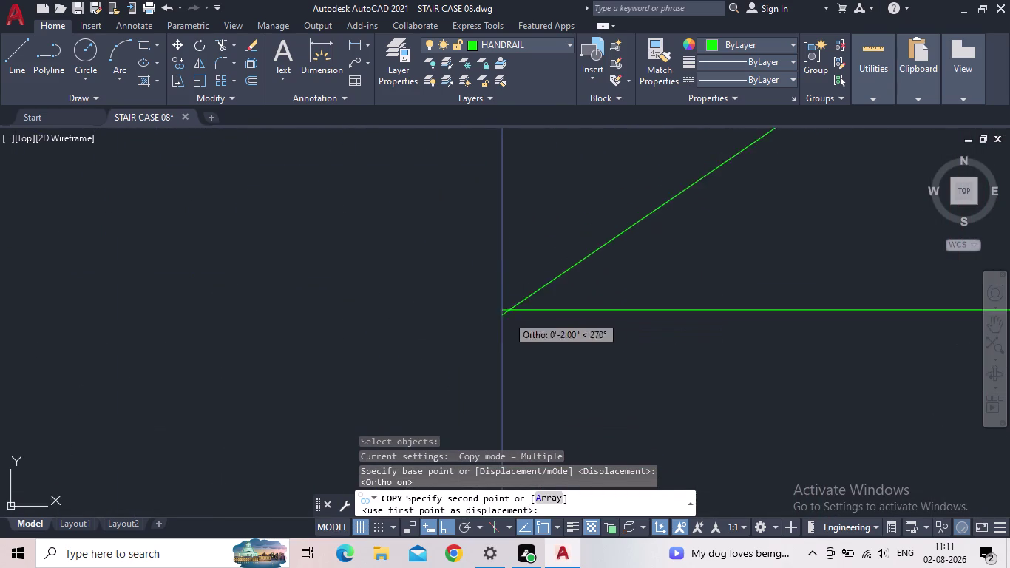
click(499, 313)
scroll(down, 3)
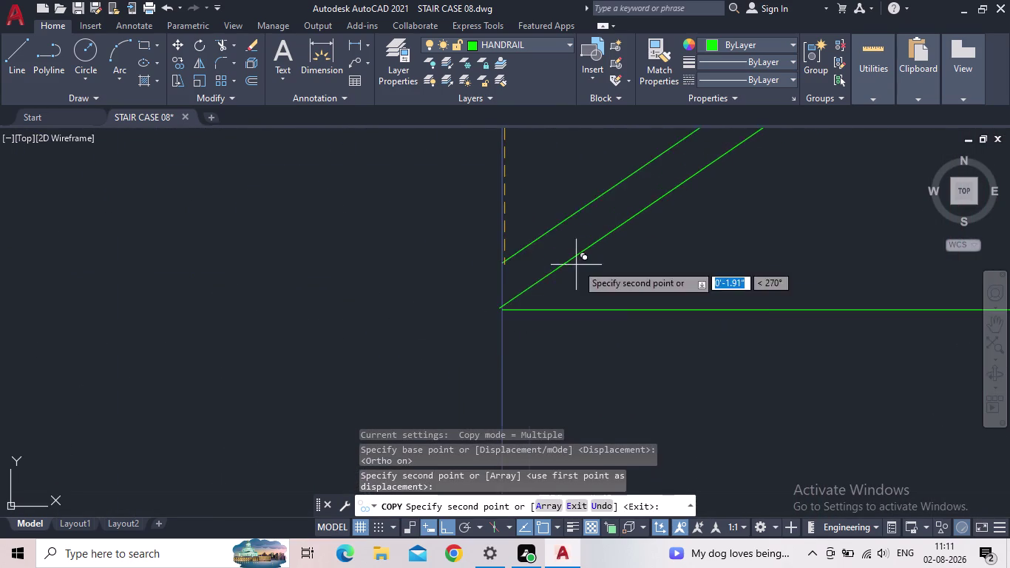
scroll(down, 3)
scroll(down, 3)
middle_drag(605, 284, 175, 441)
scroll(down, 3)
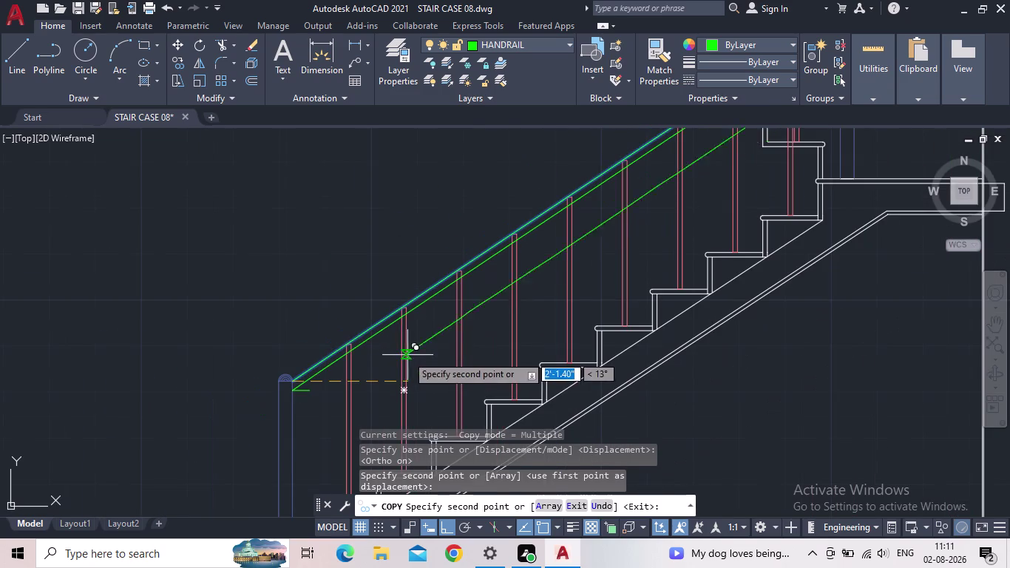
key(Escape)
Delete the short horizontal stub at the landing post.
scroll(down, 3)
middle_drag(411, 340, 314, 439)
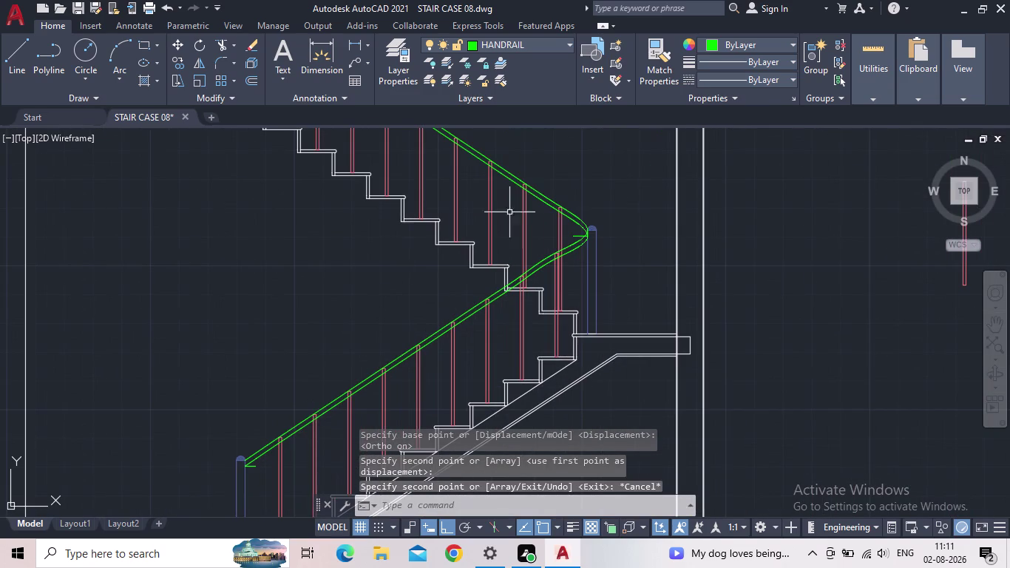
middle_drag(573, 201, 585, 335)
scroll(up, 3)
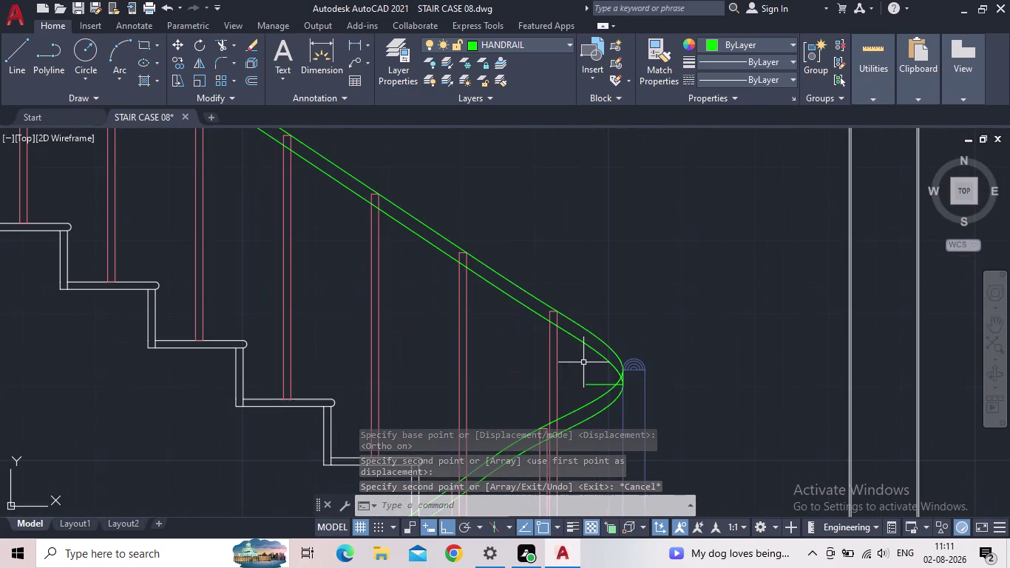
click(589, 384)
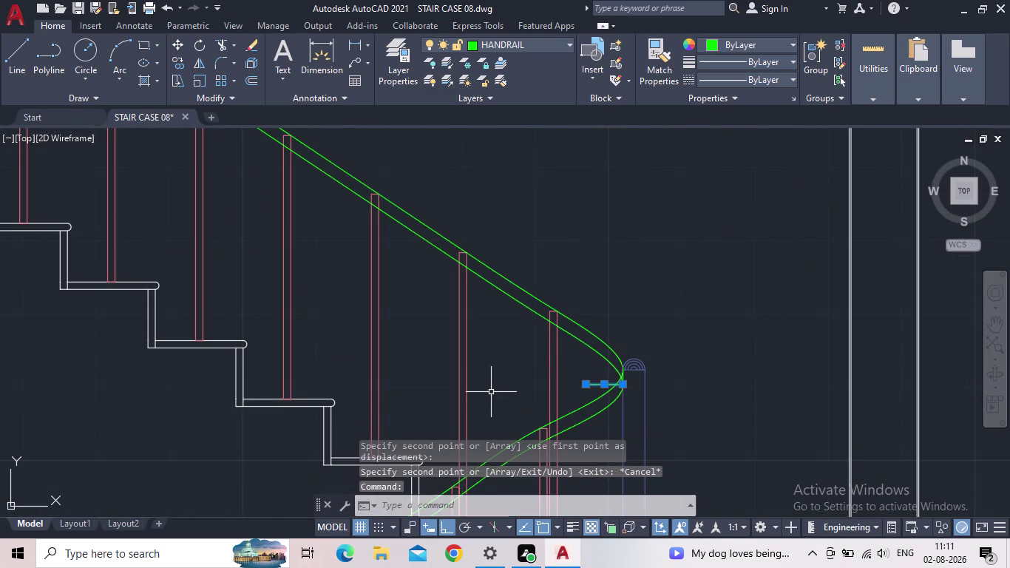
key(Delete)
scroll(down, 3)
middle_drag(407, 259, 644, 396)
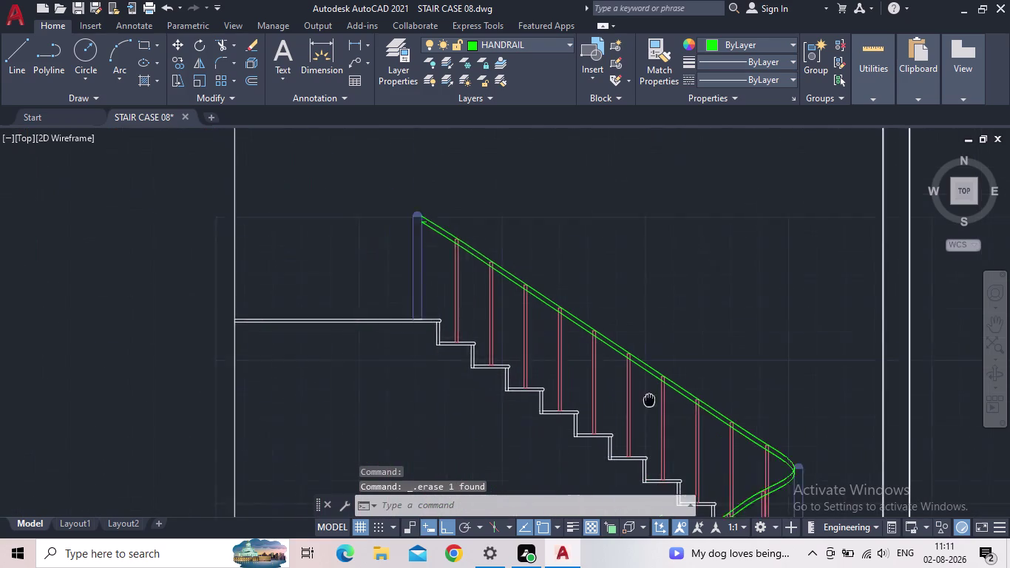
Erase the short horizontal stub where the handrail meets the top newel post.
middle_drag(644, 396, 734, 443)
scroll(up, 3)
scroll(up, 3)
click(437, 318)
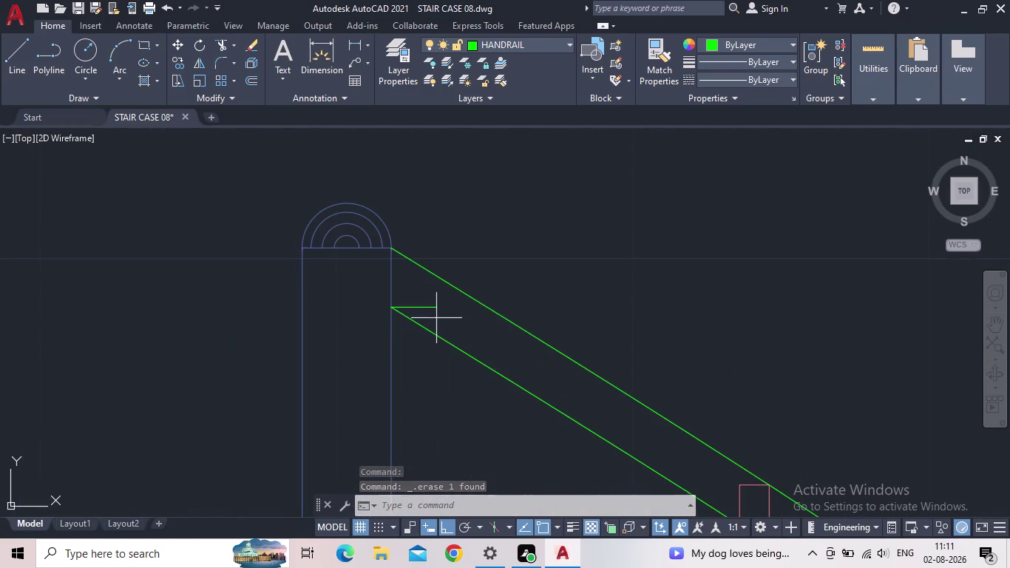
click(419, 299)
key(Delete)
Save the drawing and erase the leftover stub at the bottom newel post.
scroll(down, 3)
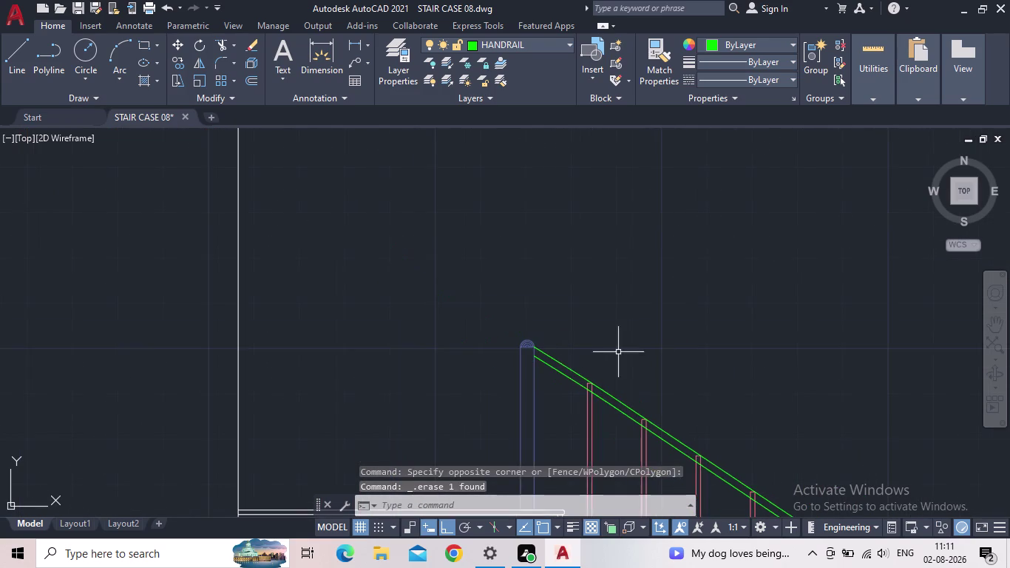
middle_drag(648, 351, 393, 154)
click(77, 8)
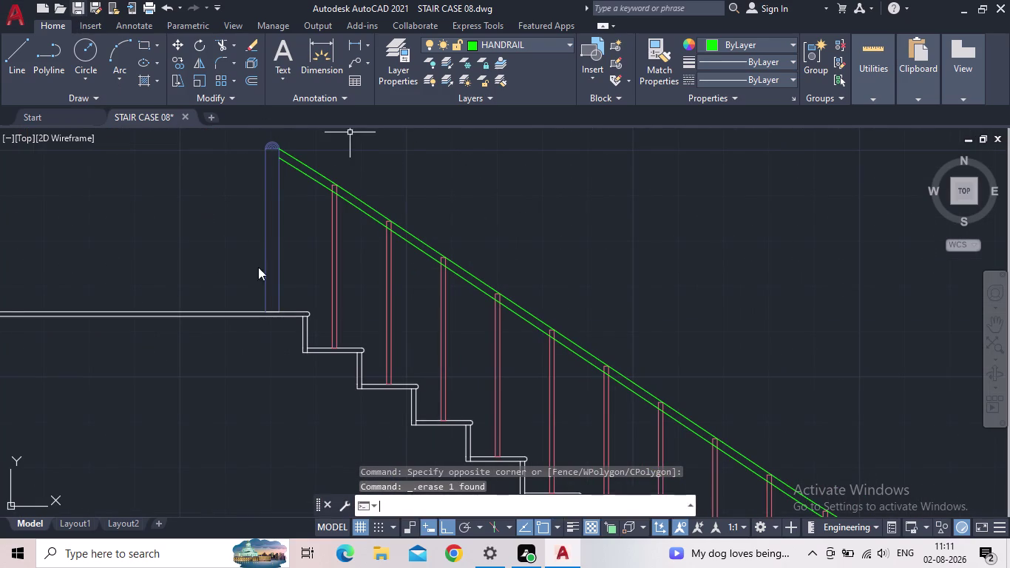
middle_drag(636, 387, 608, 222)
scroll(down, 3)
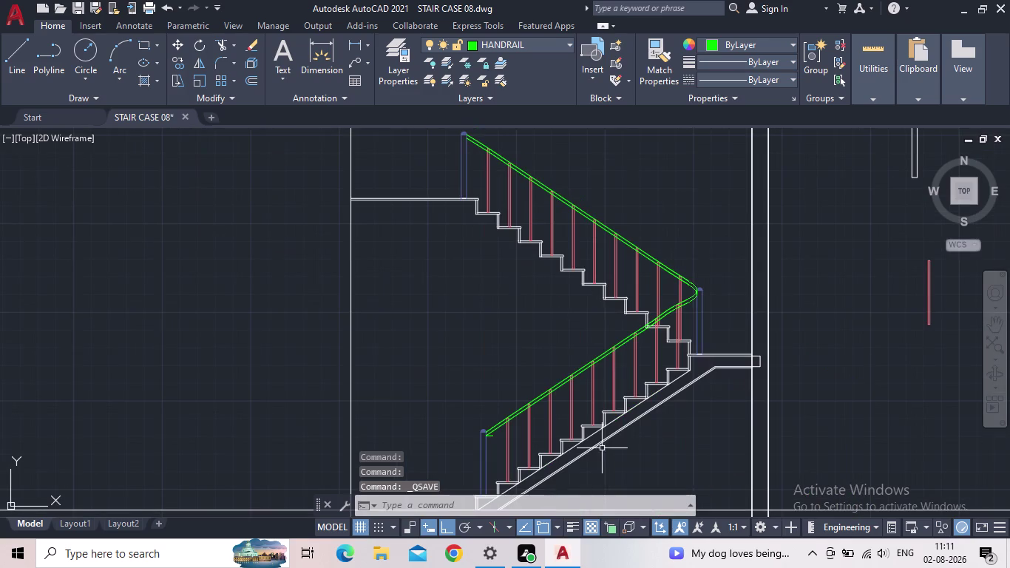
scroll(up, 3)
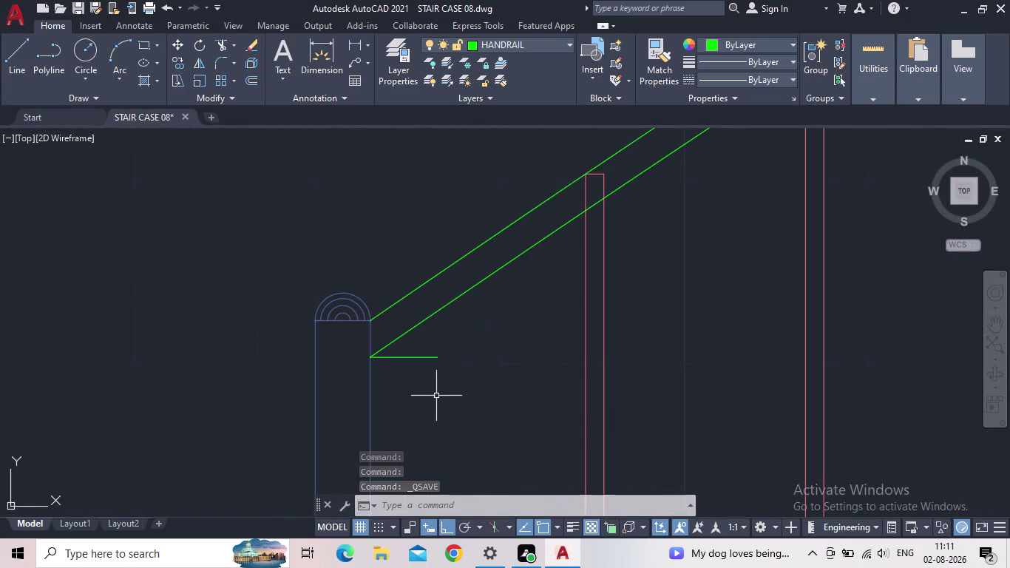
drag(436, 393, 433, 386)
click(418, 350)
key(Delete)
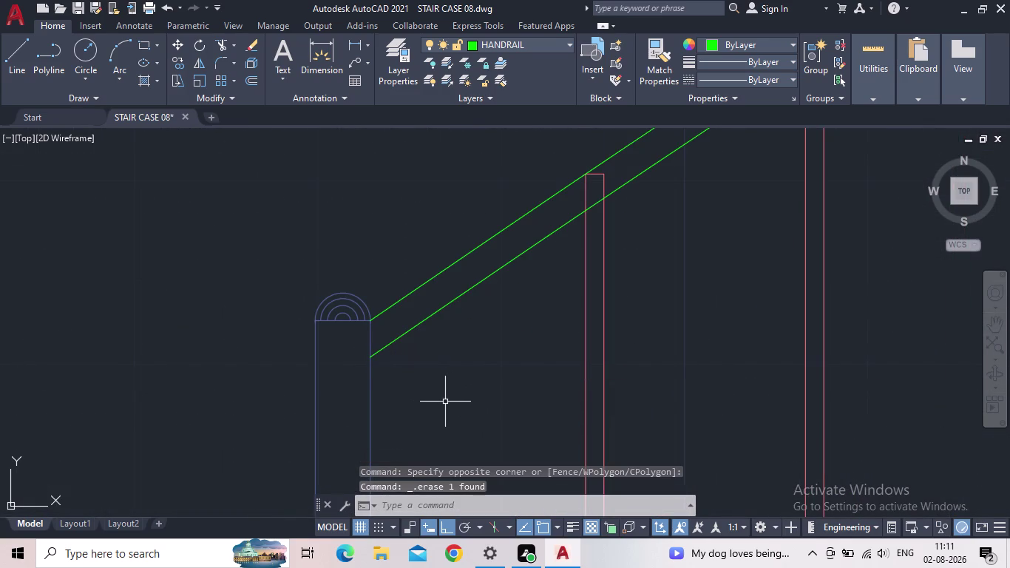
Start the TRIM command with the TR alias.
key(t)
key(r)
key(Return)
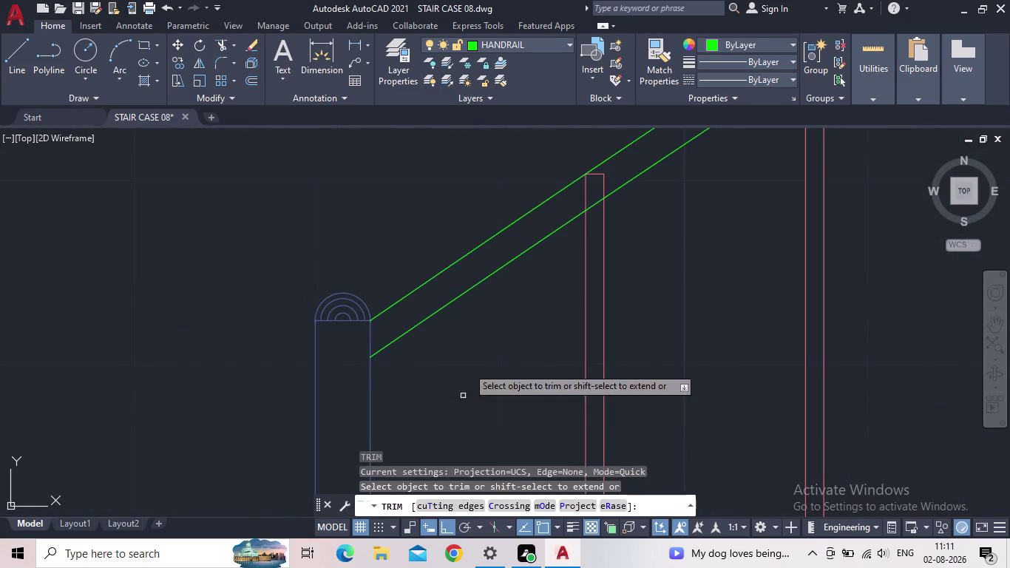
Fence-trim the first baluster tops poking up between the two green handrail lines.
middle_drag(467, 341, 368, 443)
scroll(up, 3)
drag(525, 301, 532, 293)
click(686, 173)
click(622, 182)
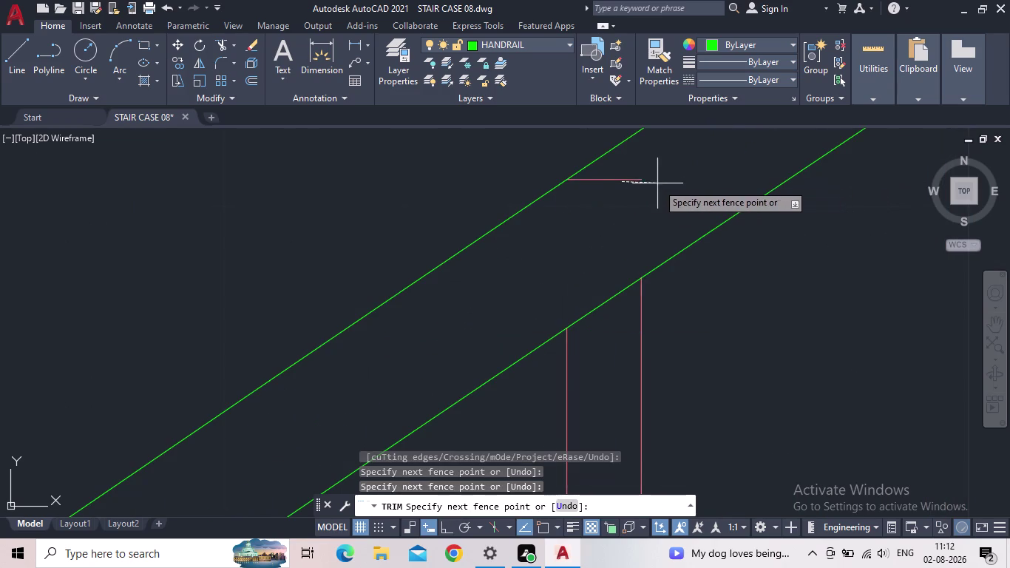
scroll(down, 3)
click(638, 185)
middle_drag(644, 198, 254, 405)
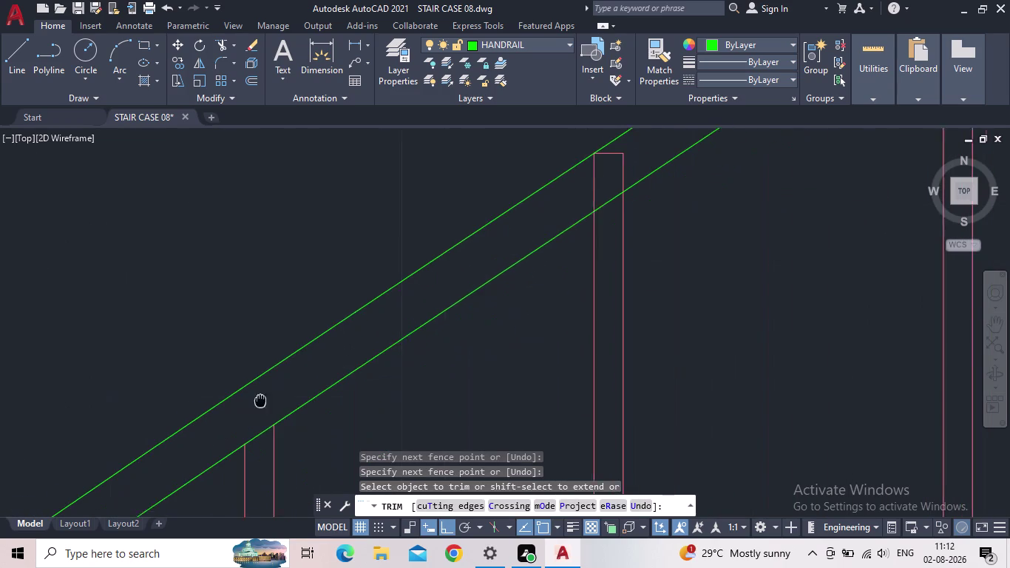
middle_drag(255, 405, 226, 421)
drag(528, 221, 555, 210)
drag(625, 170, 617, 172)
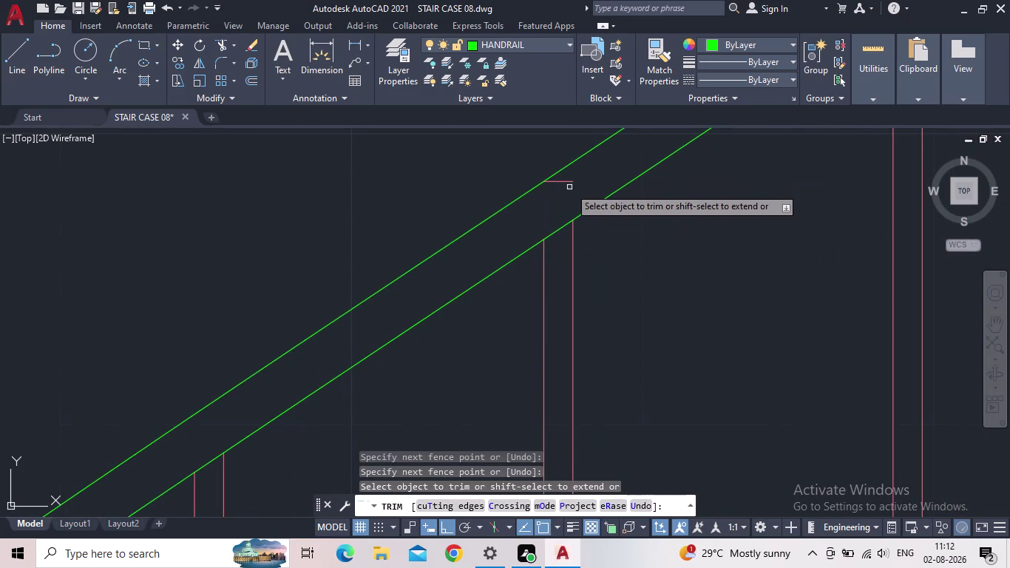
click(565, 182)
Trim the next two post tops further along the flight between the rails.
middle_drag(577, 192, 328, 400)
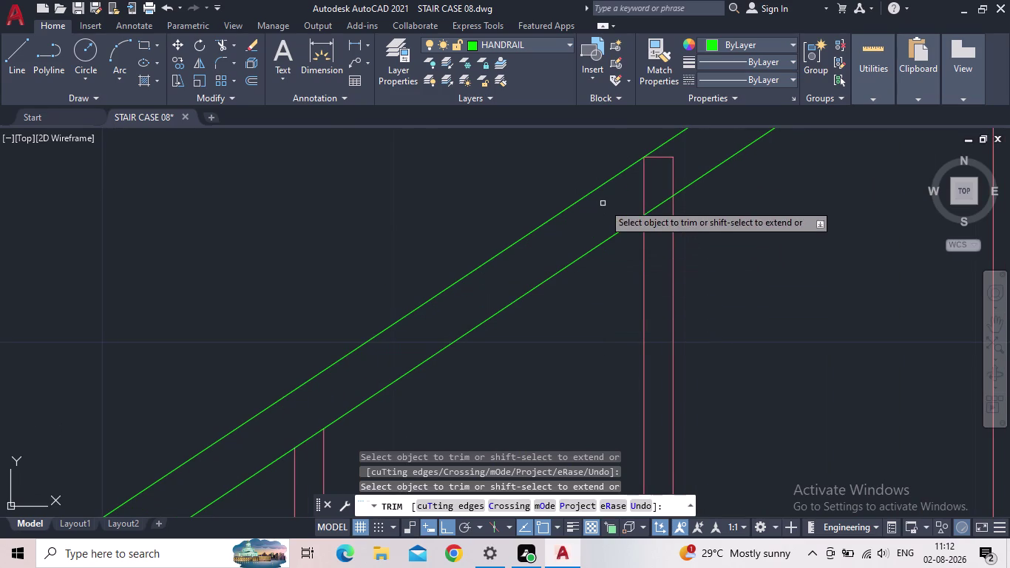
drag(617, 197, 639, 185)
drag(693, 155, 625, 202)
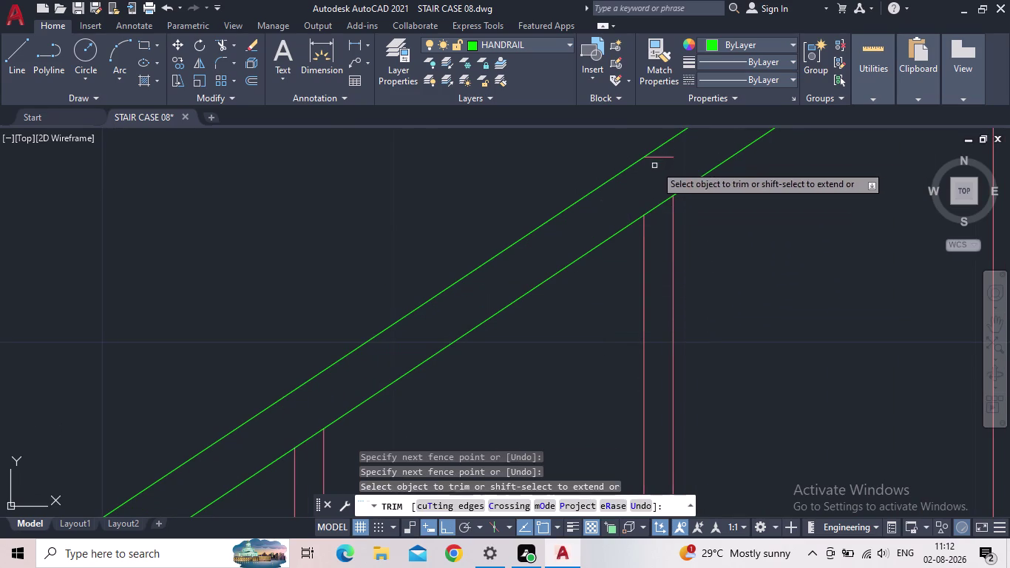
click(657, 158)
scroll(down, 3)
middle_drag(688, 157, 627, 211)
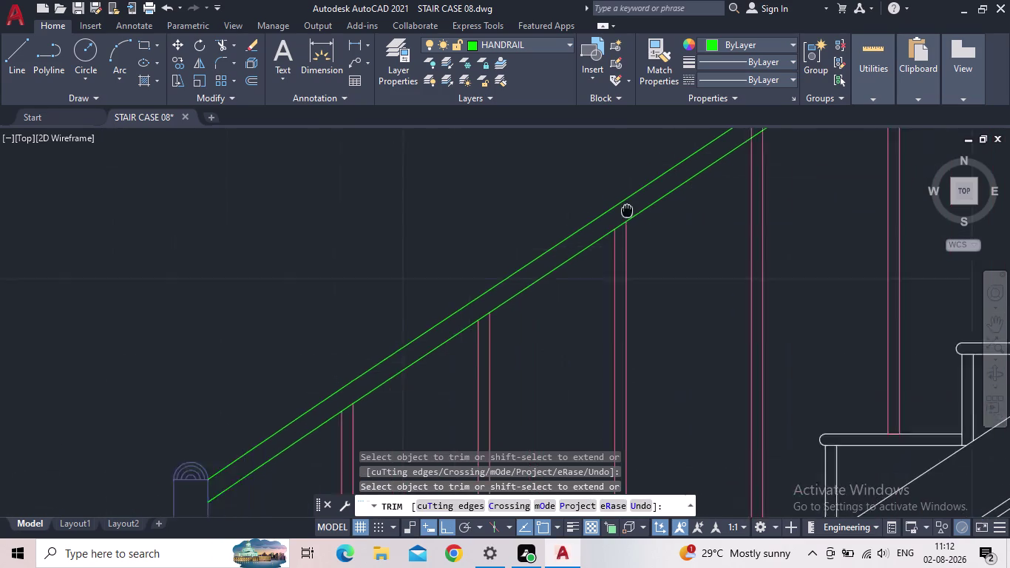
middle_drag(627, 211, 250, 408)
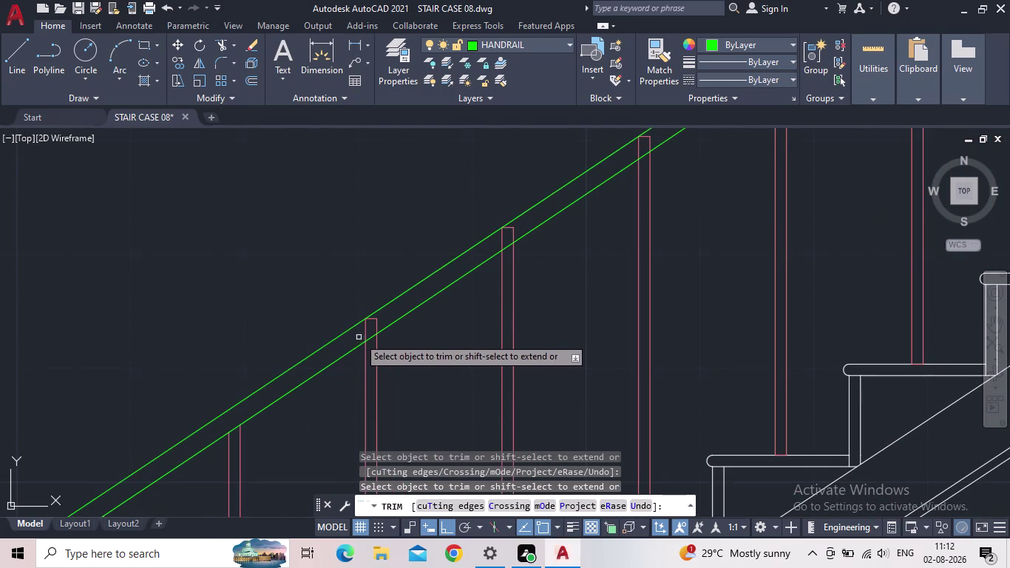
scroll(up, 3)
drag(357, 338, 366, 333)
click(418, 301)
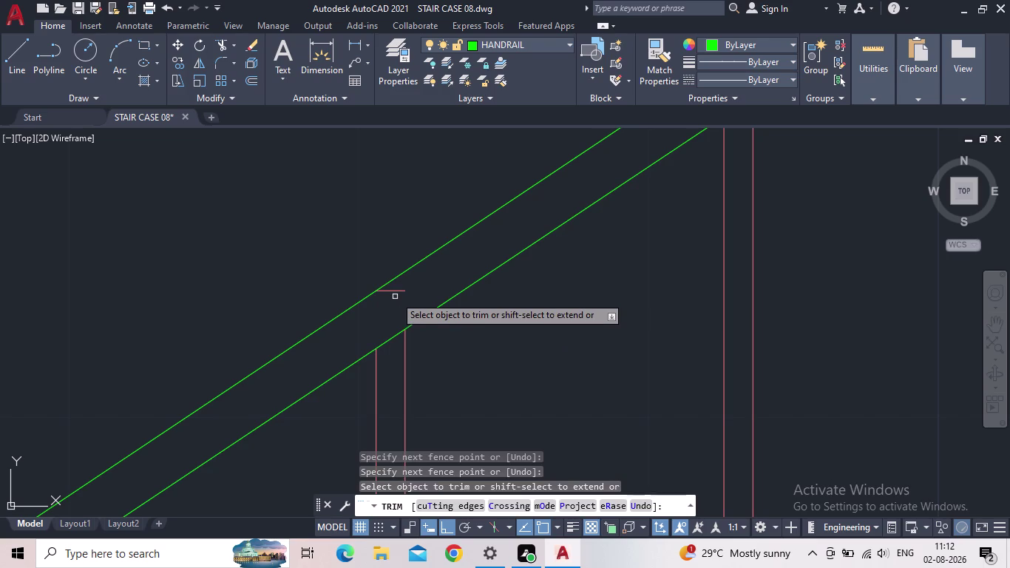
click(396, 294)
click(399, 290)
Cut back two more baluster tops between the handrail lines along the flight.
middle_drag(416, 284, 416, 288)
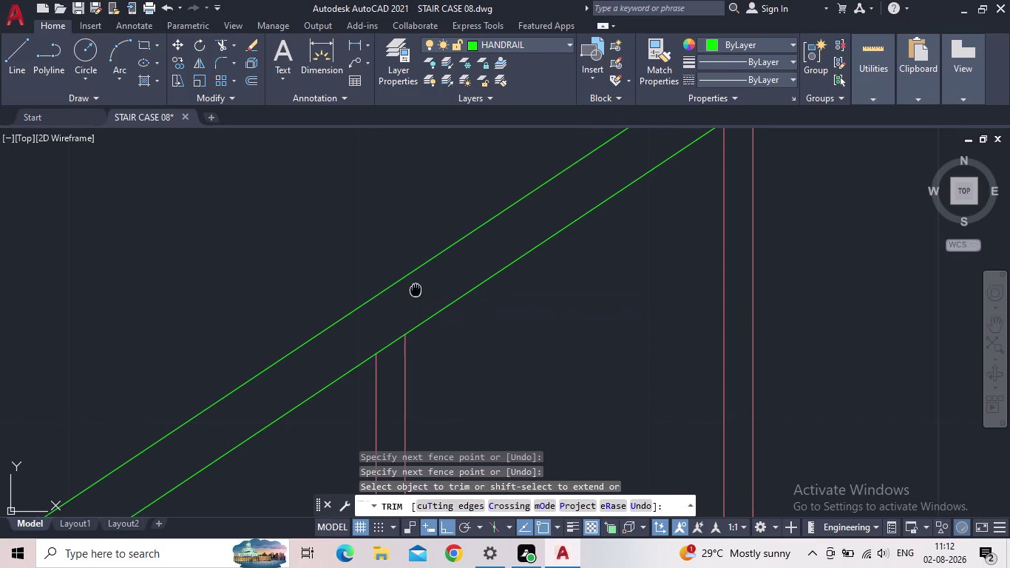
middle_drag(416, 288, 93, 438)
drag(389, 246, 405, 240)
click(452, 210)
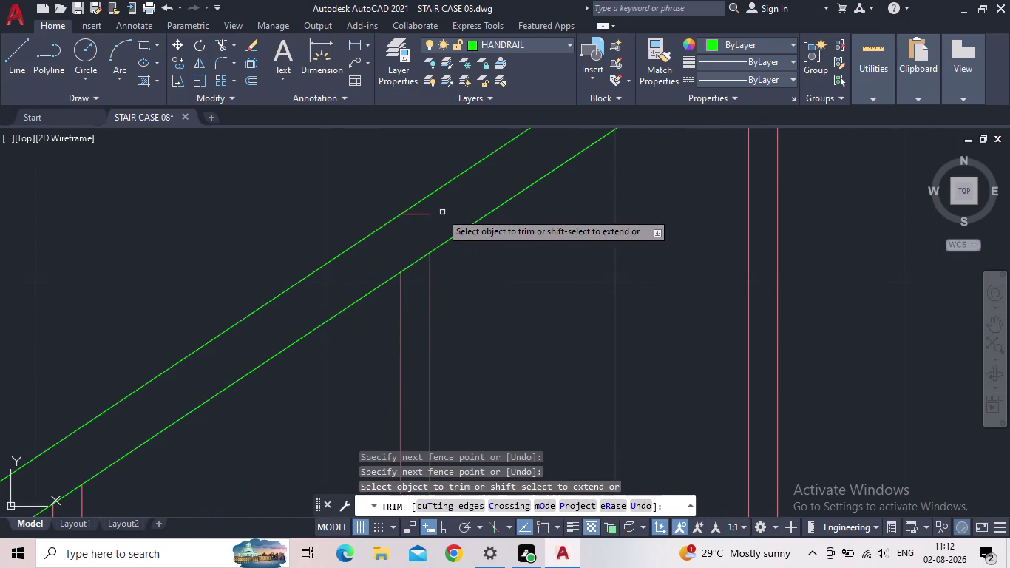
click(423, 215)
scroll(down, 3)
middle_drag(430, 217, 184, 382)
scroll(up, 3)
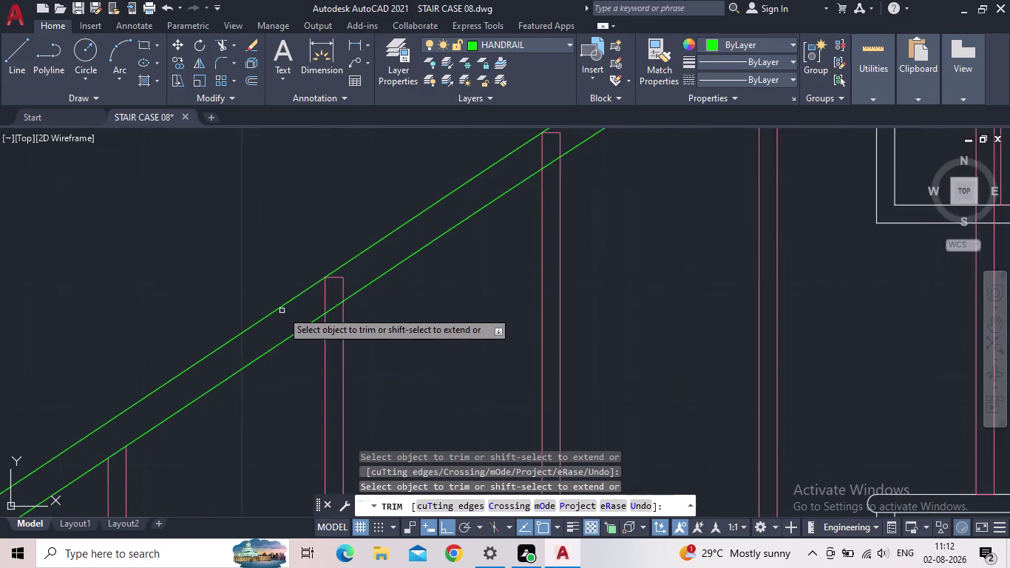
scroll(up, 3)
drag(320, 297, 340, 289)
drag(397, 258, 342, 291)
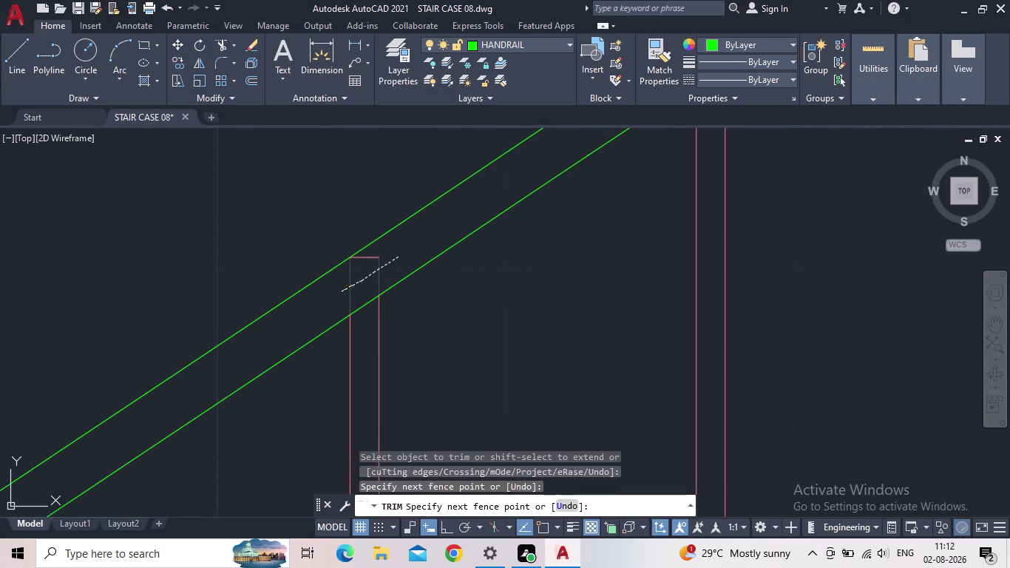
click(363, 258)
Trim the following post top and its end above the lower rail.
middle_drag(440, 235, 177, 460)
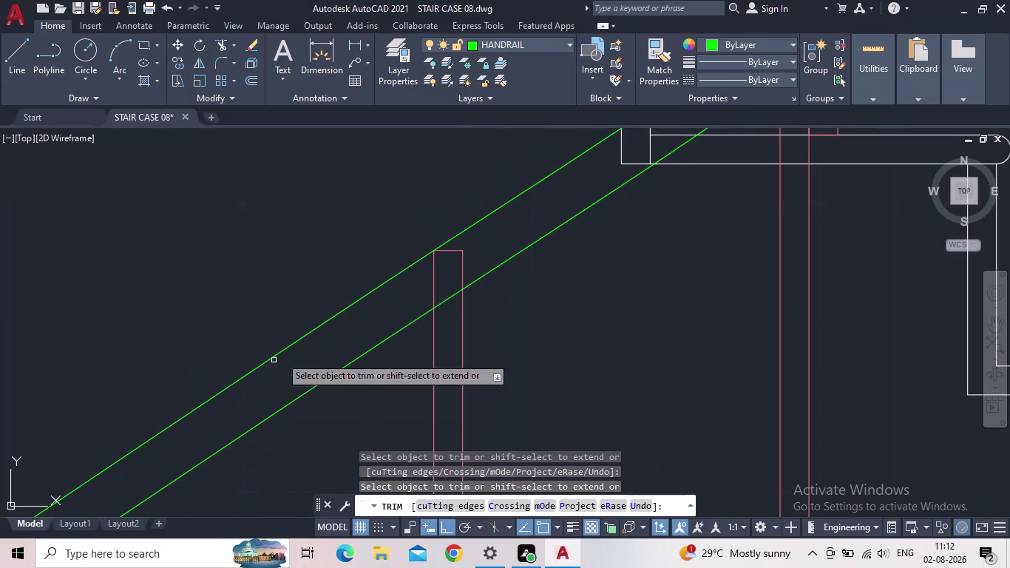
click(426, 290)
click(507, 246)
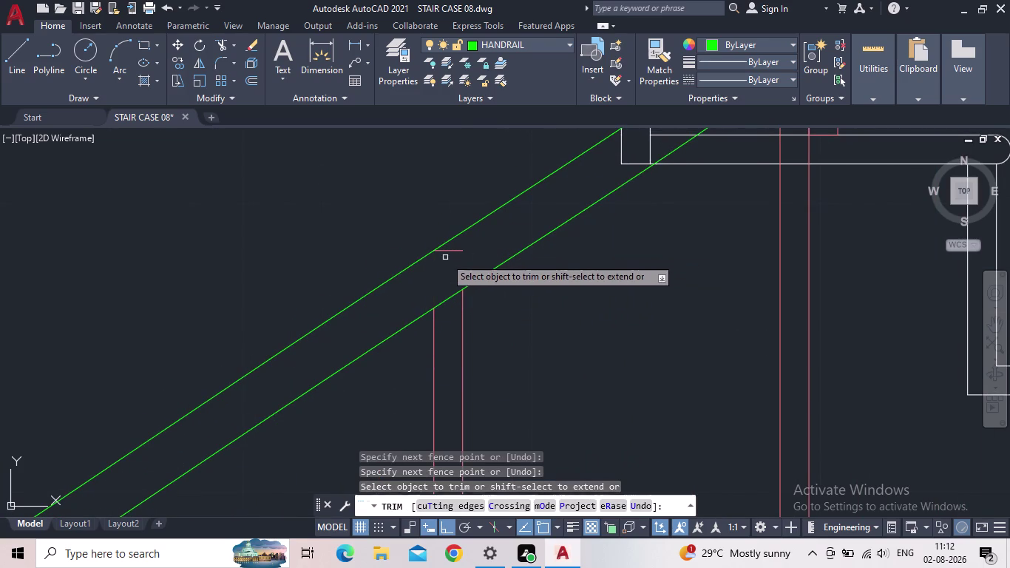
click(456, 251)
Trim the vertical lines crossing the rails at the landing.
middle_drag(555, 194, 284, 370)
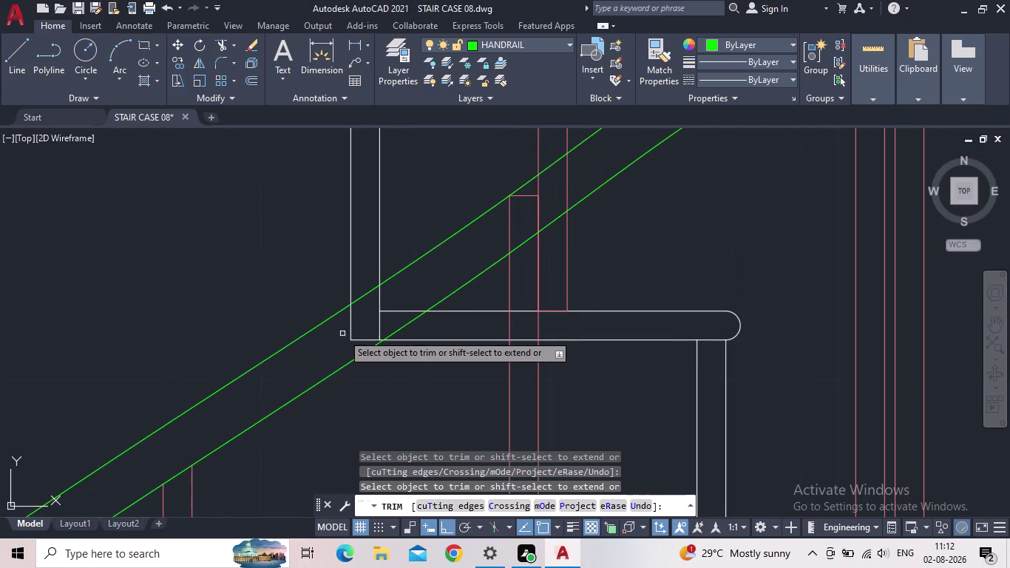
click(343, 322)
click(390, 287)
click(381, 318)
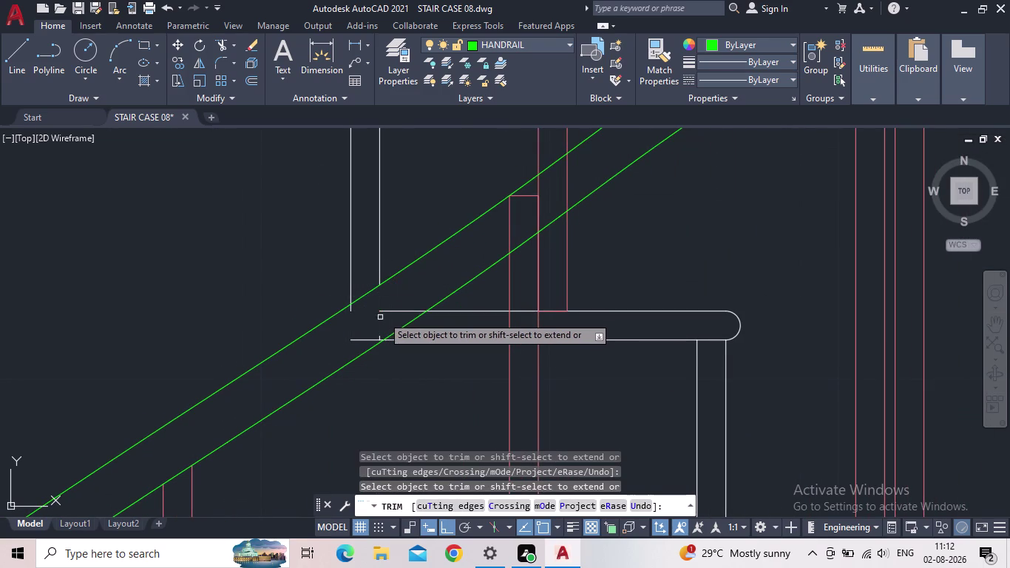
click(393, 310)
Cut the landing line and the lines crossing the lower and upper rails.
scroll(up, 3)
click(366, 344)
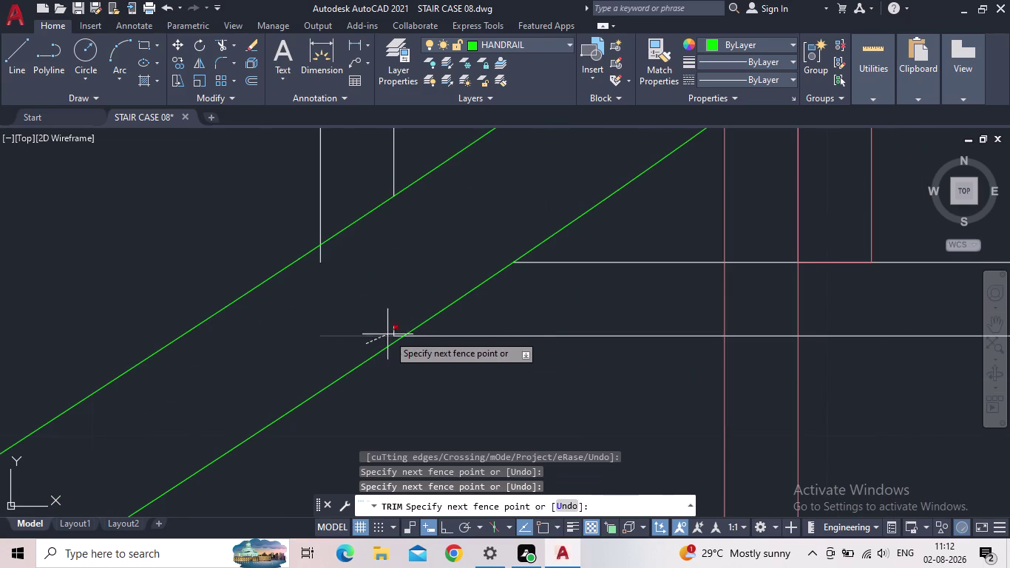
click(400, 328)
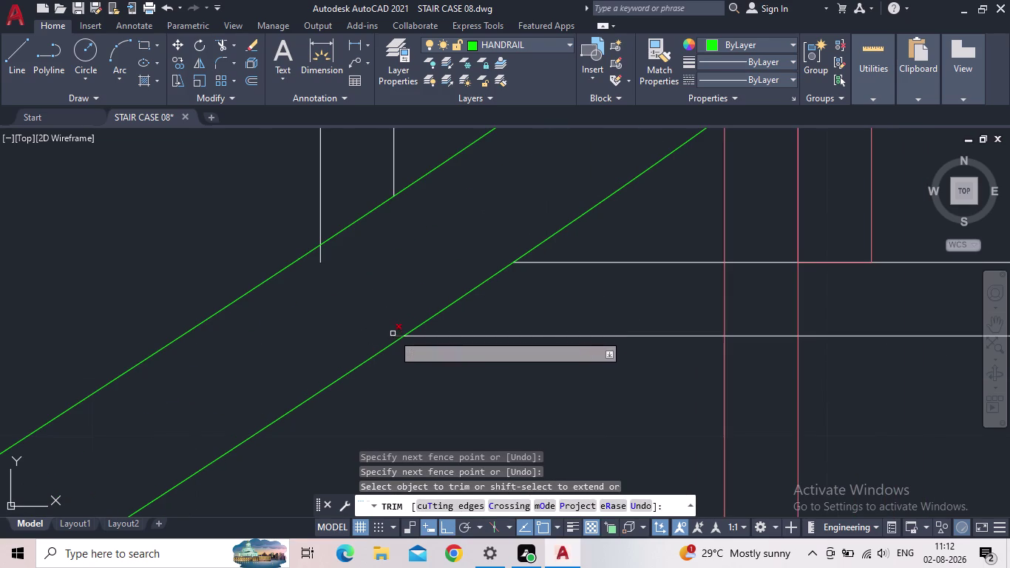
click(392, 332)
click(395, 337)
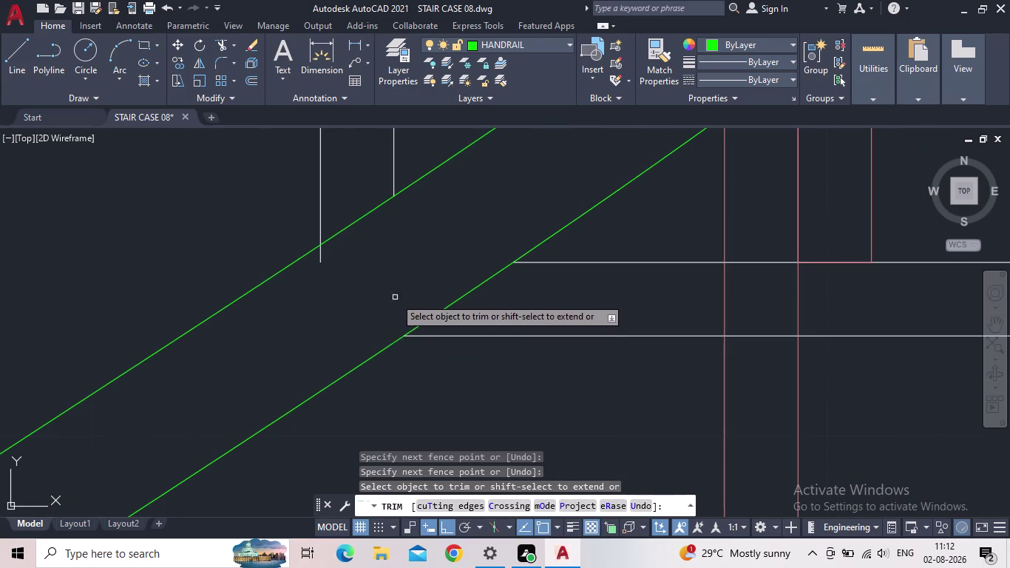
scroll(down, 3)
scroll(up, 3)
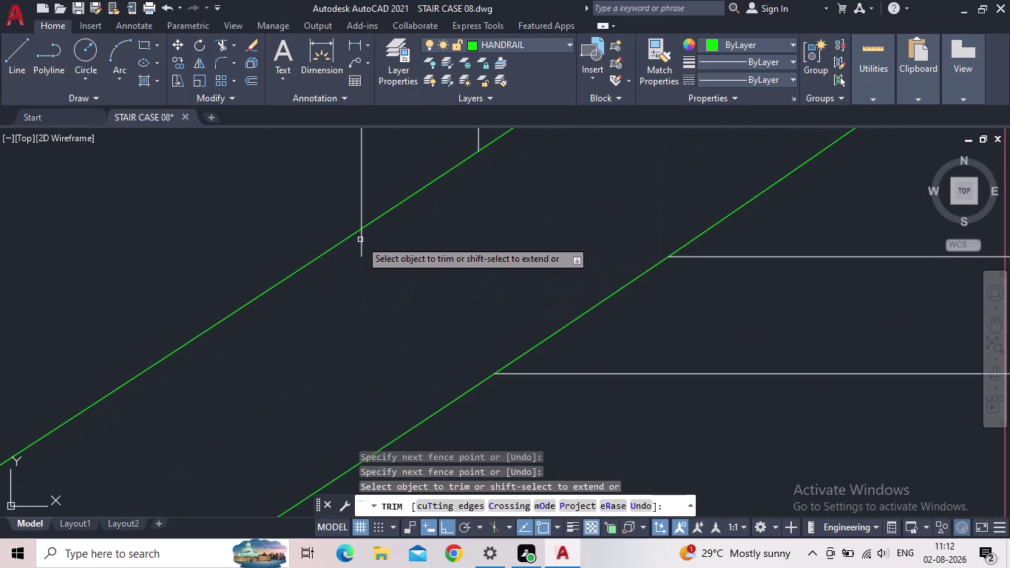
click(362, 241)
scroll(down, 3)
Trim the first post top between the rails beyond the landing.
middle_drag(488, 233, 299, 355)
scroll(down, 3)
middle_drag(364, 295, 306, 327)
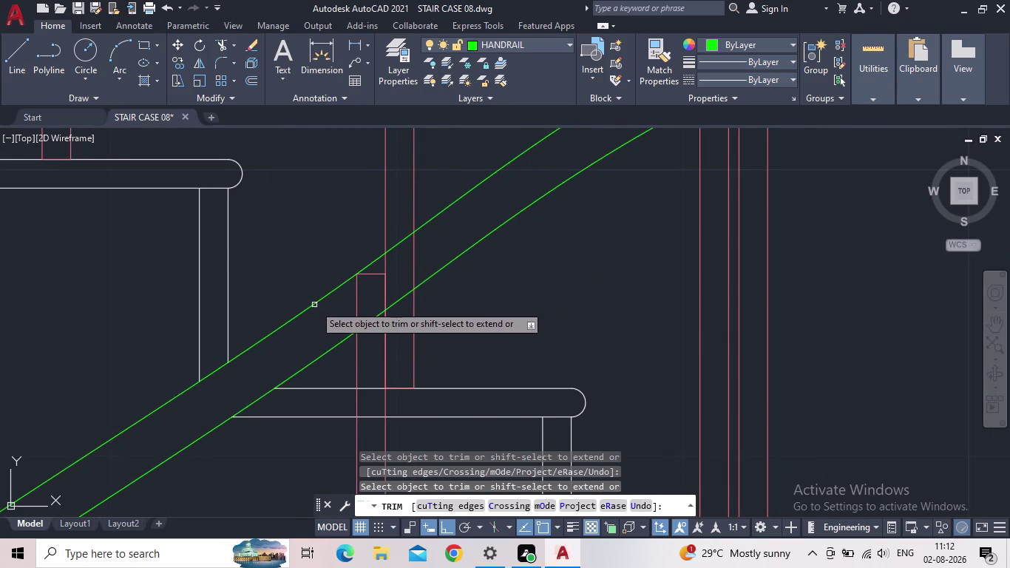
drag(342, 313, 348, 310)
click(439, 250)
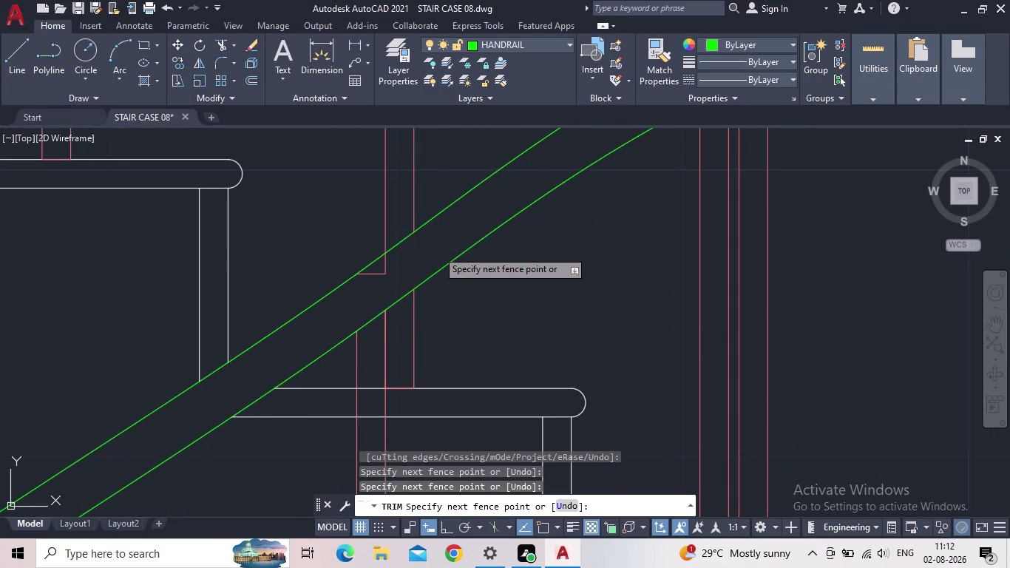
click(388, 269)
click(378, 275)
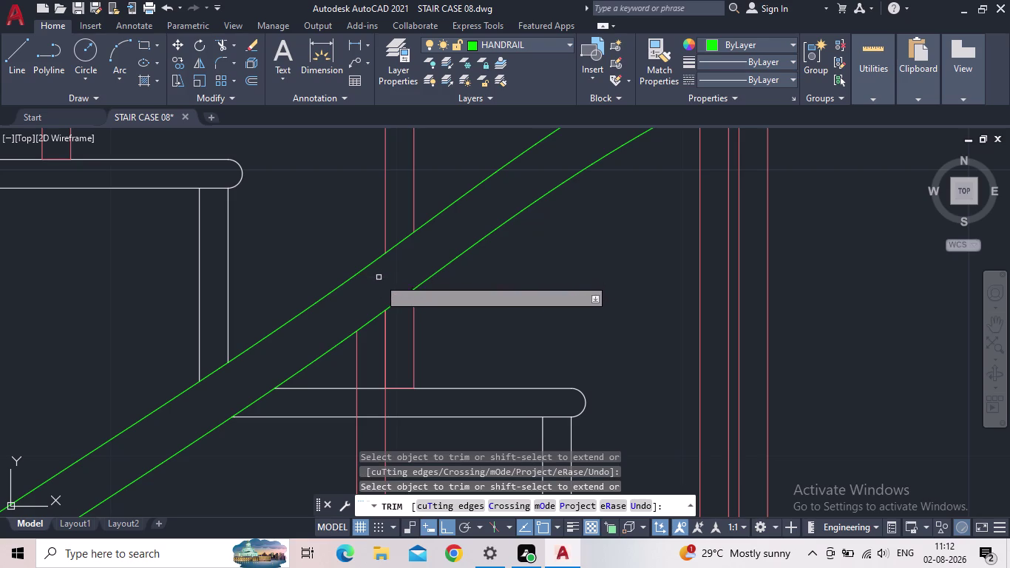
Trim the next baluster top between the green rail lines.
middle_drag(438, 242, 211, 397)
scroll(up, 3)
scroll(down, 3)
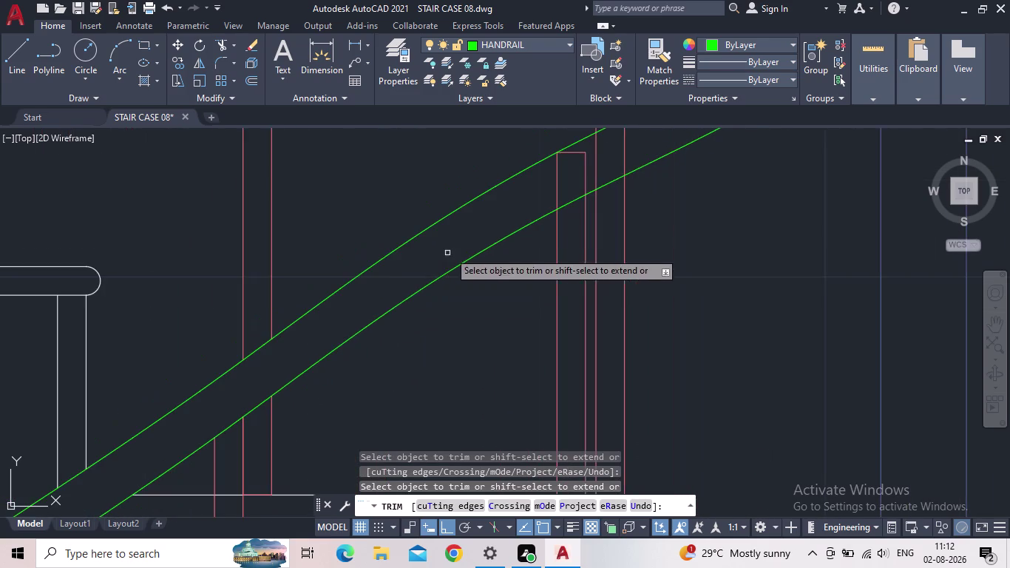
middle_drag(460, 243, 295, 367)
drag(371, 320, 393, 307)
click(508, 260)
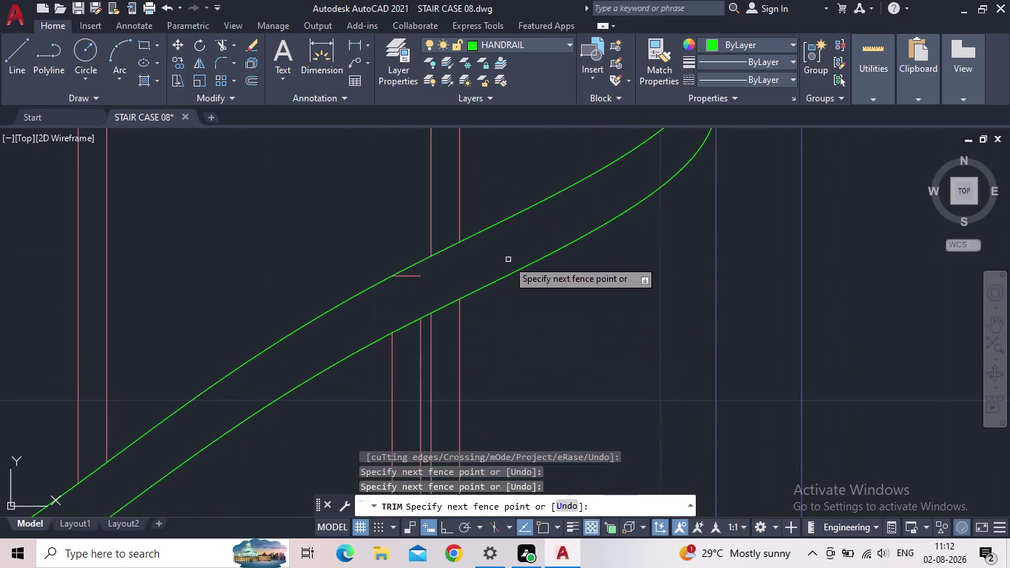
click(411, 277)
Trim the upper-flight post tops back to the underside of the handrail.
middle_drag(453, 286, 228, 417)
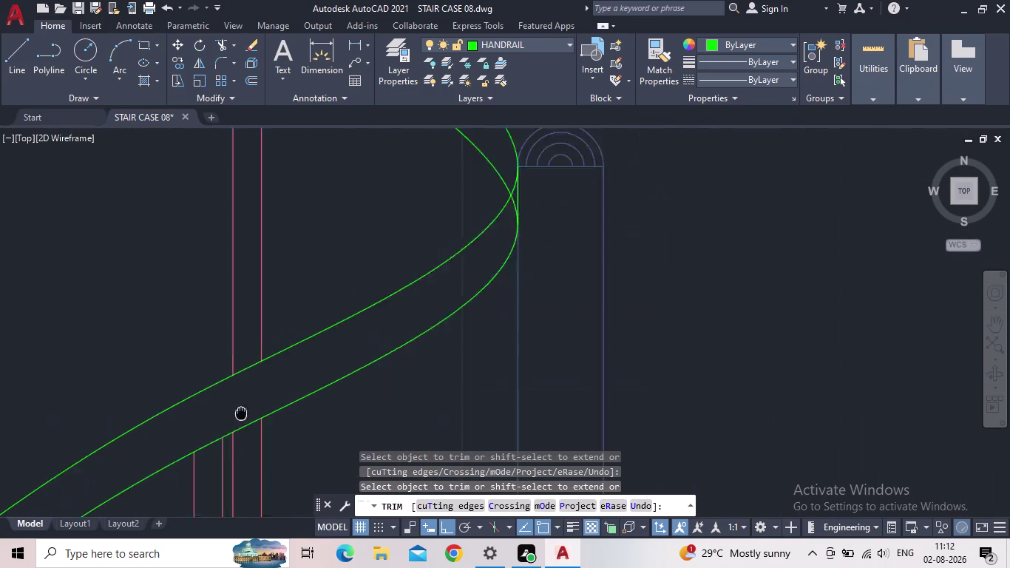
middle_drag(228, 418, 92, 498)
scroll(down, 3)
middle_drag(219, 275, 349, 390)
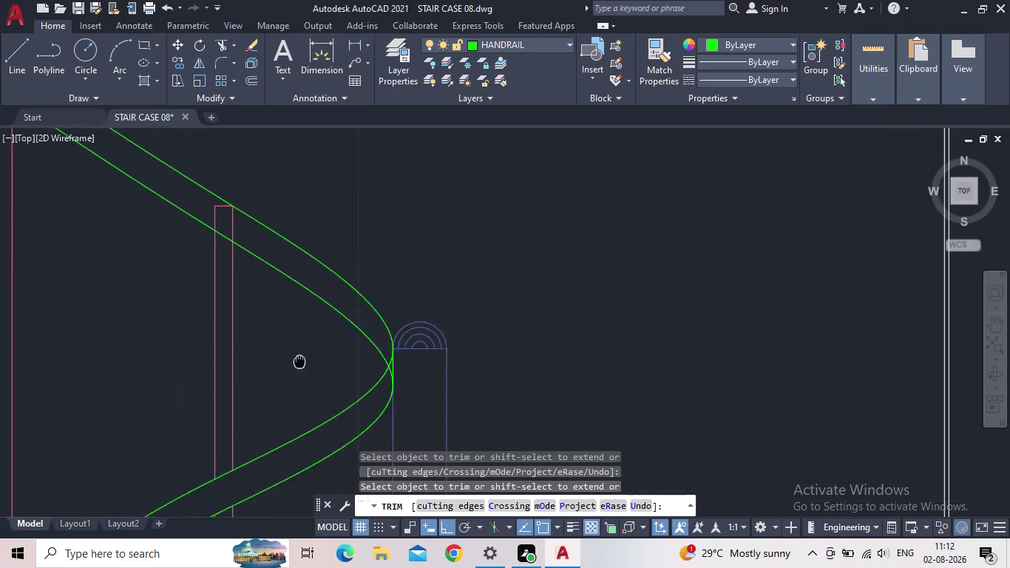
middle_drag(349, 389, 397, 425)
scroll(up, 3)
scroll(down, 3)
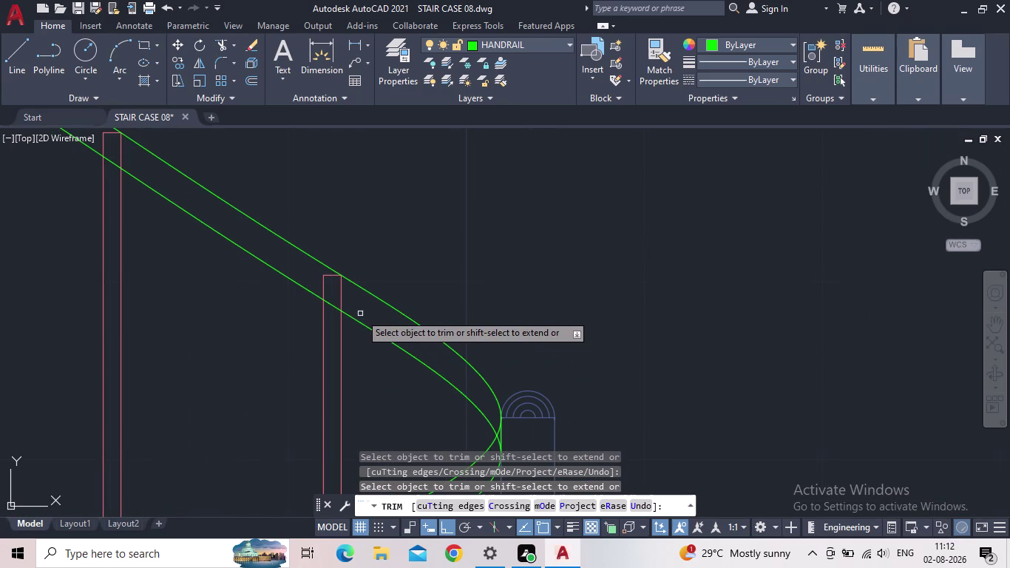
click(347, 302)
click(315, 280)
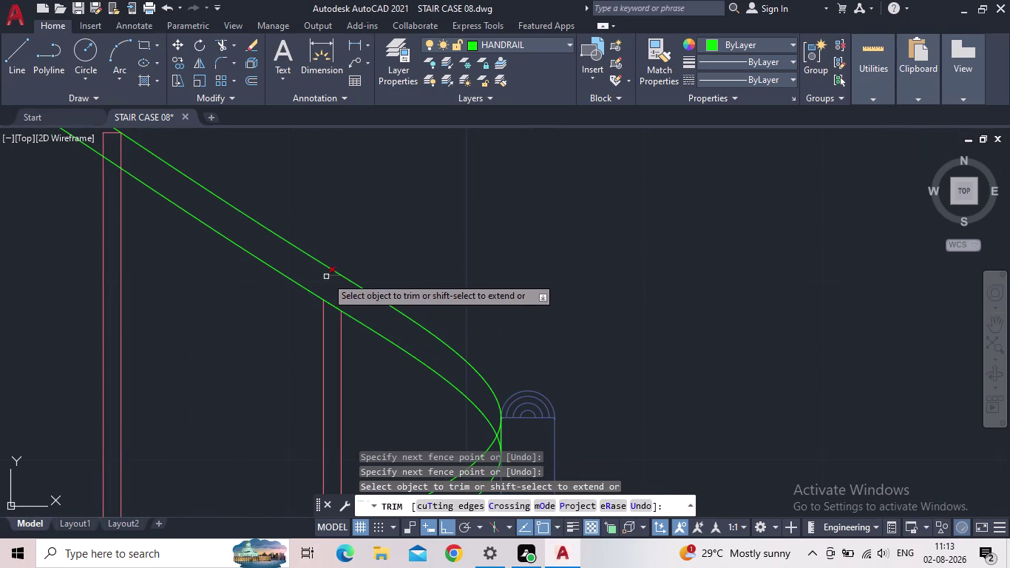
click(330, 279)
middle_click(320, 270)
click(318, 270)
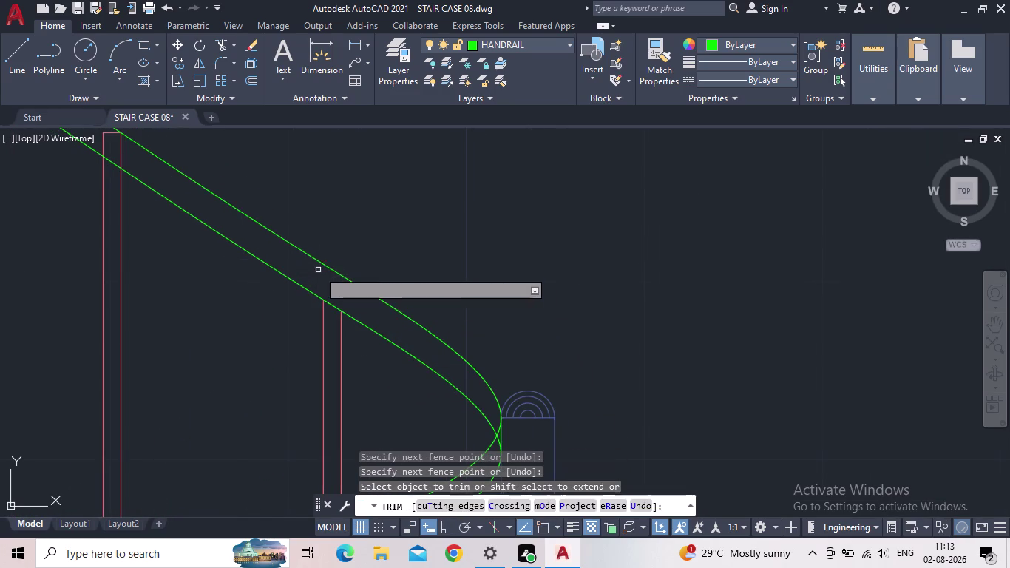
Trim the next post and baluster tops where they cross the handrail.
middle_drag(315, 272, 589, 442)
scroll(up, 3)
click(419, 345)
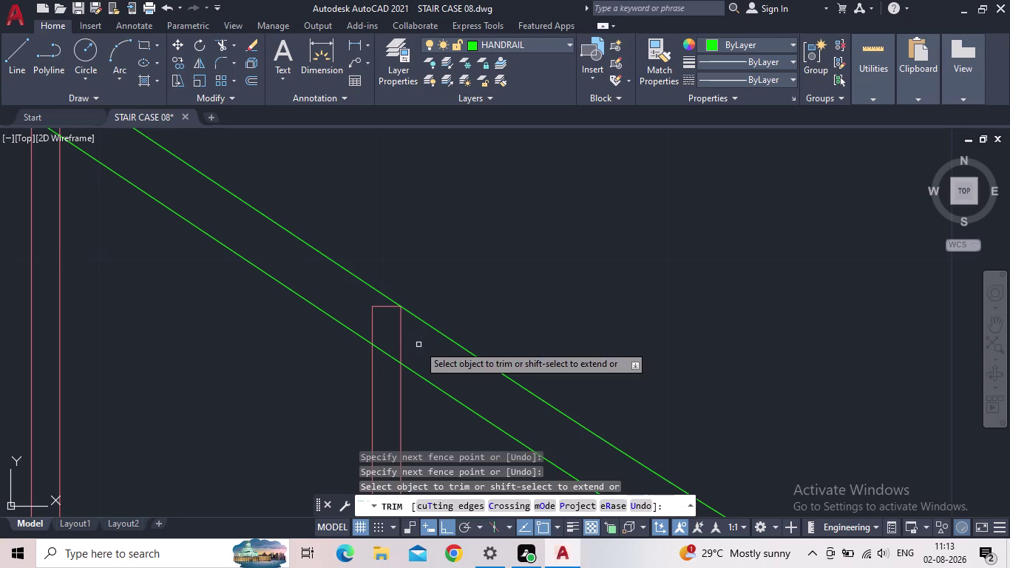
drag(322, 283, 328, 289)
click(378, 308)
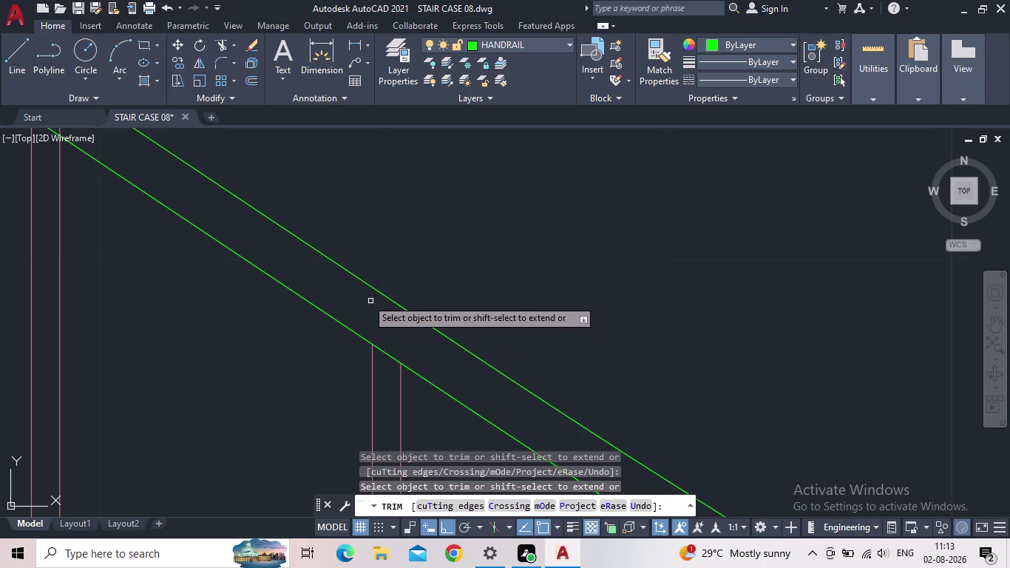
scroll(down, 3)
middle_drag(323, 281, 619, 443)
scroll(up, 3)
scroll(up, 3)
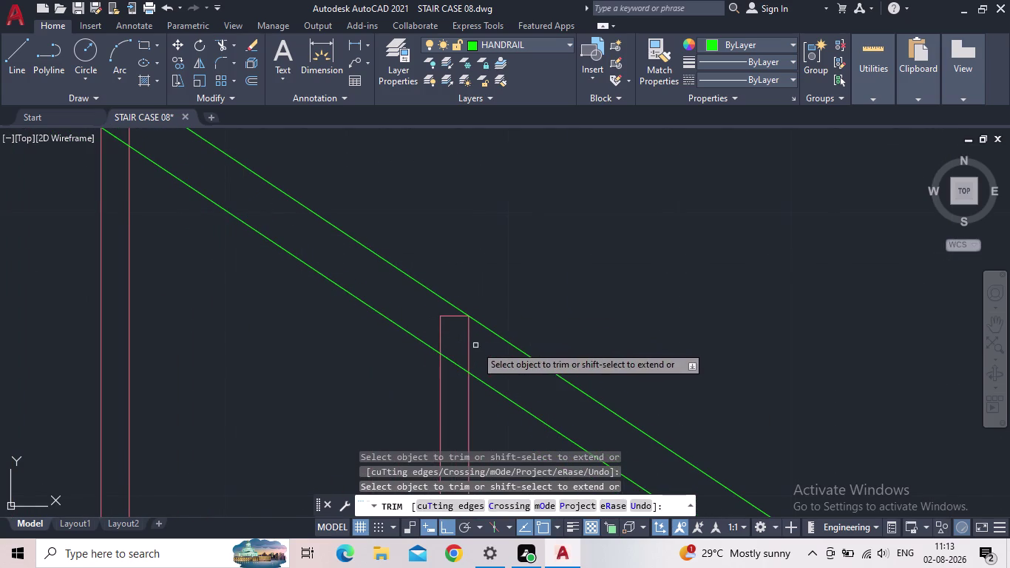
drag(483, 356, 468, 345)
click(394, 305)
click(446, 317)
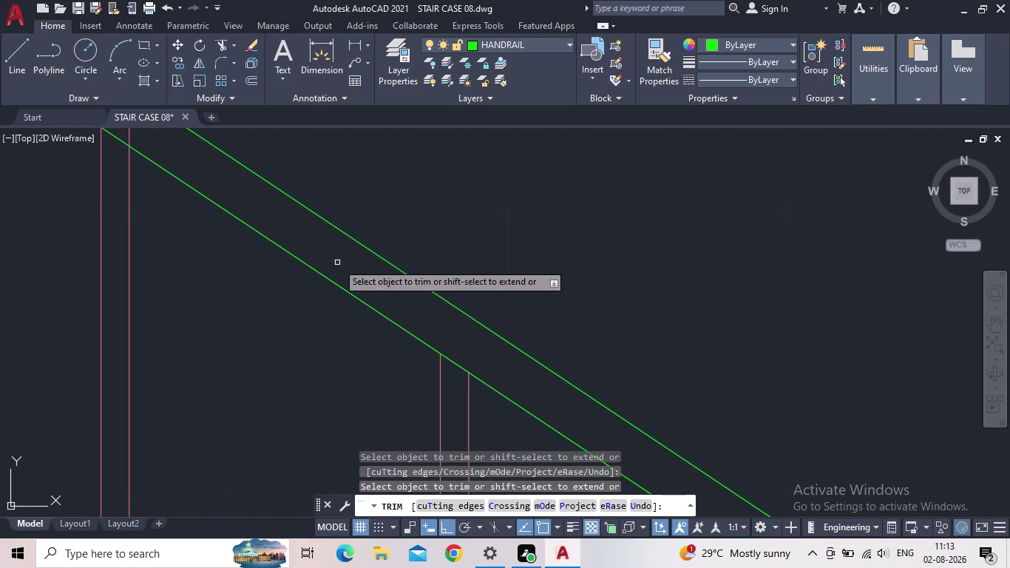
Cut back two more baluster tops along the handrail using fence lines.
scroll(down, 3)
middle_drag(338, 262, 717, 515)
scroll(up, 3)
click(597, 433)
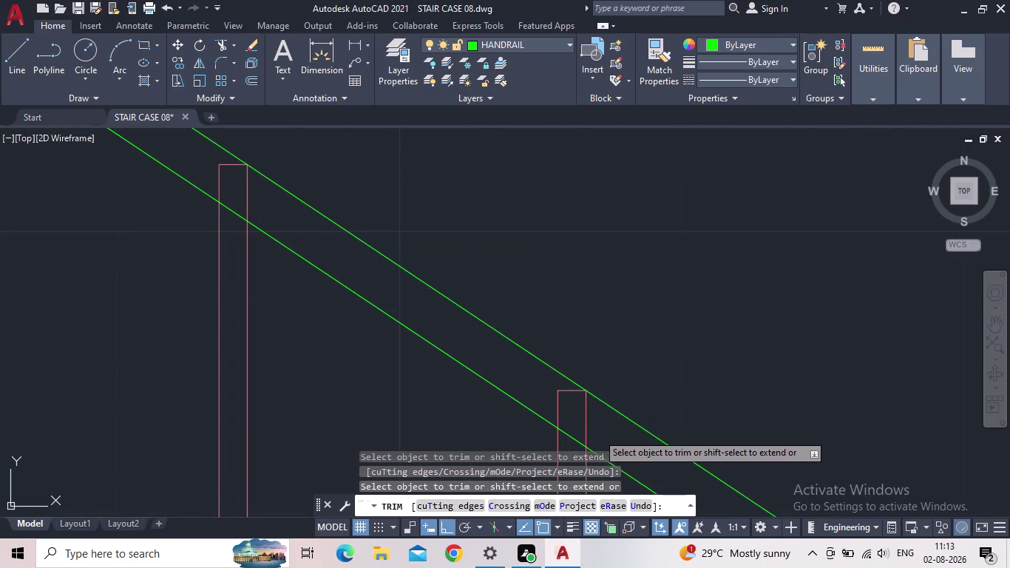
click(551, 397)
click(564, 391)
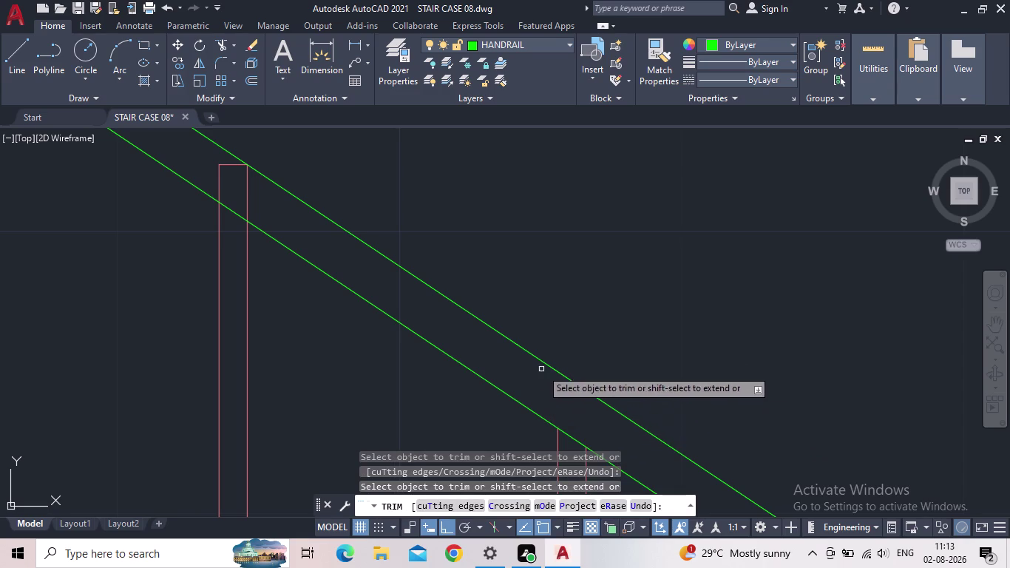
middle_drag(270, 214, 375, 314)
drag(374, 311, 361, 298)
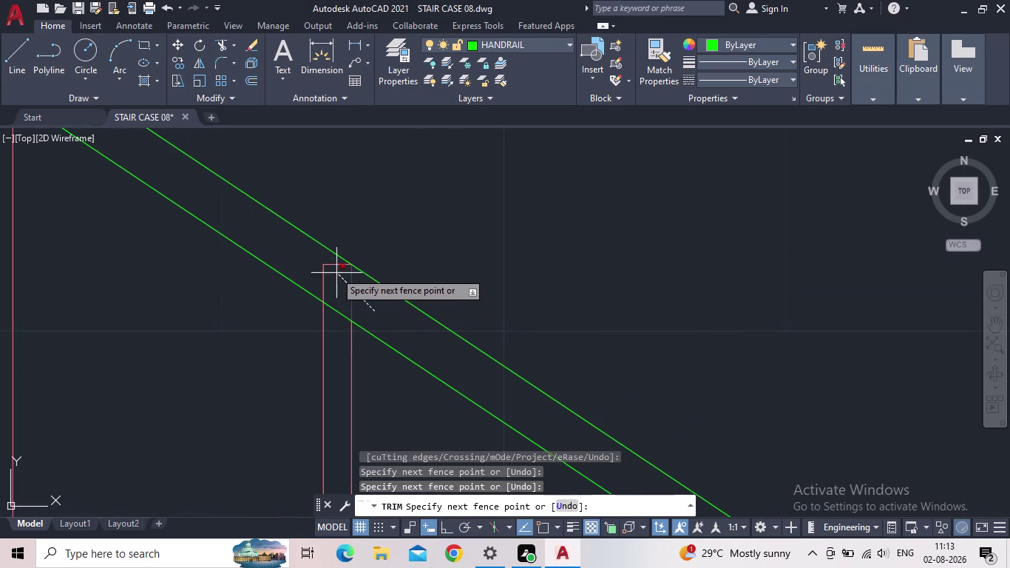
click(319, 266)
click(329, 264)
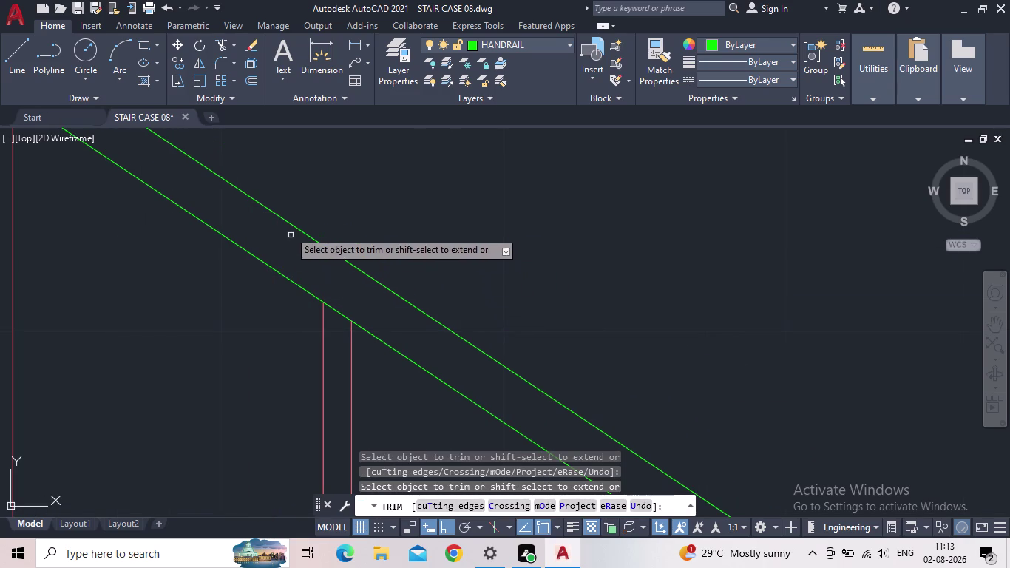
Trim the following baluster tops that protrude above the lower rail.
middle_drag(265, 251, 520, 413)
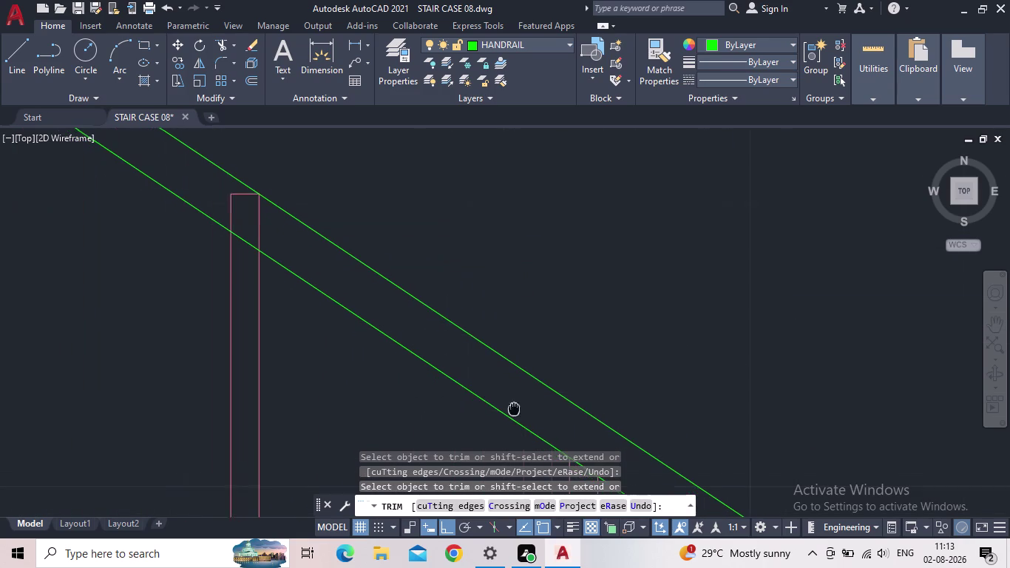
middle_drag(520, 412, 528, 416)
click(284, 234)
click(228, 211)
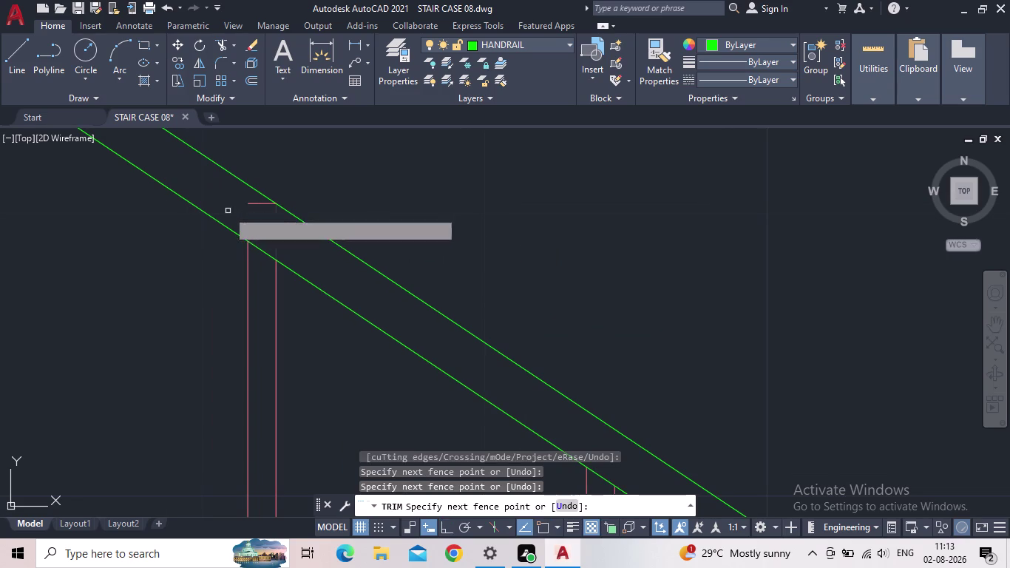
click(251, 204)
middle_drag(249, 213, 328, 281)
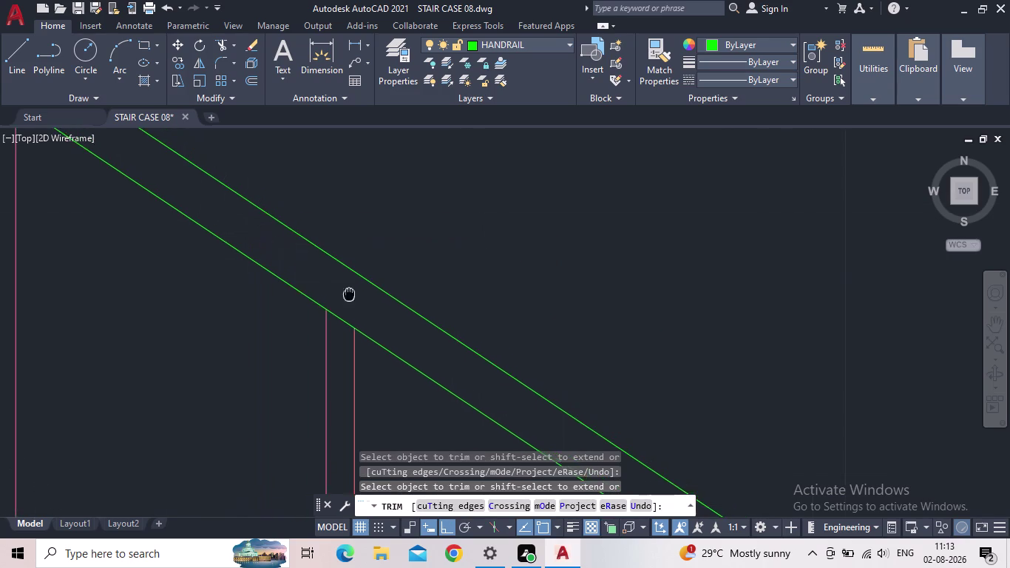
middle_drag(328, 281, 541, 379)
middle_drag(250, 194, 391, 294)
drag(389, 289, 386, 285)
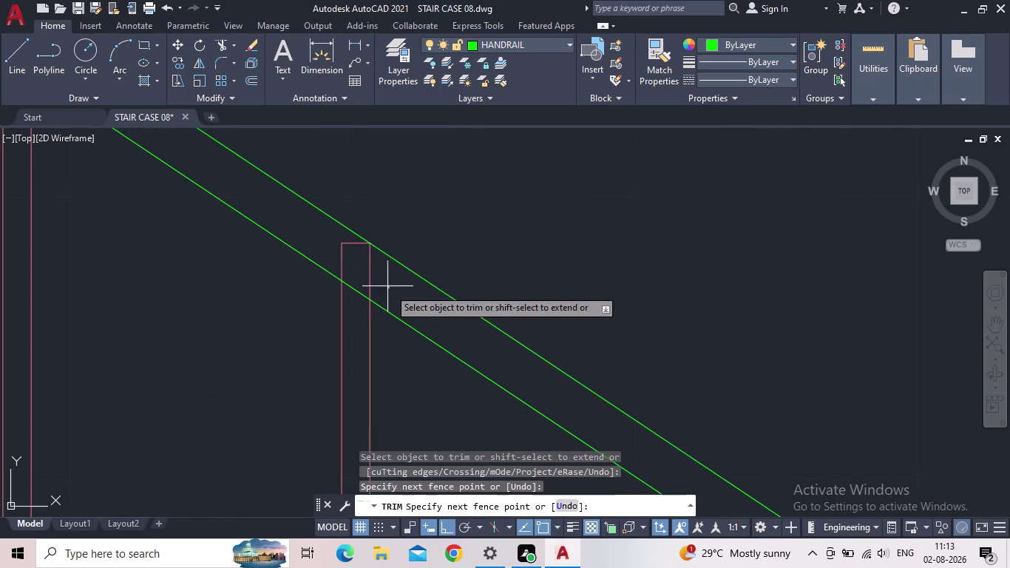
drag(385, 285, 376, 276)
drag(325, 240, 377, 280)
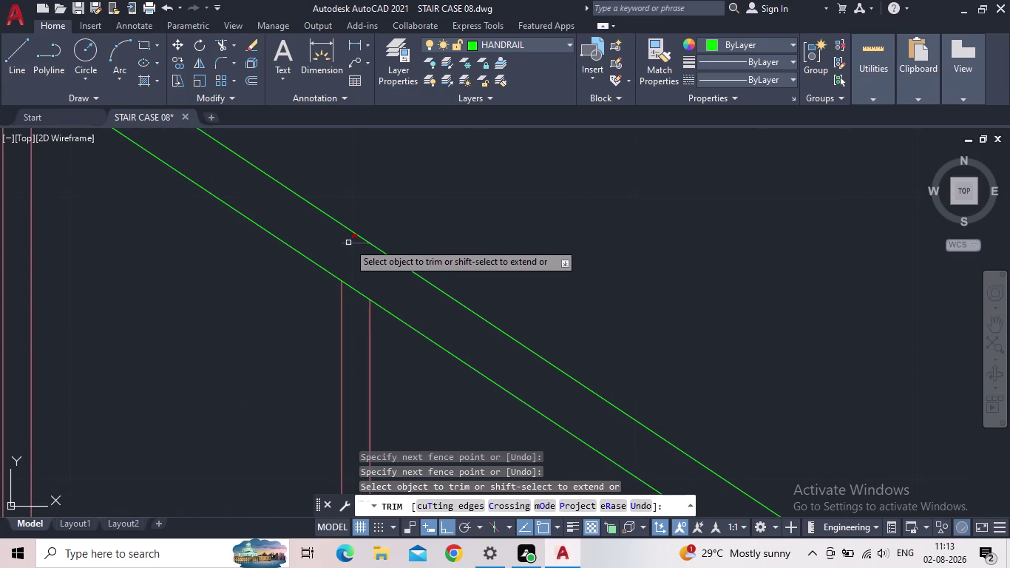
click(348, 243)
Cut back the next baluster tops further along the flight.
scroll(down, 3)
middle_drag(290, 224, 452, 354)
scroll(up, 3)
scroll(up, 3)
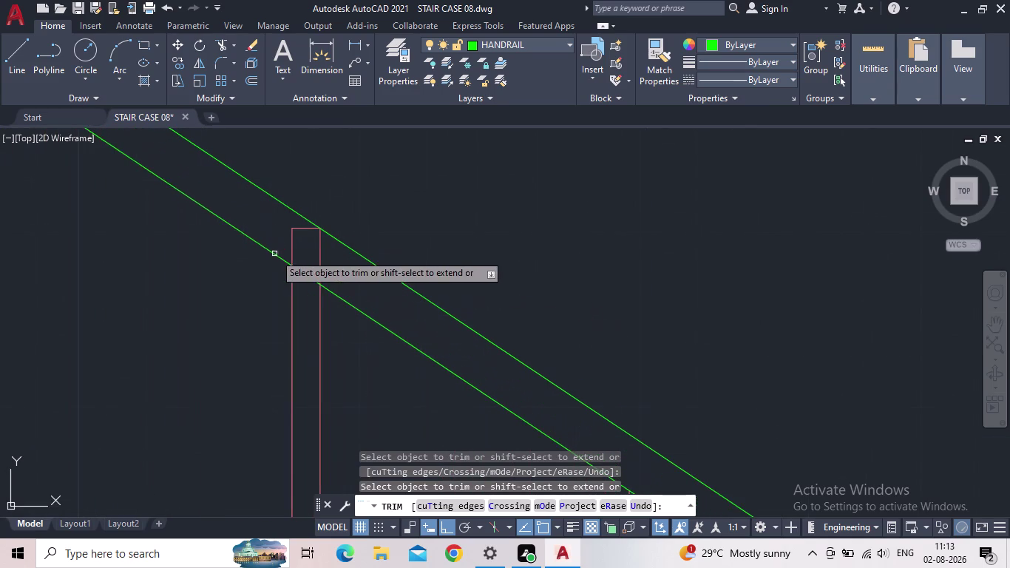
click(324, 264)
click(287, 240)
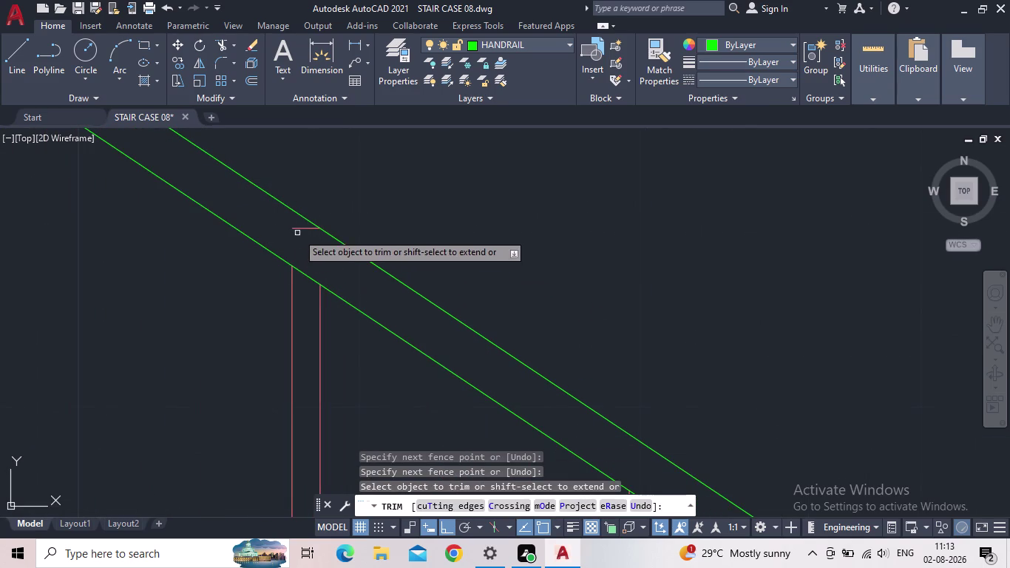
click(298, 230)
middle_drag(287, 234, 474, 399)
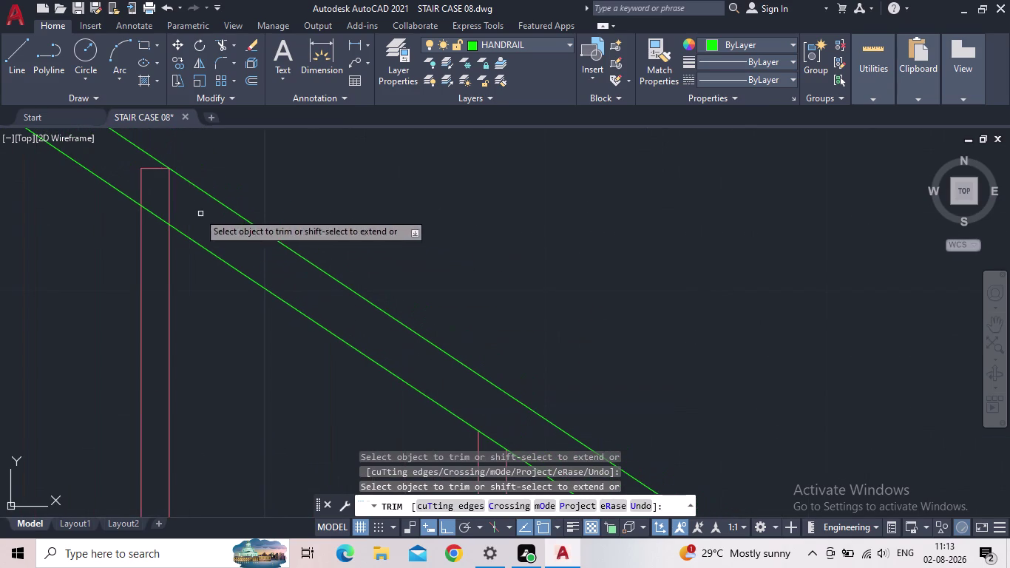
middle_drag(203, 231, 354, 342)
drag(340, 318, 313, 303)
click(279, 280)
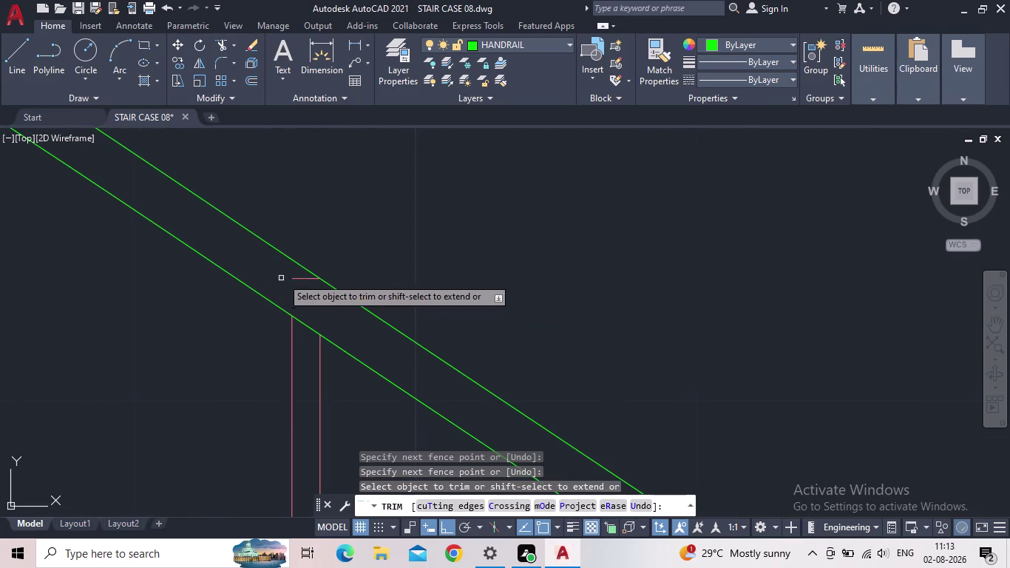
click(297, 280)
Trim the remaining baluster ends sticking up above the rail.
scroll(down, 3)
scroll(up, 3)
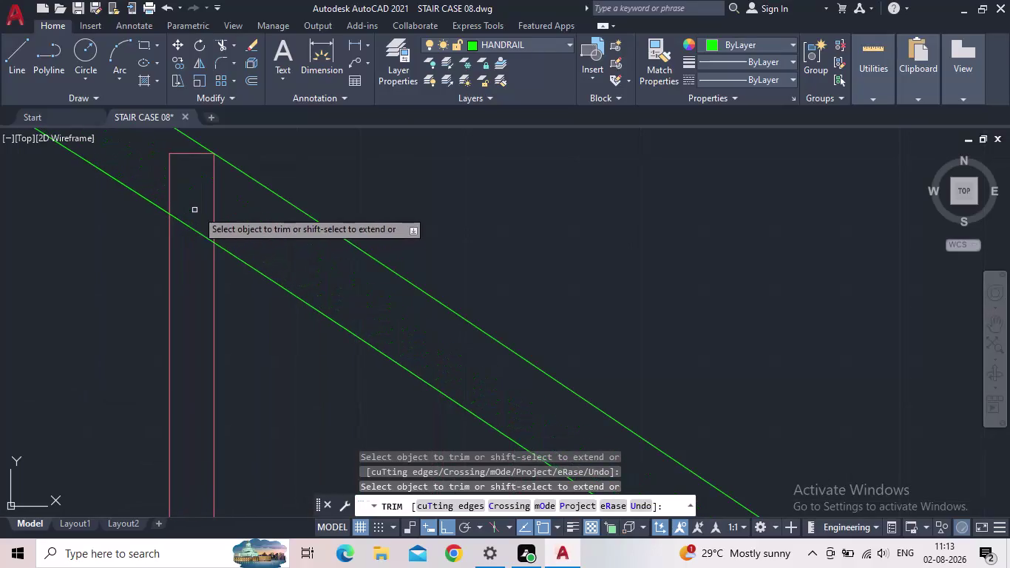
drag(231, 219, 214, 212)
drag(134, 168, 143, 168)
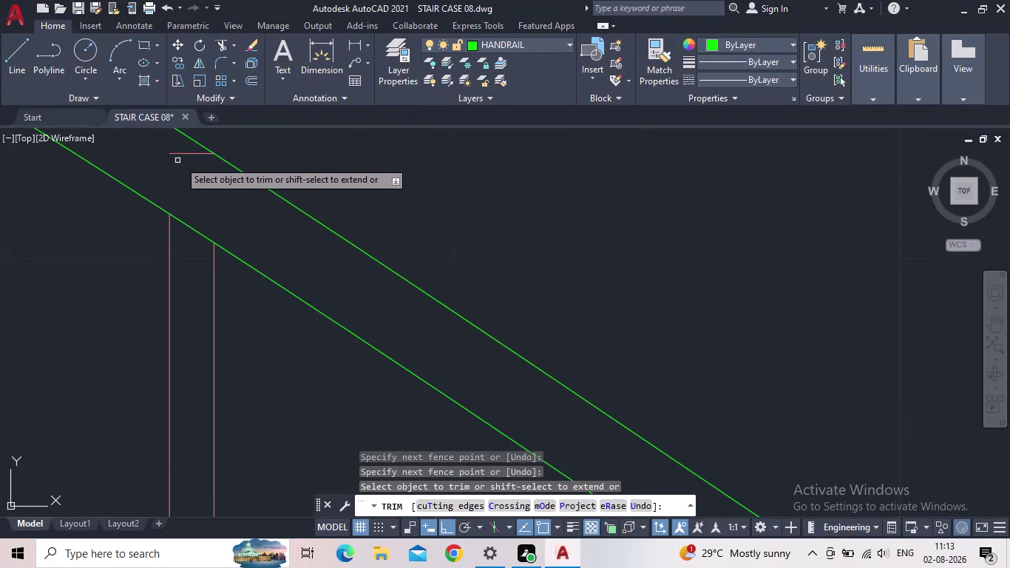
click(184, 154)
Review the trimmed balusters up to the handrail's upper end and save the drawing.
scroll(down, 3)
middle_drag(185, 232, 372, 332)
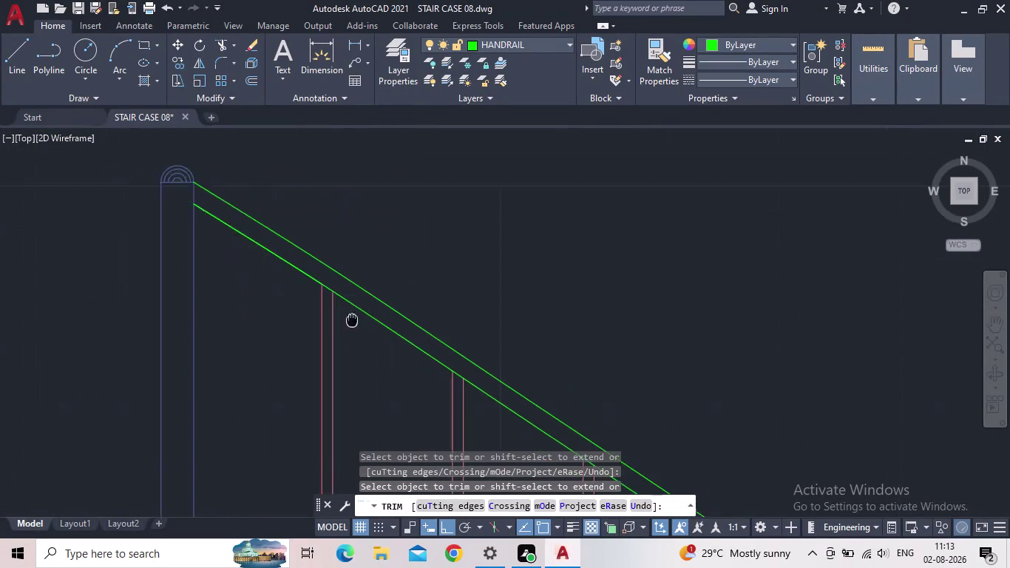
middle_drag(372, 332, 445, 391)
scroll(down, 3)
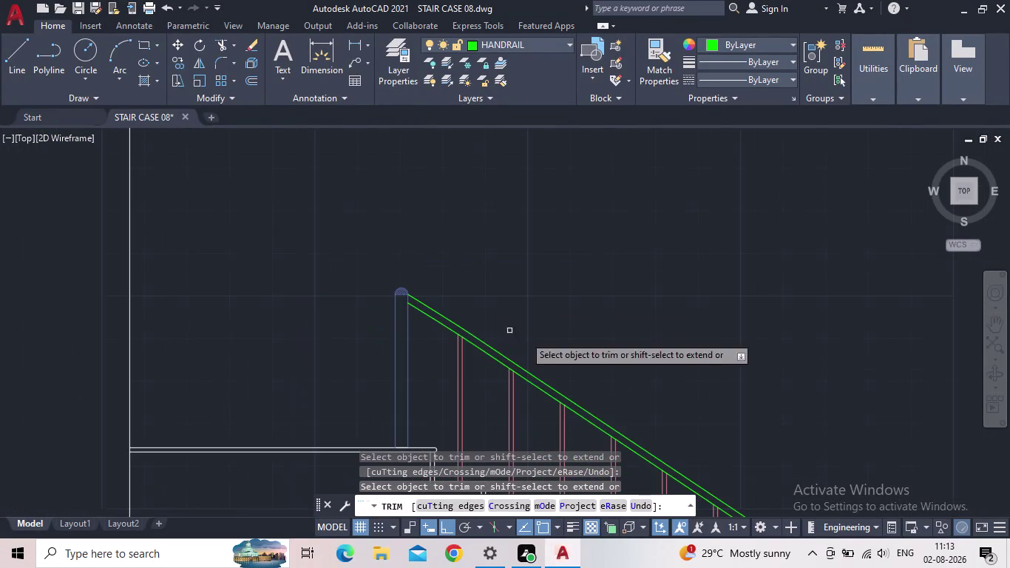
middle_drag(546, 337, 355, 276)
click(82, 10)
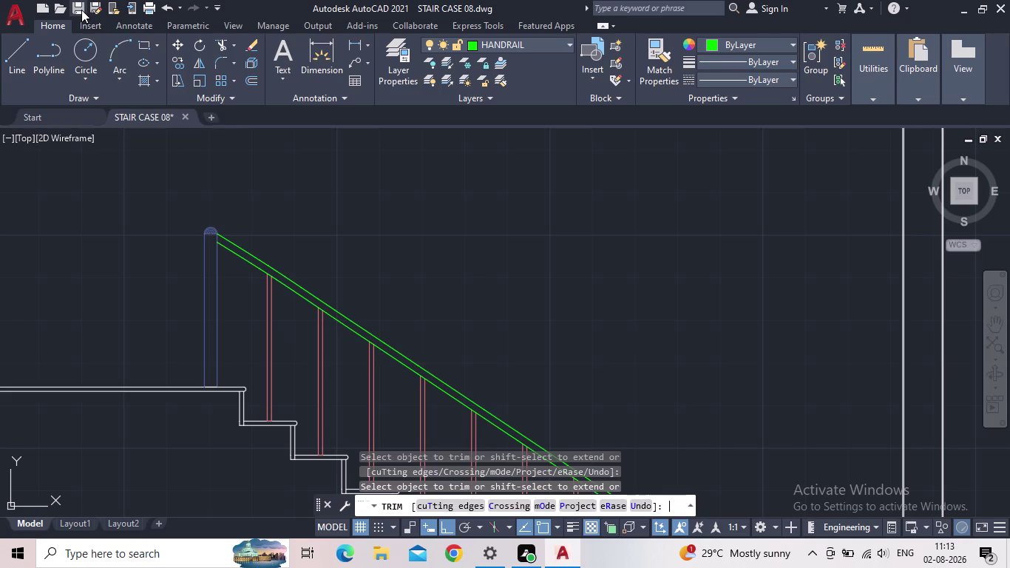
Window-select the stray post, red line and corner piece right of the section and delete them.
scroll(down, 3)
middle_drag(531, 354, 402, 273)
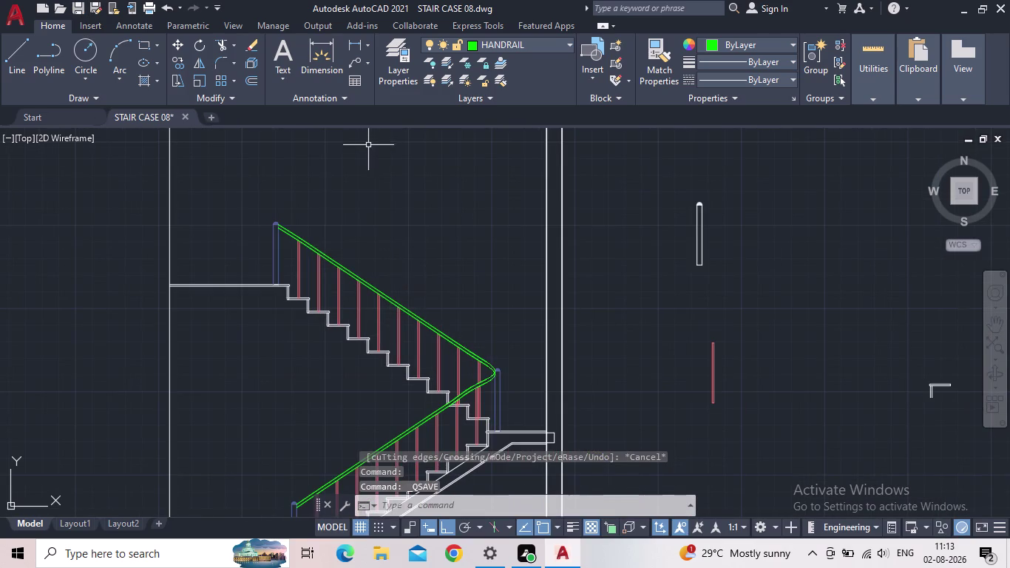
middle_drag(469, 313, 415, 221)
scroll(down, 3)
middle_drag(441, 259, 444, 354)
scroll(up, 3)
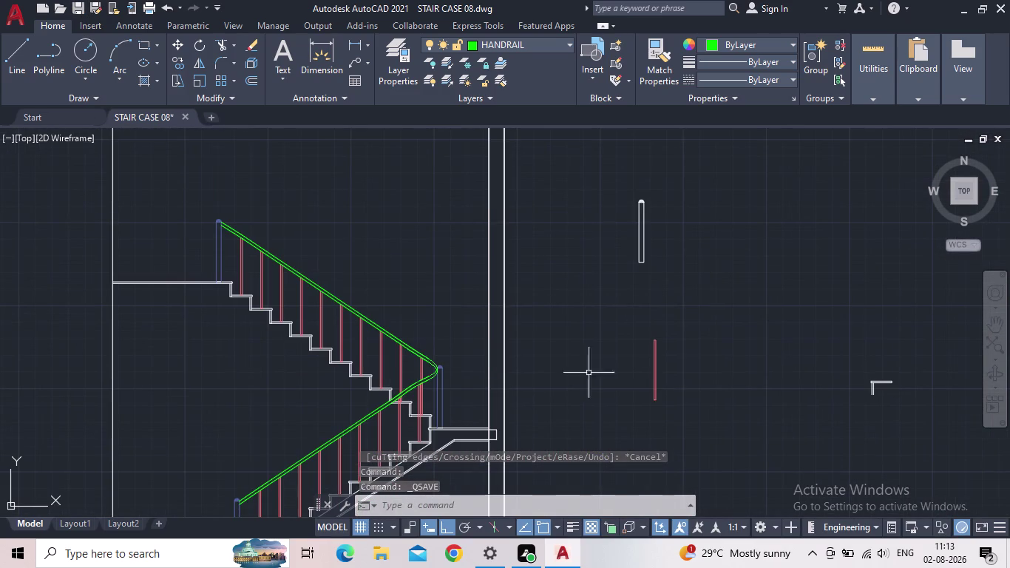
drag(924, 422, 884, 411)
drag(560, 189, 578, 200)
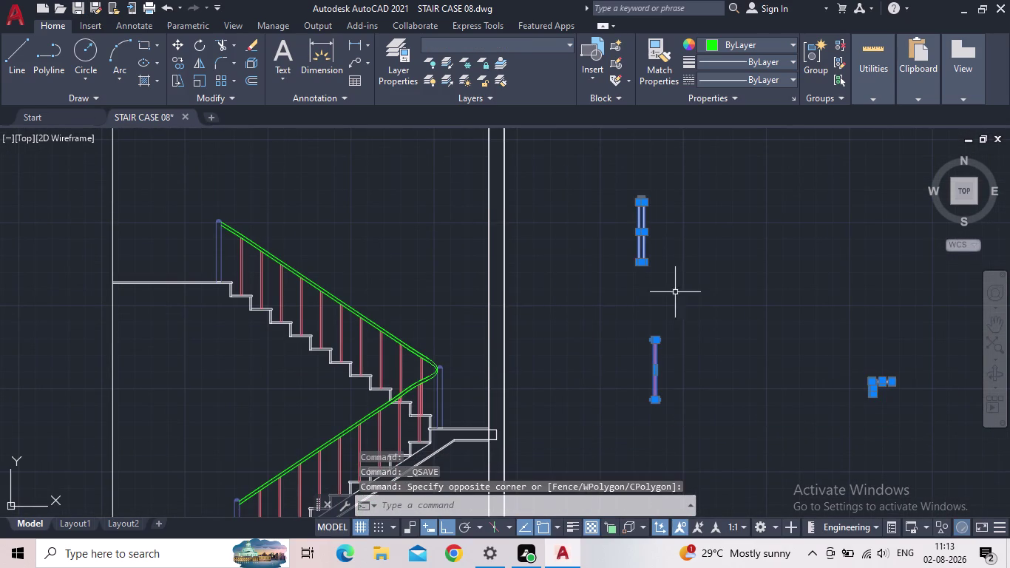
key(Delete)
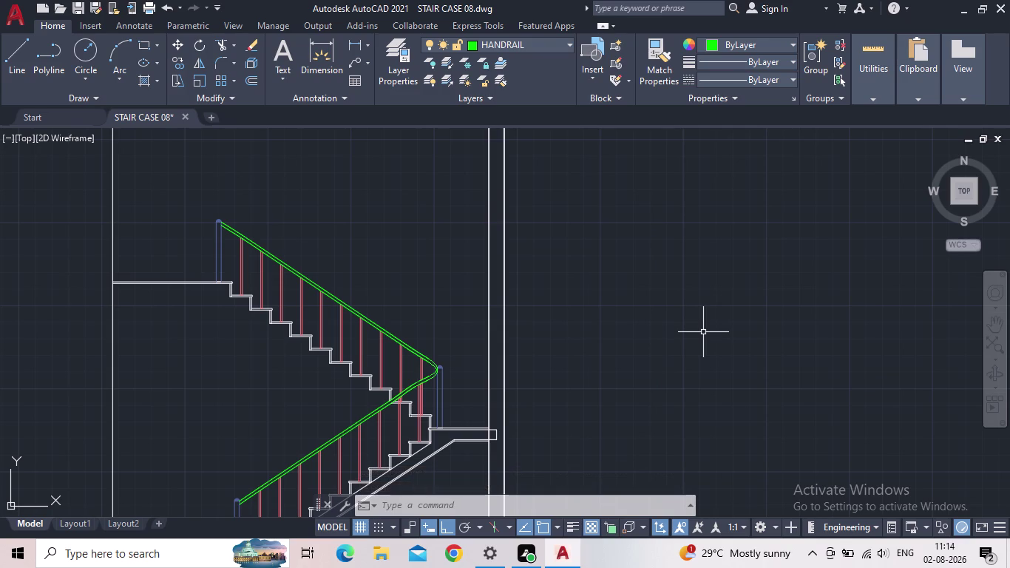
Save the finished section and pan over toward the staircase plan.
scroll(down, 3)
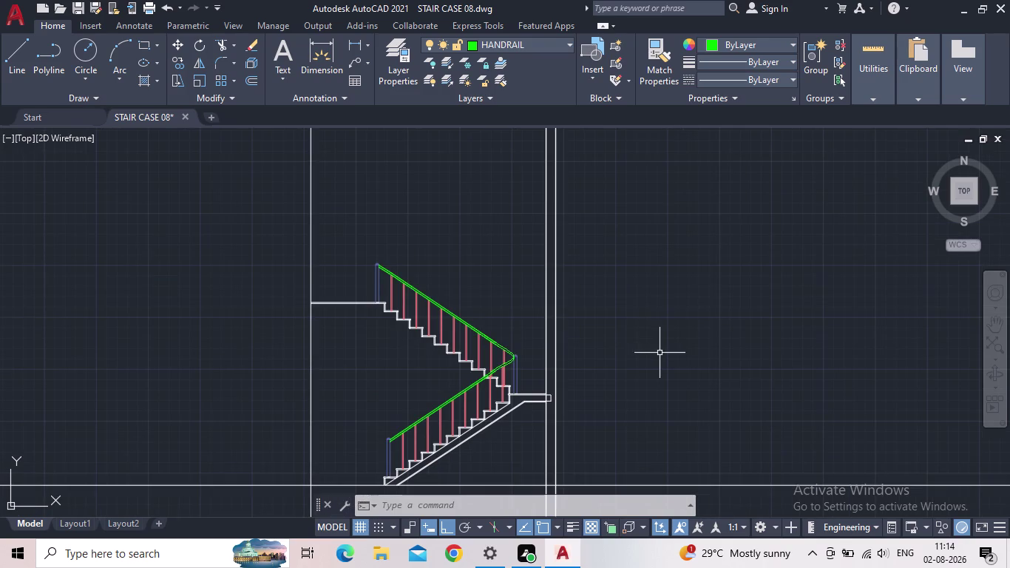
click(78, 10)
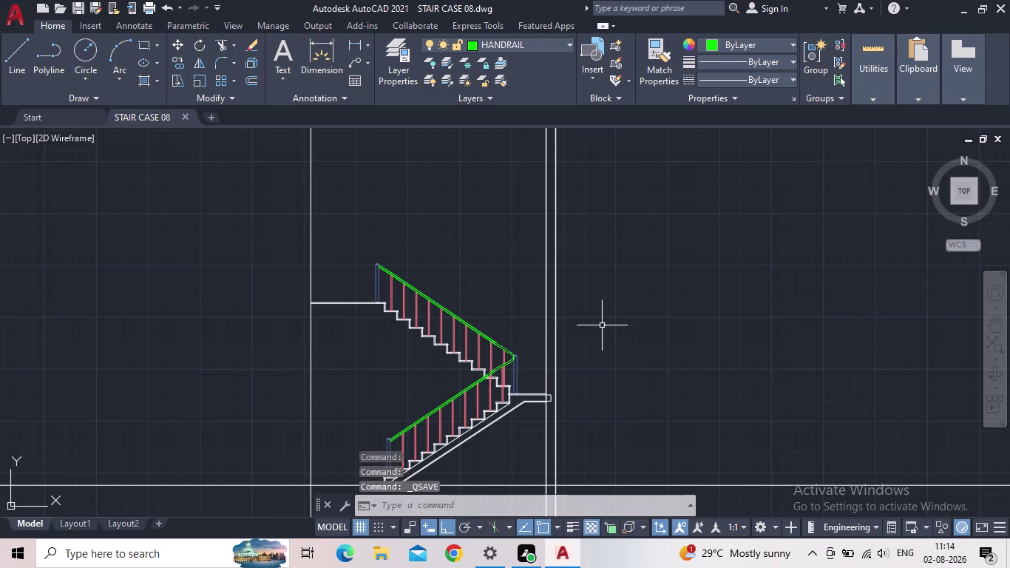
middle_drag(601, 319, 590, 233)
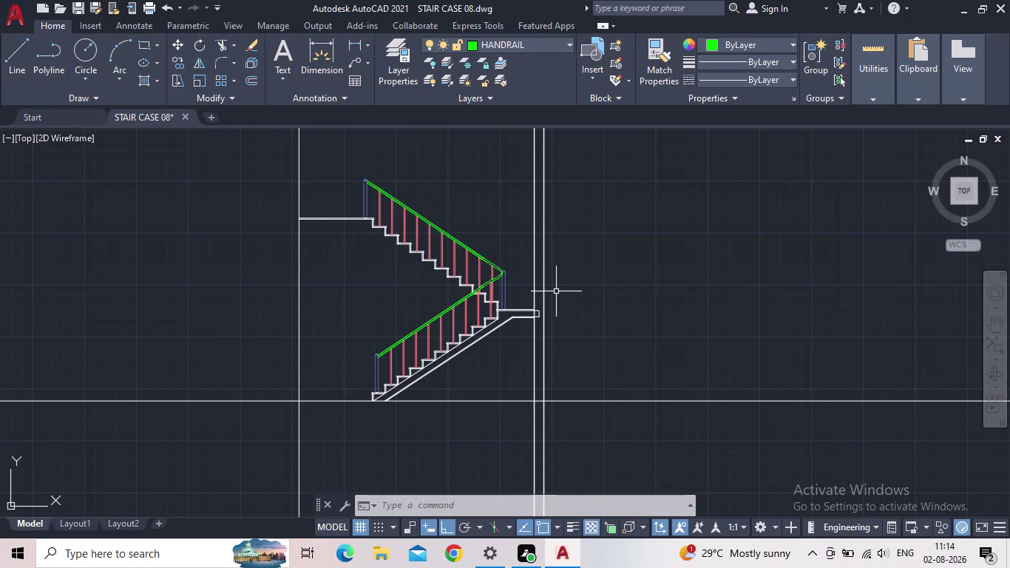
middle_drag(502, 185, 510, 230)
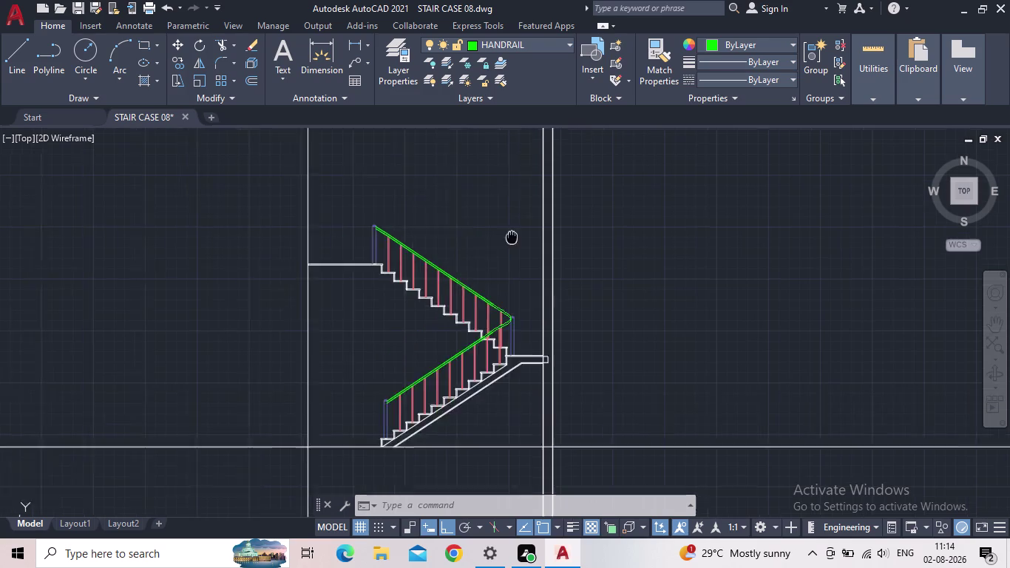
middle_drag(510, 231, 563, 350)
scroll(down, 3)
Select the circled '1' in the plan and start copying it from its base point.
scroll(up, 3)
scroll(up, 3)
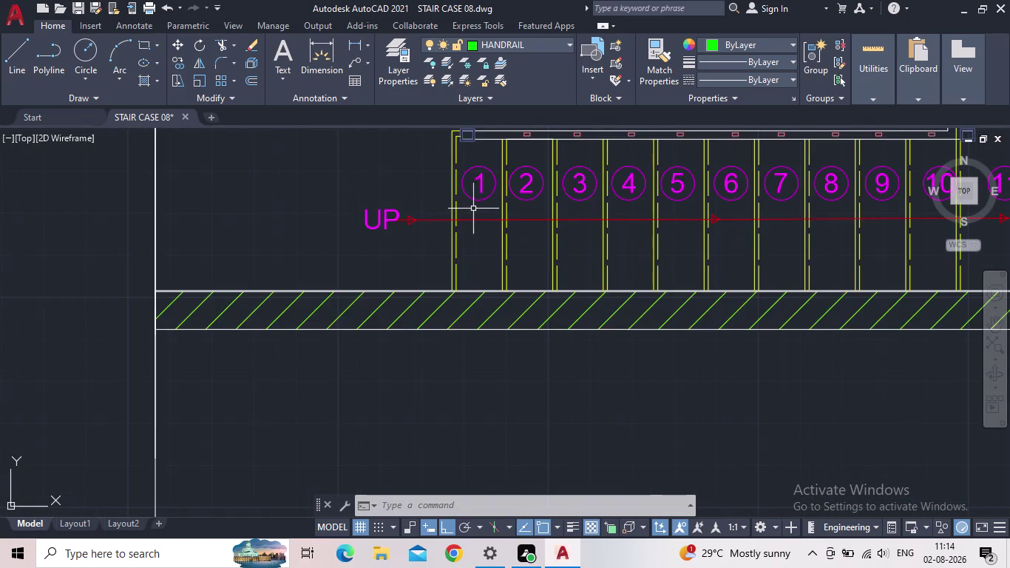
scroll(up, 3)
click(495, 206)
click(483, 181)
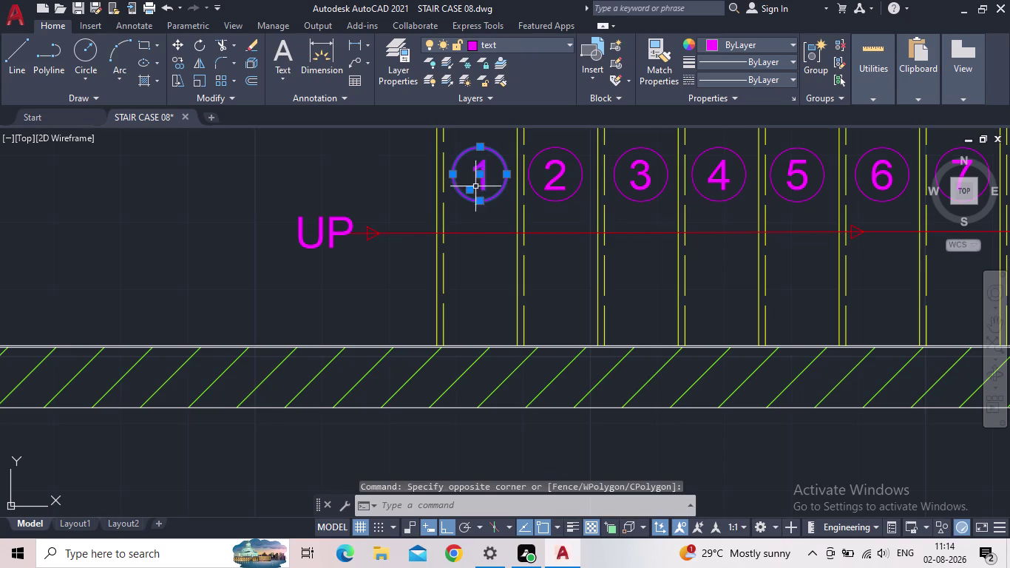
key(c)
key(o)
key(Return)
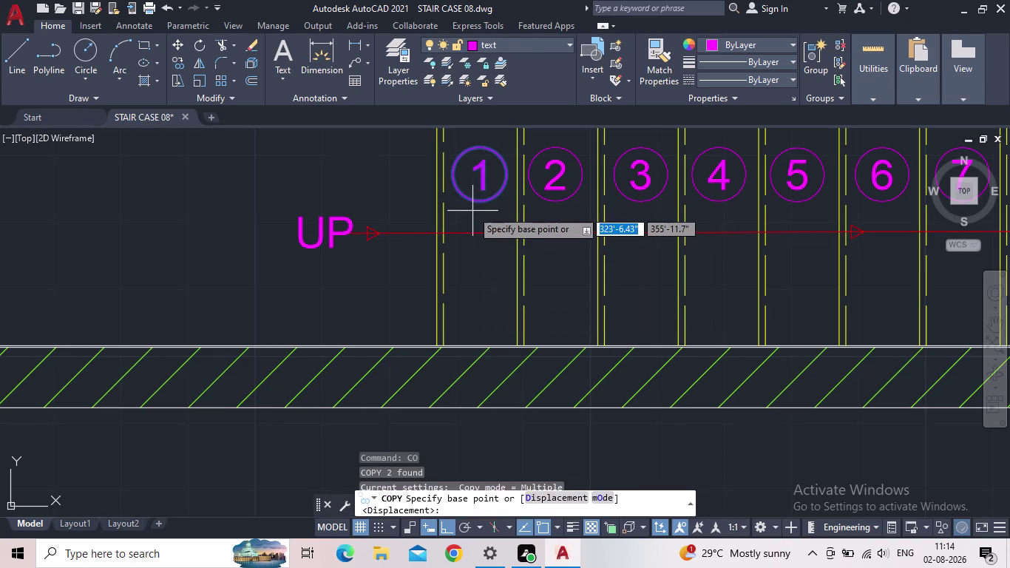
click(472, 200)
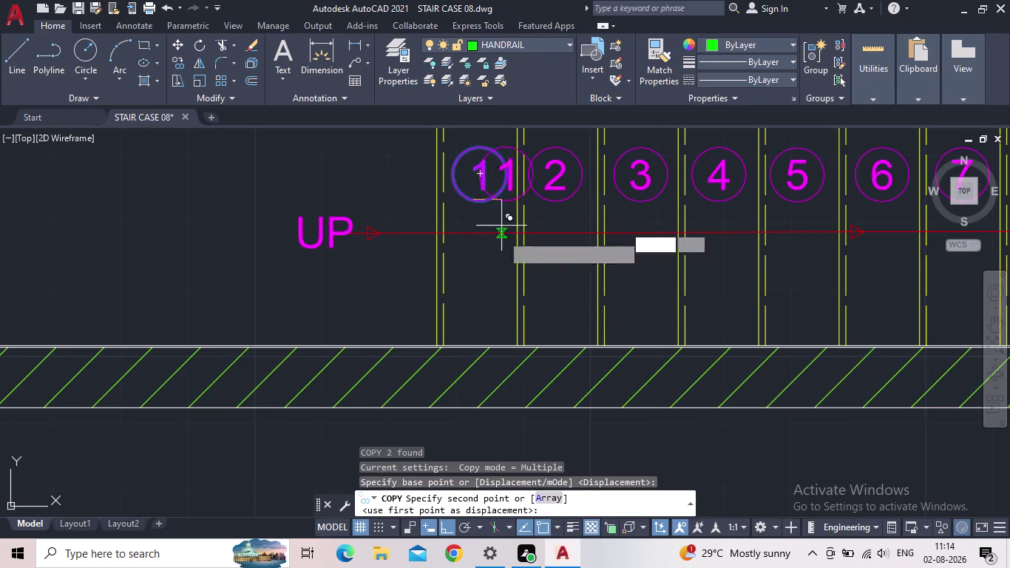
Place the copied step-1 bubble on the first tread of the section.
middle_drag(506, 280, 461, 190)
scroll(down, 3)
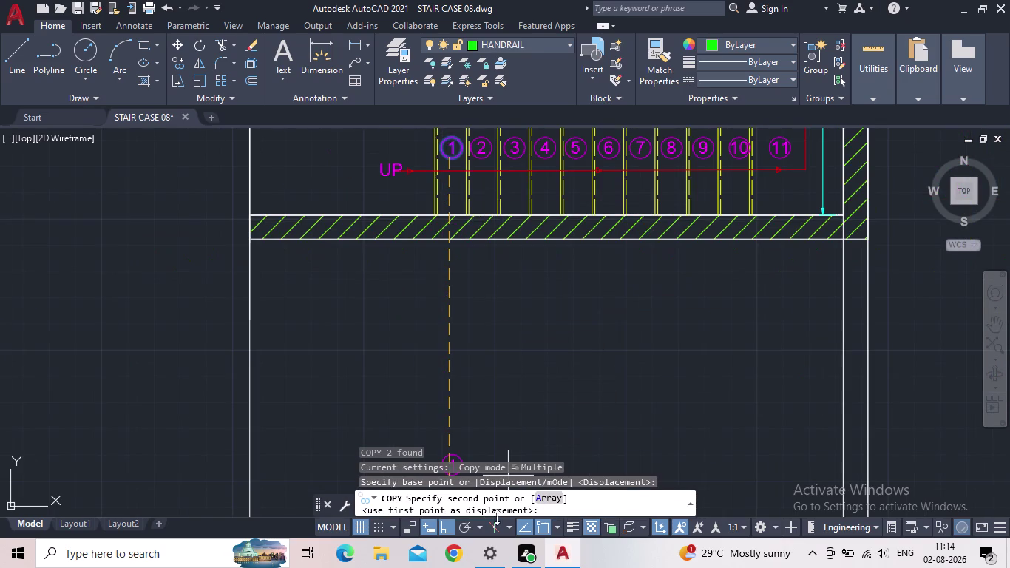
click(447, 530)
middle_drag(451, 308, 462, 240)
scroll(down, 3)
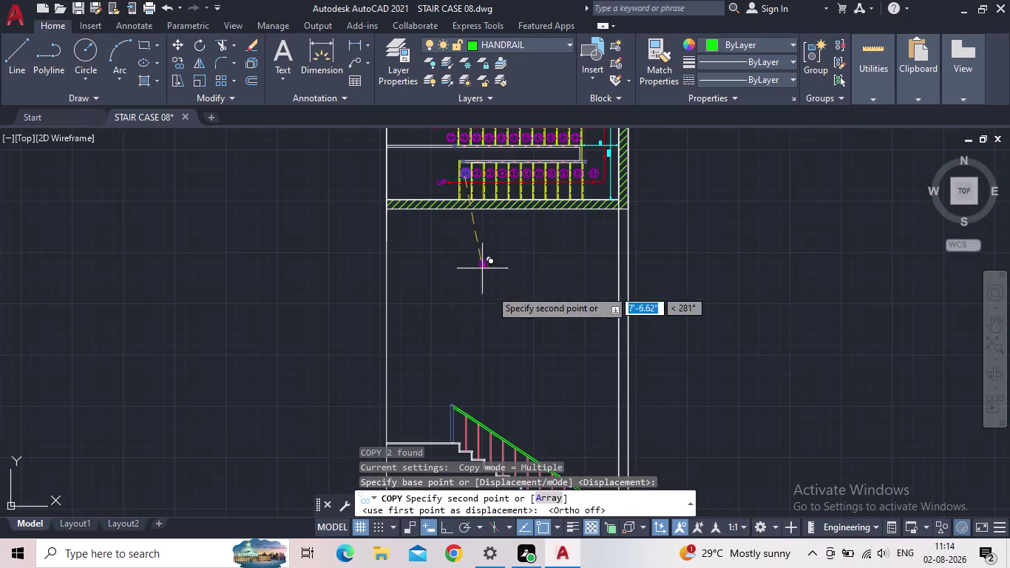
middle_drag(512, 356, 459, 157)
scroll(up, 3)
scroll(up, 3)
middle_drag(426, 427, 428, 417)
scroll(up, 3)
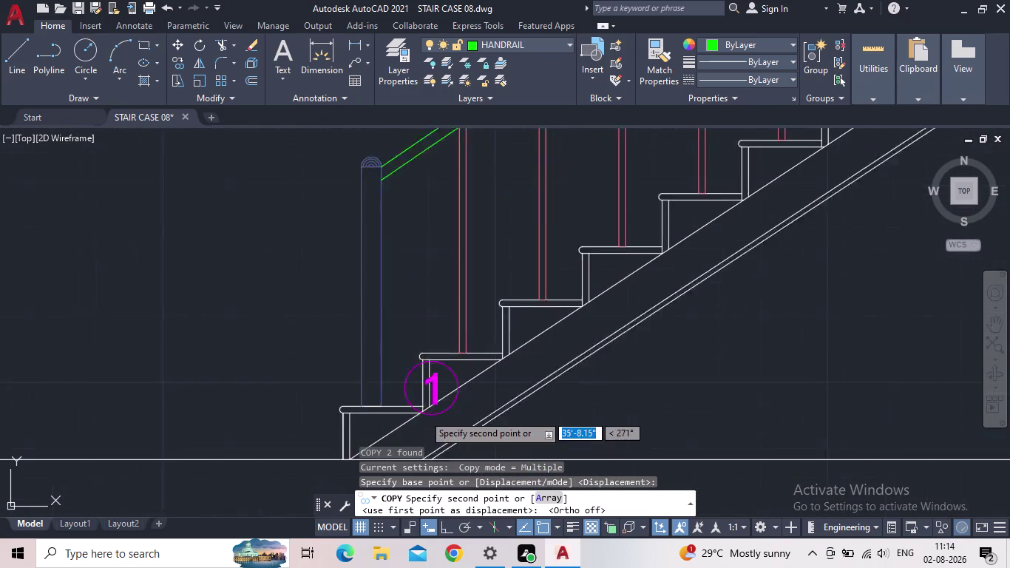
scroll(up, 3)
scroll(down, 3)
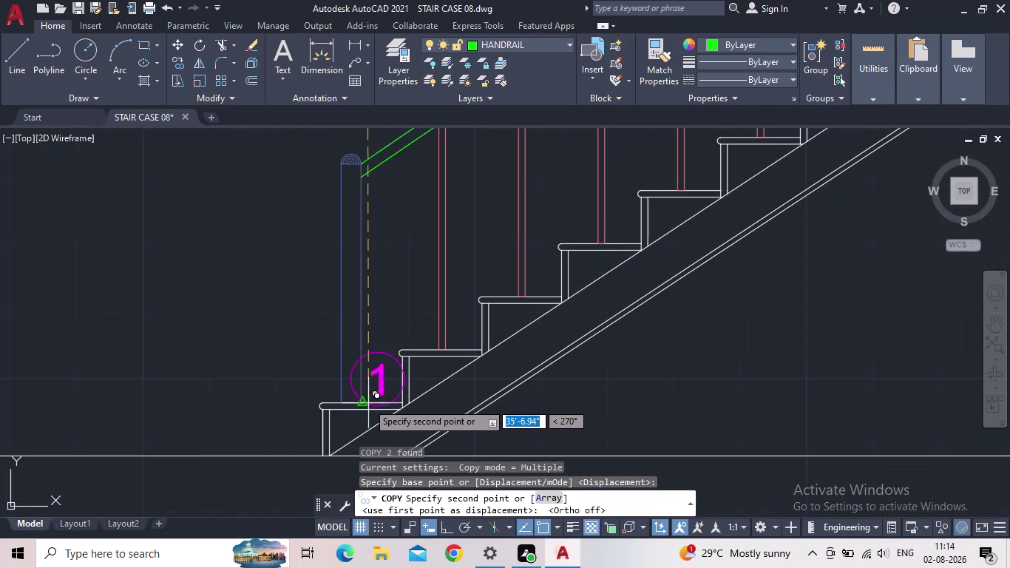
scroll(up, 3)
middle_drag(384, 396, 463, 373)
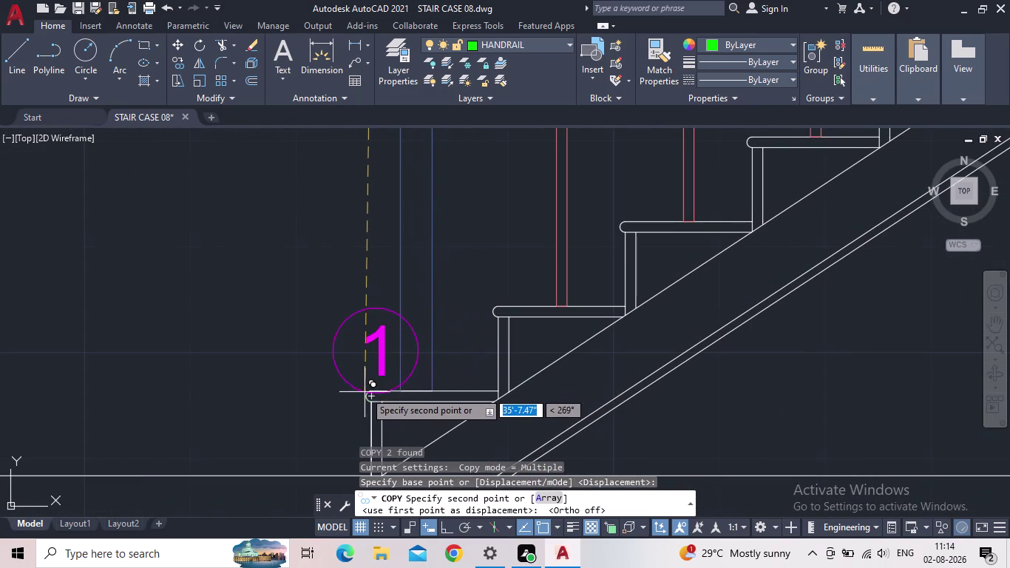
scroll(up, 3)
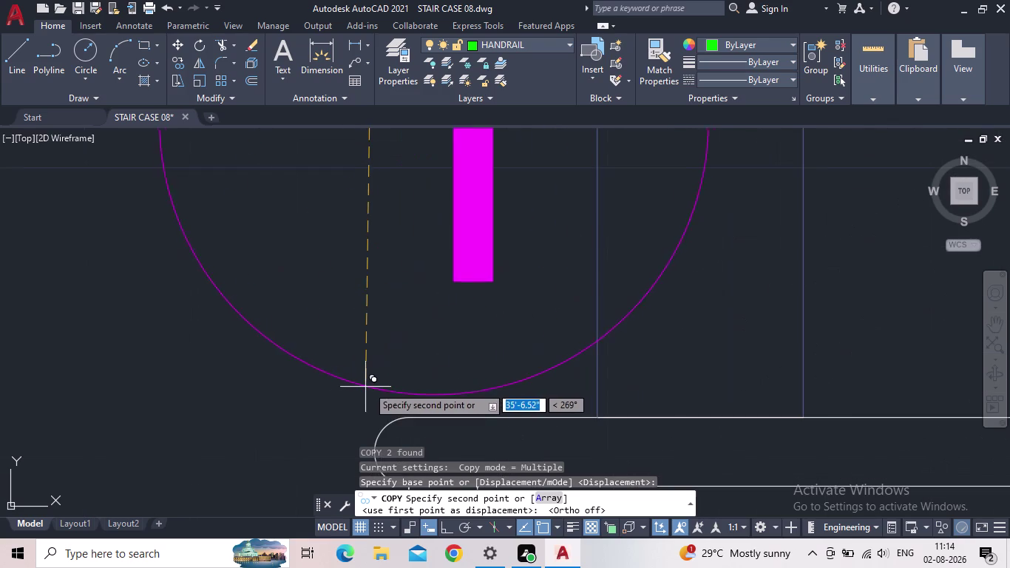
scroll(down, 3)
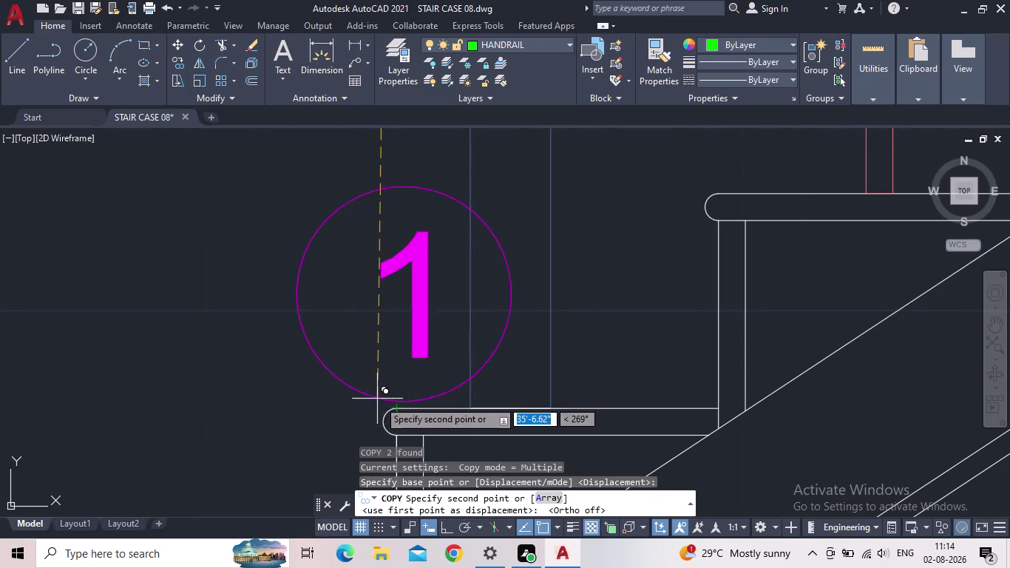
scroll(up, 3)
scroll(down, 3)
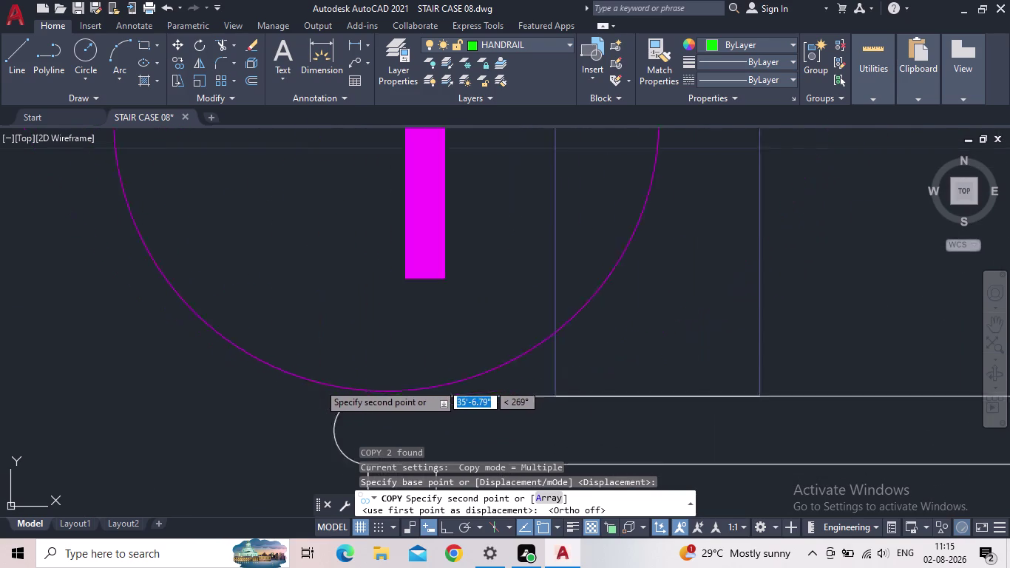
scroll(down, 3)
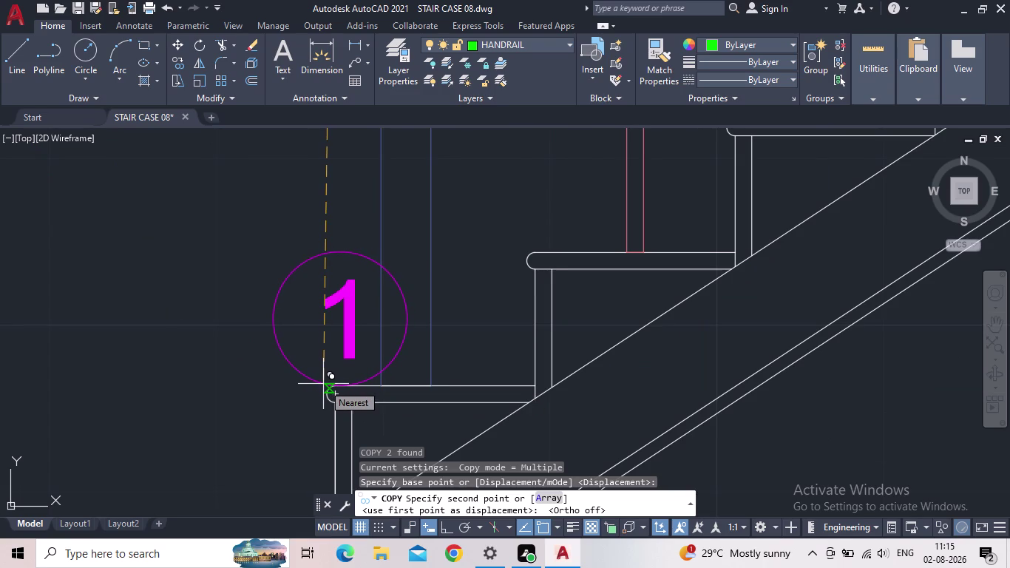
click(324, 383)
key(Escape)
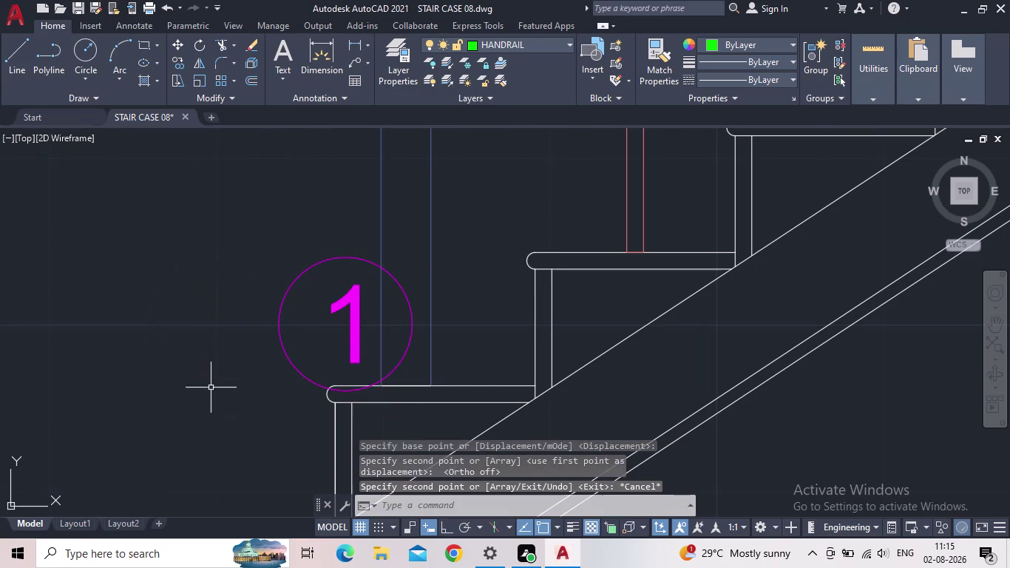
drag(305, 404, 311, 390)
Window-select the copied circled 1 and scale it down from its bottom point with SC.
drag(321, 323, 311, 324)
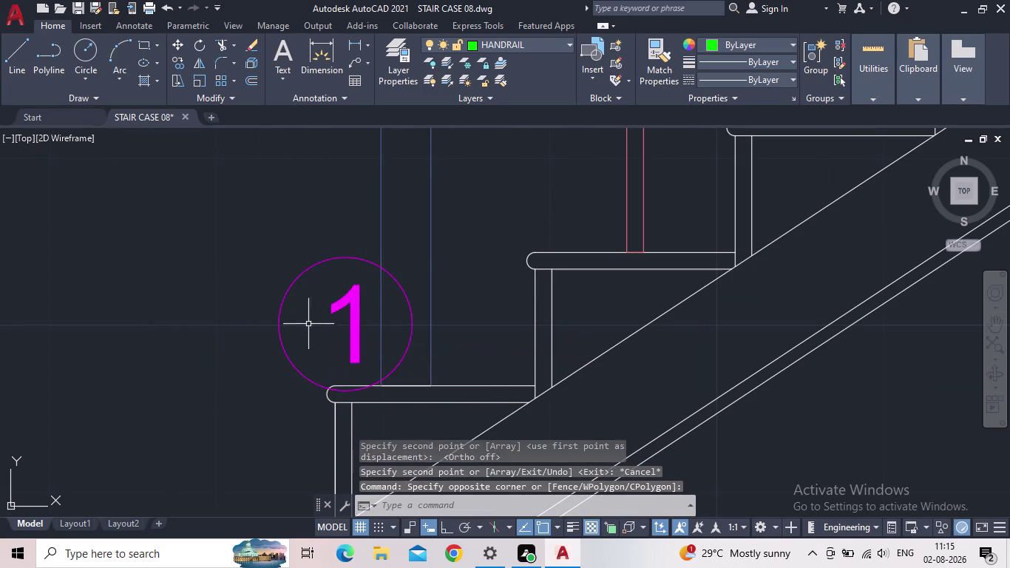
click(285, 351)
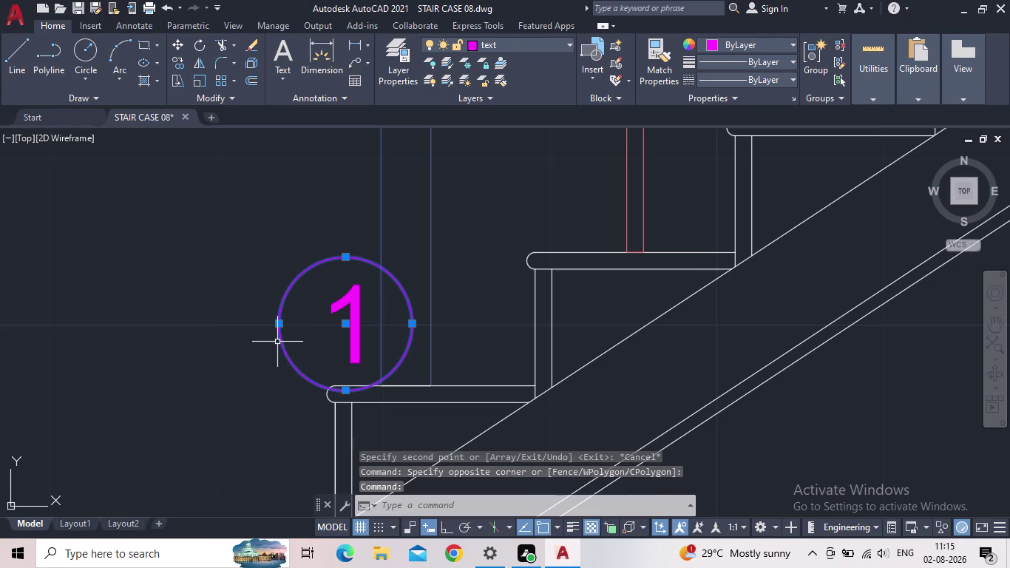
click(357, 350)
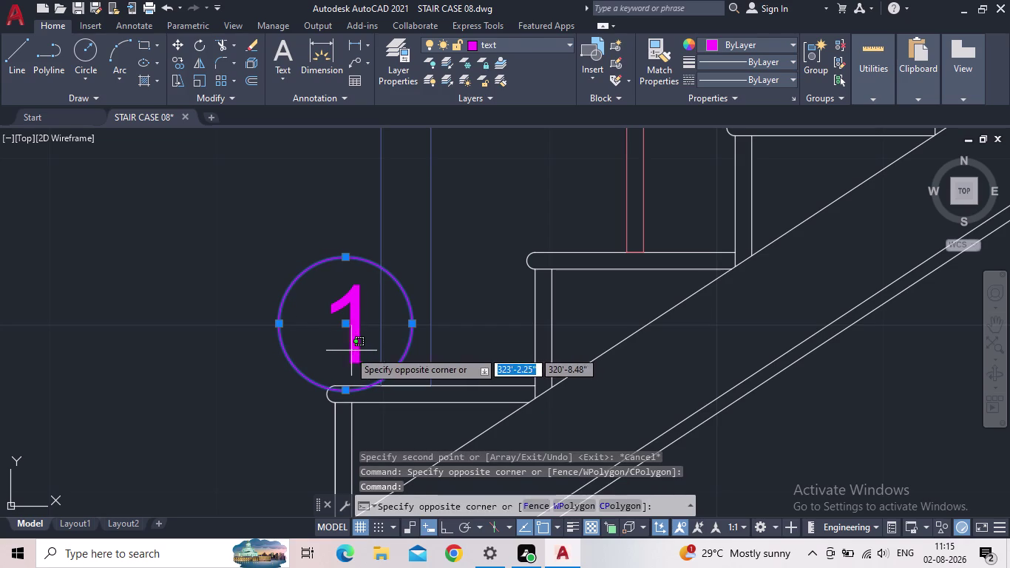
click(344, 351)
text(SC)
key(space)
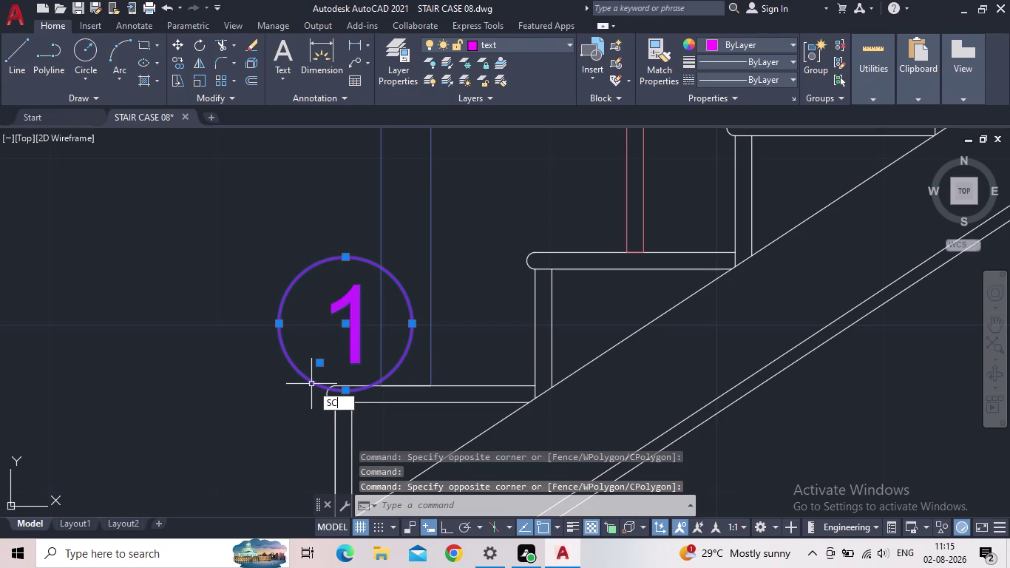
click(345, 390)
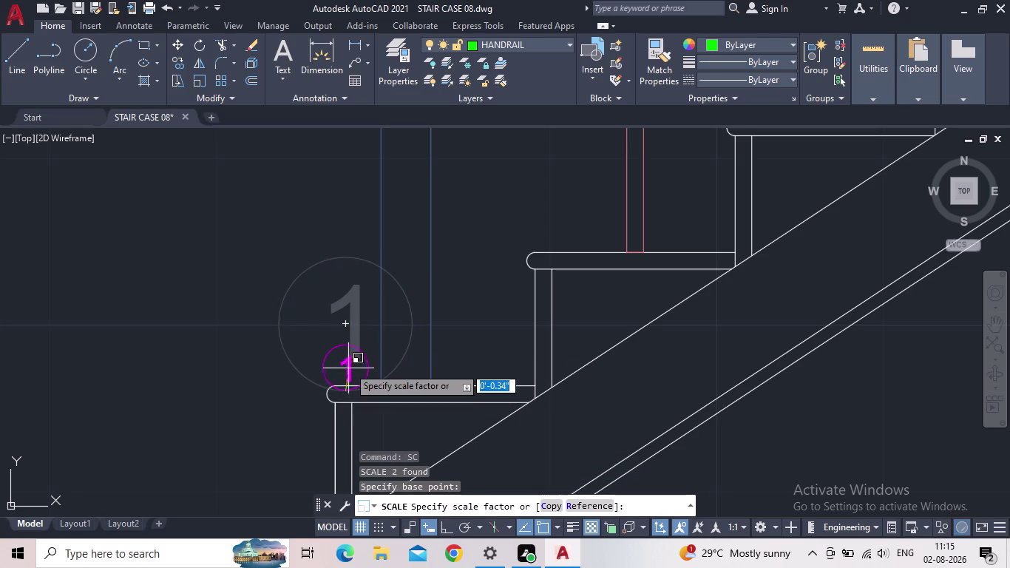
click(341, 363)
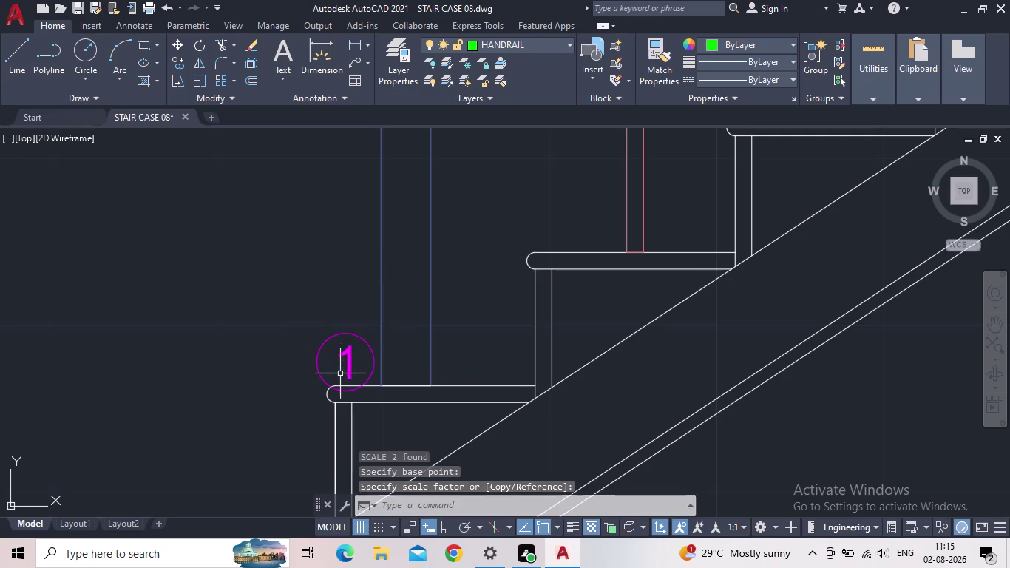
Zoom in, reselect the shrunken bubble, and start then cancel a second scale.
middle_drag(346, 377, 340, 354)
scroll(up, 3)
click(358, 381)
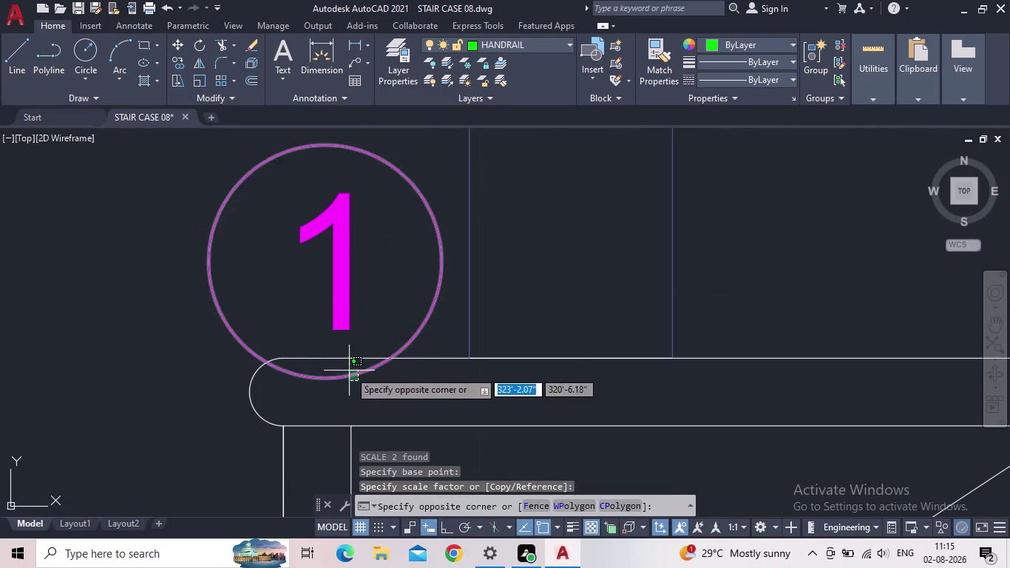
click(350, 371)
drag(361, 323, 352, 321)
click(332, 313)
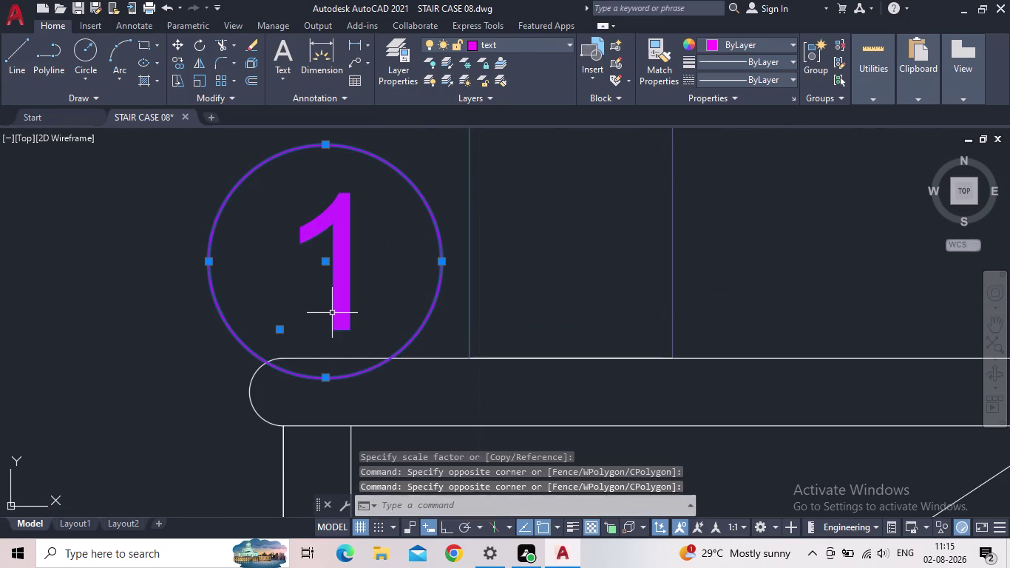
key(space)
click(332, 378)
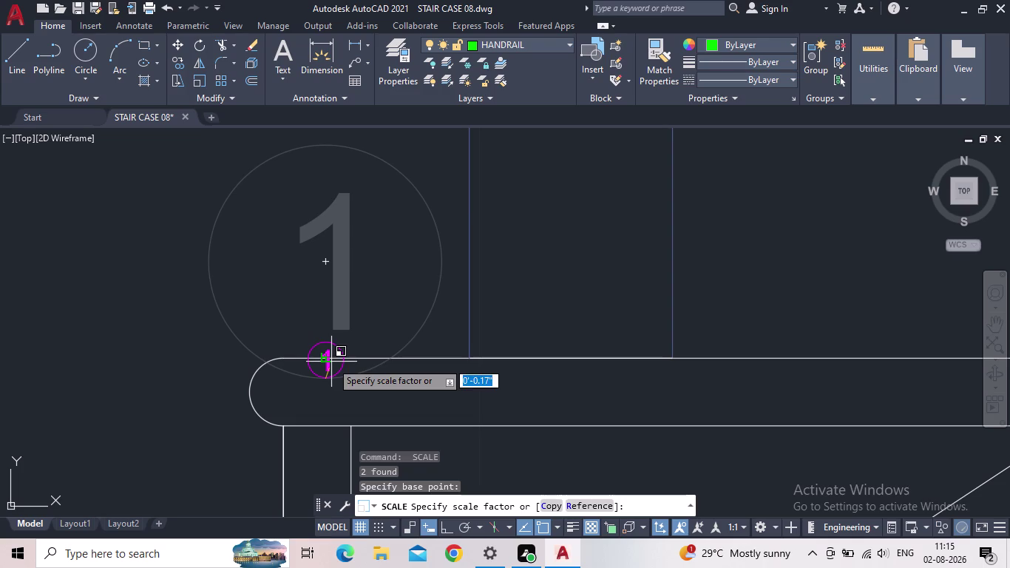
key(Escape)
Move the circled 1 by its bottom point onto the top of the first tread.
click(339, 377)
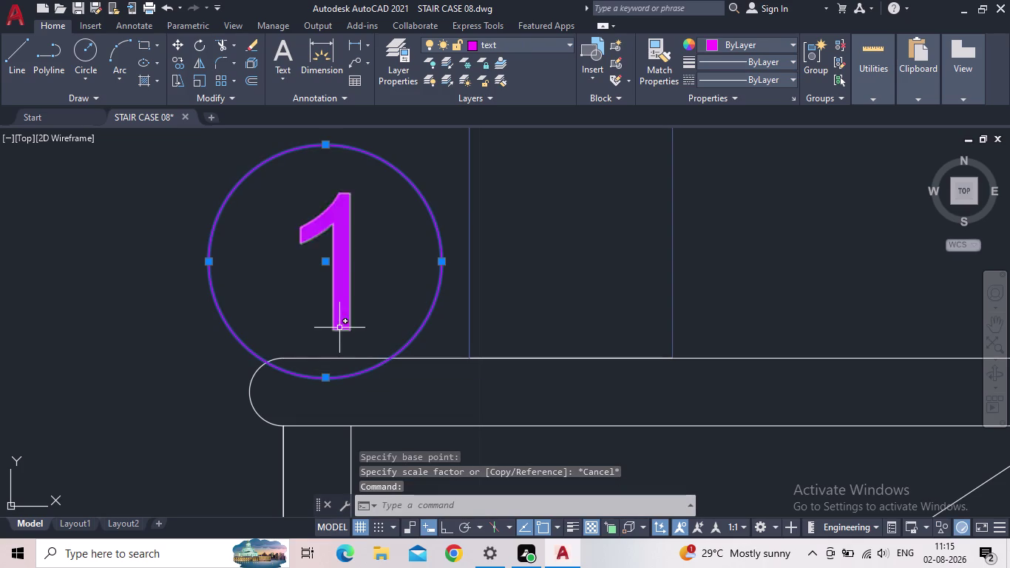
click(340, 326)
click(320, 334)
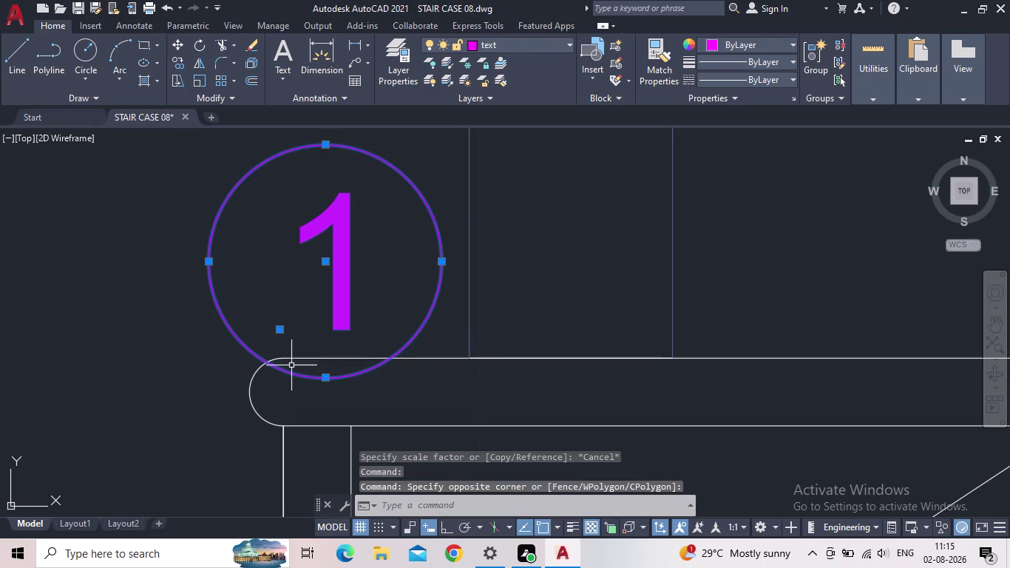
key(m)
key(space)
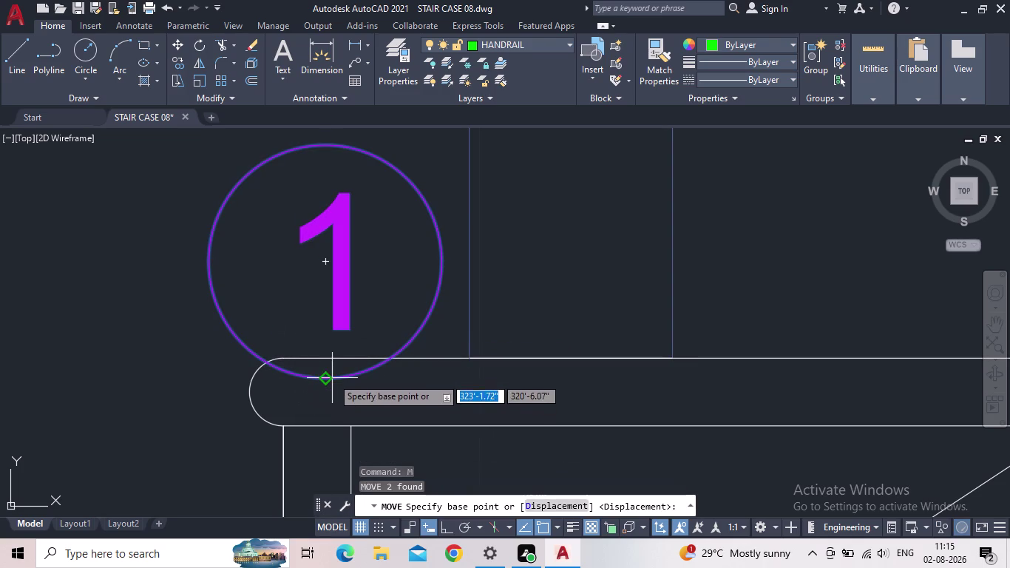
click(325, 377)
click(329, 354)
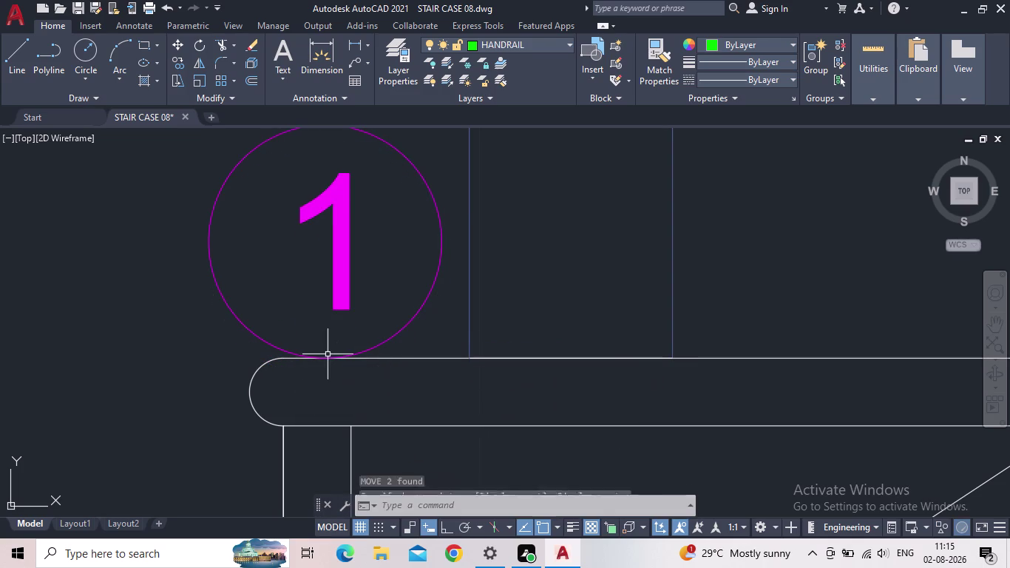
Pan back to the surrounding steps and select the placed circled 1.
scroll(down, 3)
scroll(down, 3)
scroll(up, 3)
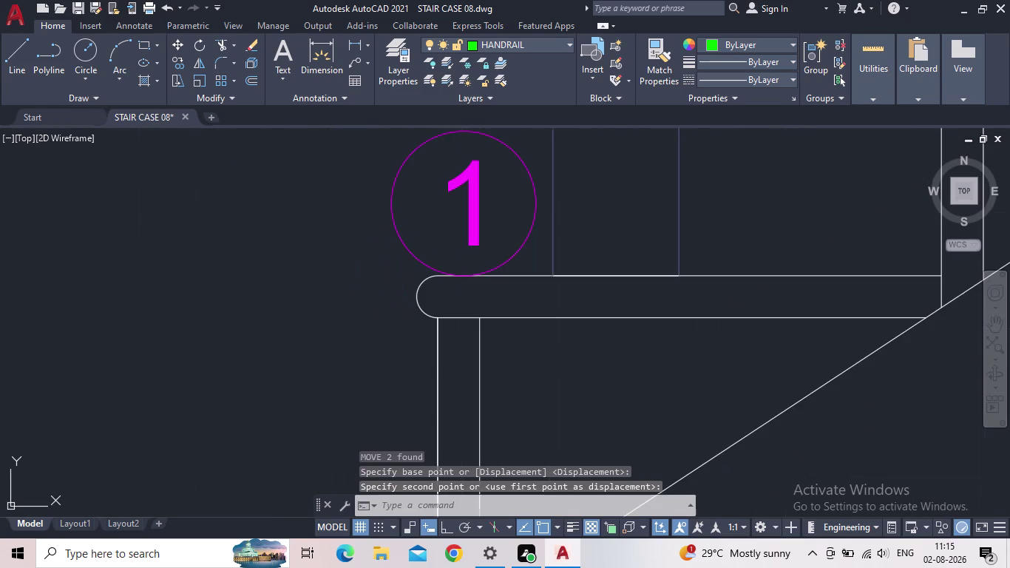
middle_drag(303, 322, 131, 411)
scroll(down, 3)
scroll(down, 3)
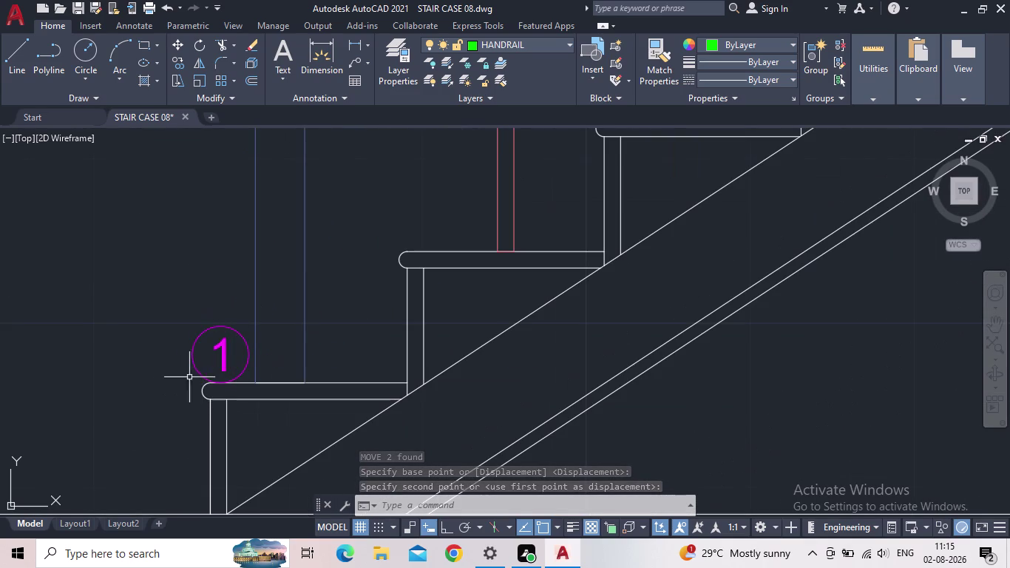
scroll(up, 3)
click(280, 389)
click(205, 357)
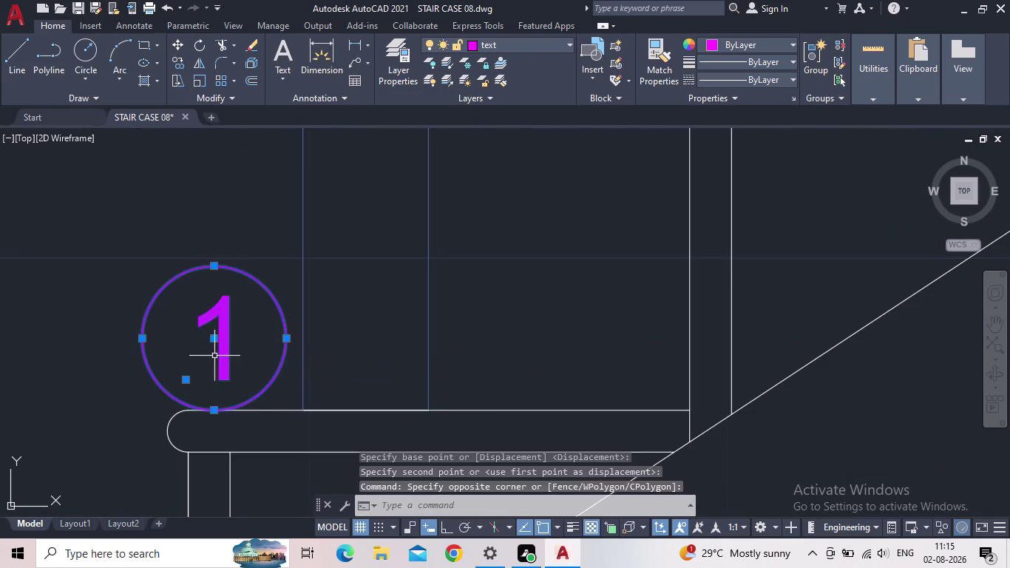
Start a multiple copy of the circled 1 and place it on the first three tread nosings.
key(c)
key(o)
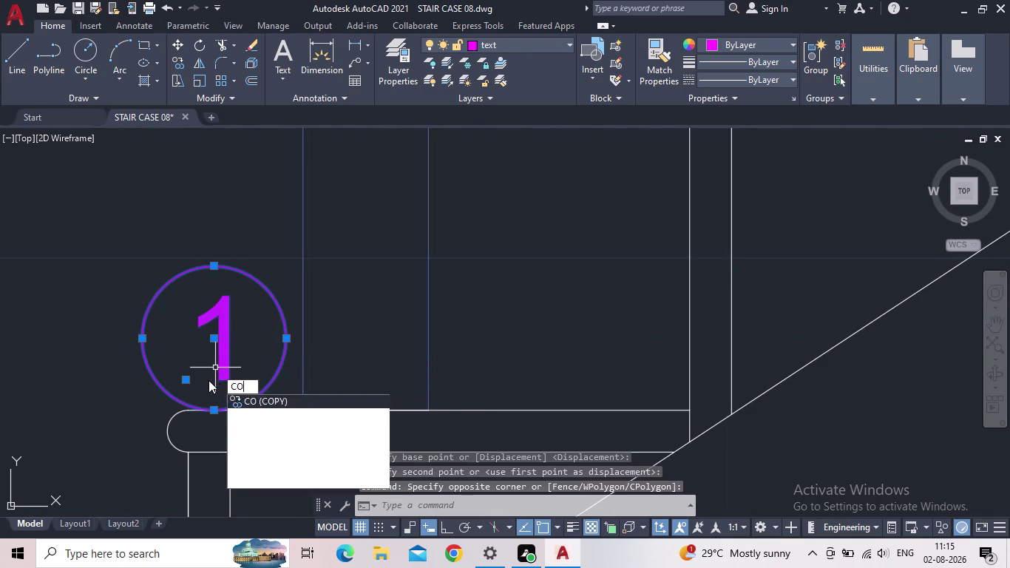
key(Return)
drag(211, 409, 225, 399)
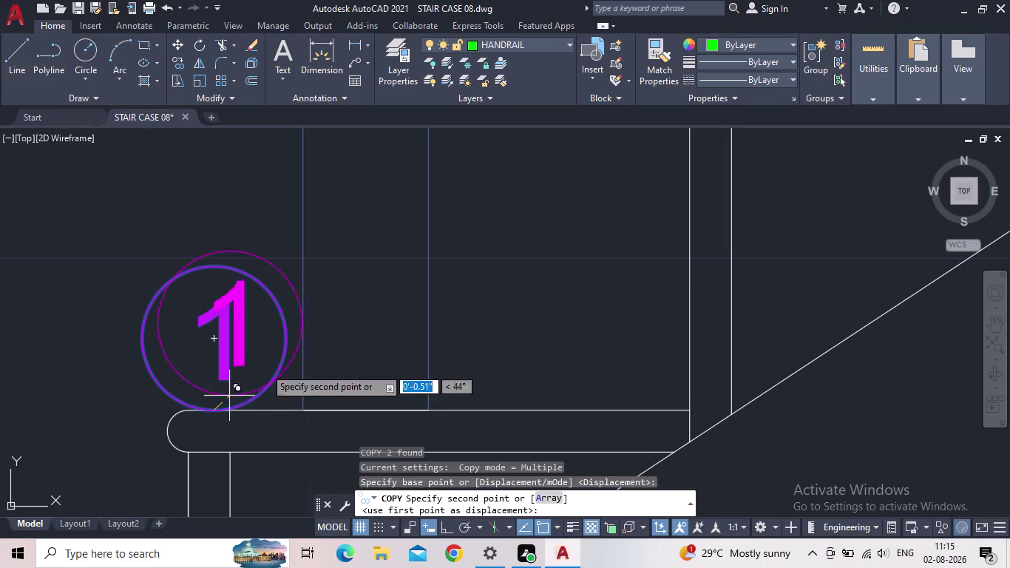
scroll(down, 3)
scroll(down, 3)
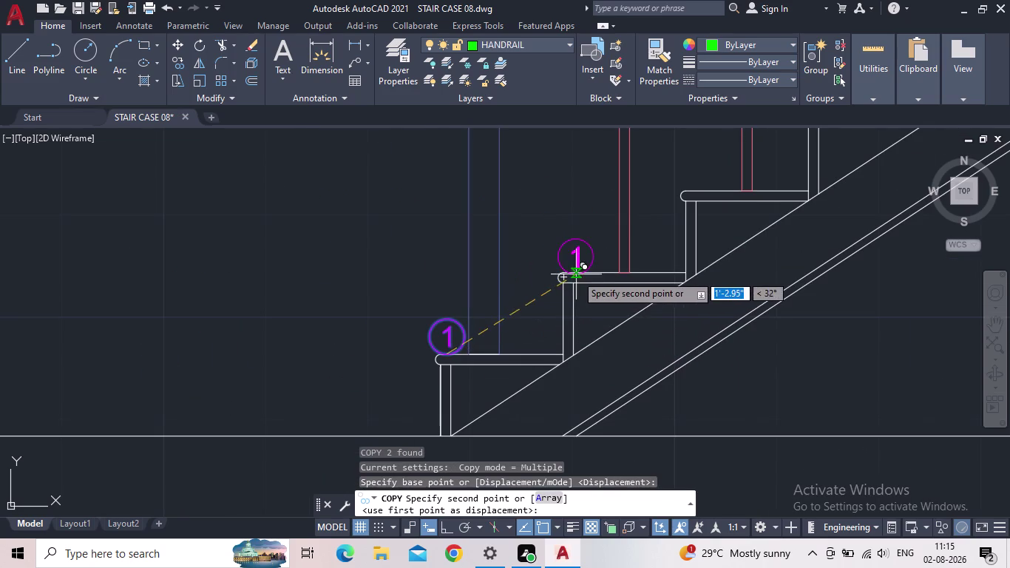
scroll(up, 3)
middle_drag(578, 265, 493, 290)
scroll(up, 3)
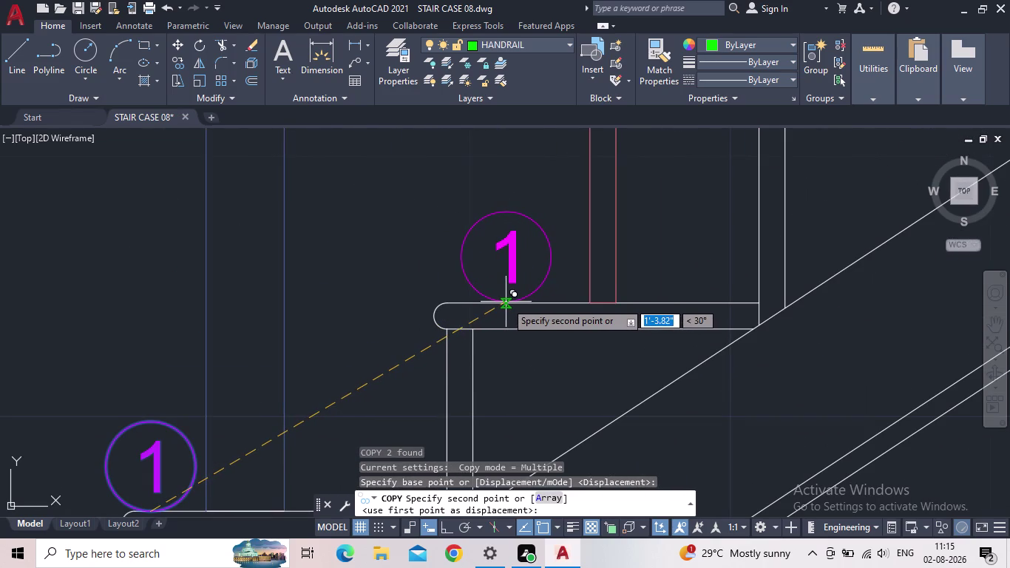
scroll(up, 3)
click(512, 304)
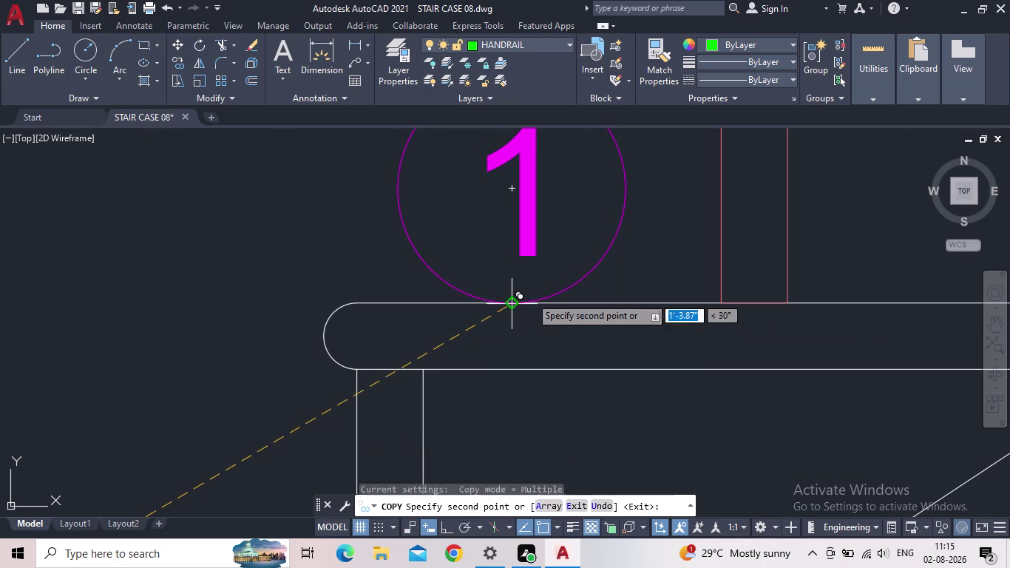
scroll(down, 3)
middle_drag(551, 285, 547, 292)
scroll(down, 3)
middle_drag(541, 304, 204, 439)
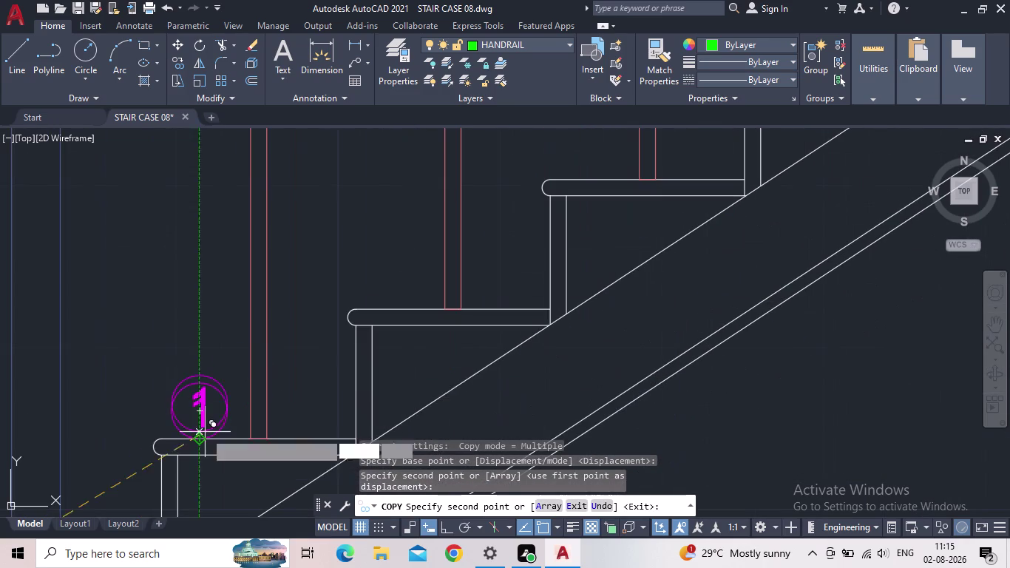
scroll(up, 3)
click(401, 303)
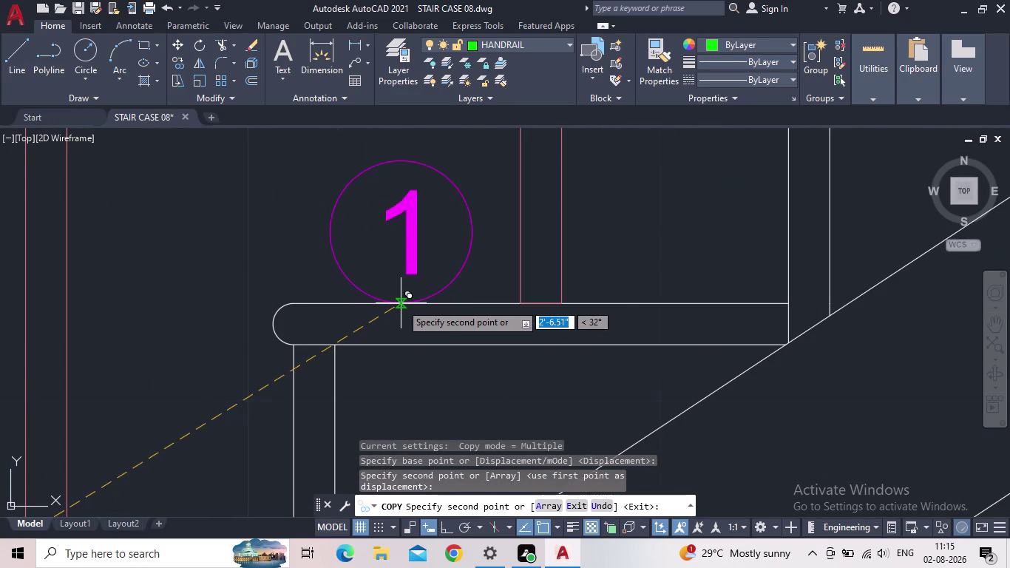
middle_drag(467, 291, 205, 482)
scroll(down, 3)
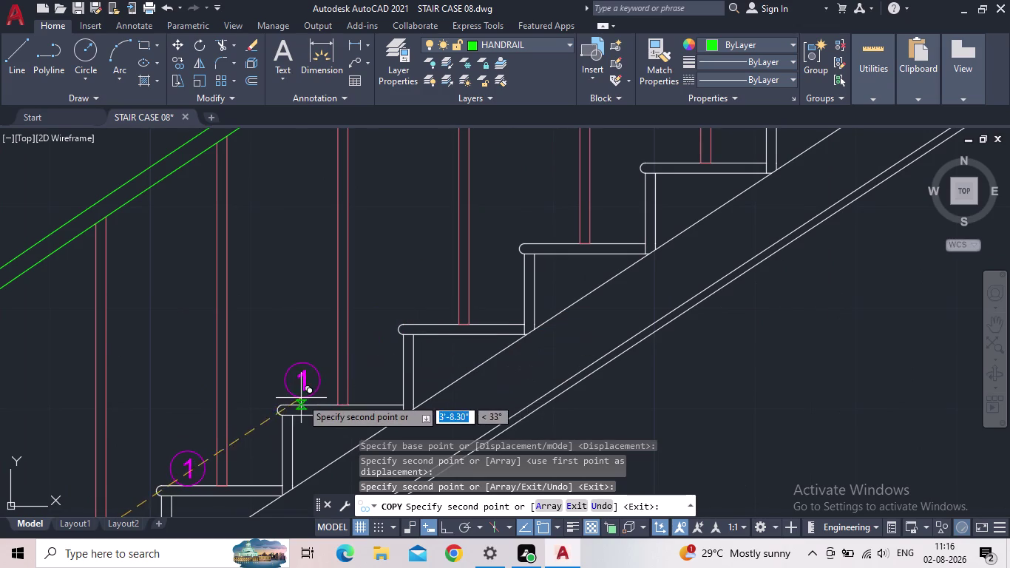
scroll(up, 3)
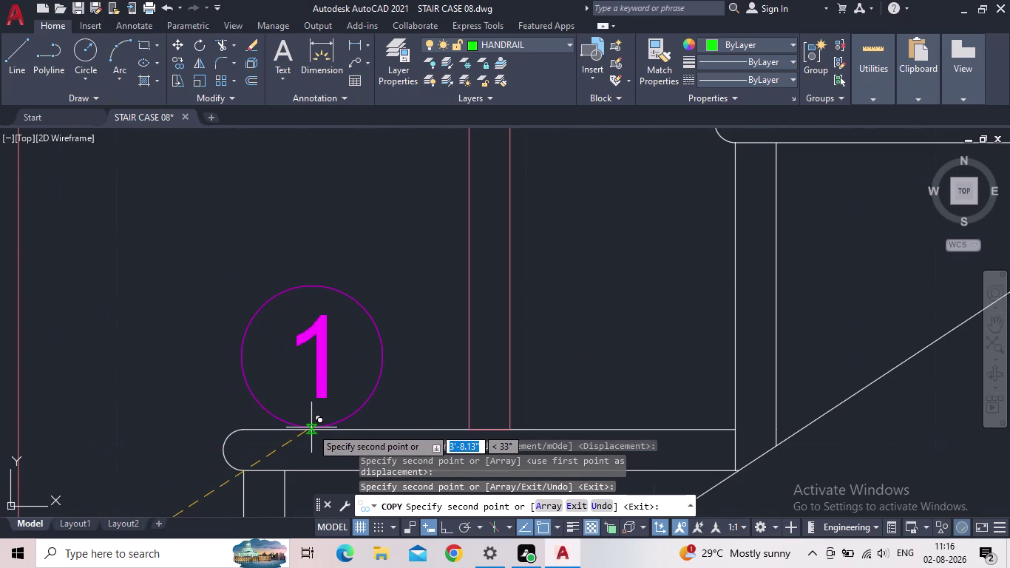
click(312, 429)
Copy the circled 1 onto the next six tread nosings of the lower flight.
middle_drag(630, 281, 448, 424)
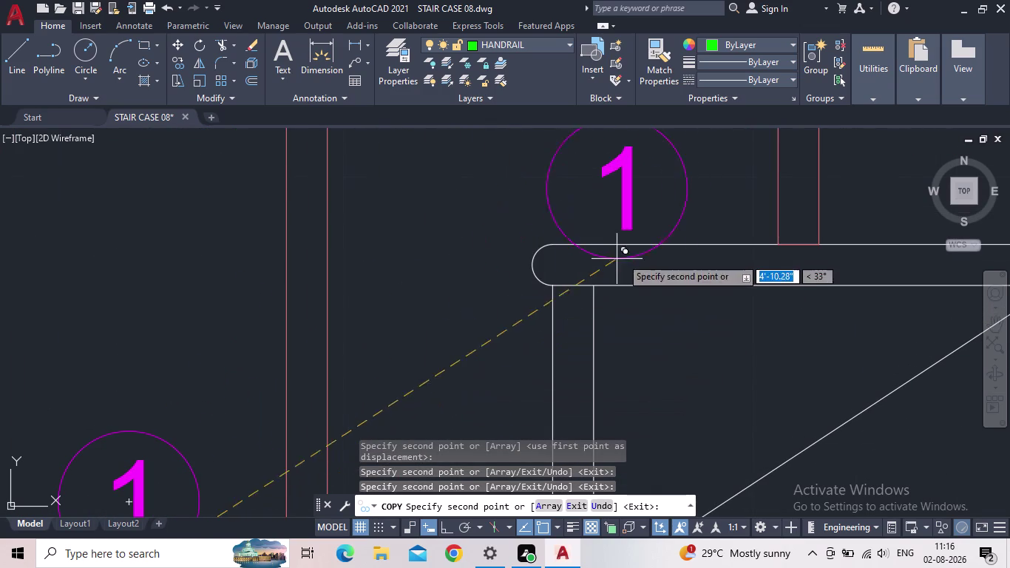
click(638, 245)
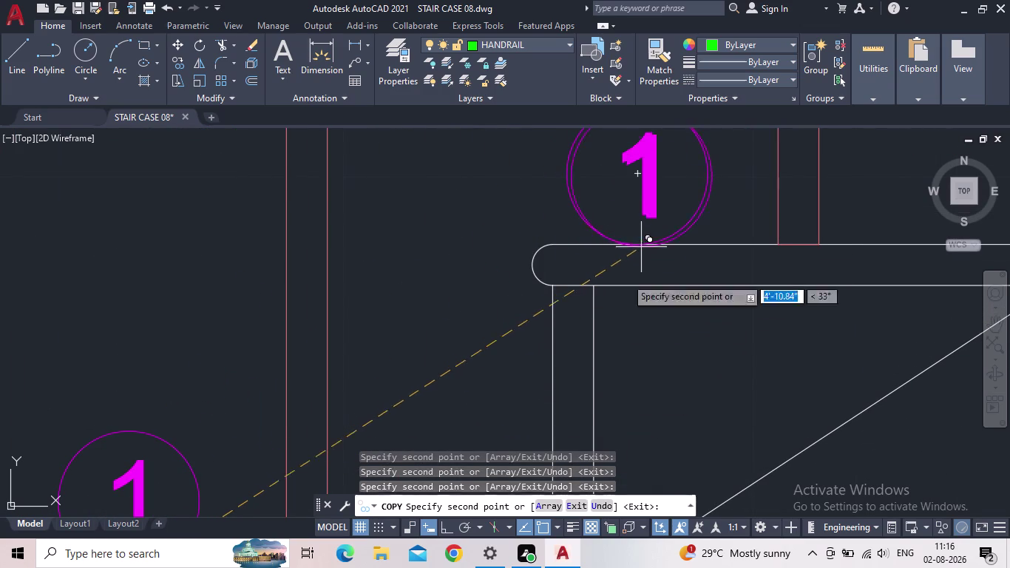
middle_drag(580, 358, 296, 491)
scroll(down, 3)
scroll(down, 3)
scroll(up, 3)
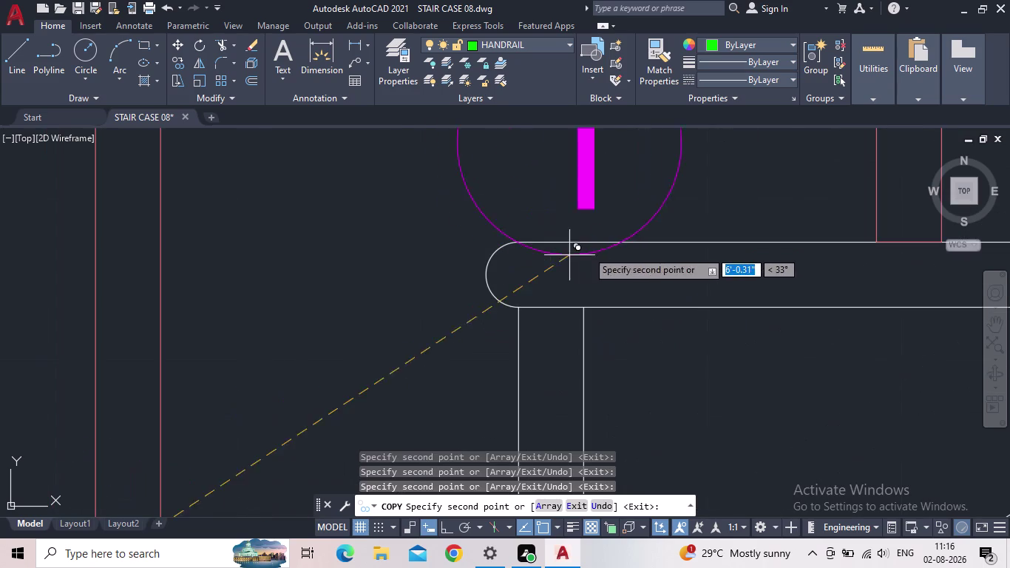
click(619, 243)
middle_drag(611, 271, 486, 357)
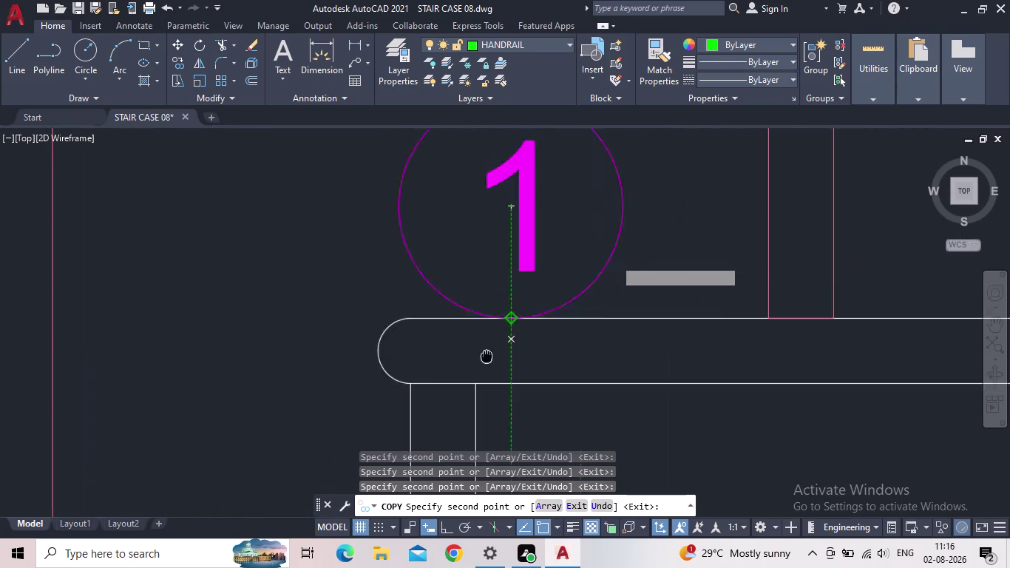
middle_drag(487, 357, 388, 438)
scroll(down, 3)
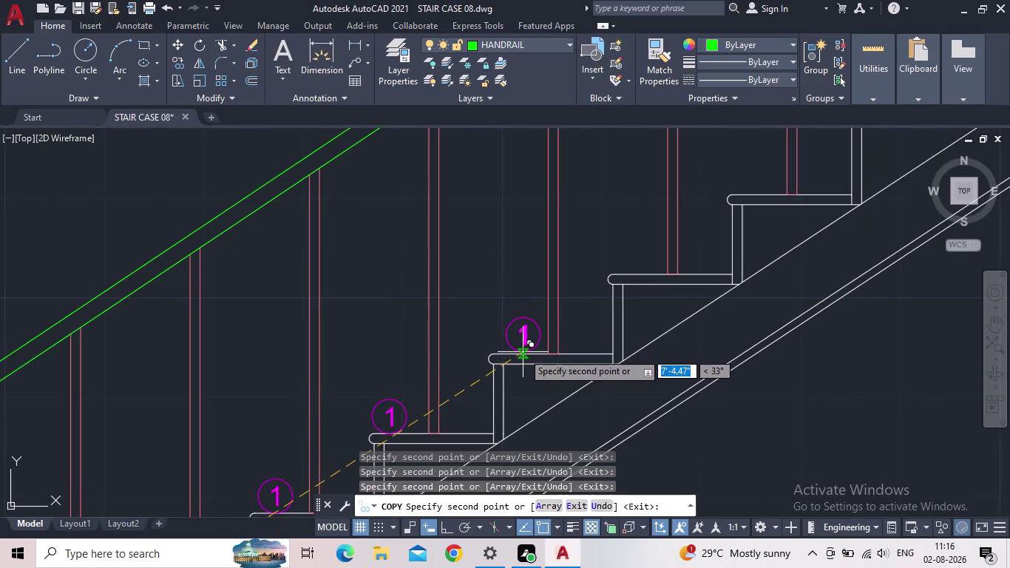
scroll(up, 3)
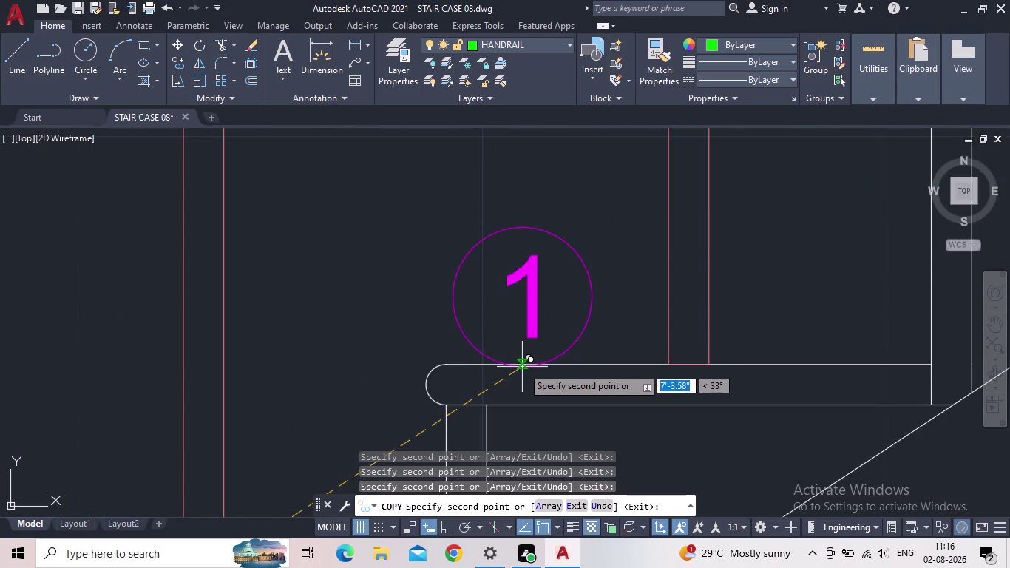
click(521, 364)
middle_drag(570, 322, 566, 329)
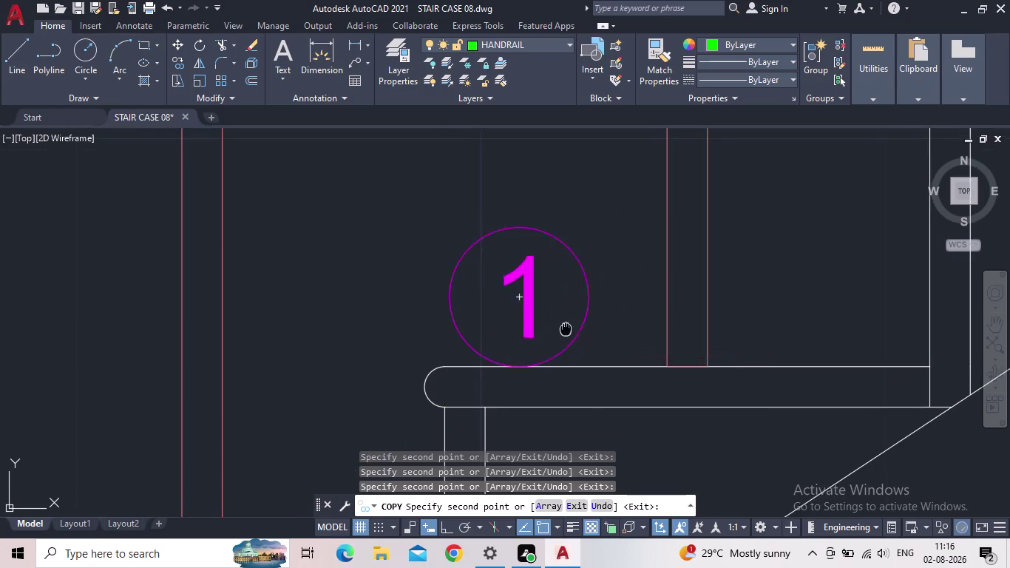
middle_drag(566, 329, 379, 431)
scroll(down, 3)
scroll(up, 3)
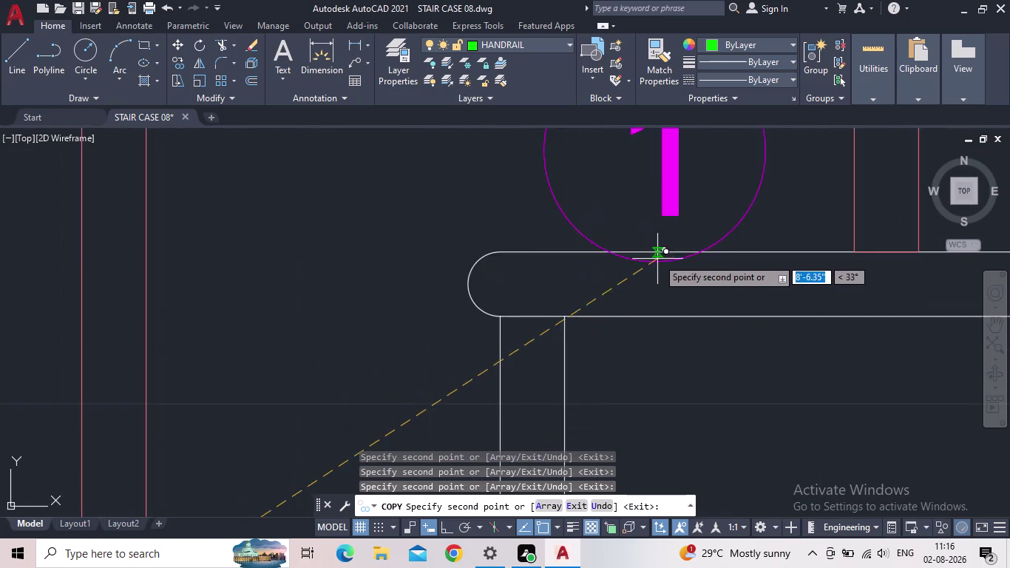
scroll(up, 3)
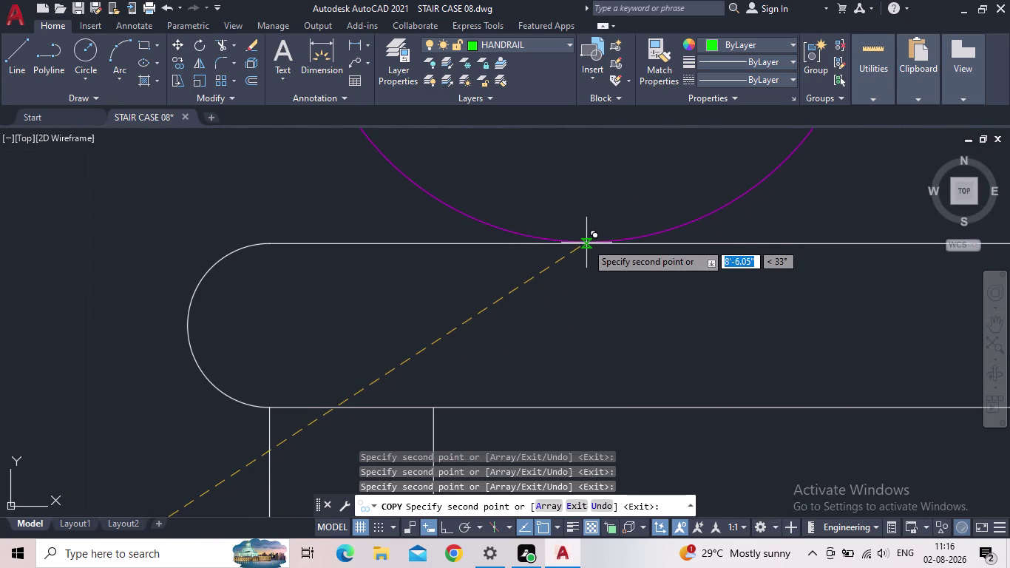
click(586, 244)
scroll(down, 3)
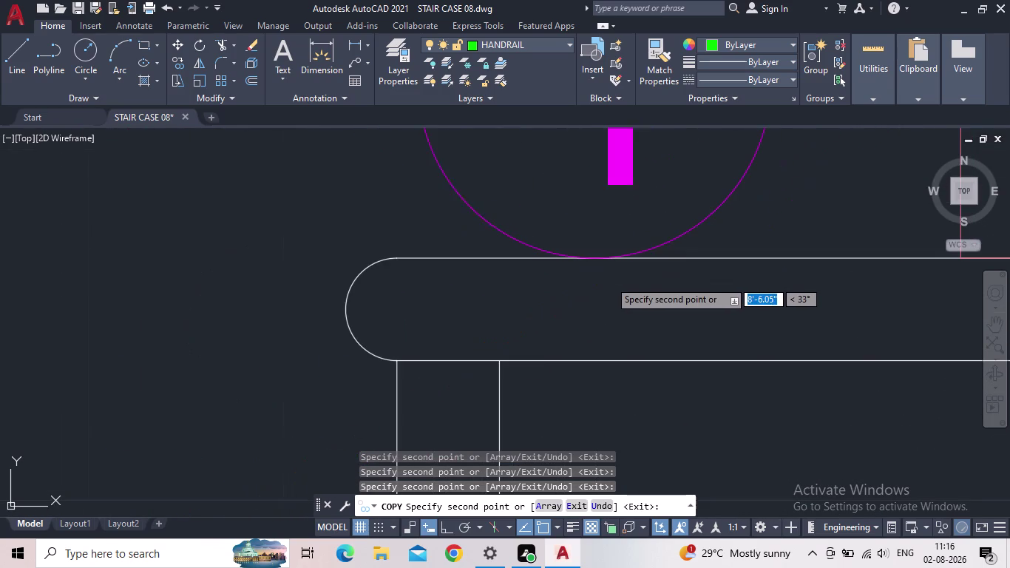
scroll(down, 3)
middle_drag(740, 303, 405, 469)
scroll(down, 3)
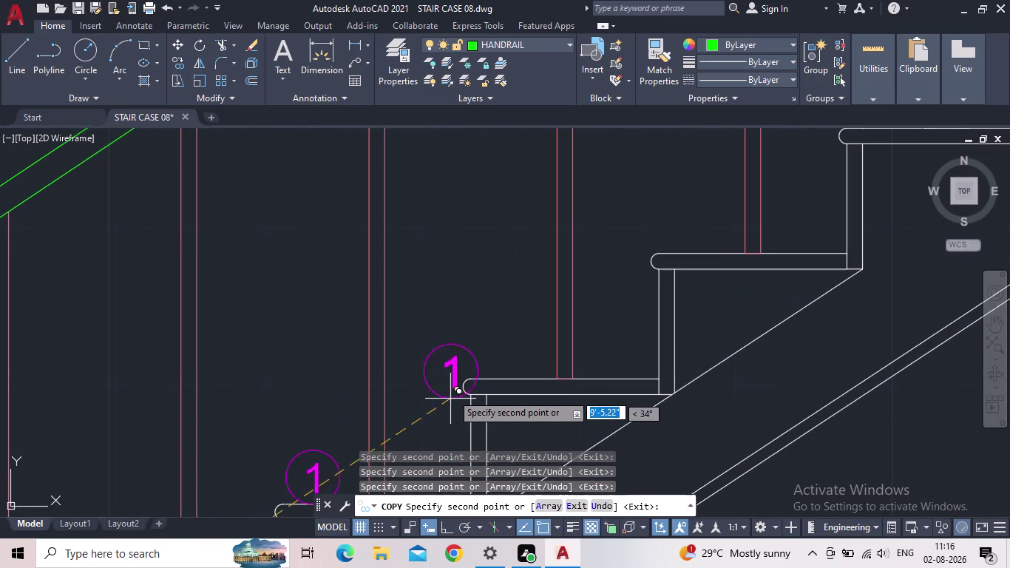
scroll(up, 3)
click(531, 376)
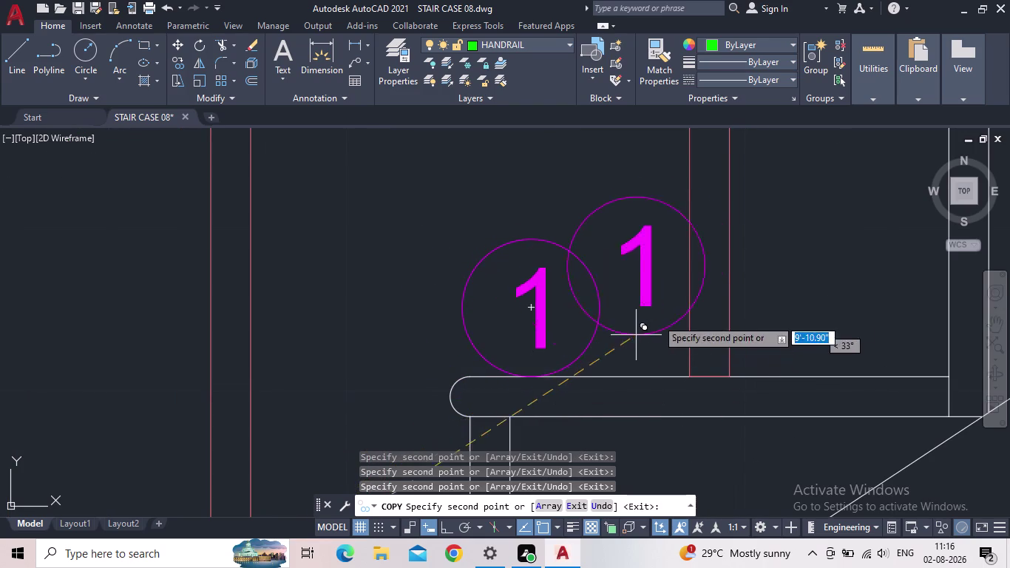
middle_drag(642, 328, 408, 467)
scroll(down, 3)
middle_drag(614, 313, 252, 487)
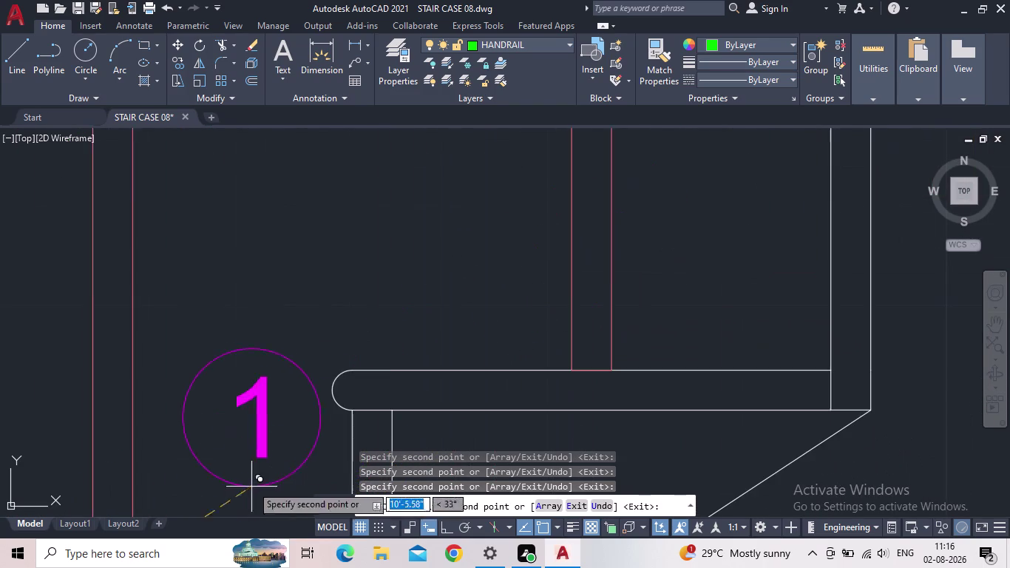
scroll(up, 3)
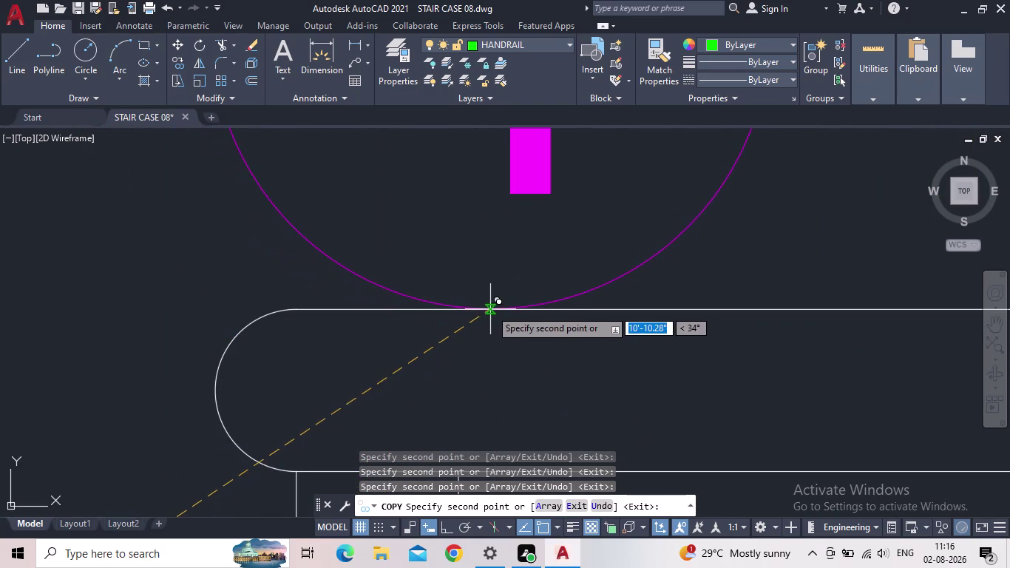
click(490, 309)
scroll(down, 3)
middle_drag(566, 386, 418, 366)
scroll(down, 3)
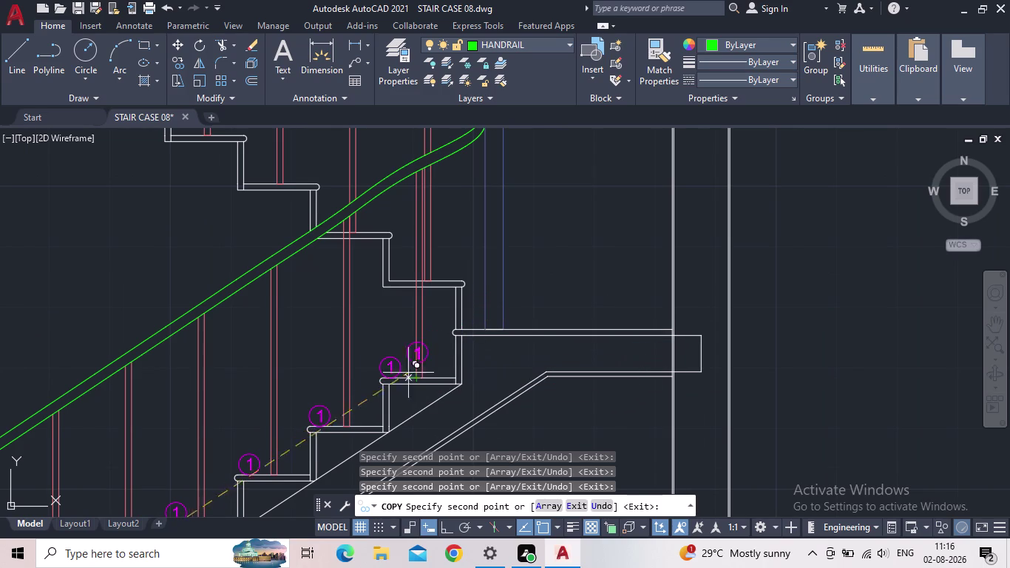
scroll(up, 3)
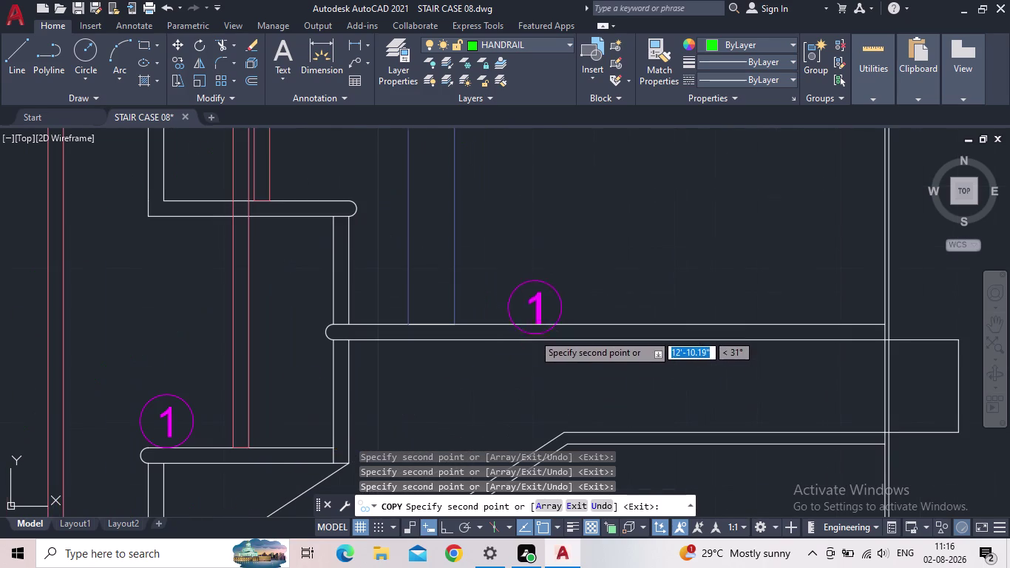
Place circled 1 copies at the landing edge and on six upper-flight treads.
click(486, 323)
scroll(down, 3)
middle_drag(316, 345, 479, 397)
scroll(up, 3)
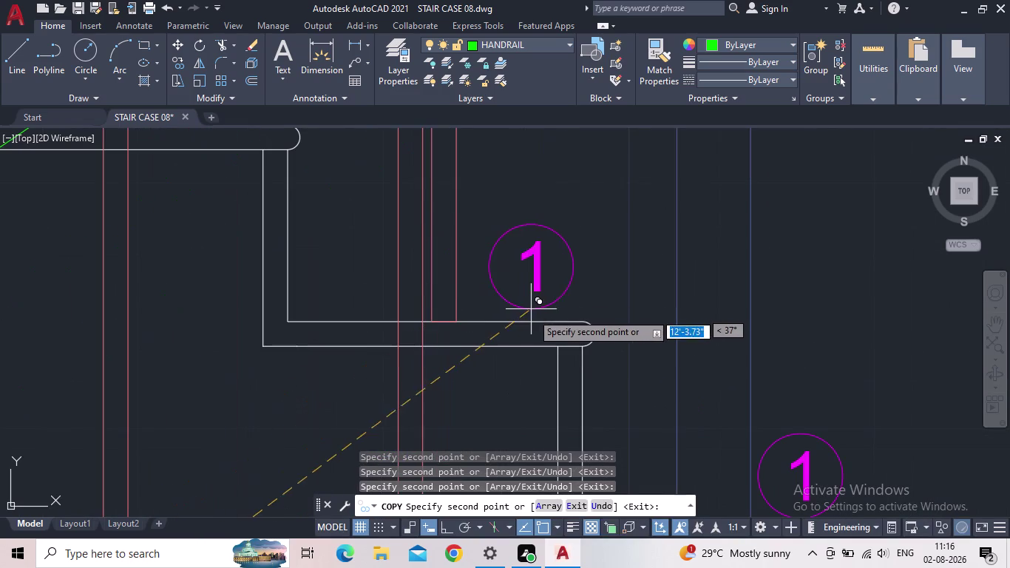
click(521, 322)
scroll(down, 3)
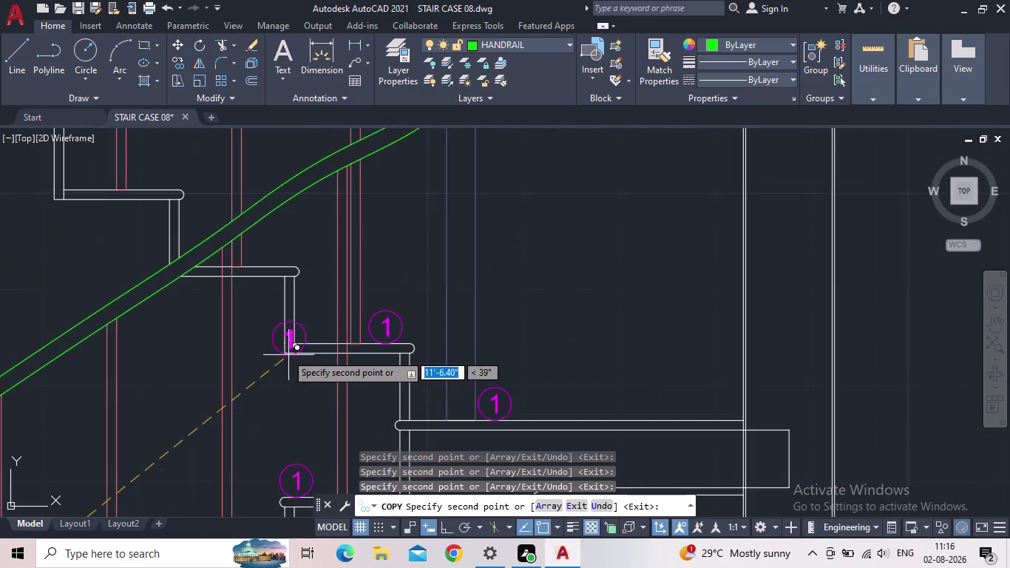
middle_drag(284, 356, 439, 410)
scroll(up, 3)
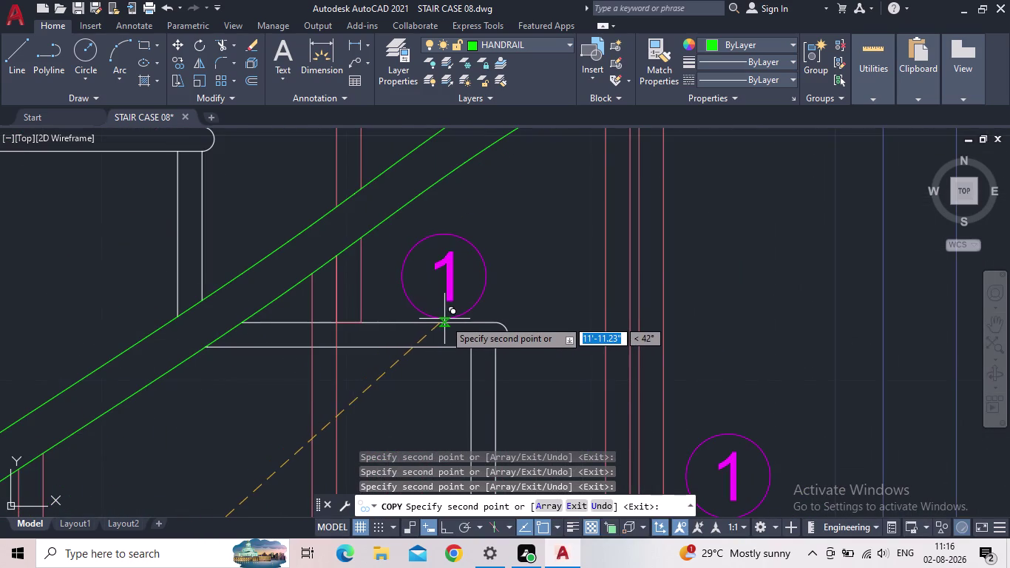
click(444, 322)
middle_drag(360, 366, 577, 456)
scroll(down, 3)
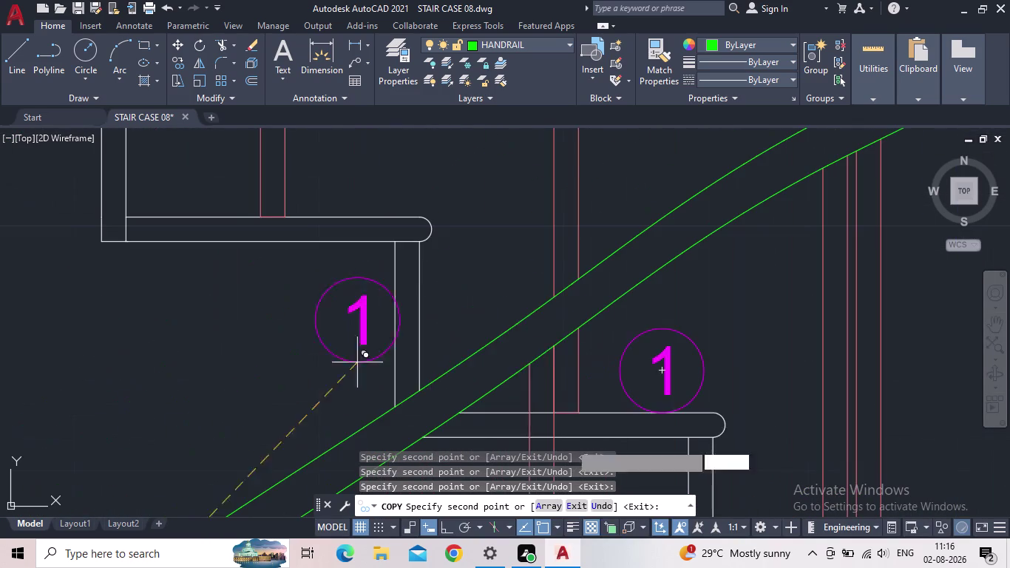
click(374, 217)
scroll(down, 3)
middle_drag(263, 341, 432, 392)
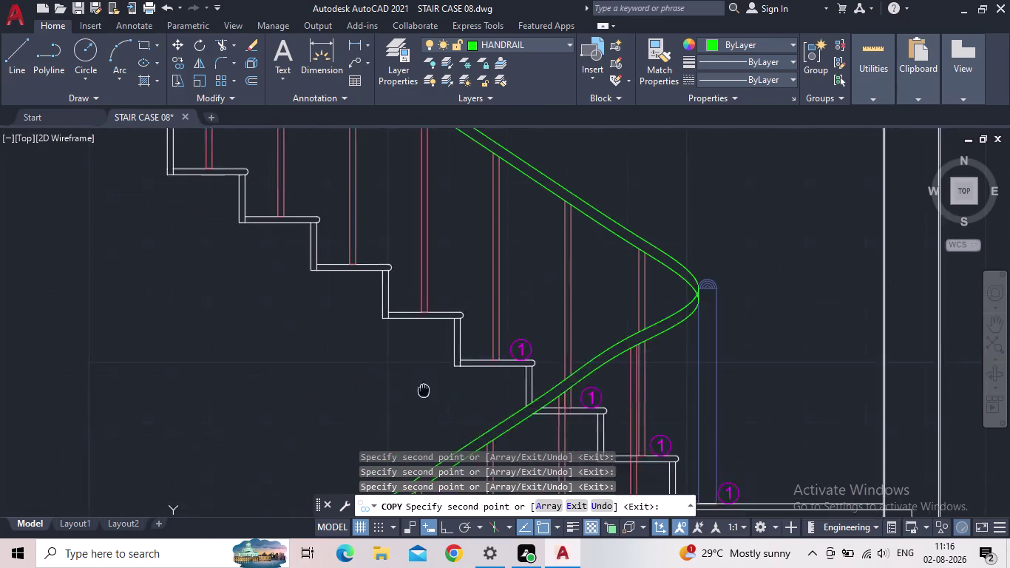
middle_drag(432, 392, 528, 430)
scroll(up, 3)
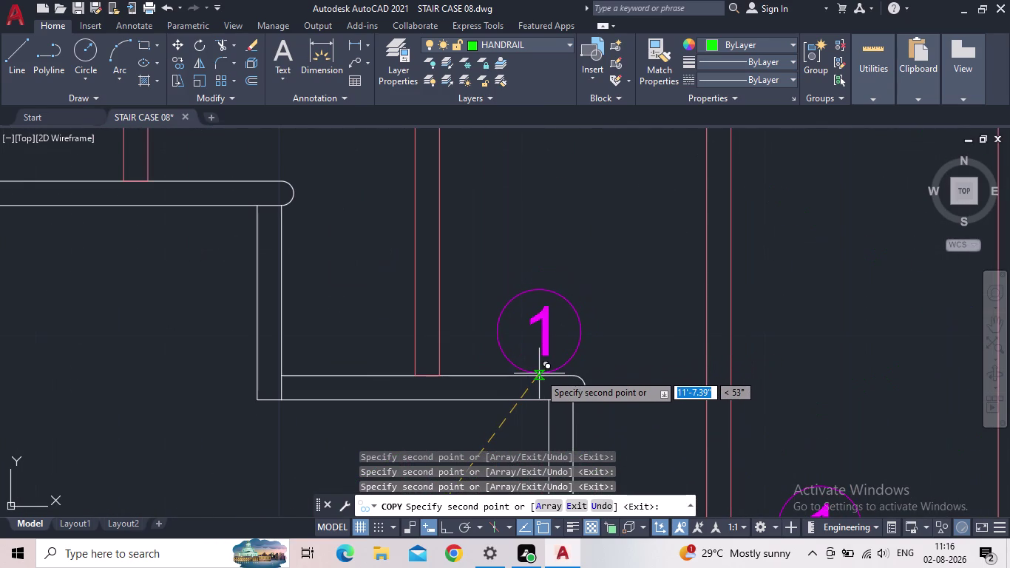
click(543, 376)
middle_drag(282, 336, 650, 506)
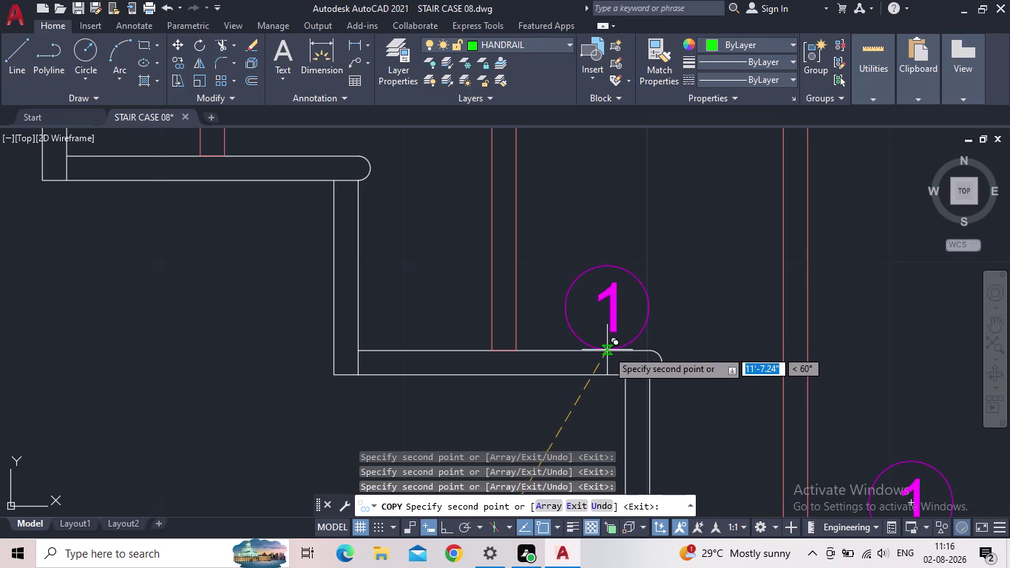
click(607, 350)
middle_drag(455, 350, 630, 473)
scroll(down, 3)
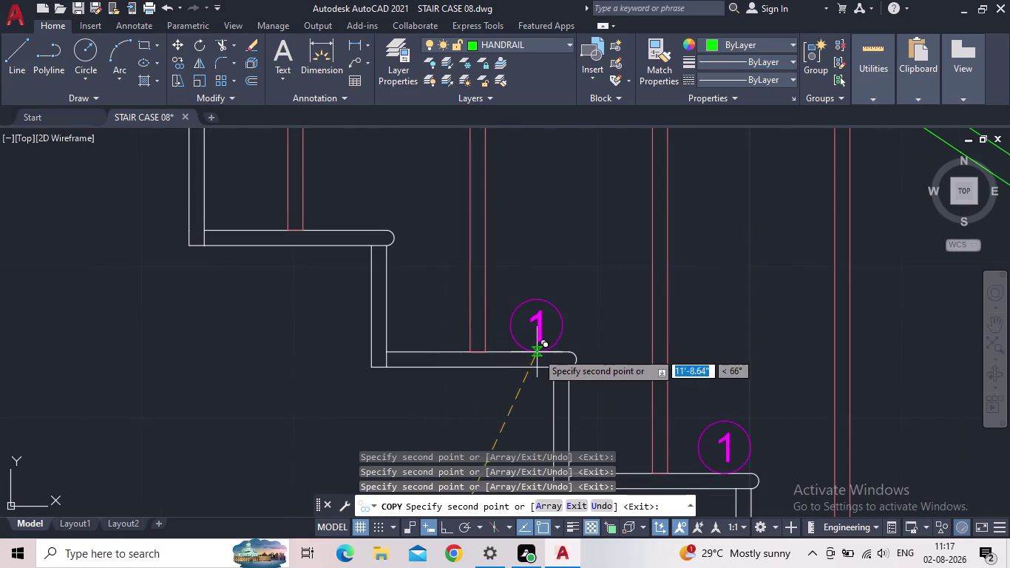
click(541, 352)
Copy the circled 1 onto the five remaining treads of the staircase.
middle_drag(402, 320, 589, 489)
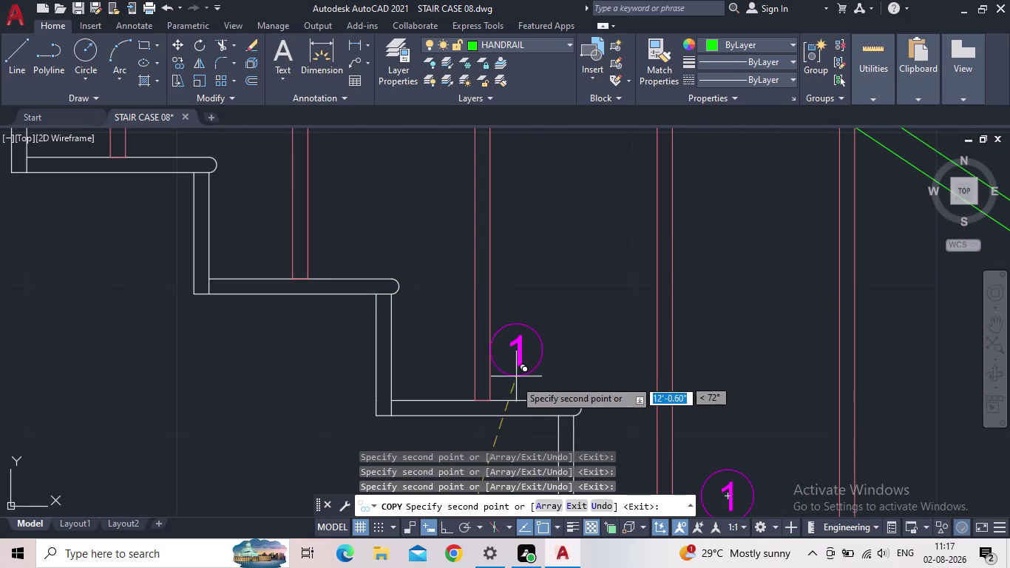
click(541, 400)
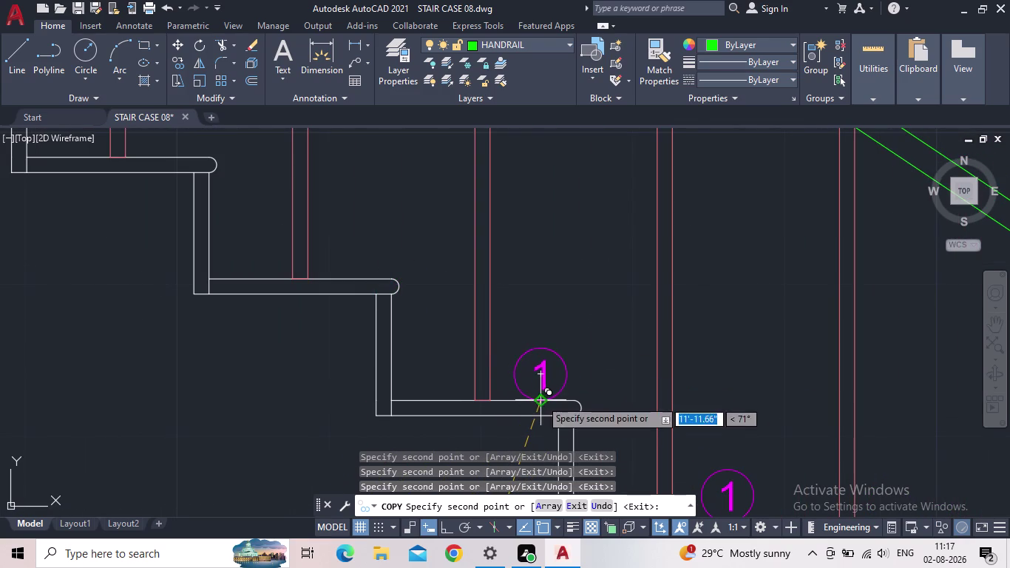
click(354, 278)
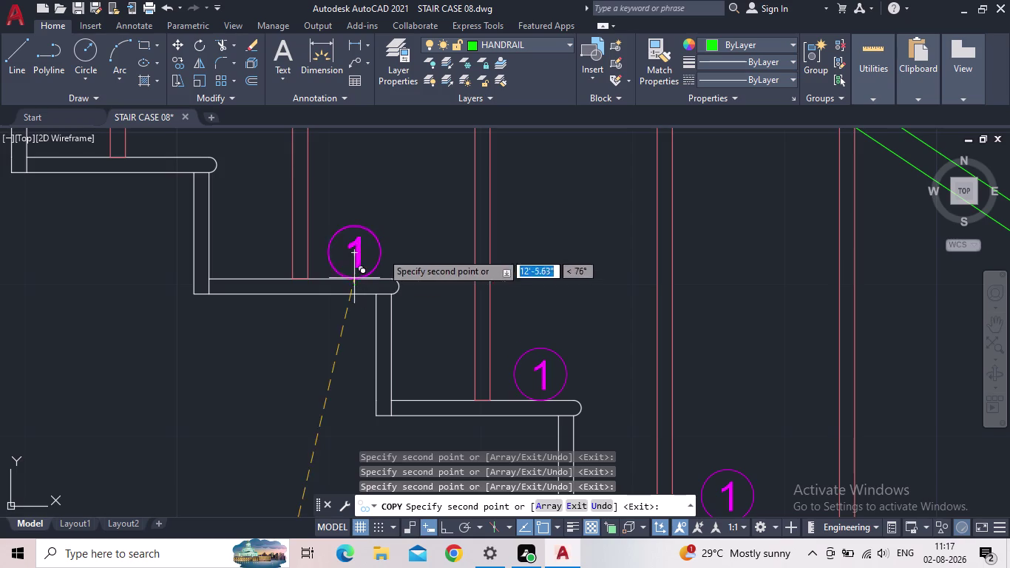
middle_drag(426, 235, 699, 367)
scroll(down, 3)
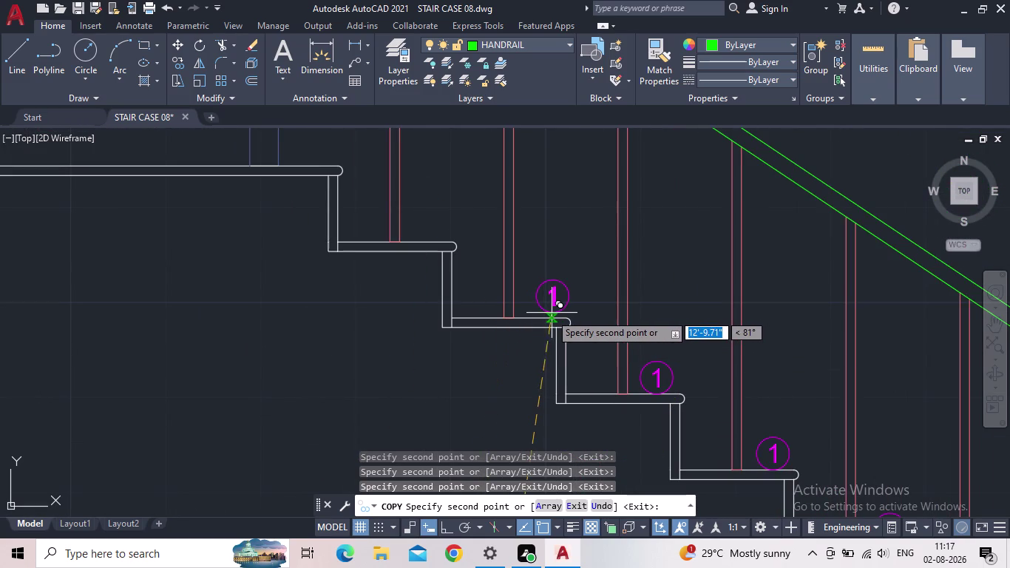
scroll(up, 3)
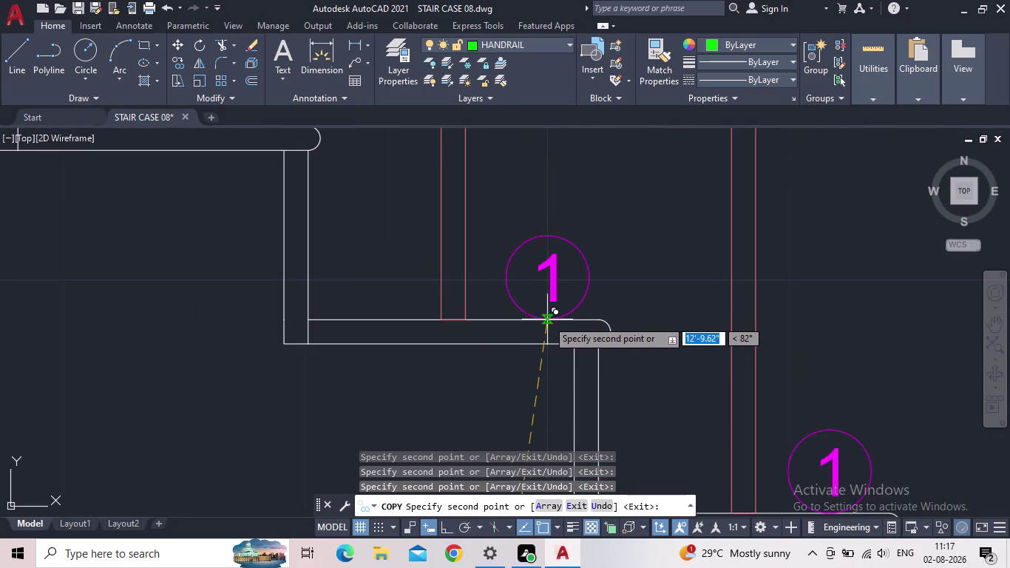
click(547, 319)
middle_drag(497, 300, 595, 355)
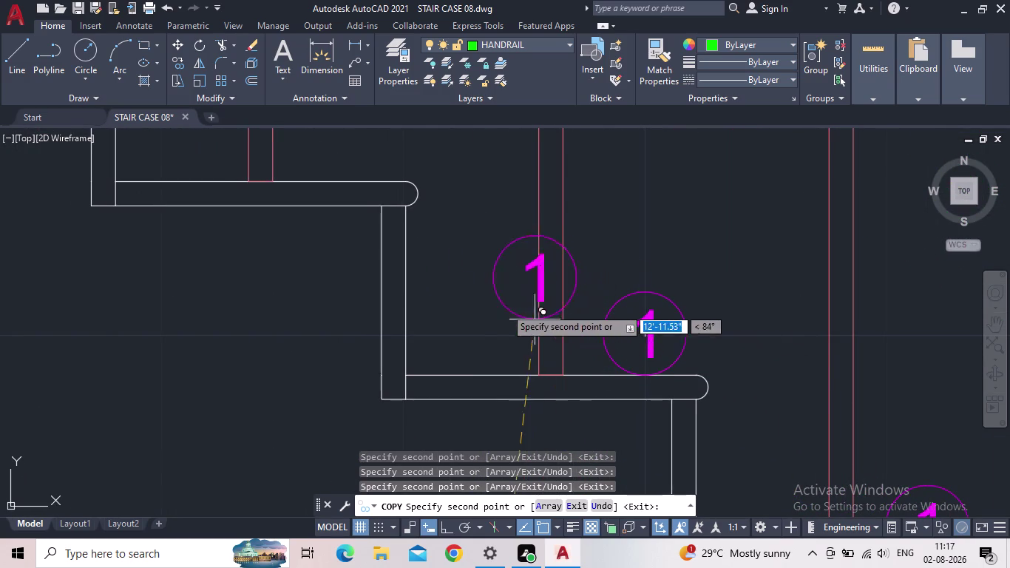
scroll(up, 3)
middle_drag(346, 199, 363, 298)
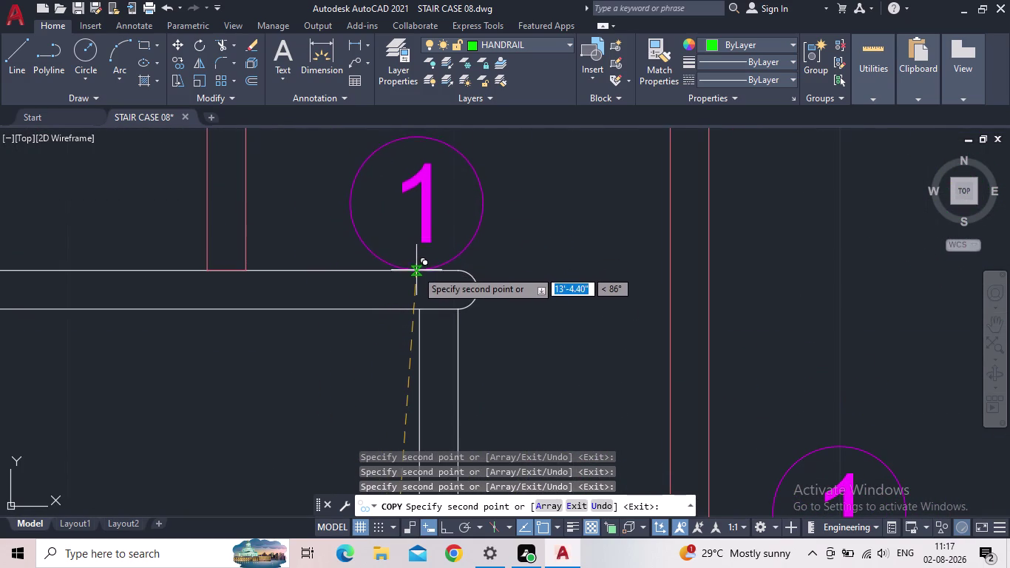
click(417, 271)
middle_drag(336, 263, 453, 341)
scroll(down, 3)
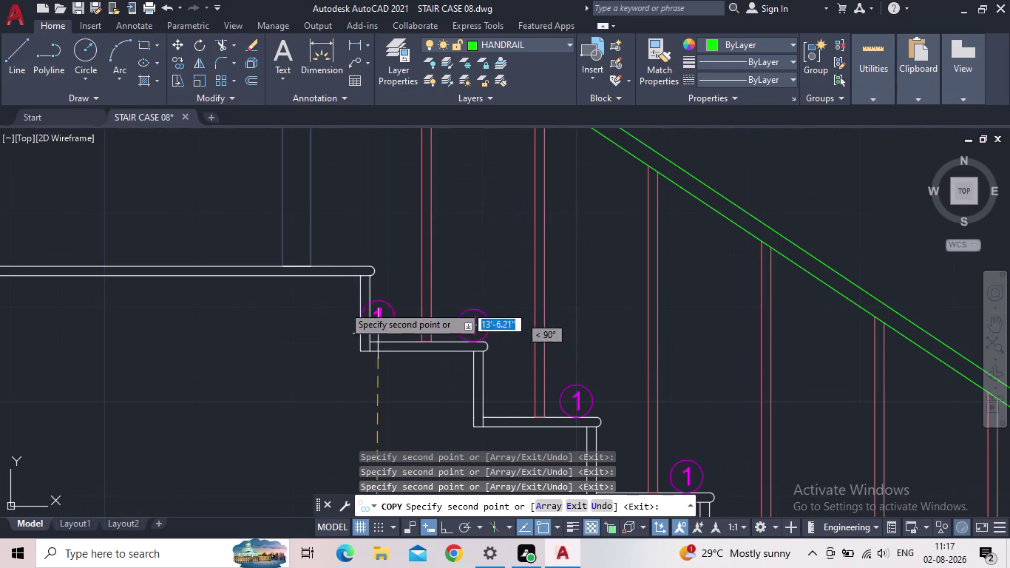
scroll(up, 3)
scroll(up, 3)
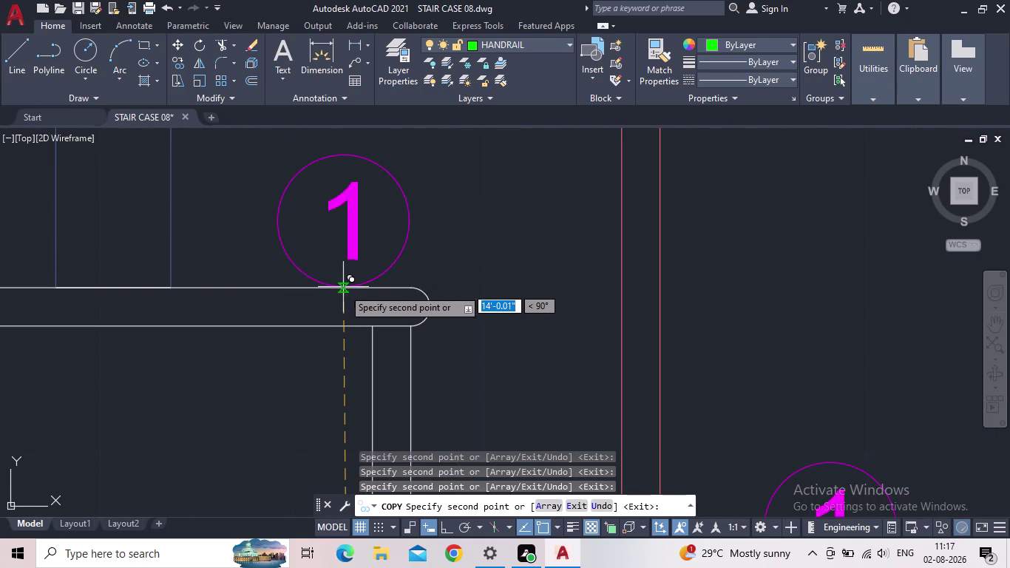
scroll(down, 3)
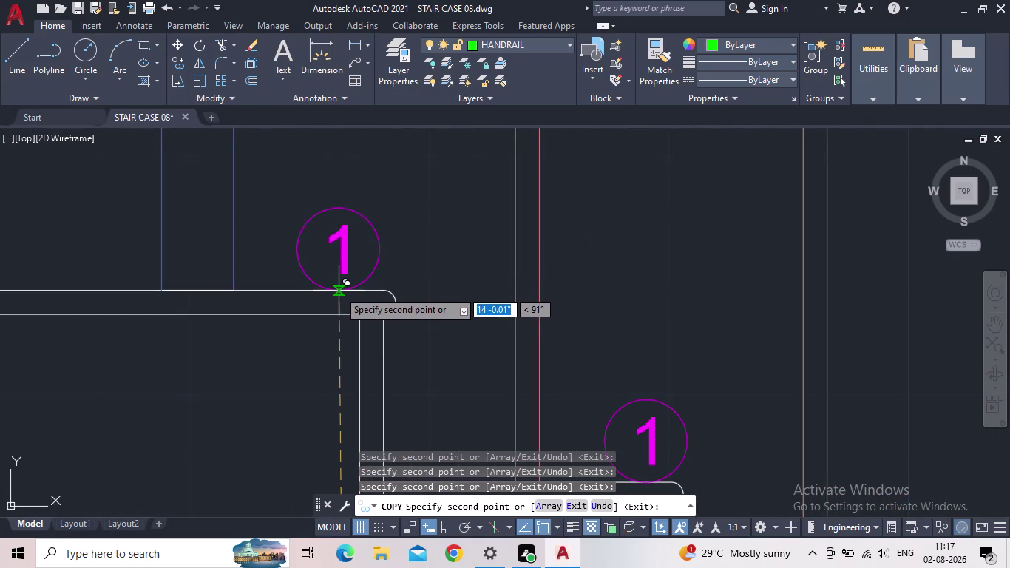
click(340, 291)
scroll(down, 3)
End the copy command and zoom across the staircase to the lower flight.
key(Escape)
scroll(down, 3)
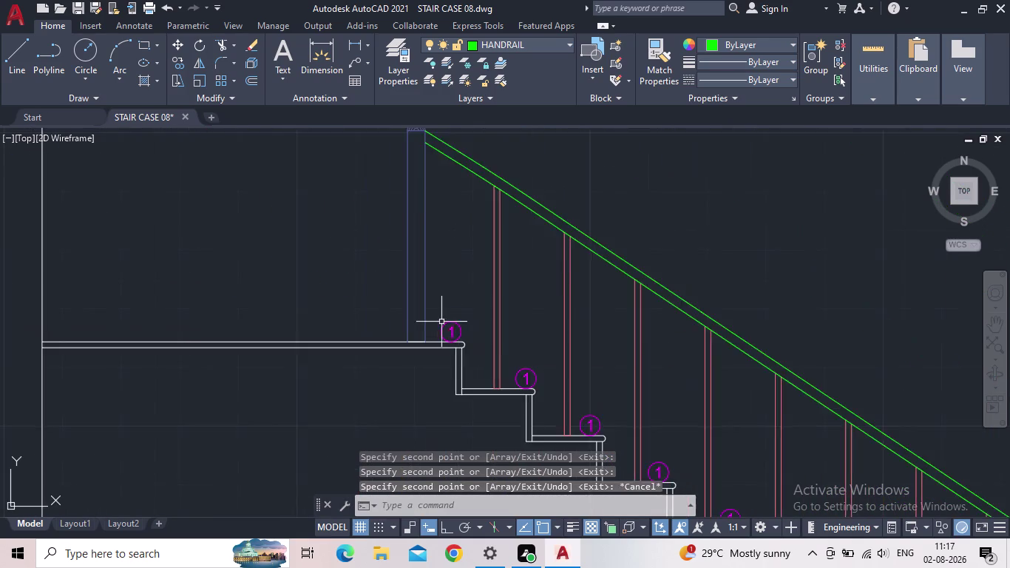
scroll(down, 3)
middle_drag(471, 375, 418, 266)
middle_drag(537, 341, 549, 246)
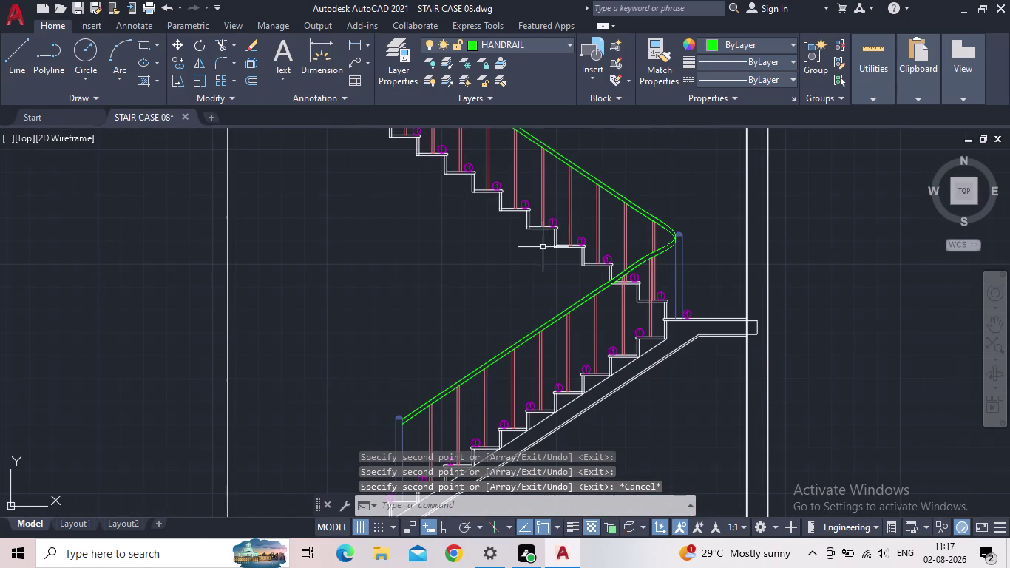
middle_drag(523, 292, 606, 171)
scroll(up, 3)
scroll(up, 3)
scroll(up, 3)
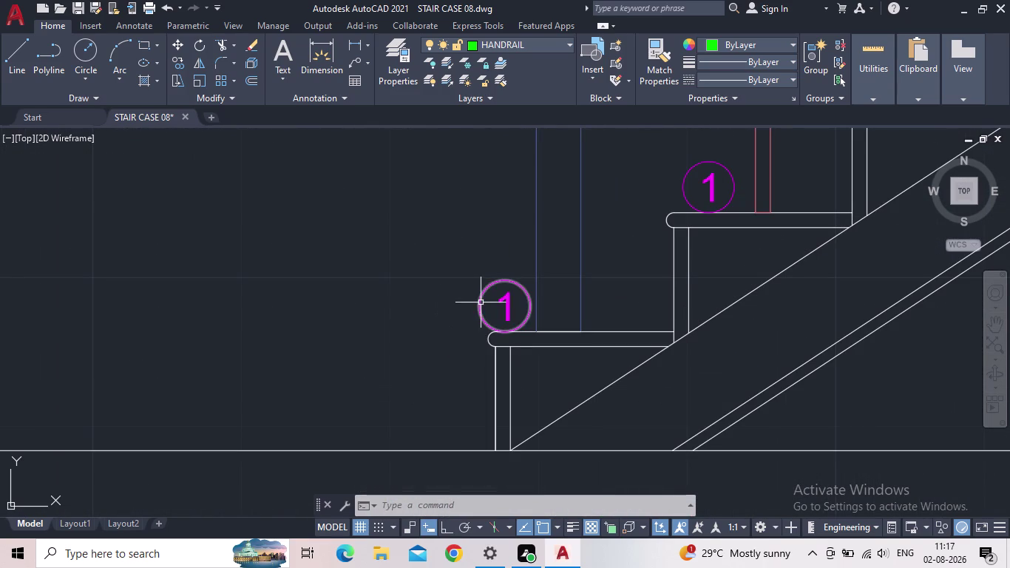
scroll(up, 3)
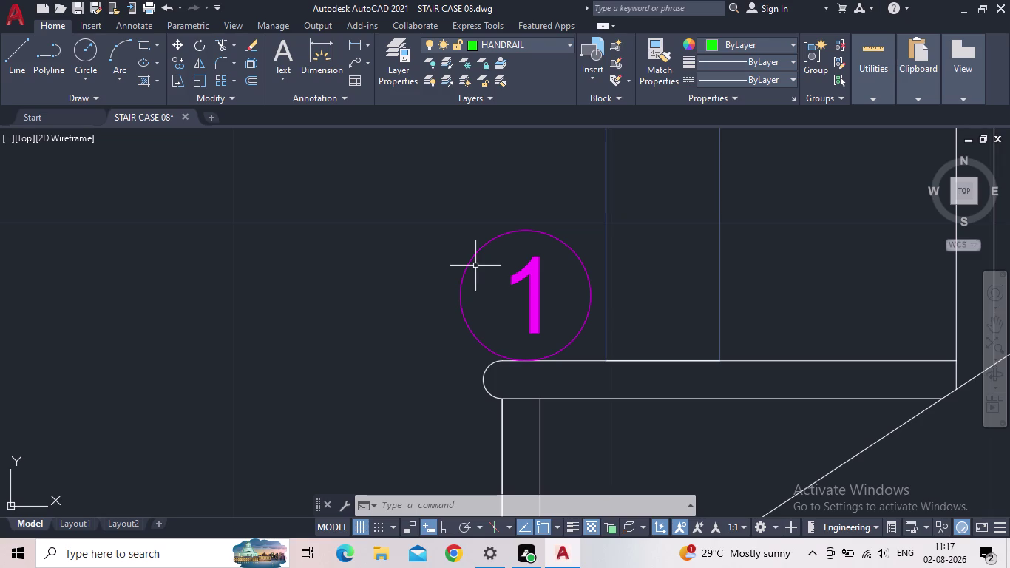
Window-select the number 1 inside a marker, then clear the selection.
drag(555, 303, 541, 304)
click(511, 297)
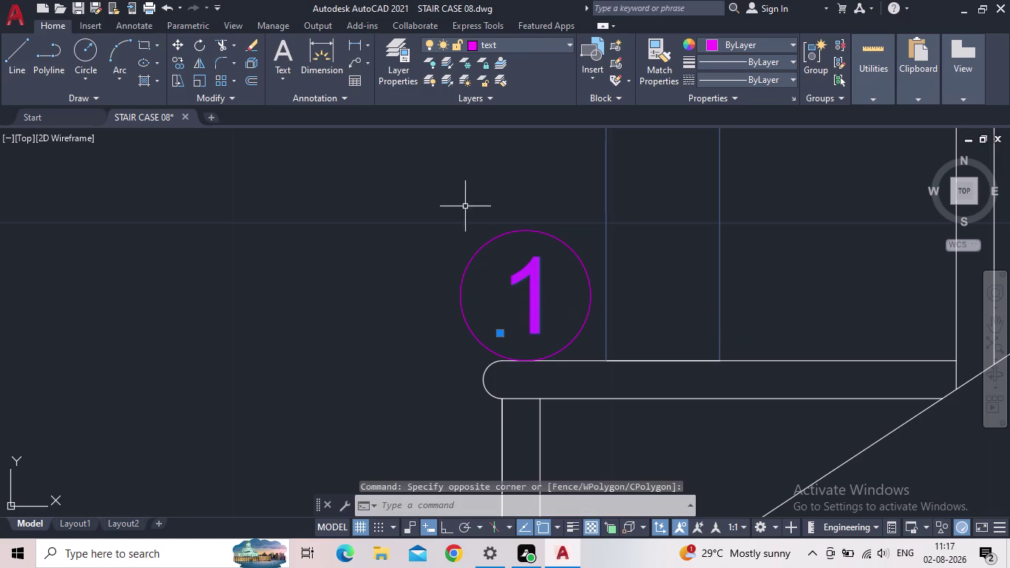
key(Escape)
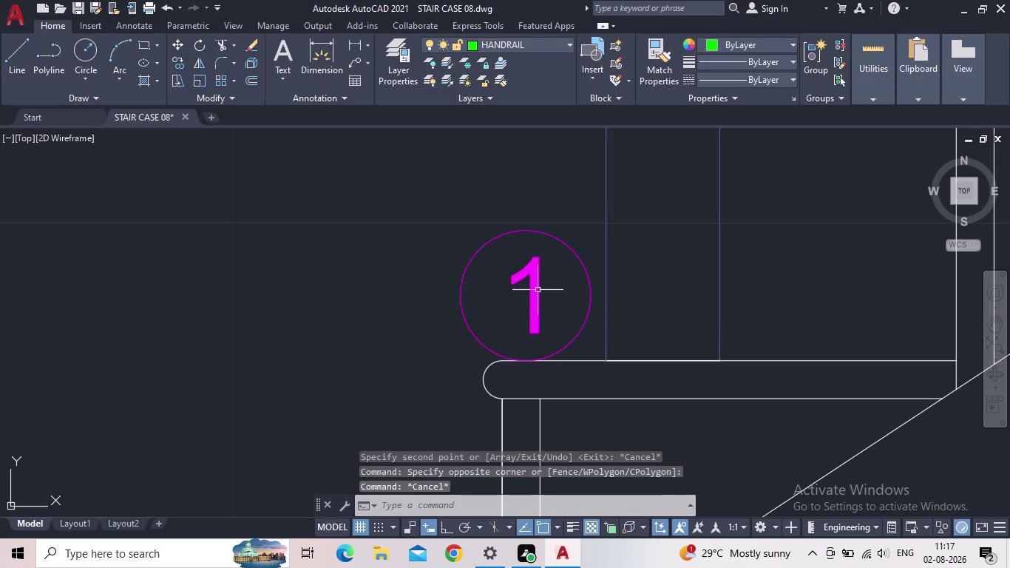
Start TCOUNT and pick the first four tread number tags at the foot of the flight.
key(t)
key(c)
key(o)
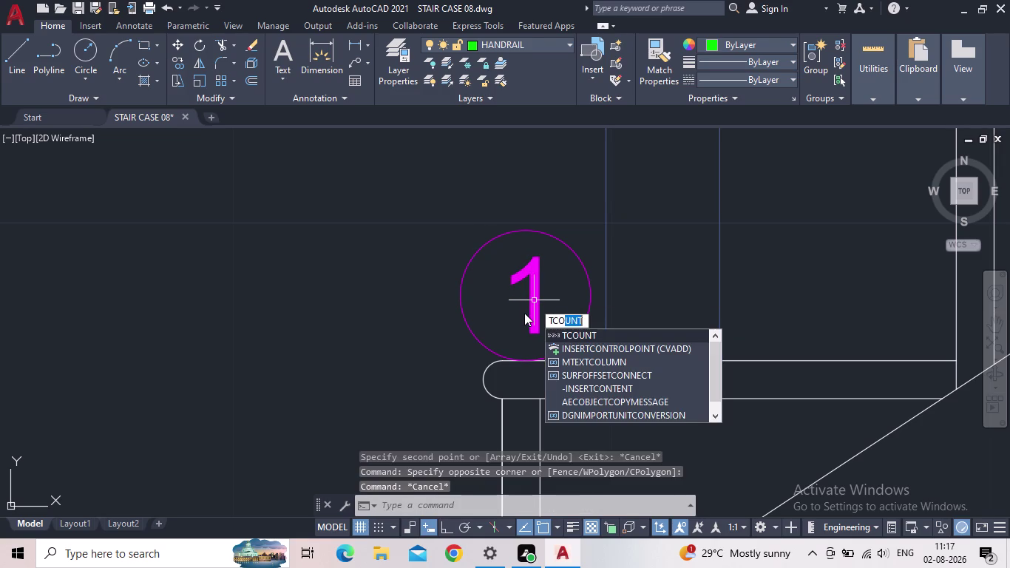
click(562, 331)
click(538, 320)
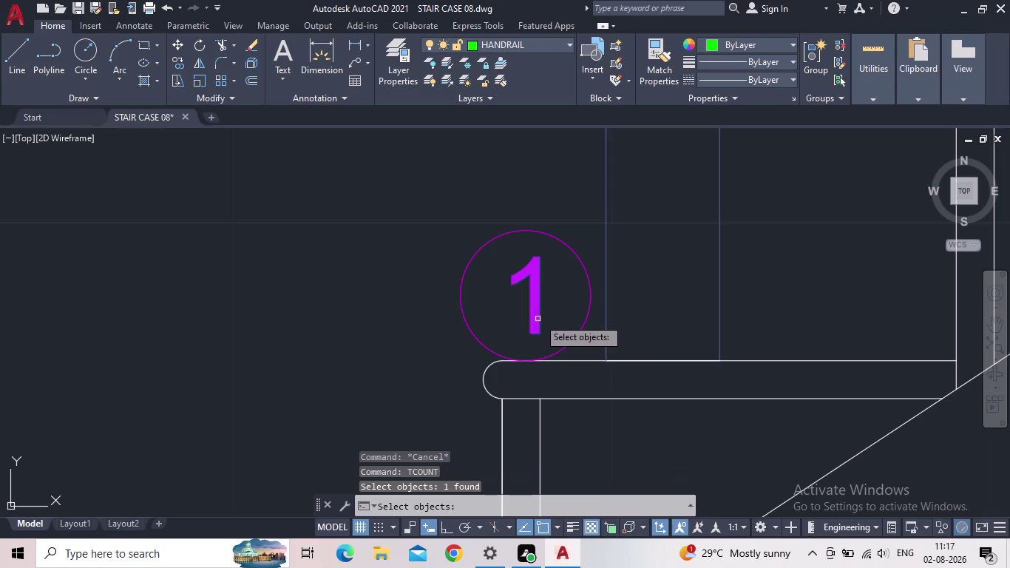
middle_drag(655, 234, 515, 369)
scroll(down, 3)
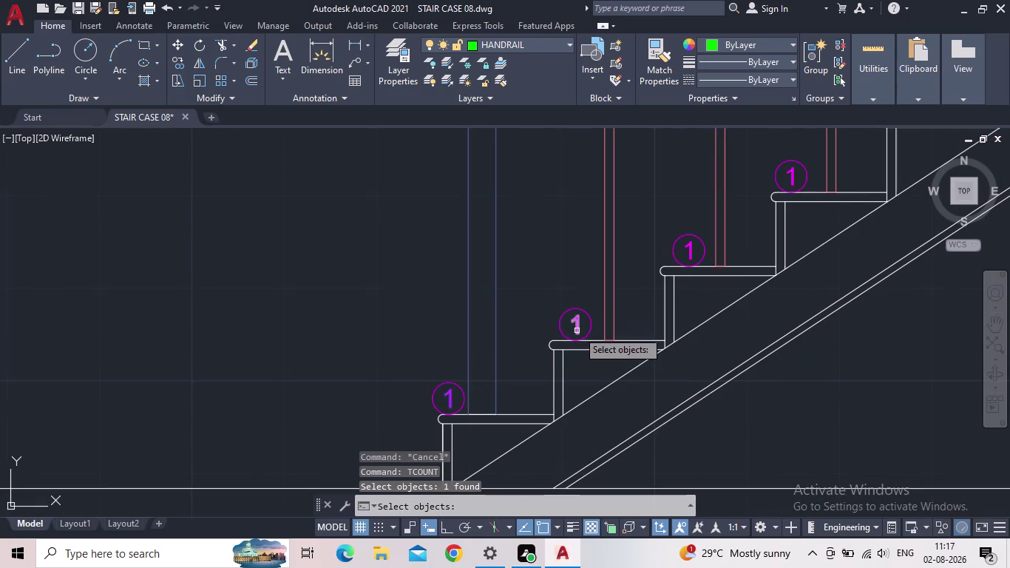
click(577, 325)
click(691, 252)
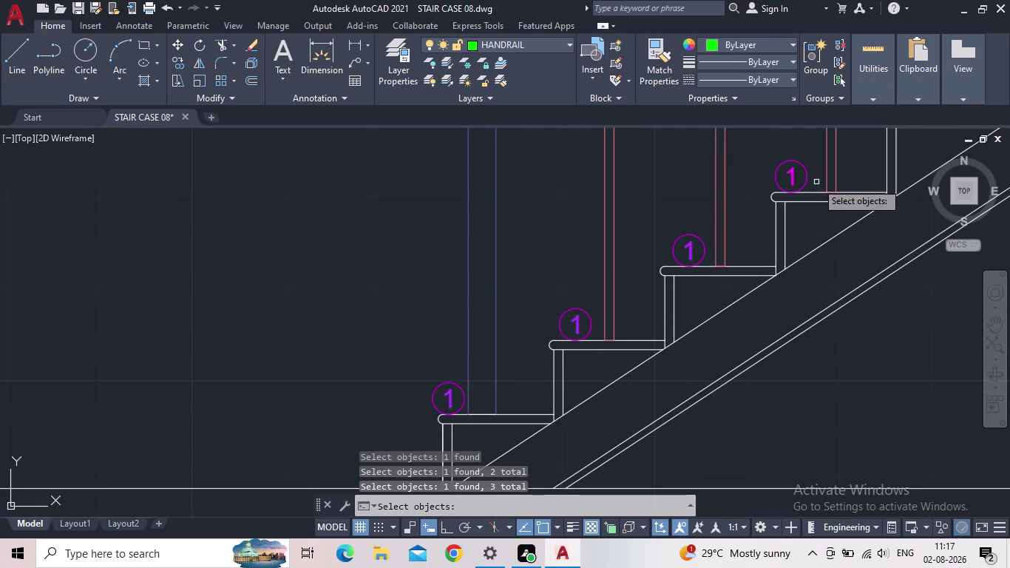
click(791, 180)
Pick seven more tread tags up the first flight, ending with the landing marker.
middle_drag(822, 237, 486, 539)
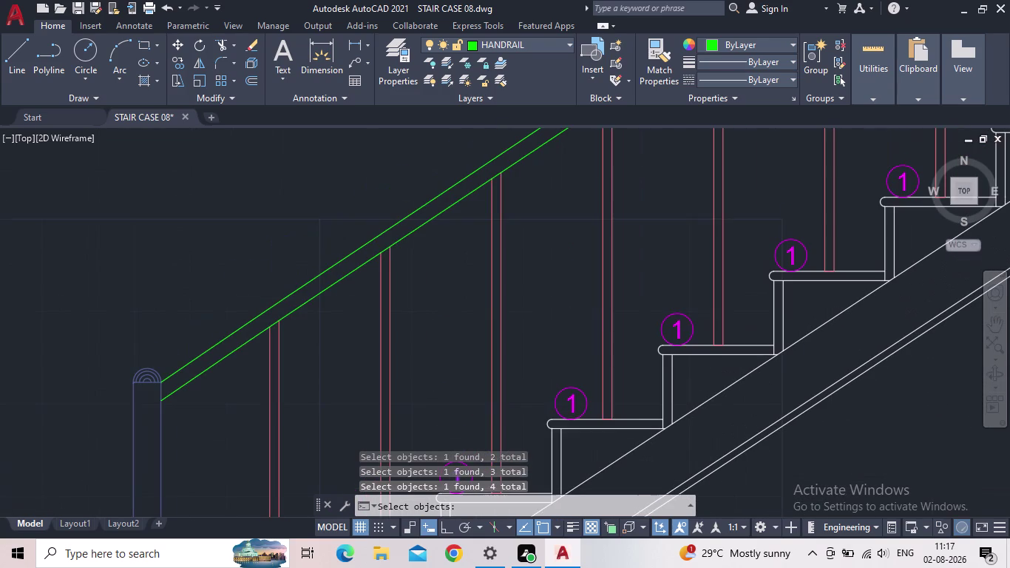
click(571, 401)
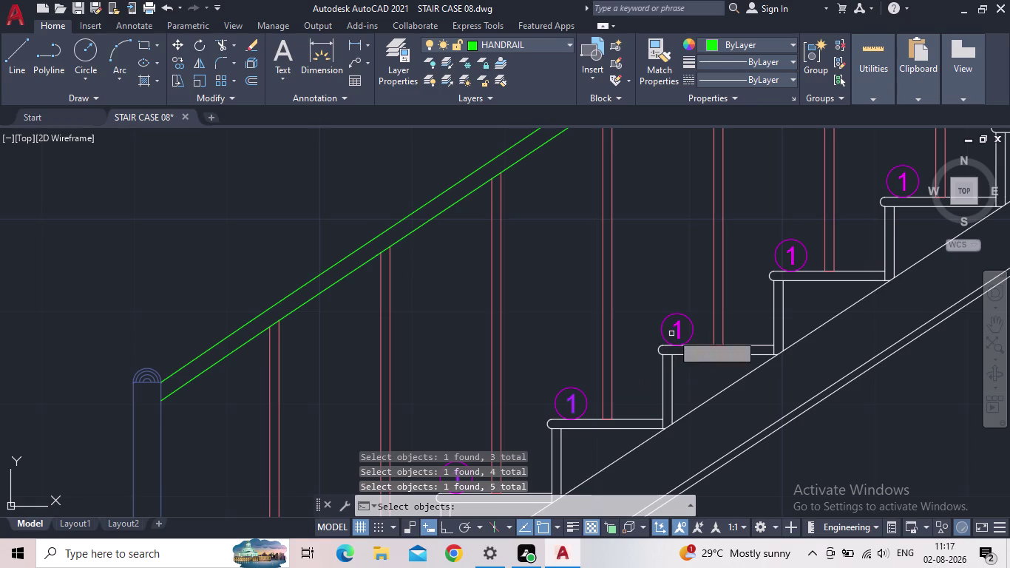
click(677, 323)
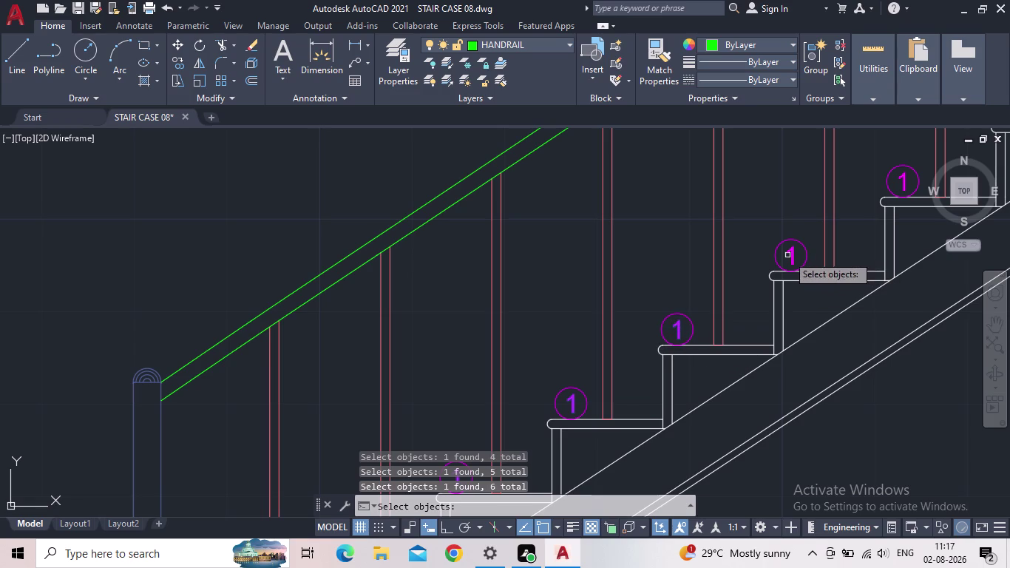
click(791, 253)
middle_drag(795, 258, 590, 345)
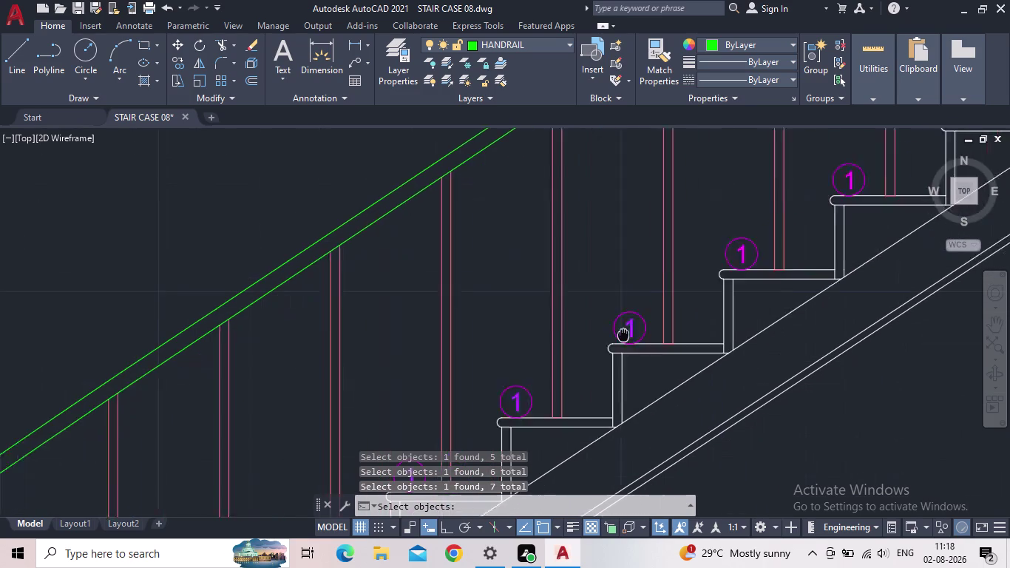
middle_drag(590, 345, 531, 359)
click(640, 281)
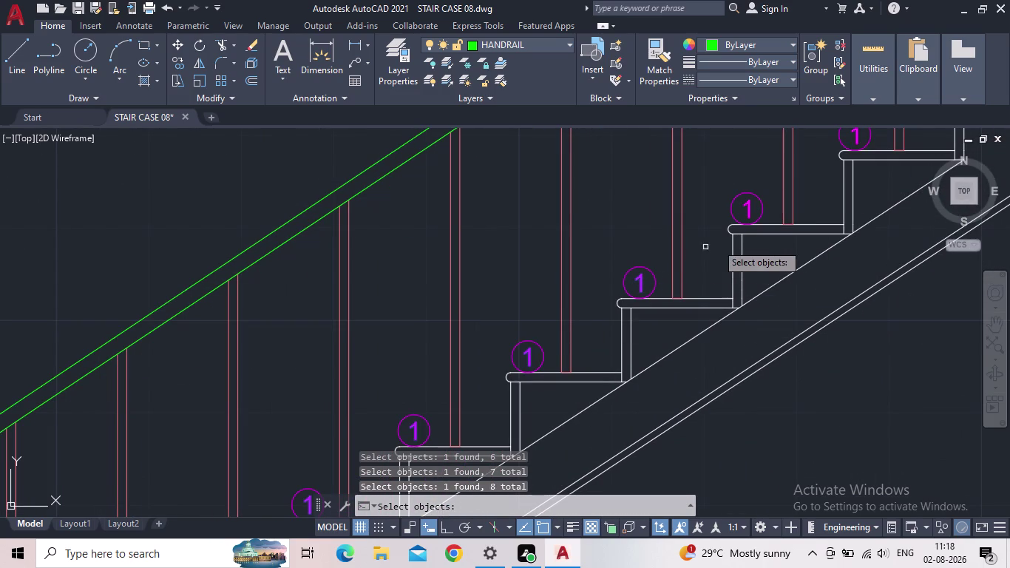
click(747, 209)
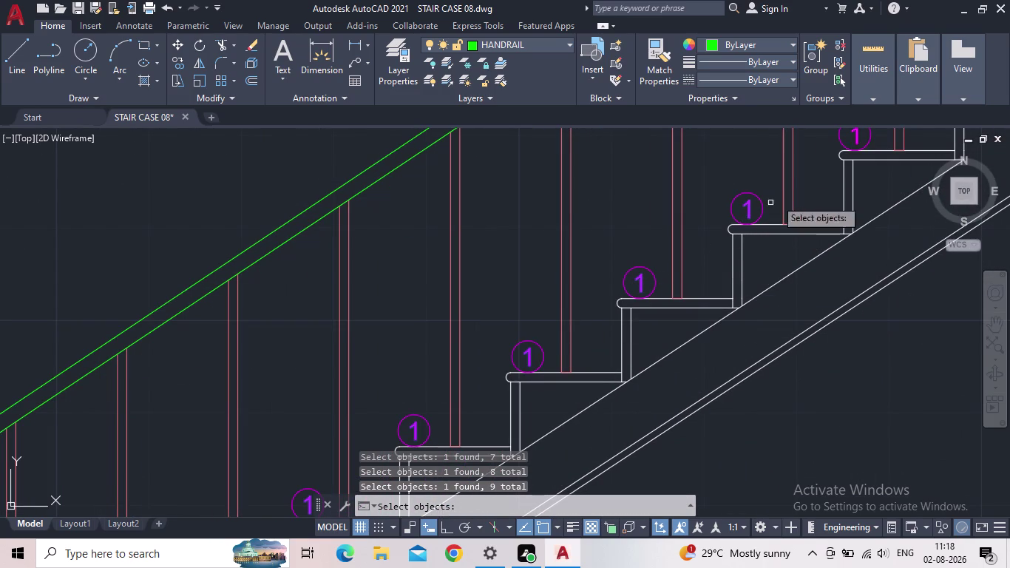
middle_drag(819, 159, 711, 292)
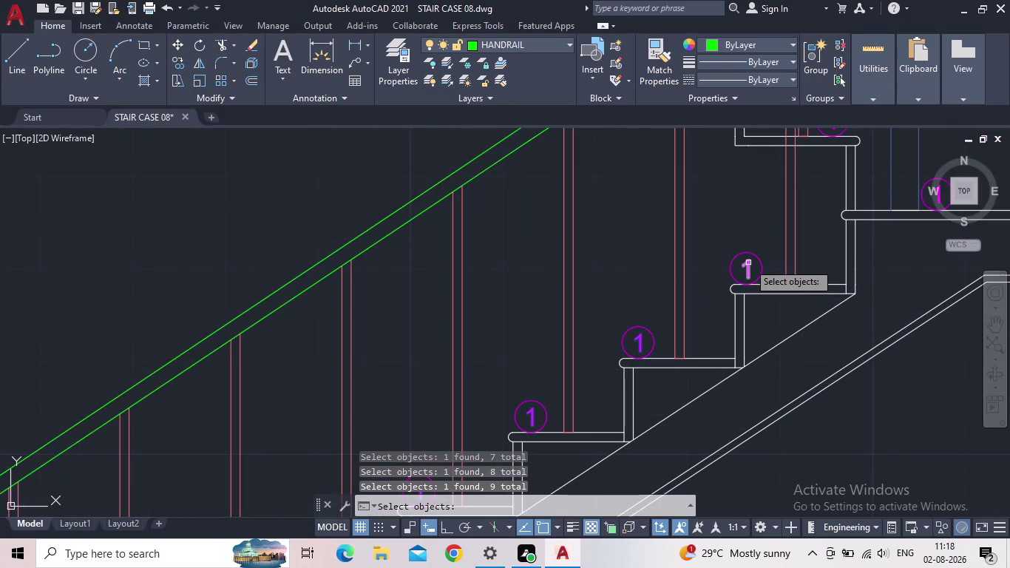
click(749, 262)
middle_drag(777, 226, 444, 341)
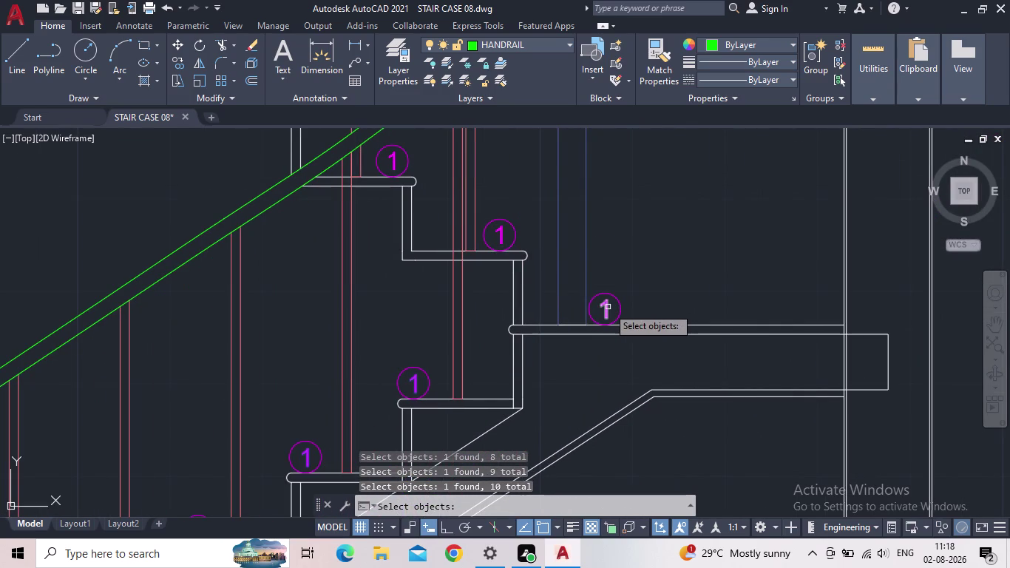
click(608, 307)
Pick the next six tread tags along the upper flight.
click(503, 239)
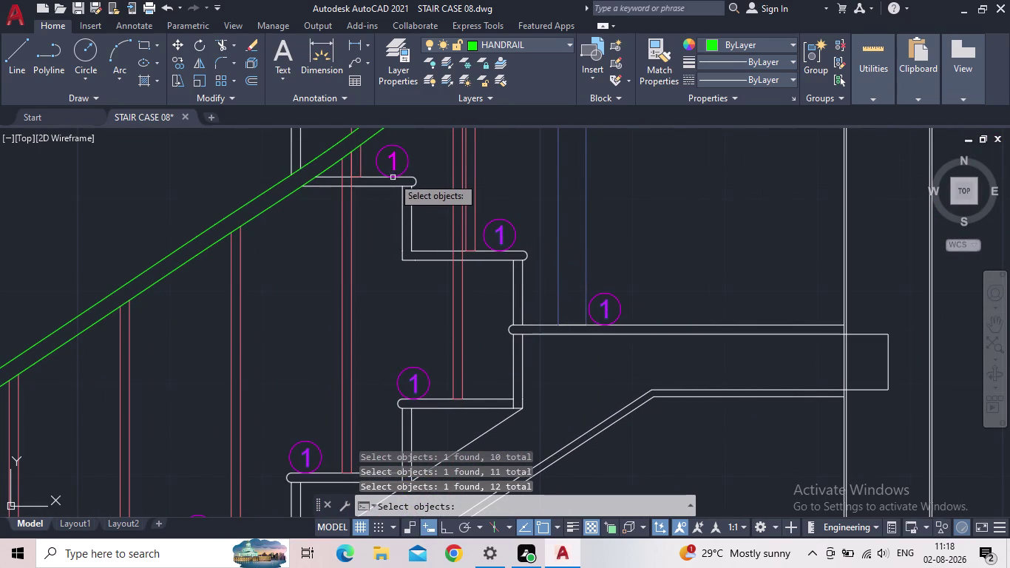
click(394, 158)
middle_drag(325, 256, 586, 523)
scroll(up, 3)
scroll(down, 3)
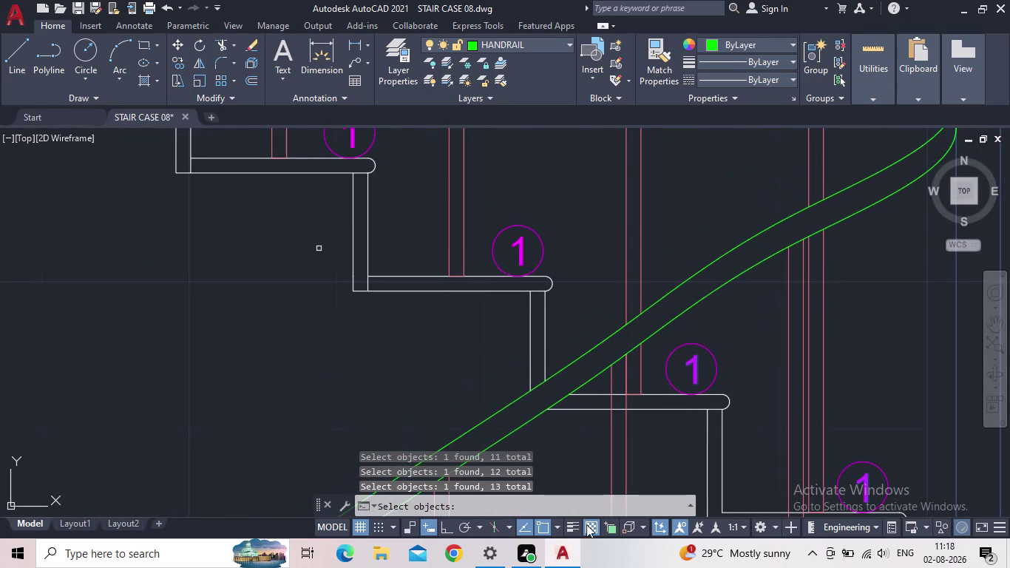
scroll(down, 3)
click(524, 260)
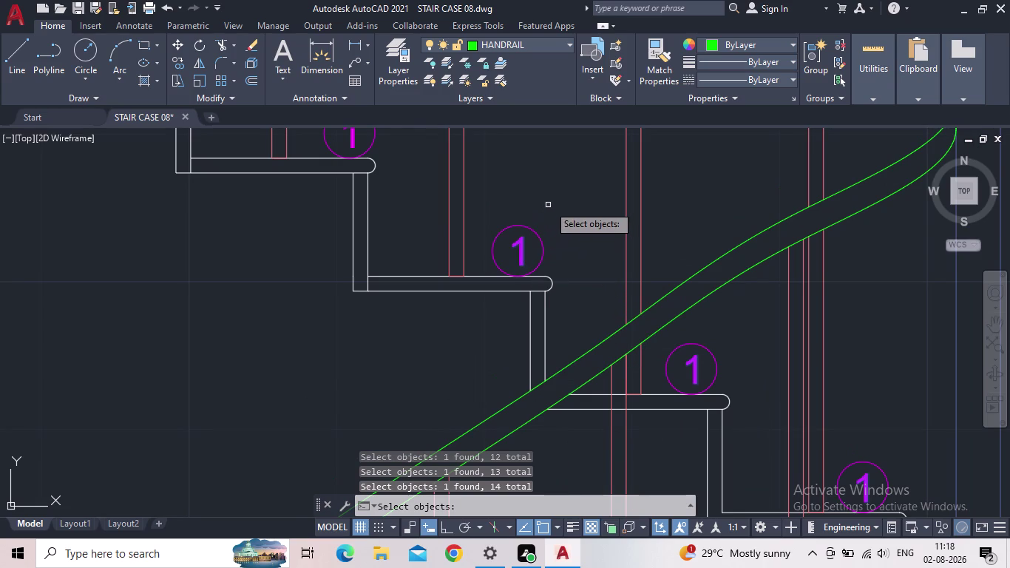
scroll(down, 3)
middle_drag(565, 201, 819, 392)
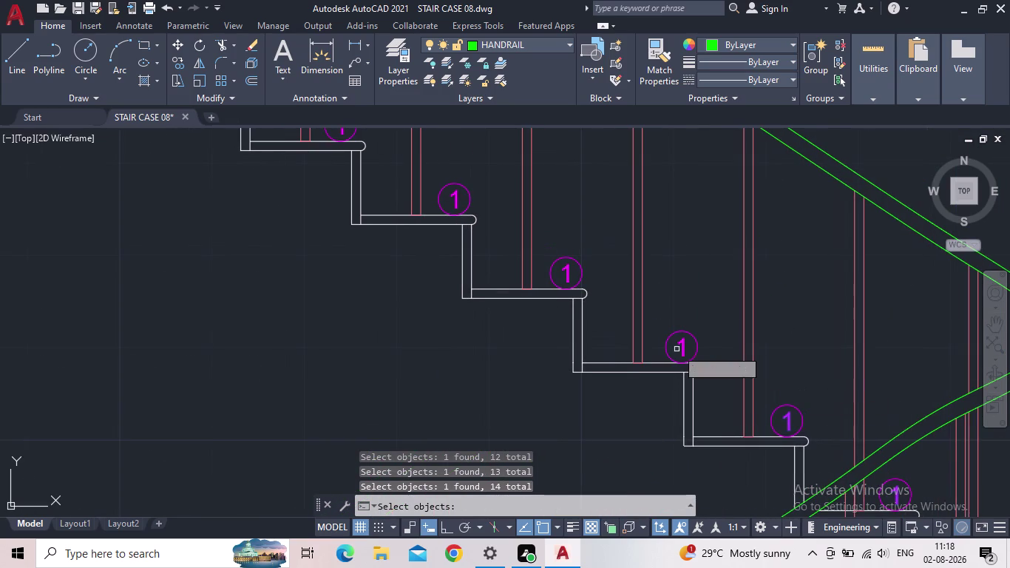
click(685, 346)
click(567, 270)
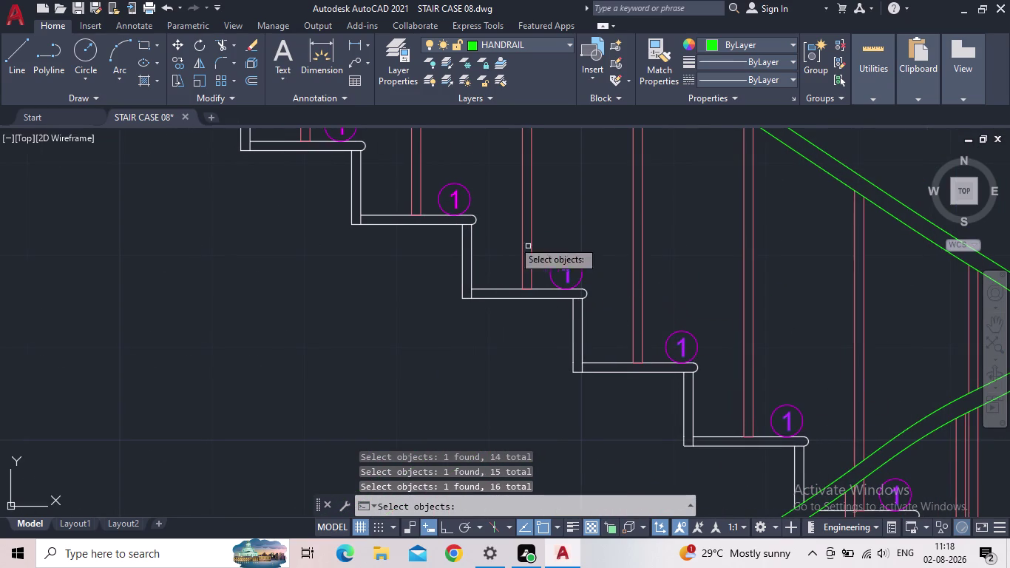
click(458, 203)
Pick the last five step tags, including the landing tag, and finish the selection.
middle_drag(509, 187, 862, 413)
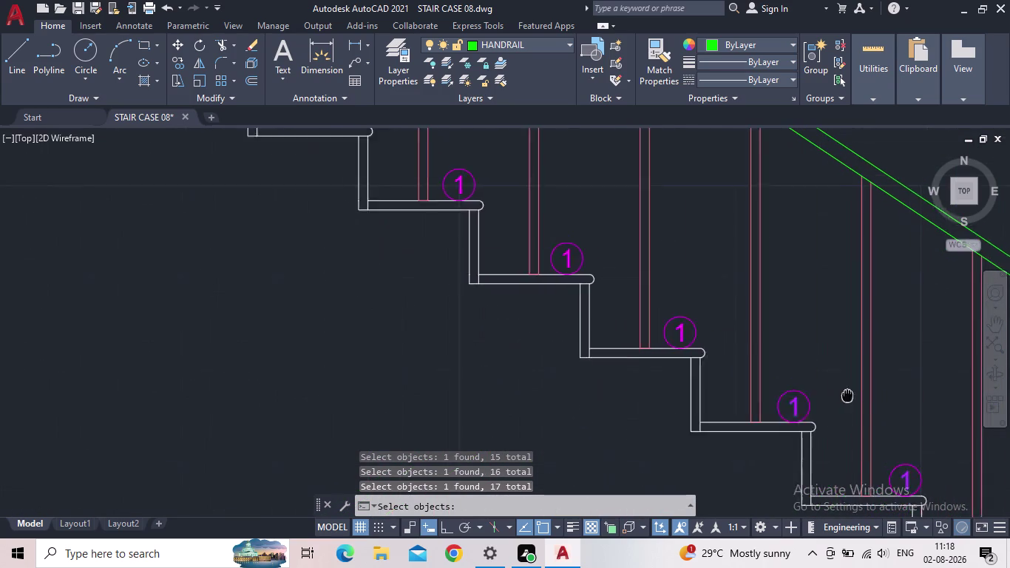
middle_drag(862, 413, 880, 438)
click(715, 378)
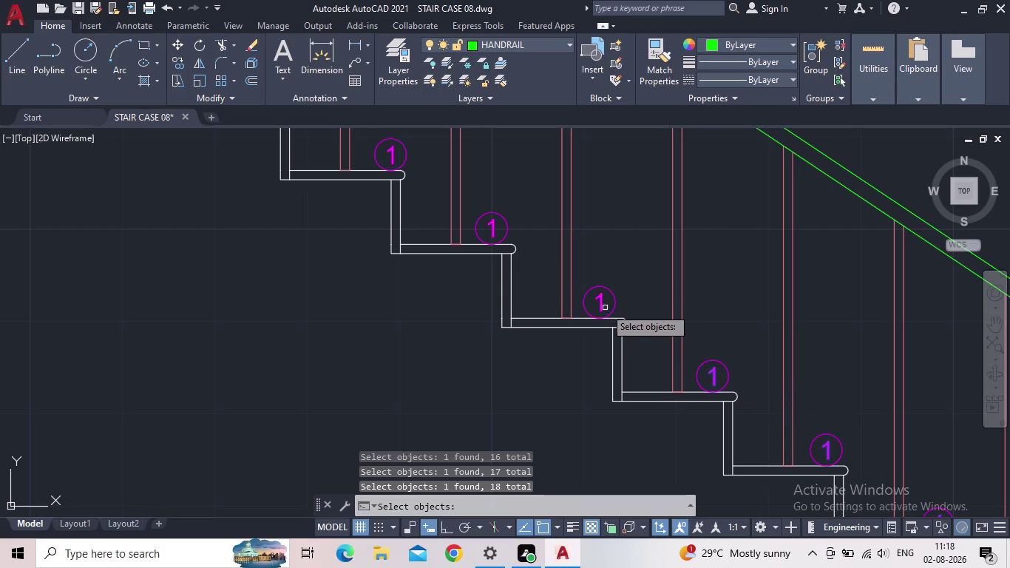
click(603, 305)
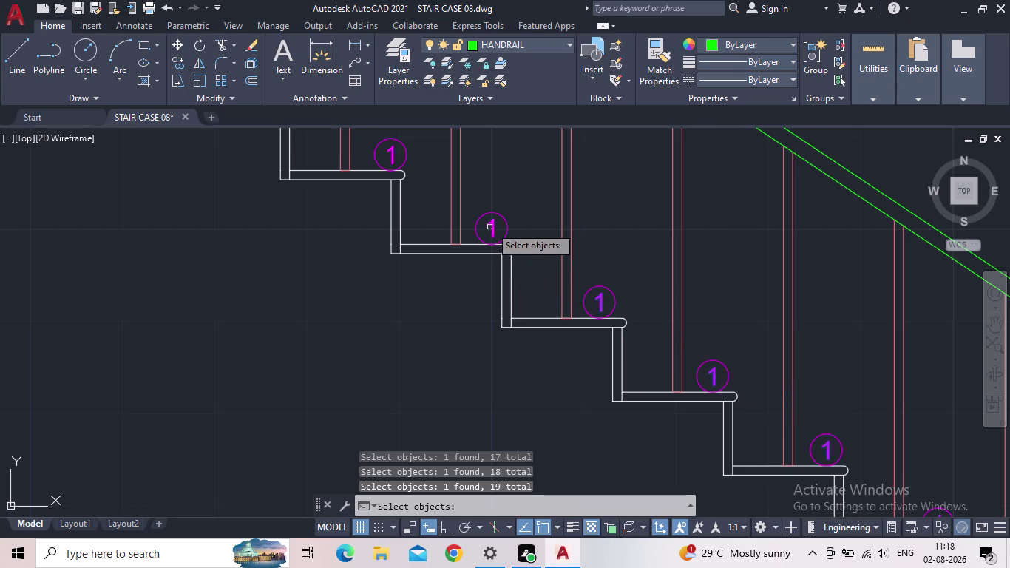
click(491, 225)
click(388, 150)
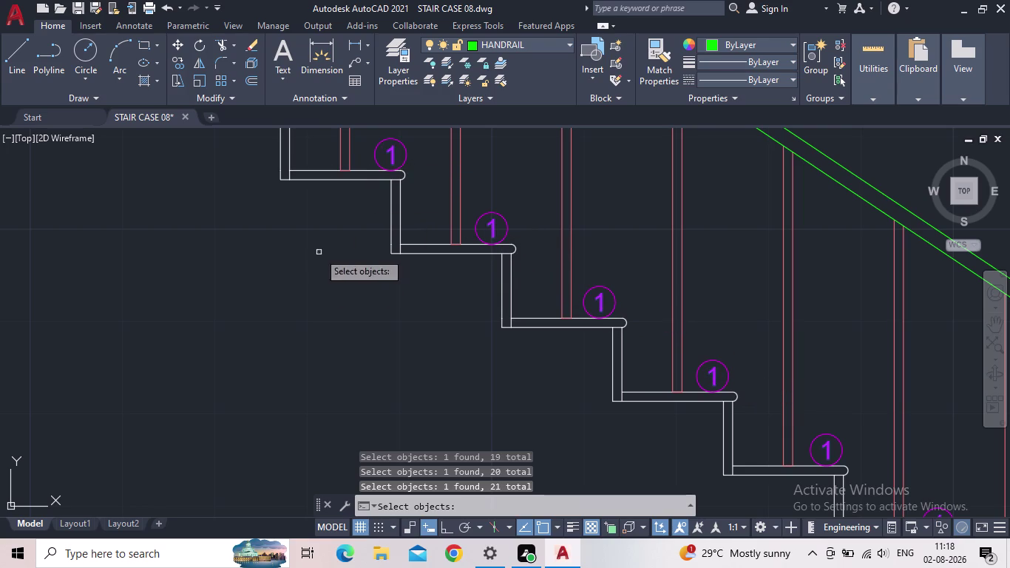
middle_drag(334, 314, 547, 567)
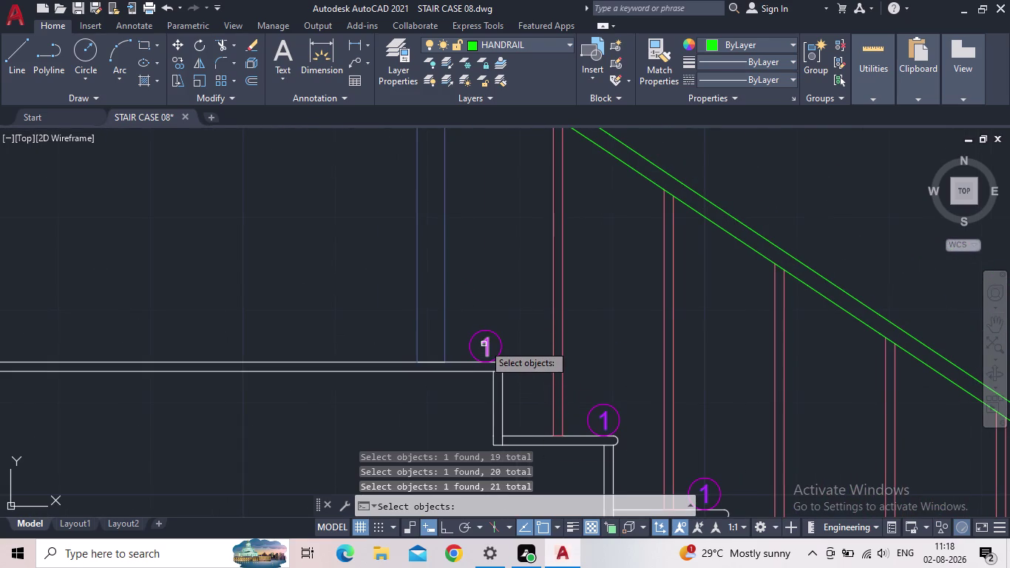
click(484, 344)
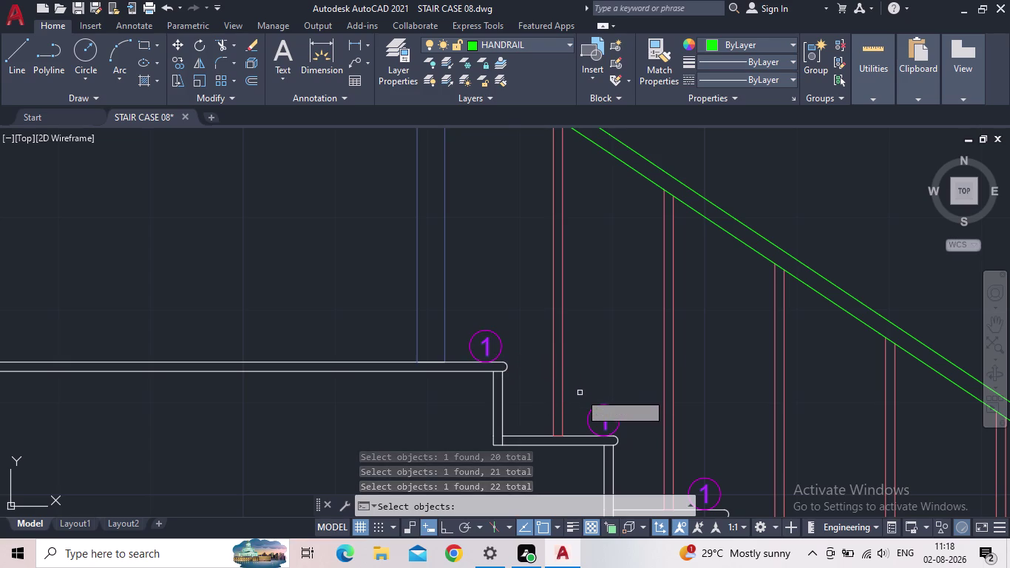
key(Return)
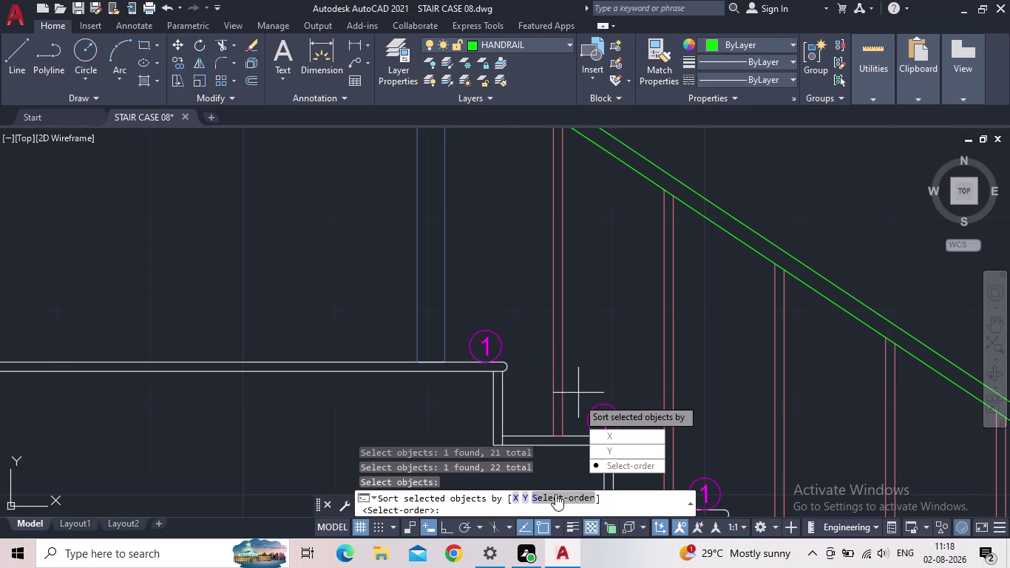
Number the picked tags in select order from 1, increment 1, overwriting their old text.
click(556, 494)
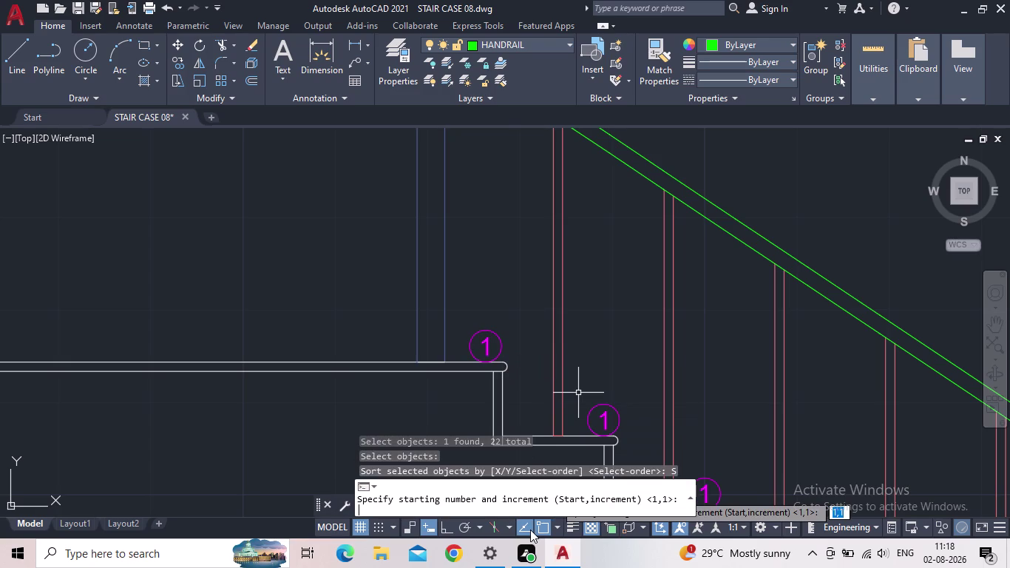
key(1)
key(comma)
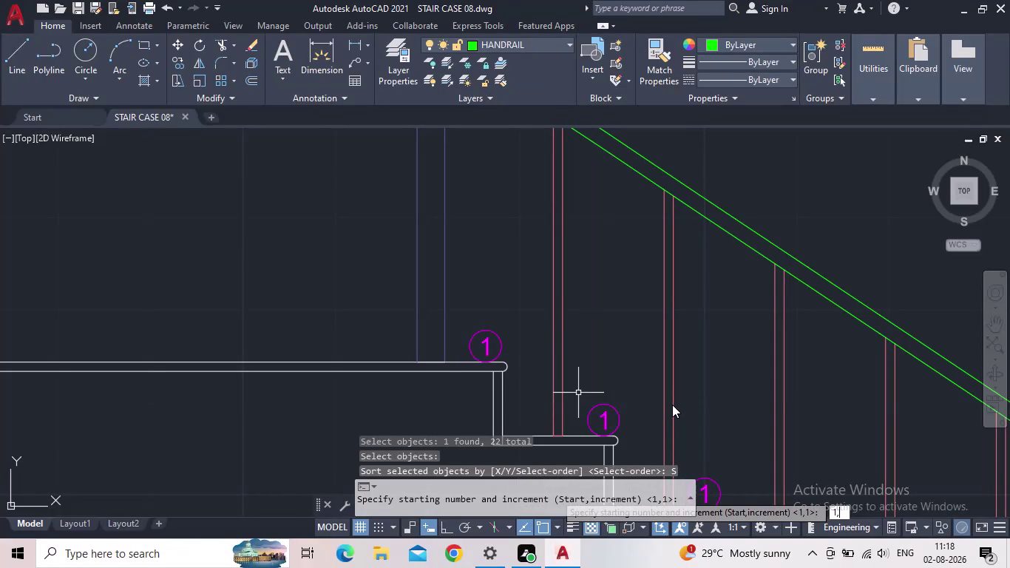
key(1)
key(Return)
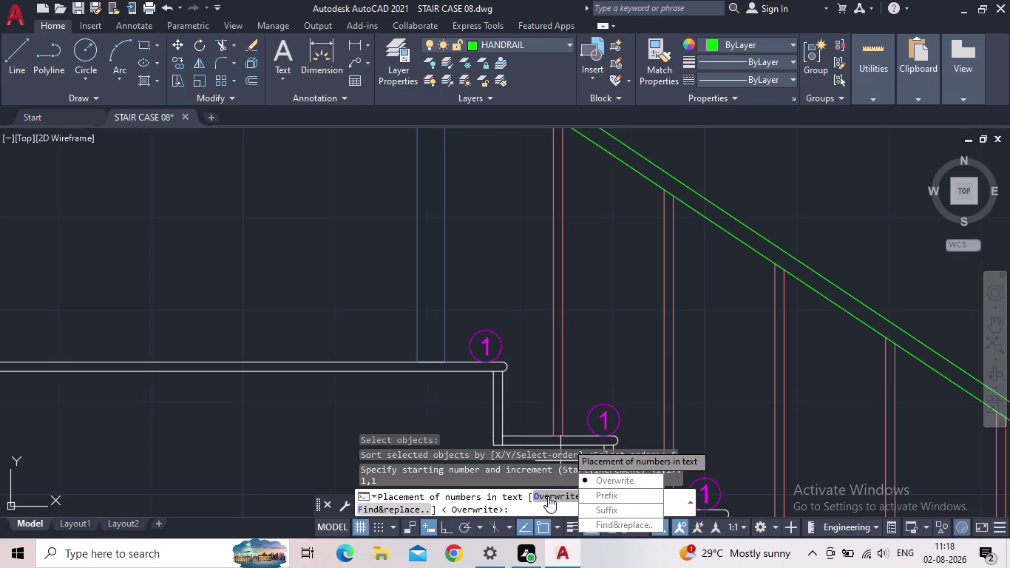
click(549, 497)
scroll(down, 3)
middle_drag(621, 345, 555, 315)
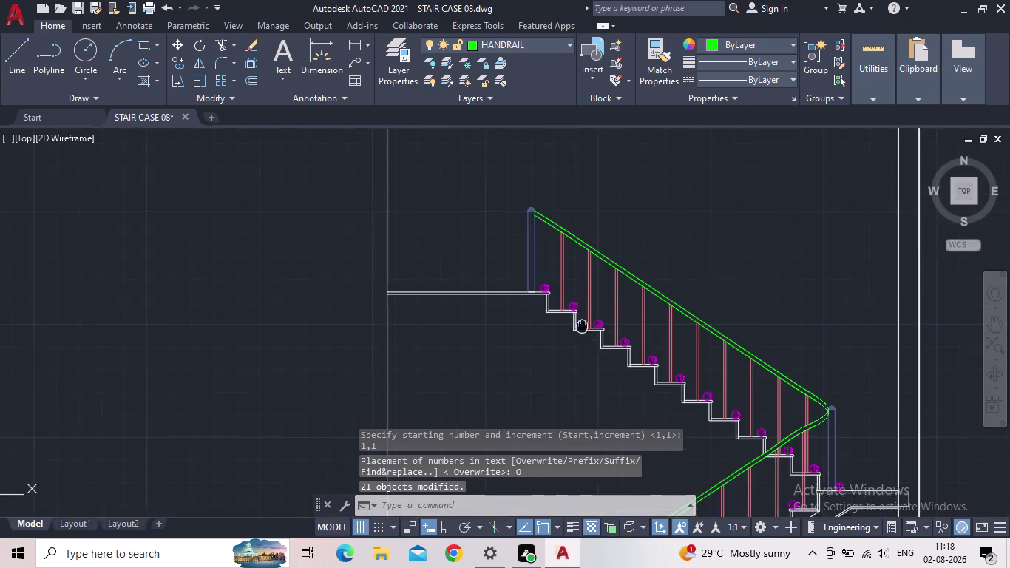
middle_drag(555, 315, 449, 203)
middle_drag(501, 363, 579, 149)
scroll(down, 3)
middle_drag(523, 229, 550, 351)
scroll(up, 3)
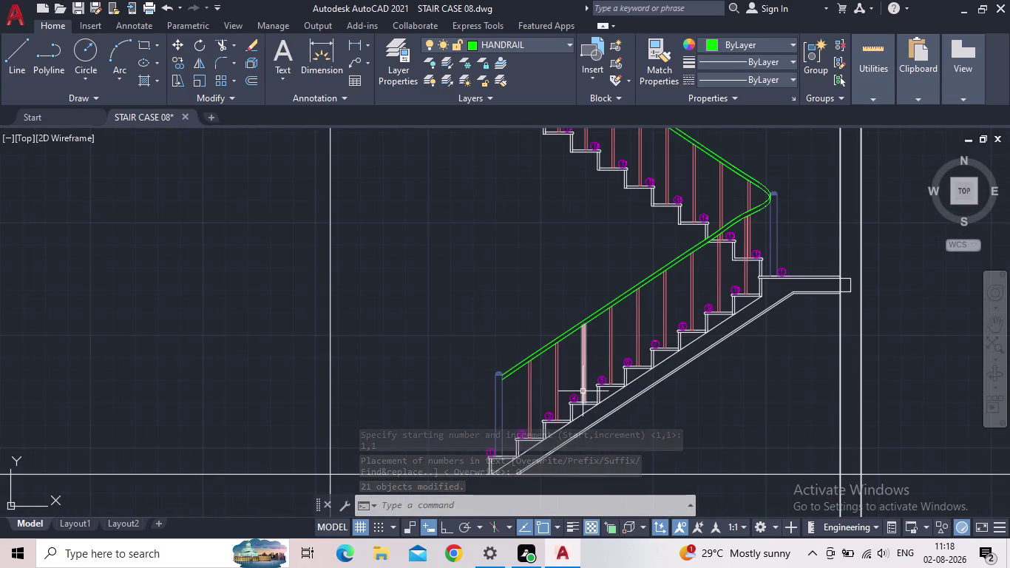
middle_drag(602, 356, 648, 279)
scroll(up, 3)
scroll(up, 3)
scroll(up, 3)
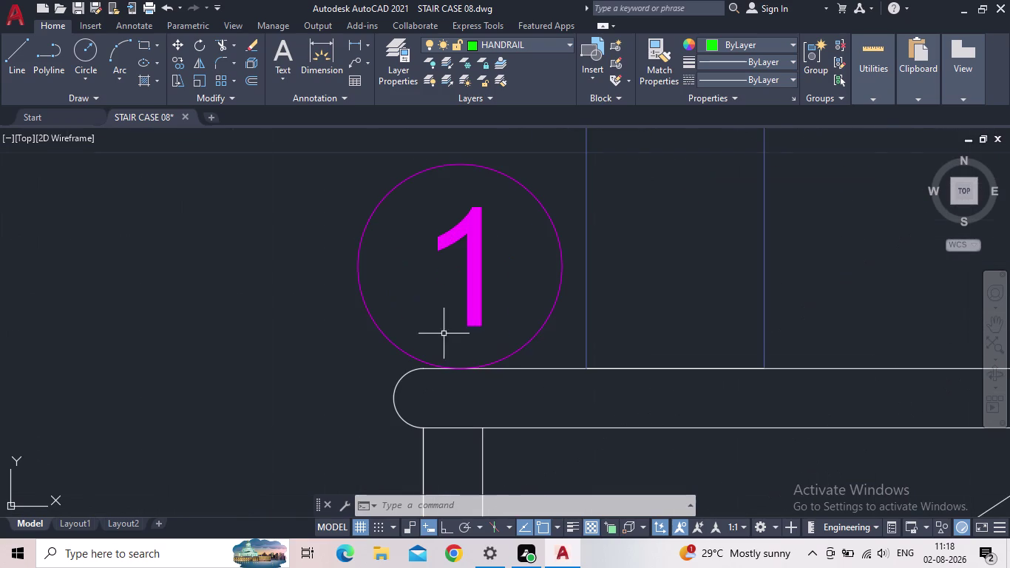
click(554, 347)
click(445, 286)
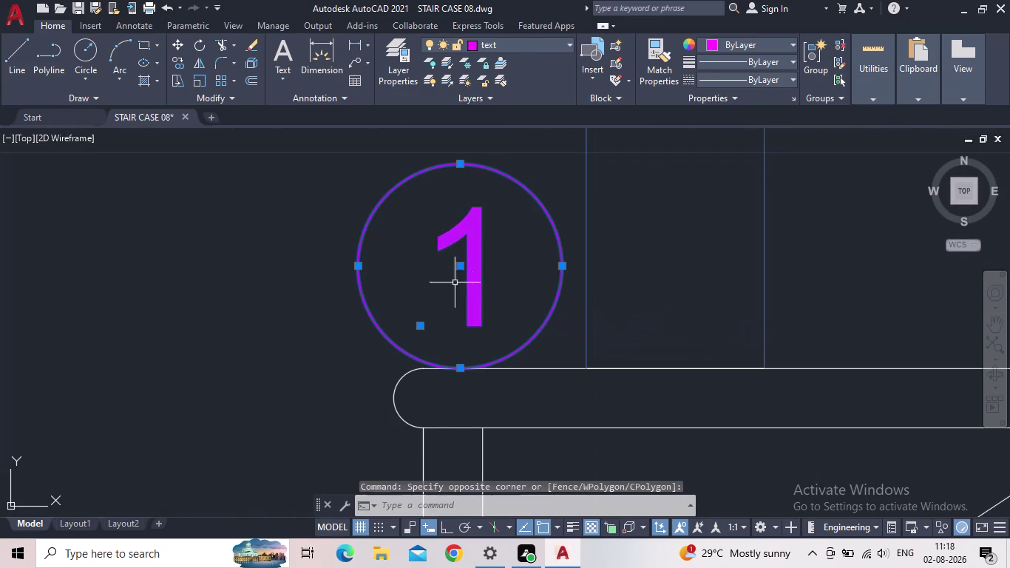
scroll(down, 3)
middle_drag(687, 201, 384, 379)
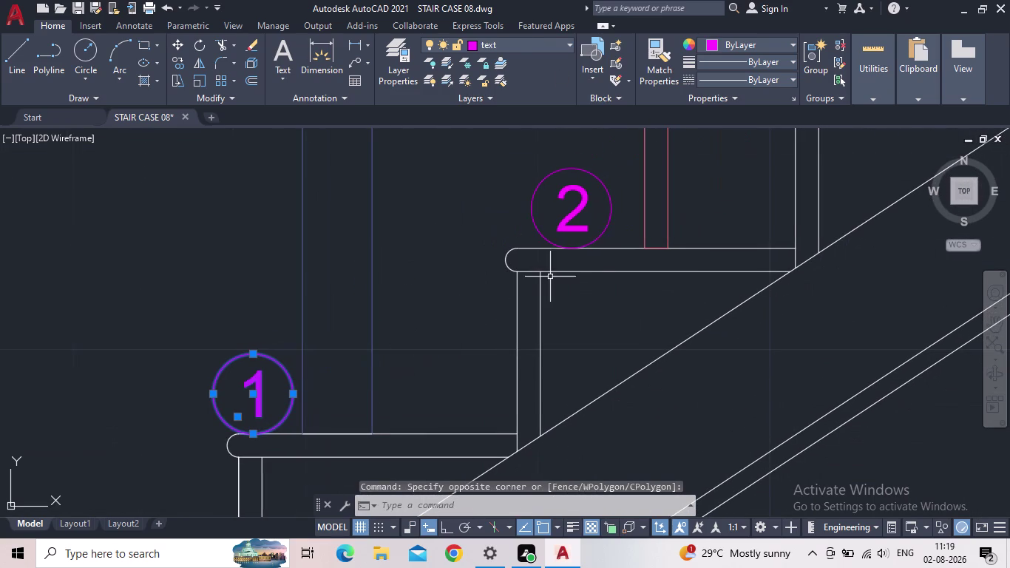
drag(634, 224, 620, 225)
click(543, 198)
middle_drag(601, 222, 438, 381)
scroll(down, 3)
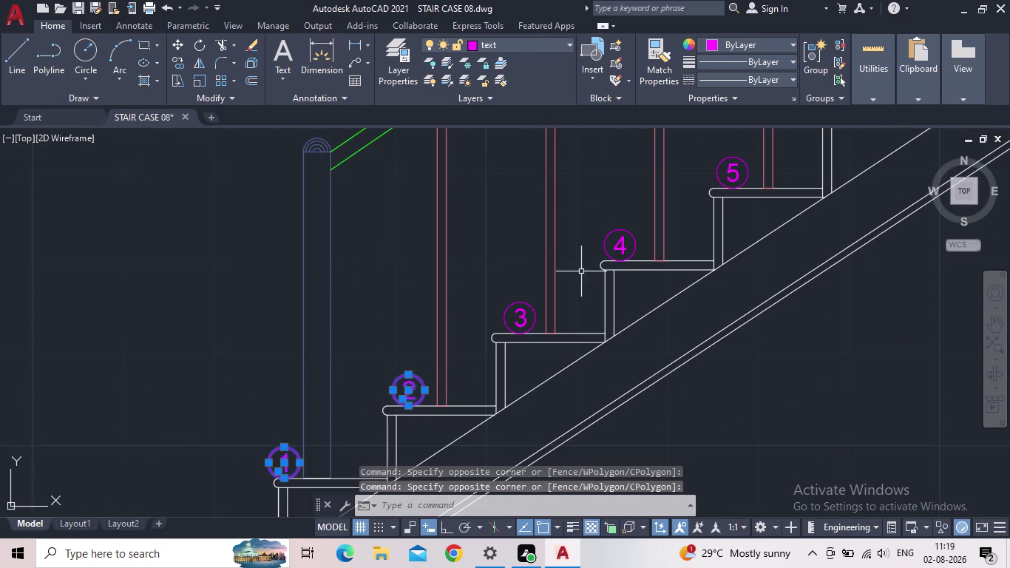
drag(540, 321, 533, 320)
click(507, 312)
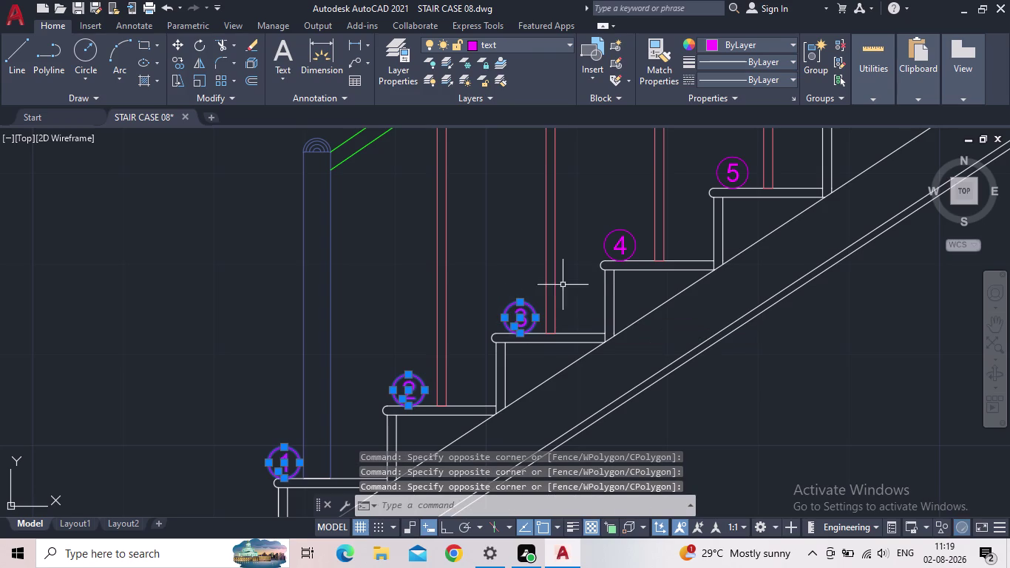
click(643, 252)
click(595, 234)
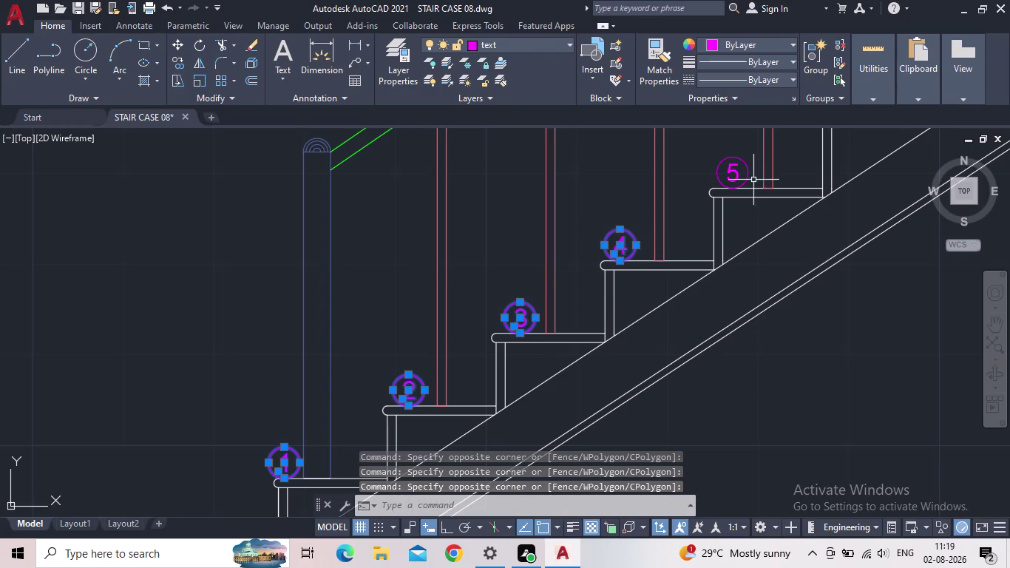
click(752, 178)
click(722, 166)
middle_drag(718, 181, 576, 347)
scroll(down, 3)
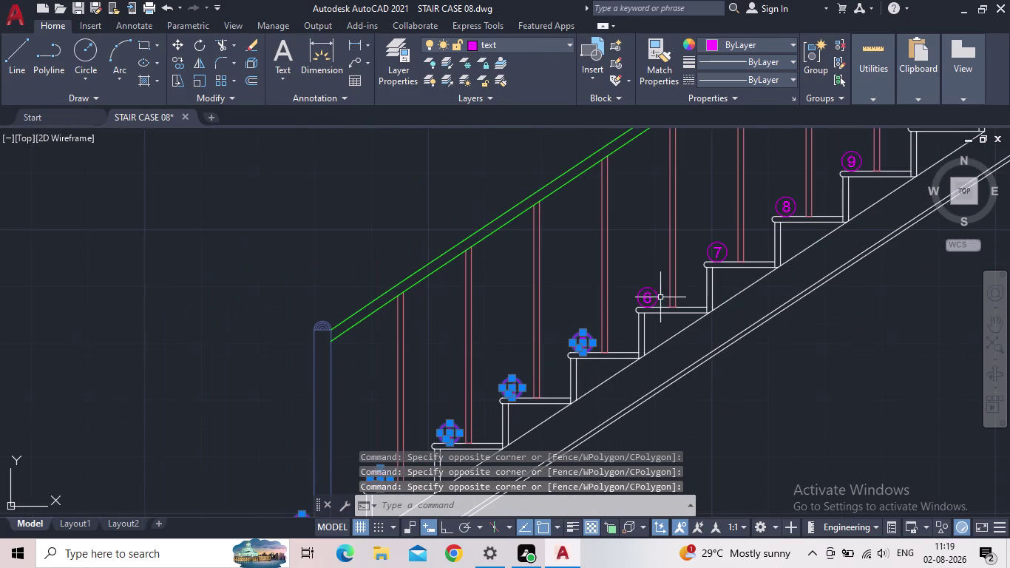
click(660, 298)
key(Escape)
scroll(down, 3)
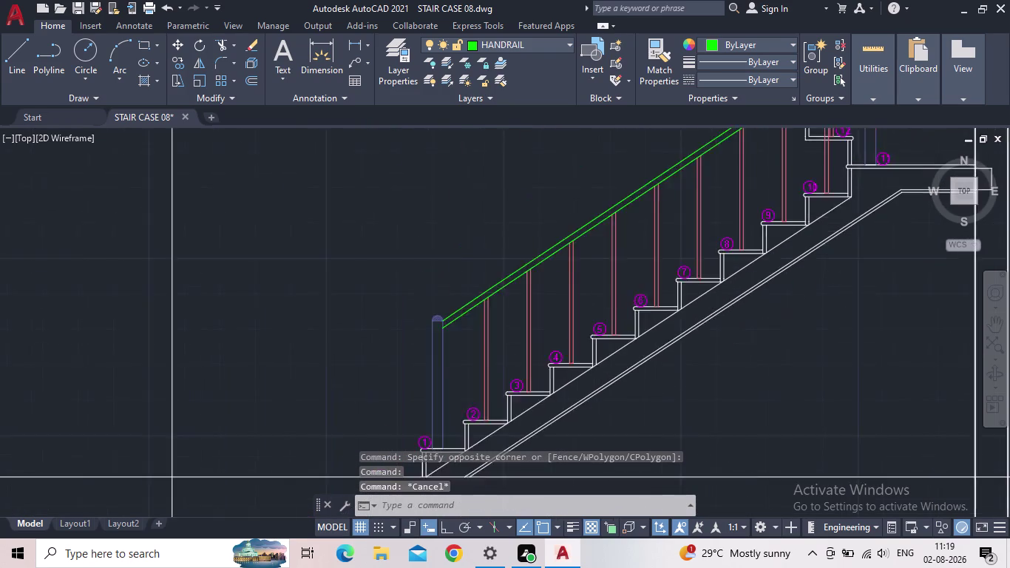
scroll(down, 3)
scroll(up, 3)
middle_drag(685, 246, 695, 193)
scroll(up, 3)
scroll(up, 3)
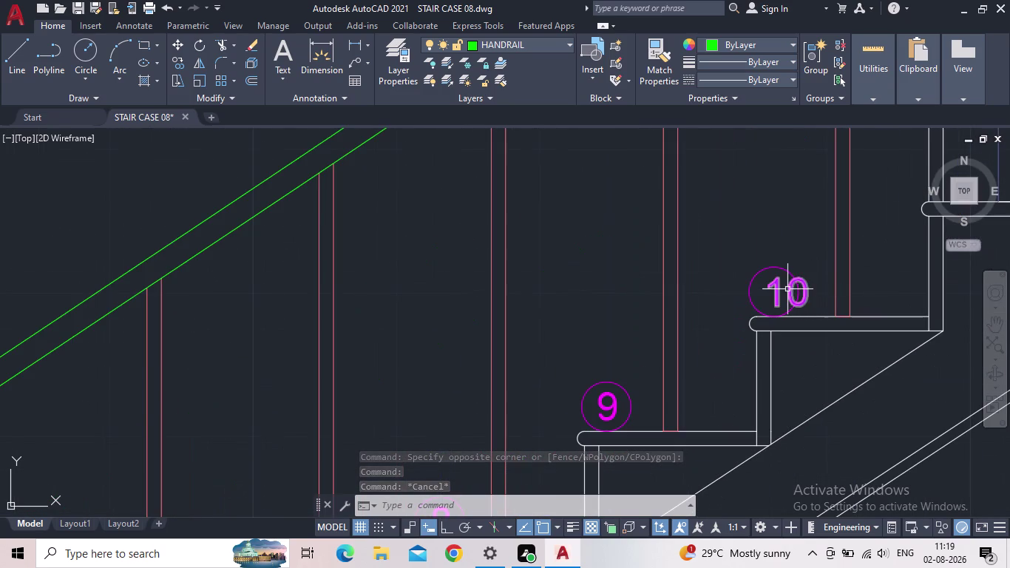
Move tag 10's circle so it is centred on the number 10.
click(790, 273)
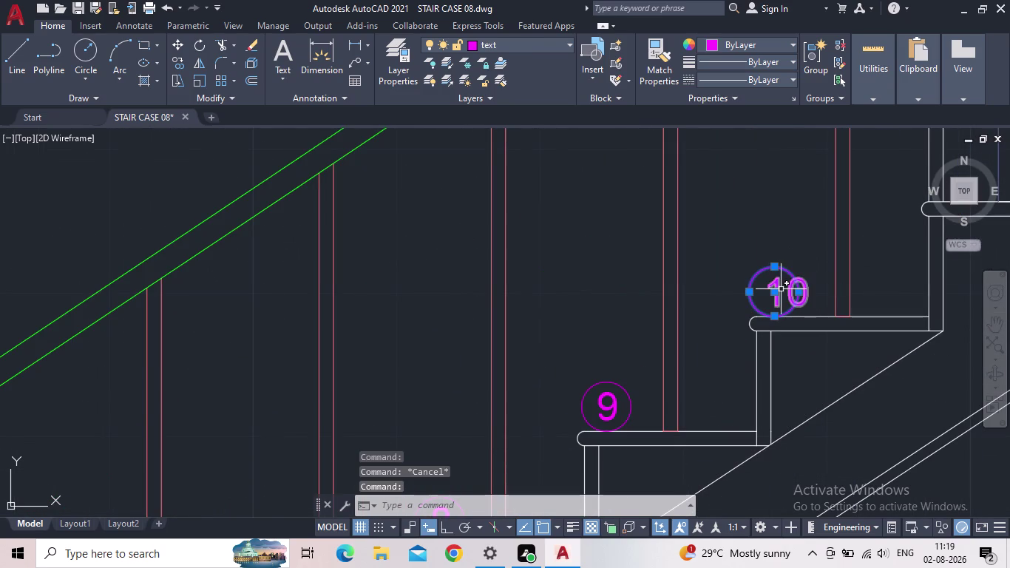
click(773, 293)
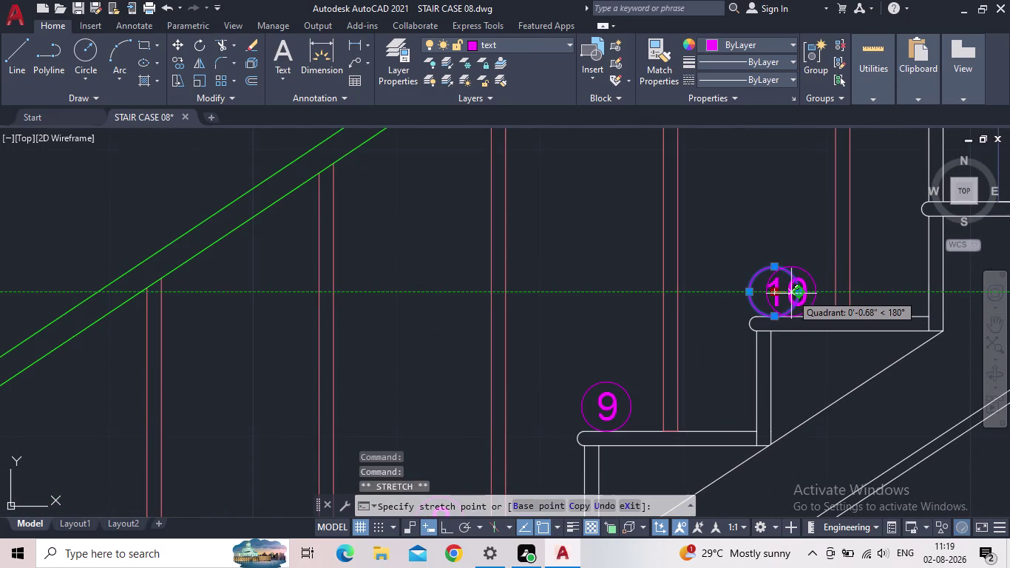
click(789, 296)
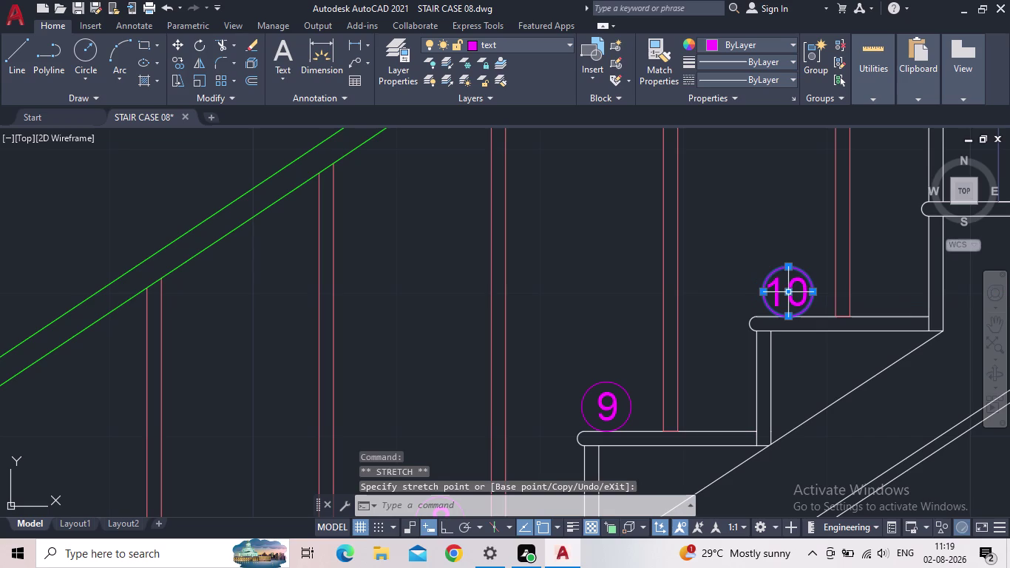
key(Escape)
Re-centre tag 11's circle around the number 11.
scroll(down, 3)
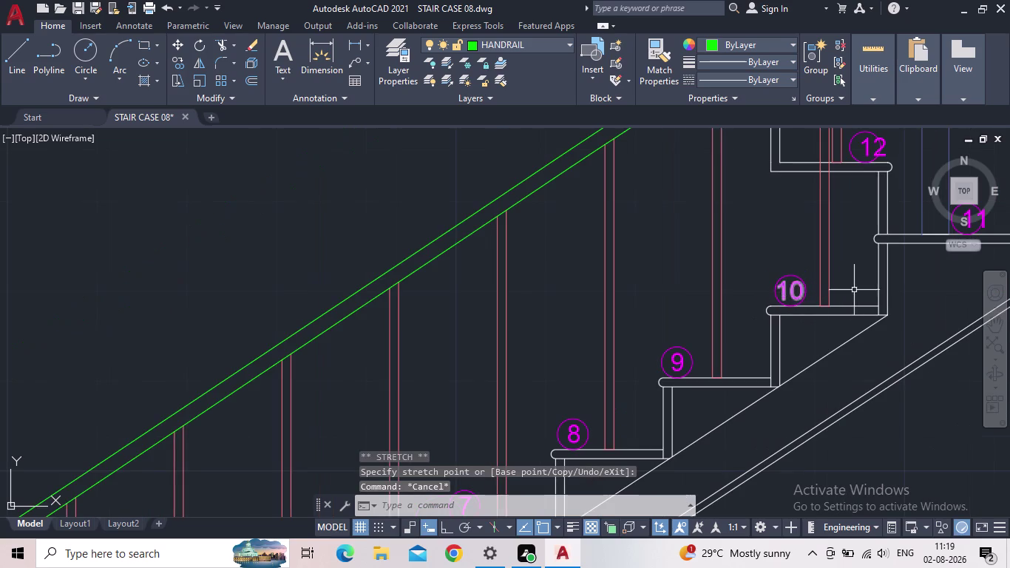
middle_drag(858, 278, 643, 364)
scroll(up, 3)
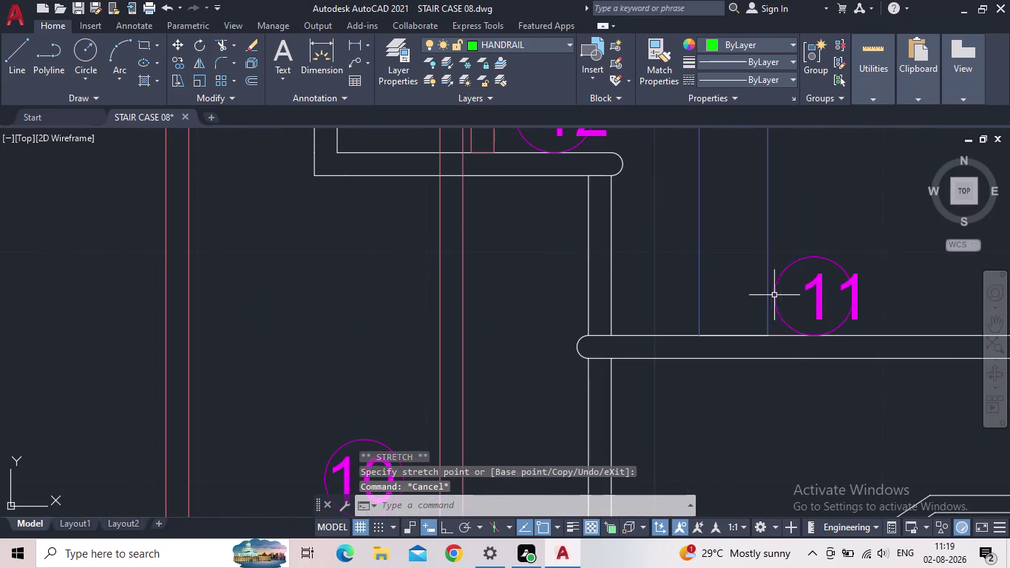
click(776, 291)
click(811, 295)
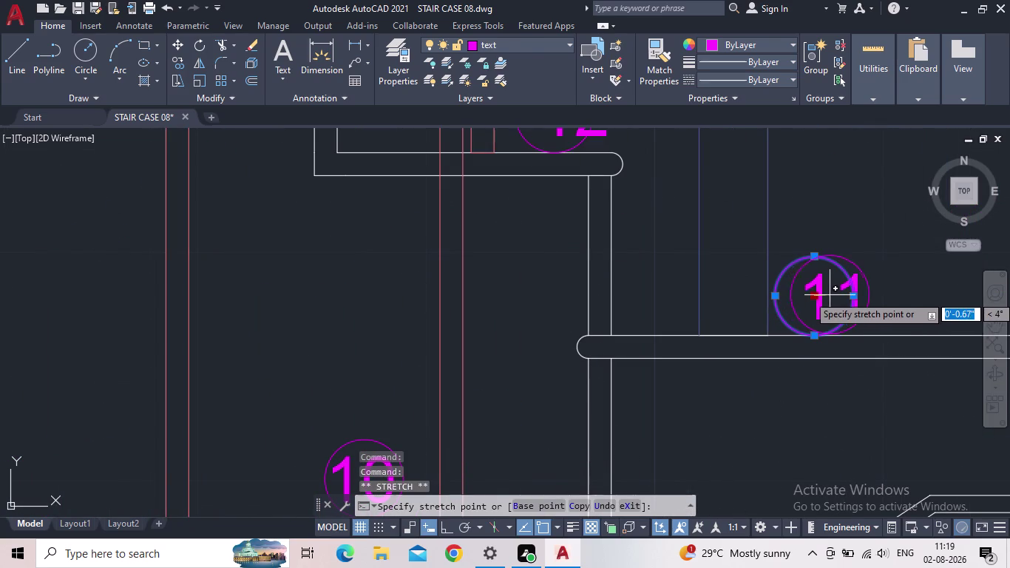
click(834, 300)
key(Escape)
Re-centre tag 12's circle around the number 12.
scroll(down, 3)
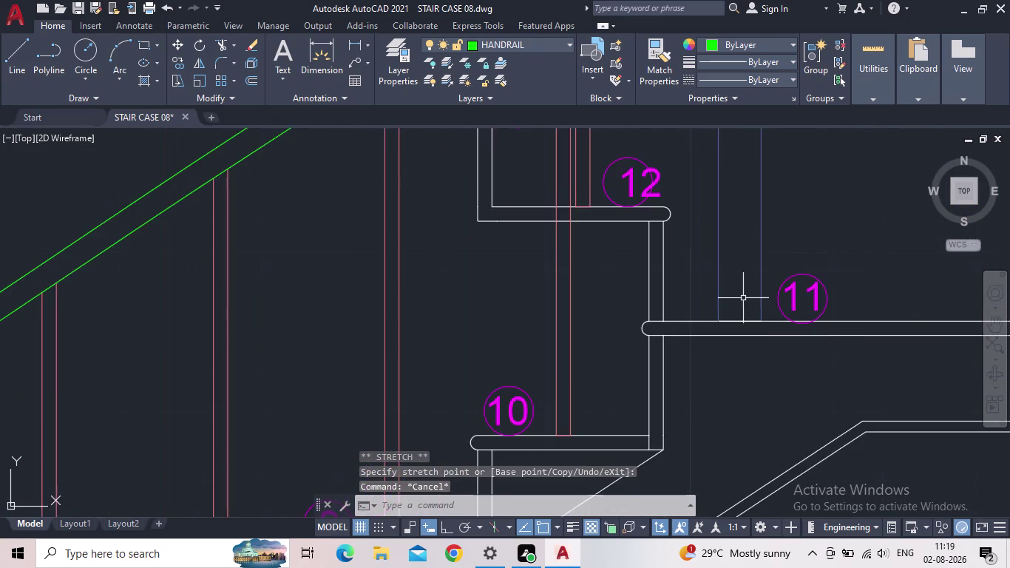
middle_drag(700, 283, 666, 368)
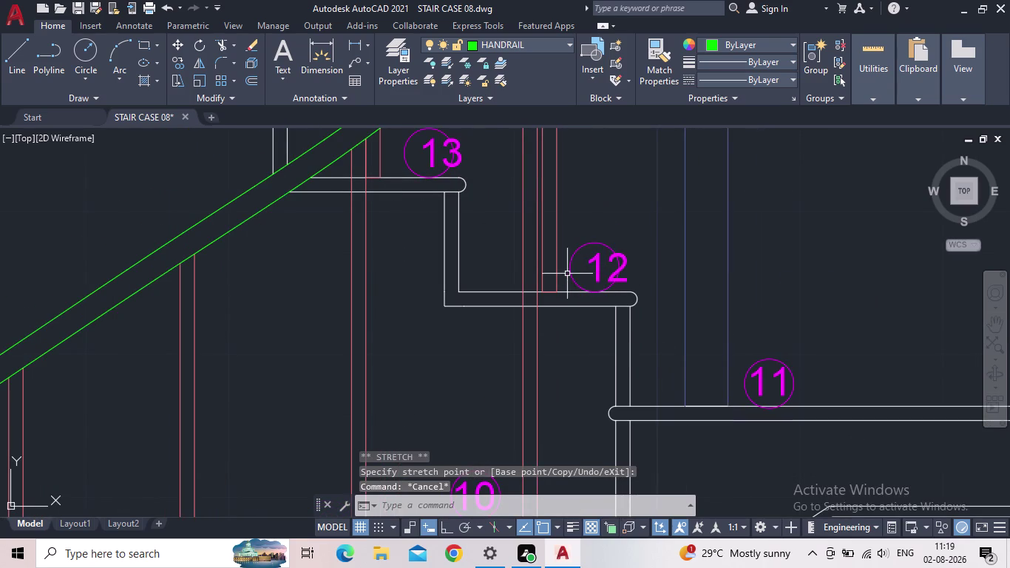
click(572, 272)
click(594, 269)
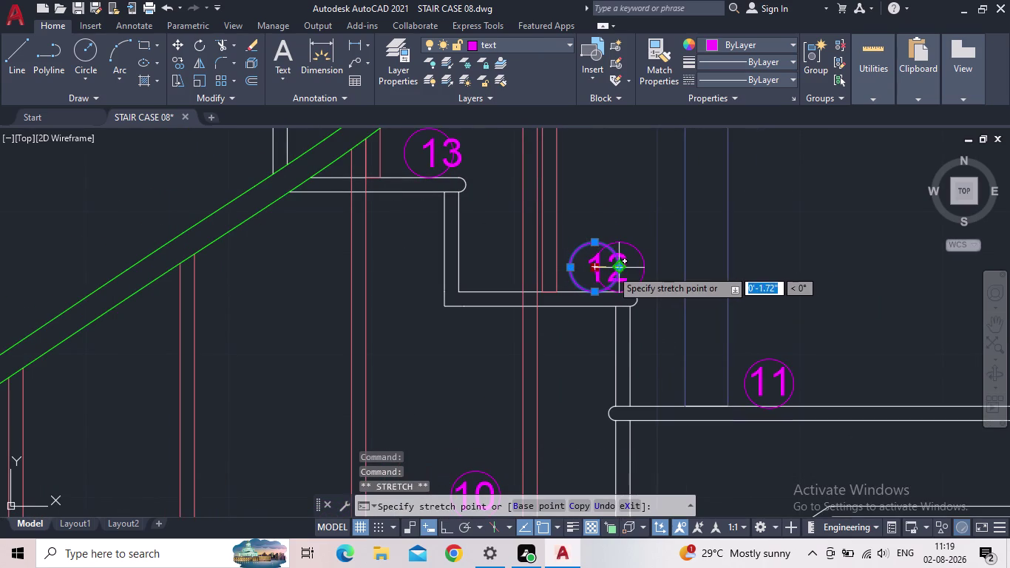
click(608, 270)
key(Escape)
Select the circle of tag 13 for re-centring.
scroll(down, 3)
middle_drag(520, 277, 584, 366)
scroll(up, 3)
click(531, 304)
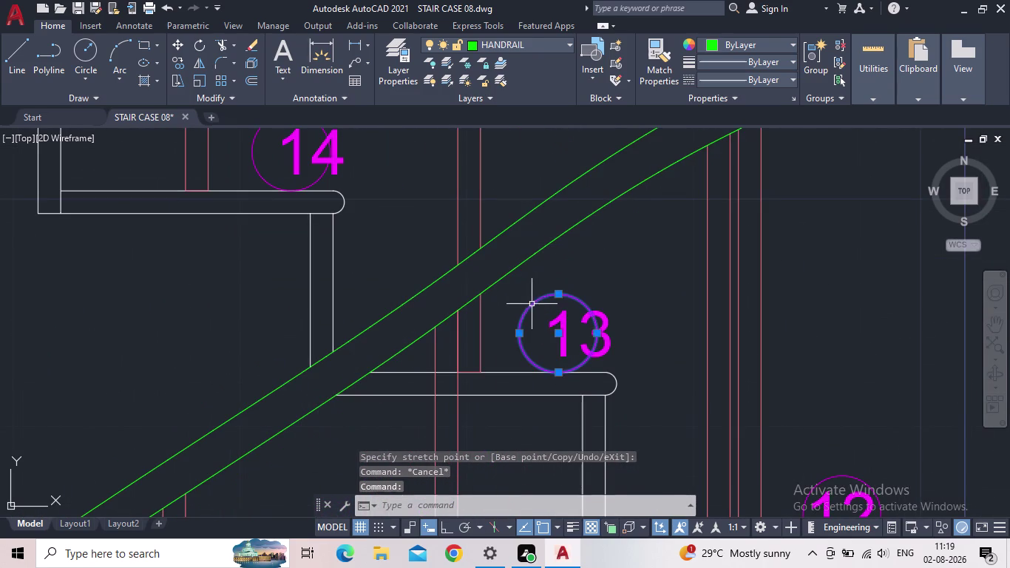
Re-centre the circles on tread numbers 13 and 14.
click(557, 333)
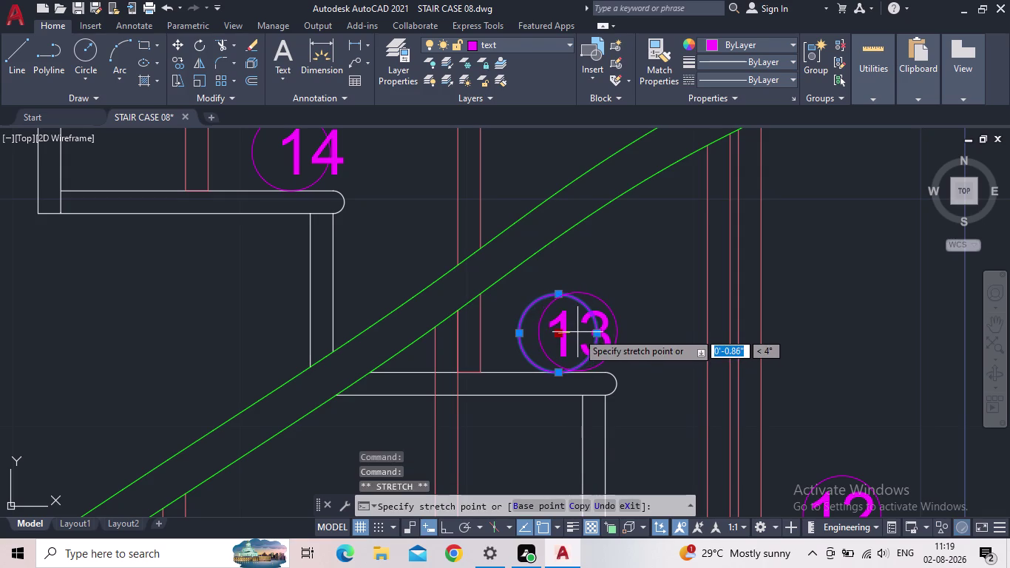
click(580, 332)
key(Escape)
scroll(down, 3)
middle_drag(472, 309, 537, 414)
click(401, 312)
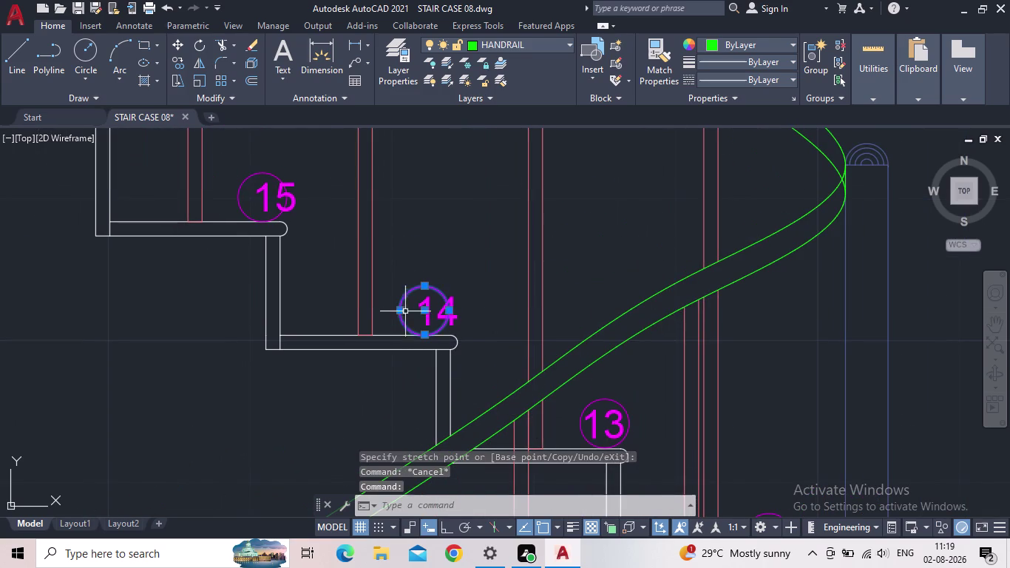
click(422, 309)
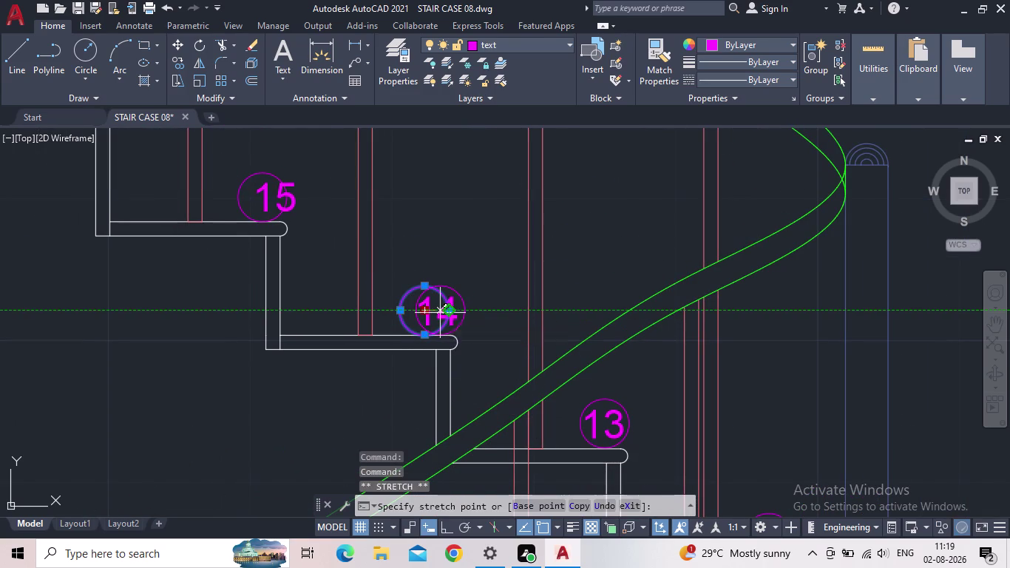
click(440, 313)
key(Escape)
Re-centre the circle on tread number 15, adjusting it a second time.
scroll(down, 3)
middle_drag(394, 310, 579, 393)
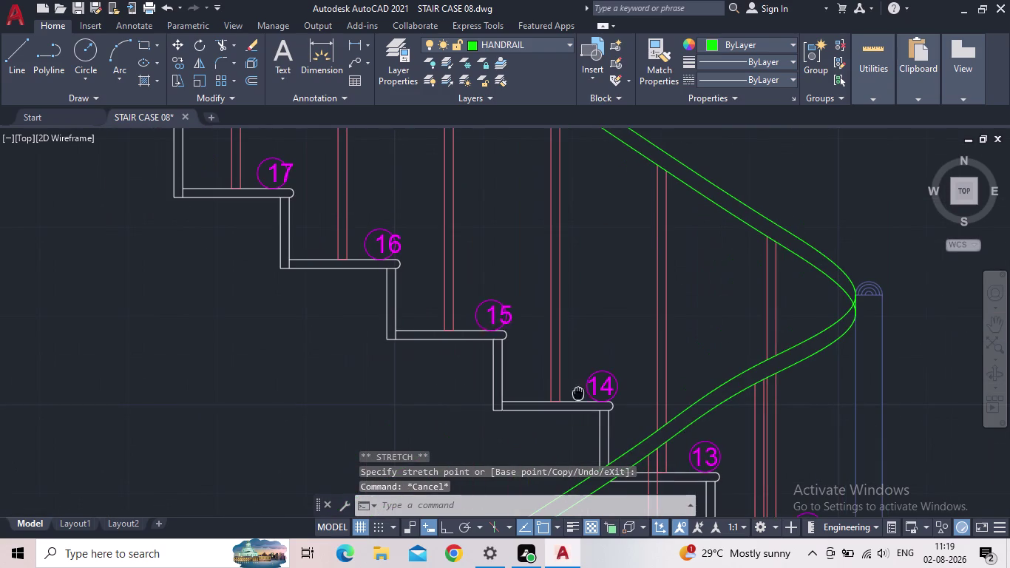
click(475, 313)
click(494, 313)
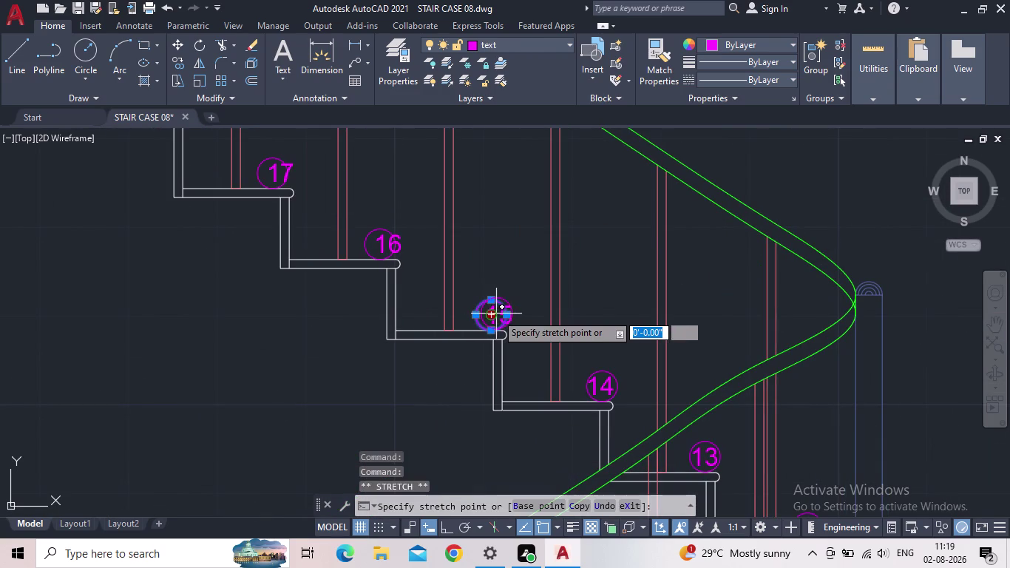
click(498, 315)
scroll(up, 3)
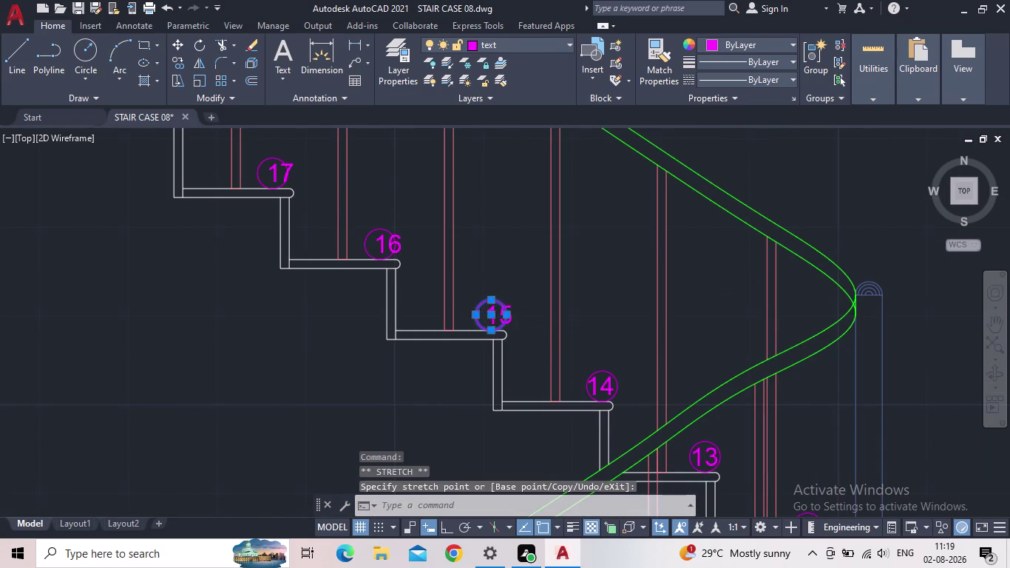
scroll(up, 3)
key(Escape)
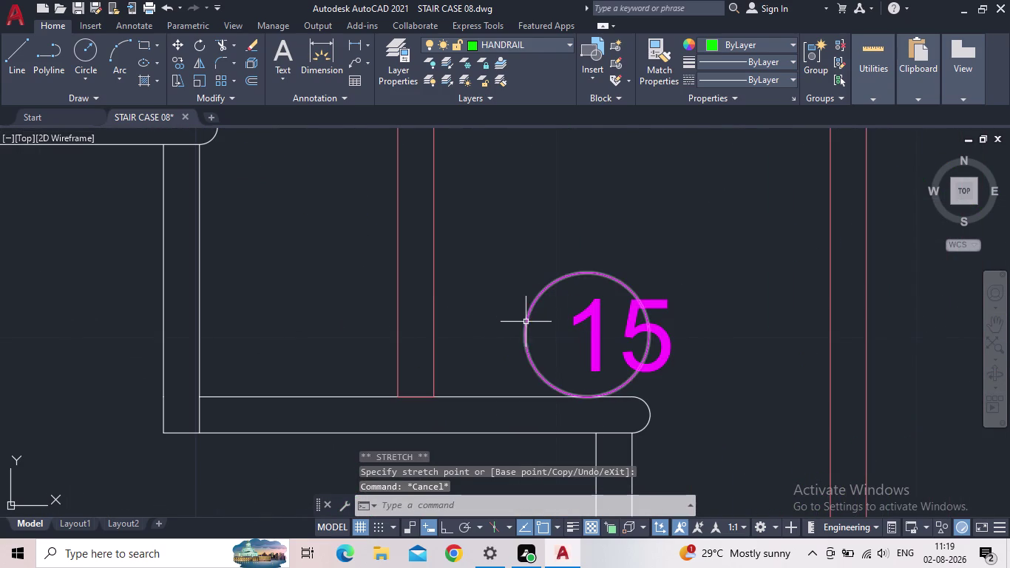
click(527, 323)
click(585, 335)
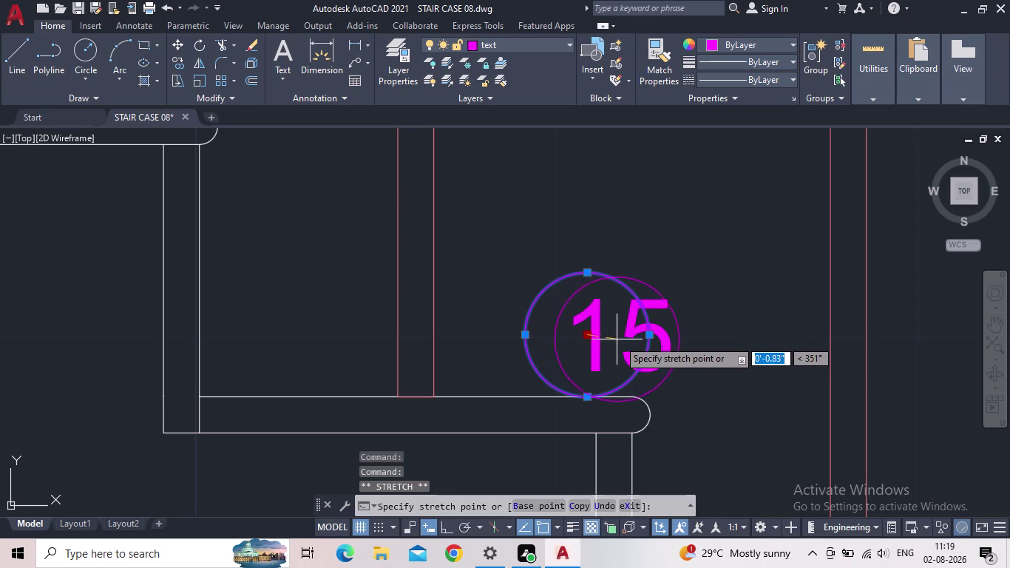
click(623, 340)
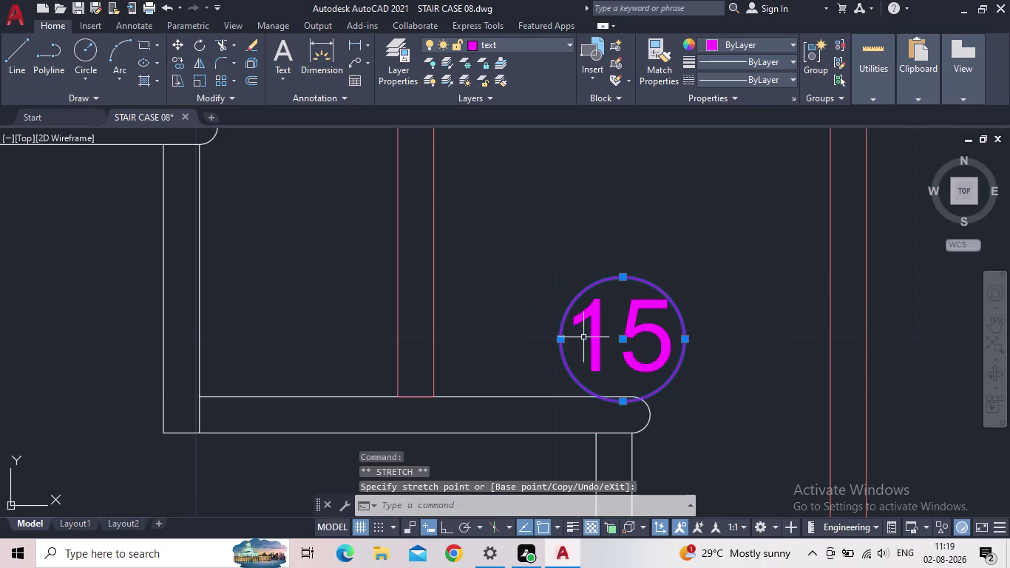
key(Escape)
Move the circle around tread number 16 onto its number.
scroll(down, 3)
middle_drag(448, 306, 530, 402)
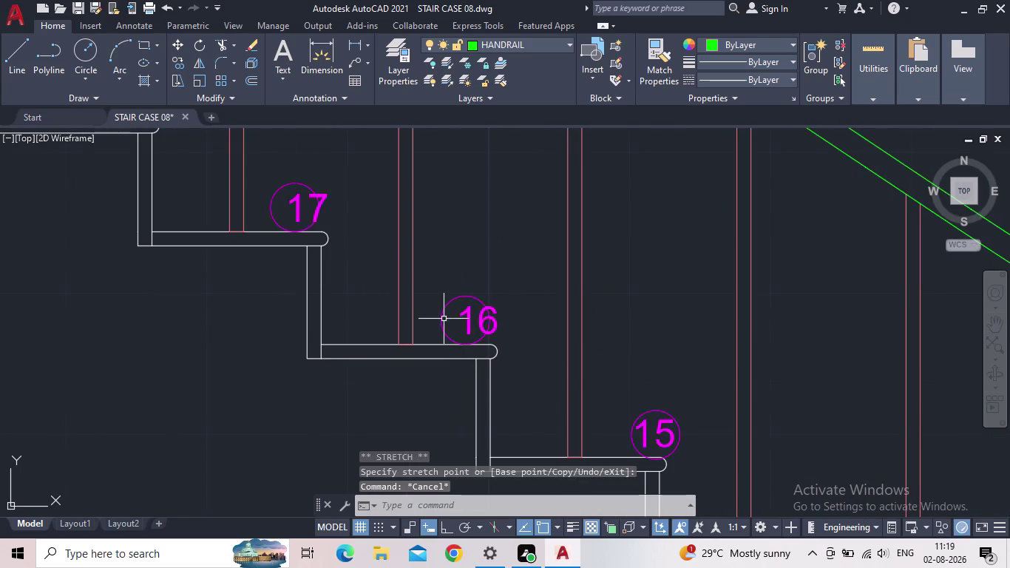
click(443, 318)
scroll(up, 3)
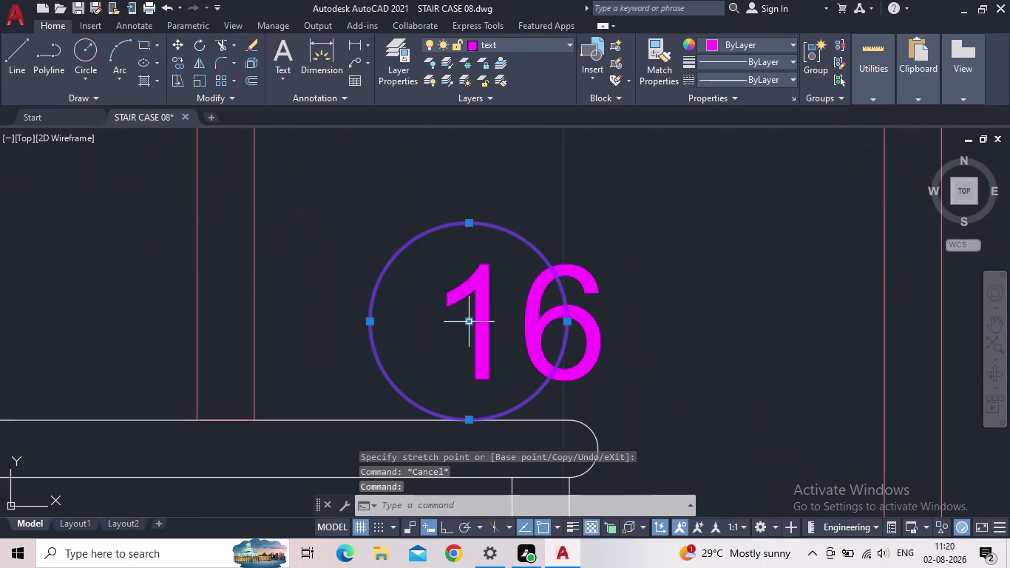
click(465, 322)
click(520, 327)
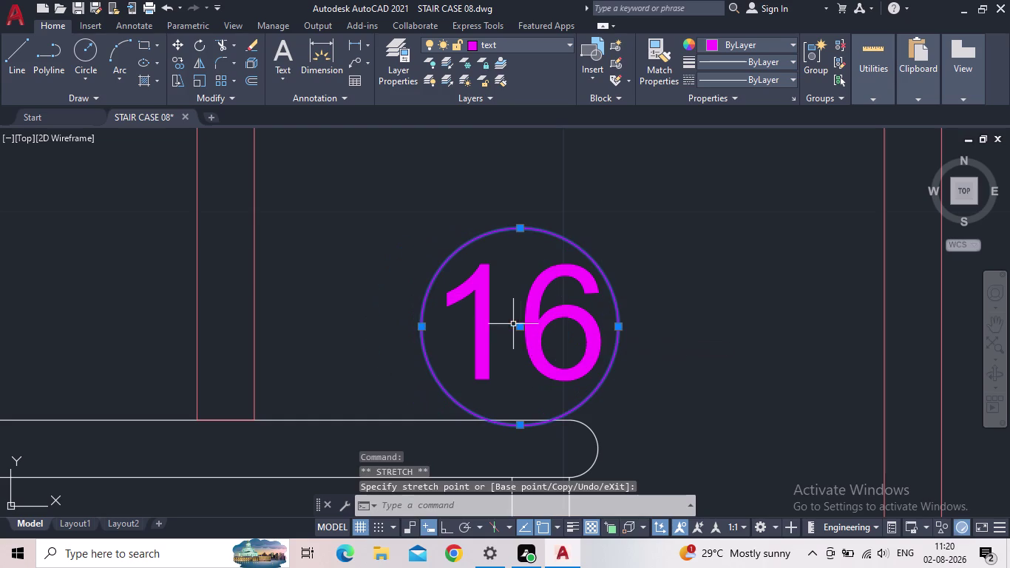
key(Escape)
Move the circle around tread number 17 onto its number.
scroll(down, 3)
middle_drag(343, 313, 678, 442)
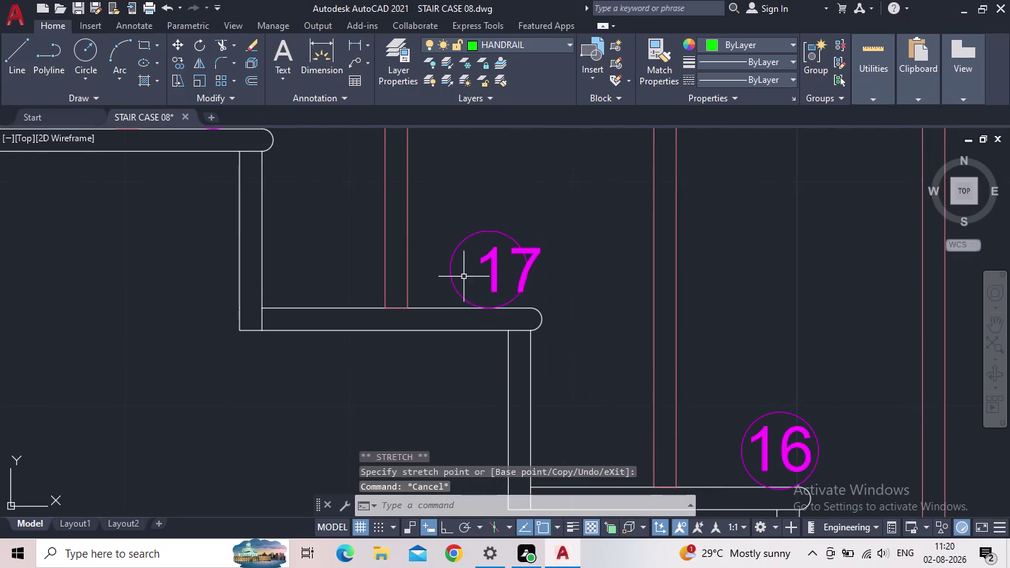
click(452, 277)
click(486, 269)
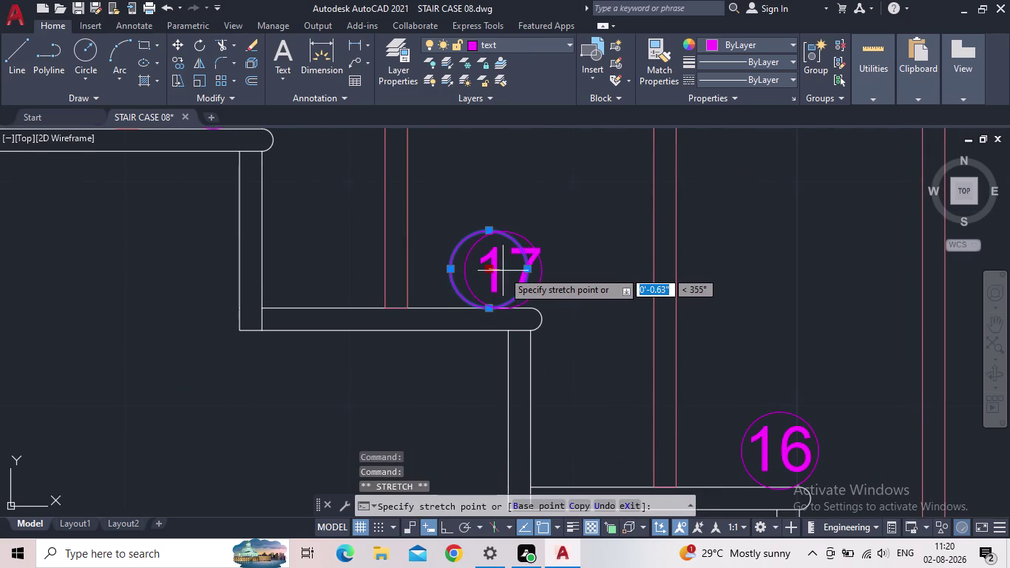
click(512, 270)
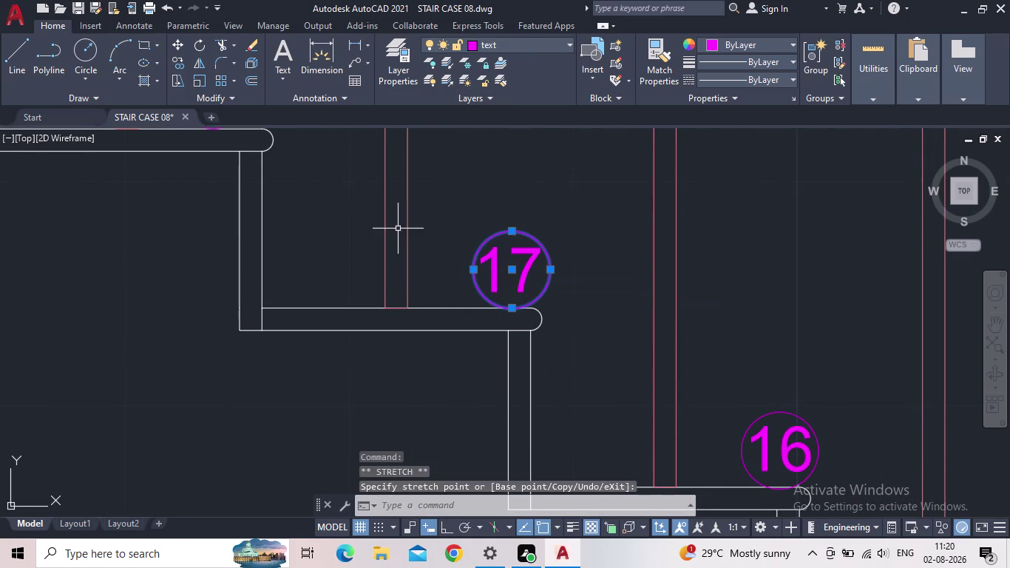
key(Escape)
Centre the circle around tread number 18 on its text.
scroll(down, 3)
middle_drag(406, 256, 557, 392)
click(411, 269)
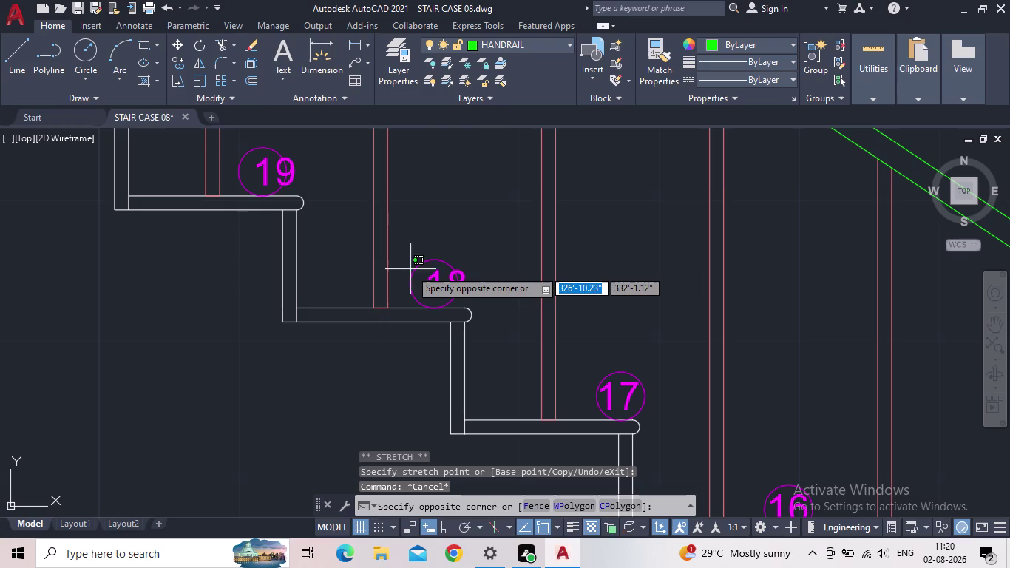
click(408, 275)
click(412, 279)
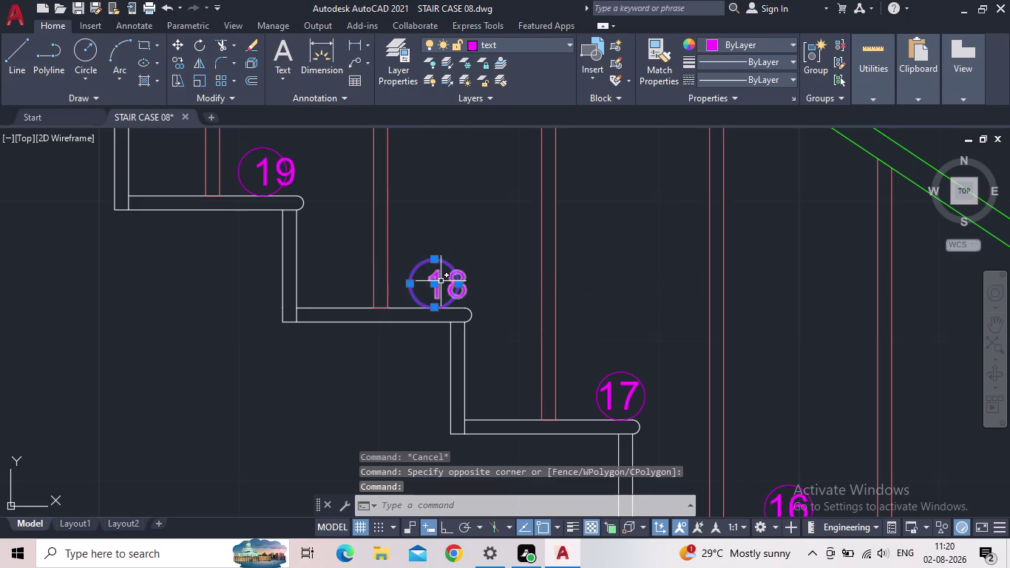
click(434, 286)
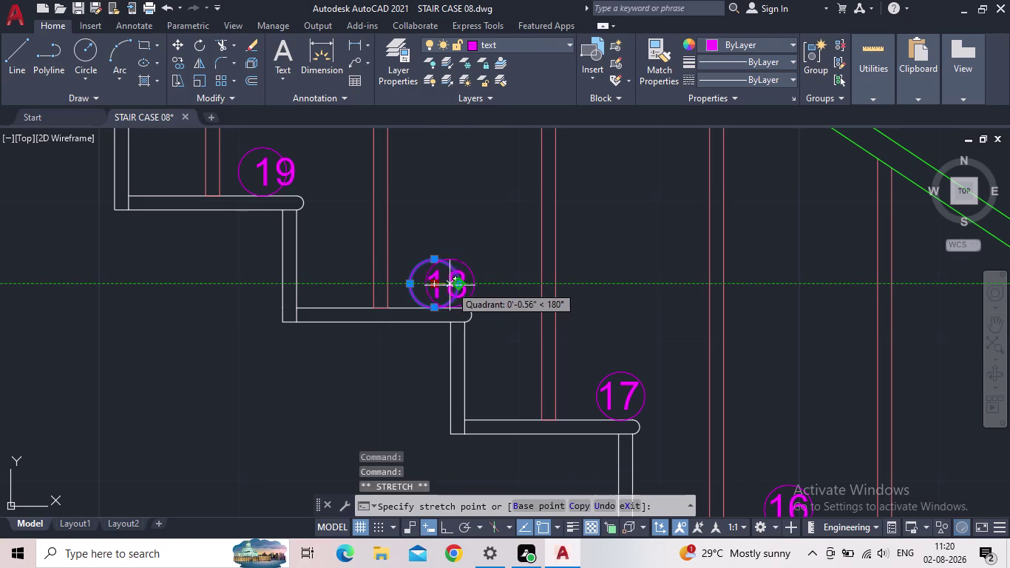
click(446, 286)
key(Escape)
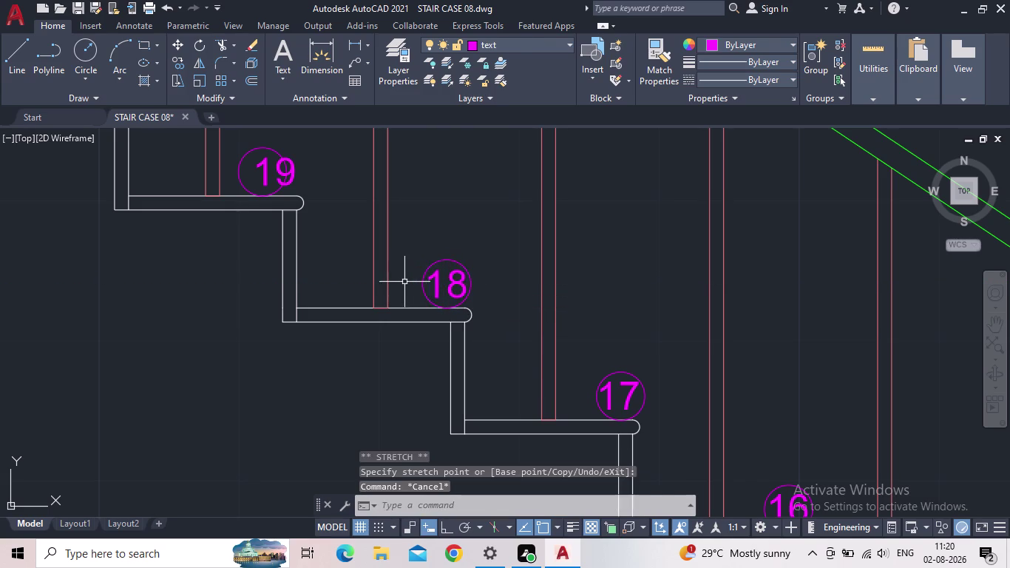
Centre the circle around tread number 19 on its text.
scroll(down, 3)
middle_drag(405, 282, 408, 299)
scroll(up, 3)
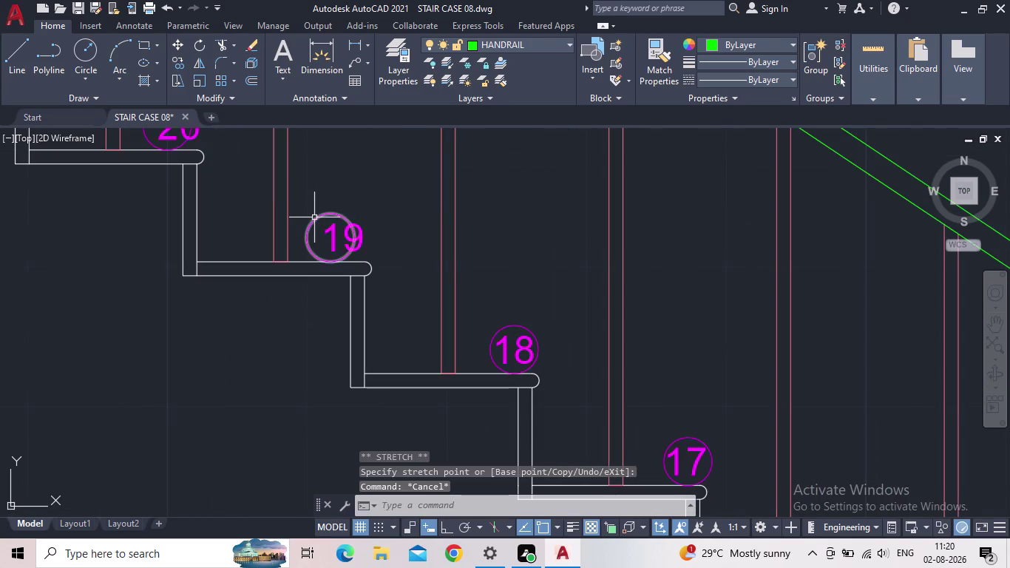
click(314, 218)
click(331, 236)
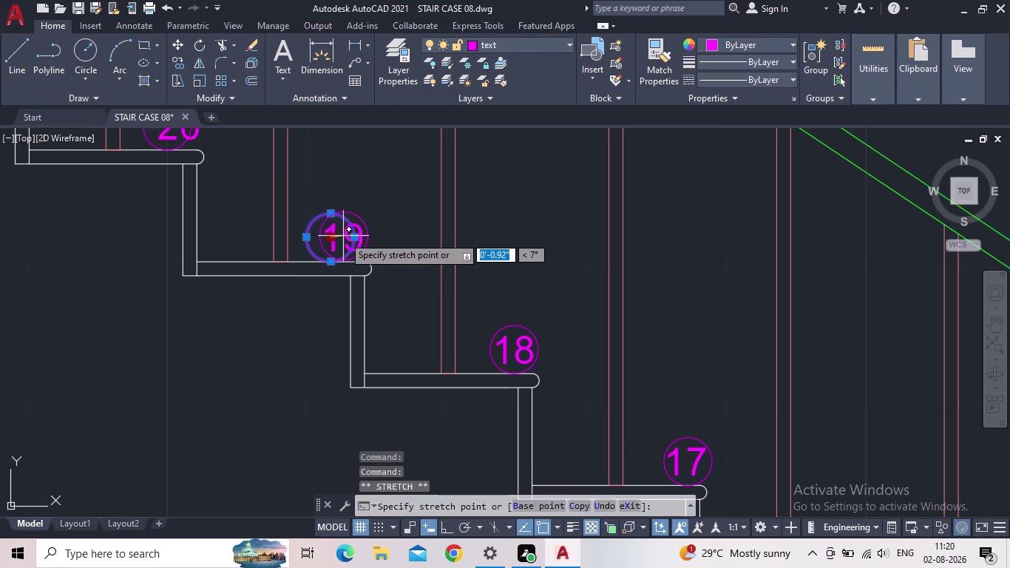
click(344, 237)
key(Escape)
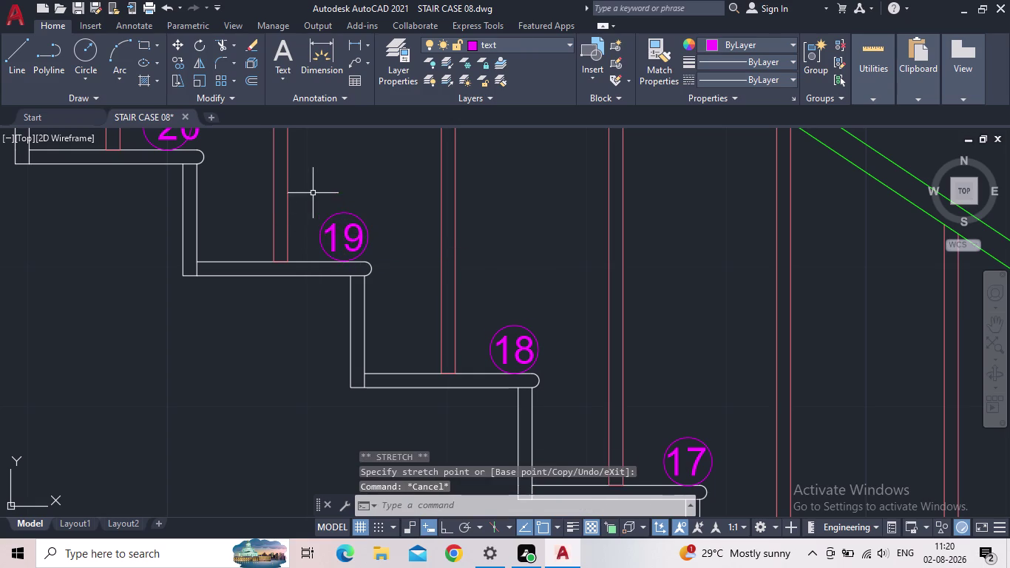
Centre the circle on tread number 20, refining its position twice.
middle_drag(312, 206, 593, 403)
click(427, 312)
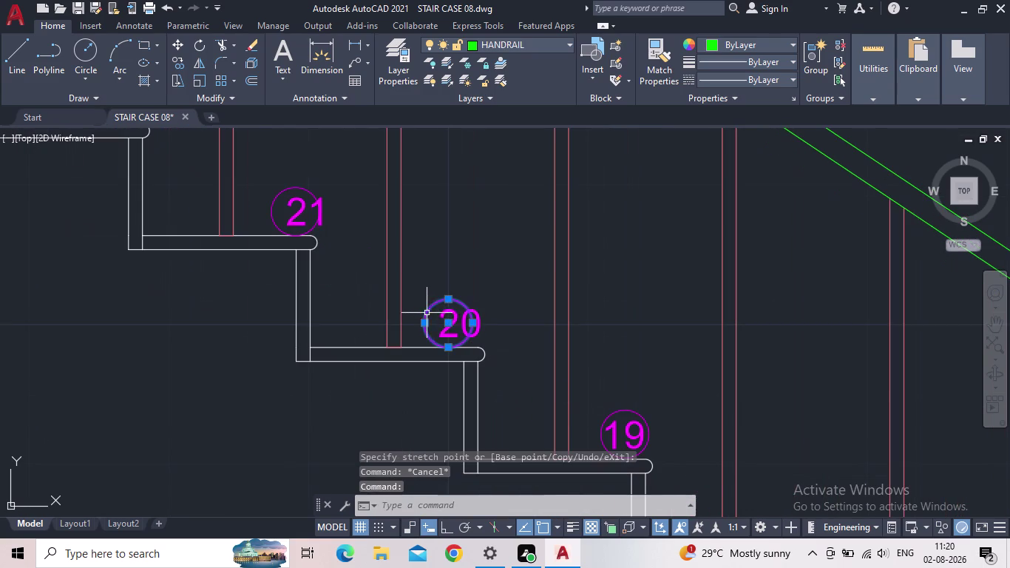
click(447, 323)
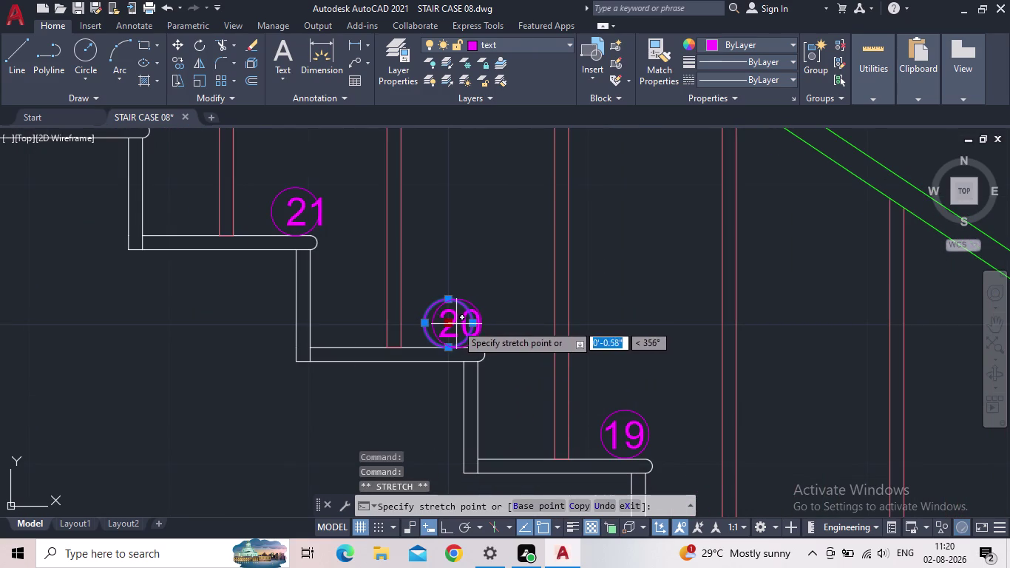
click(456, 324)
scroll(up, 3)
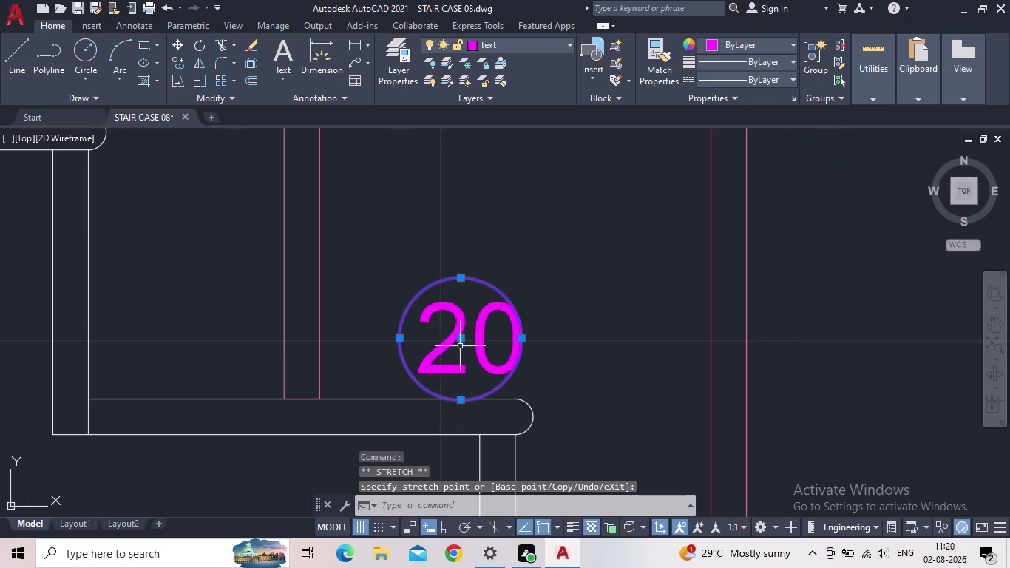
click(461, 341)
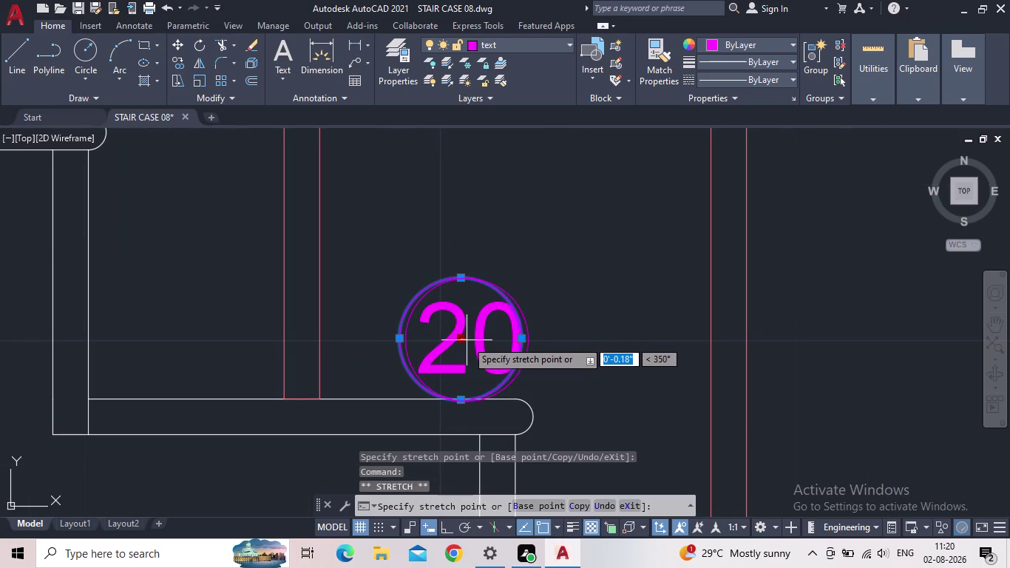
click(467, 340)
key(Escape)
Centre the circle around tread number 21 on its text.
scroll(down, 3)
middle_drag(378, 282, 573, 445)
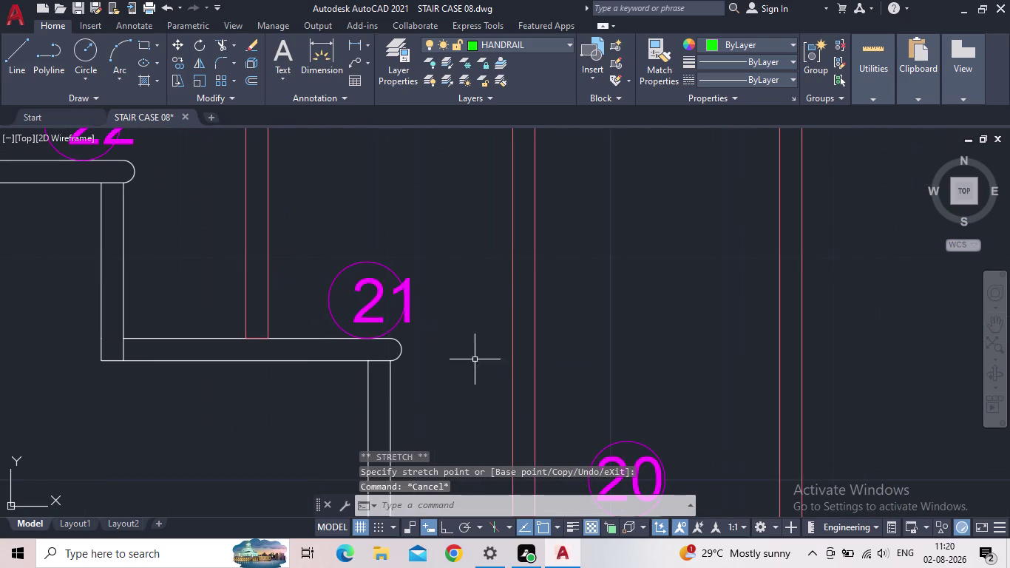
click(341, 278)
click(328, 272)
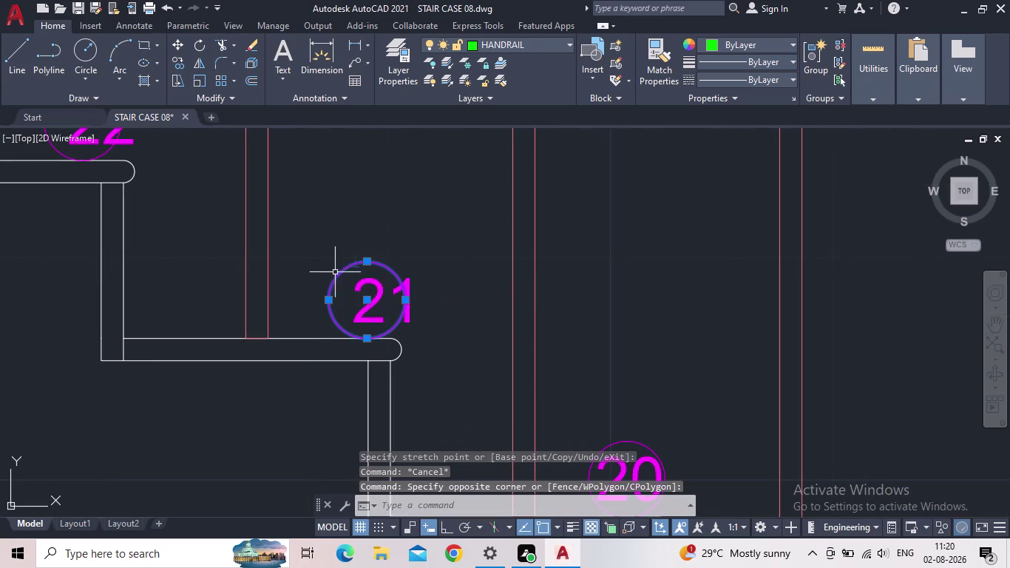
click(368, 303)
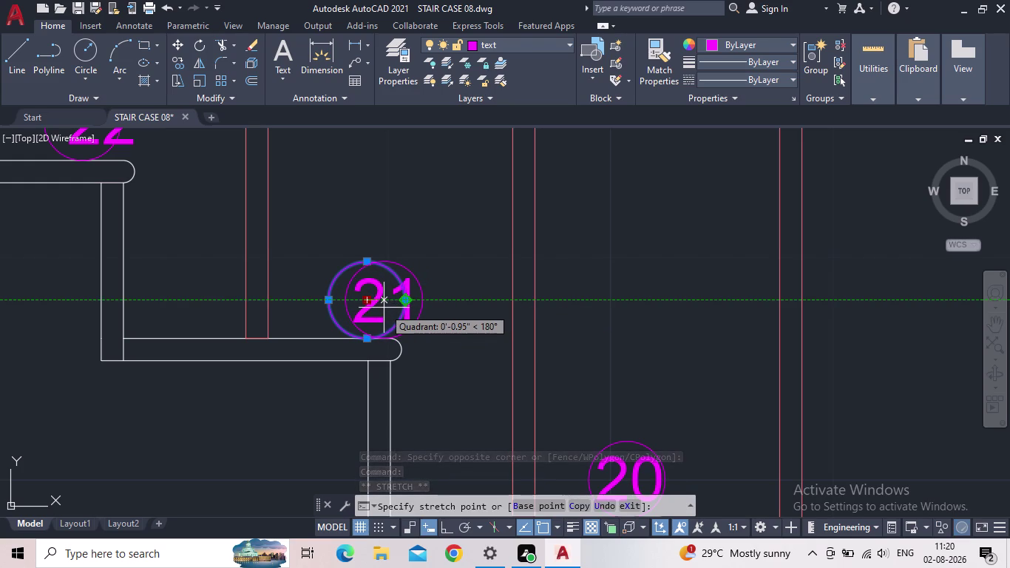
click(383, 308)
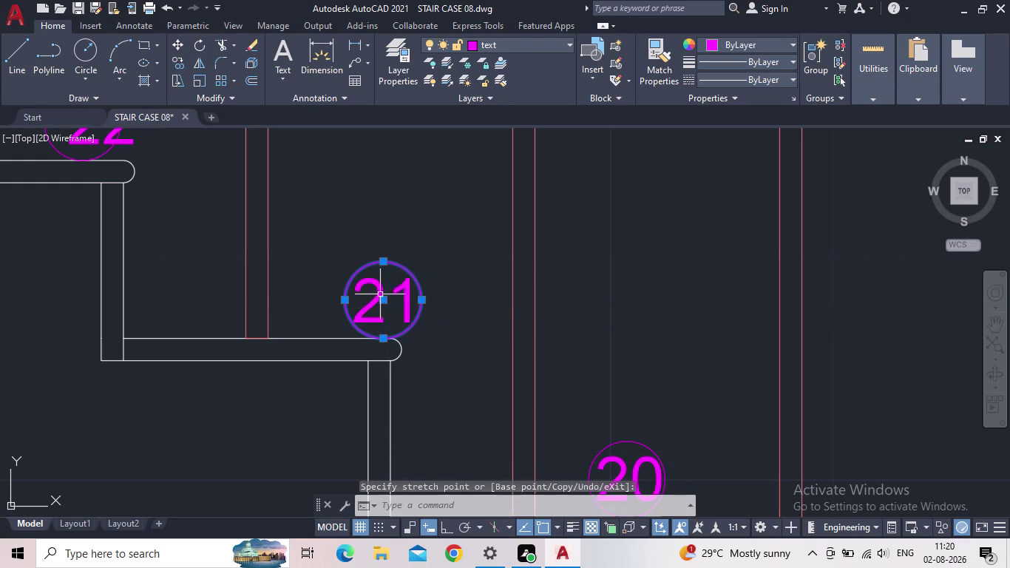
key(Escape)
Stretch the tread 22 circle's centre grip onto the number's centre.
scroll(down, 3)
middle_drag(347, 283, 499, 365)
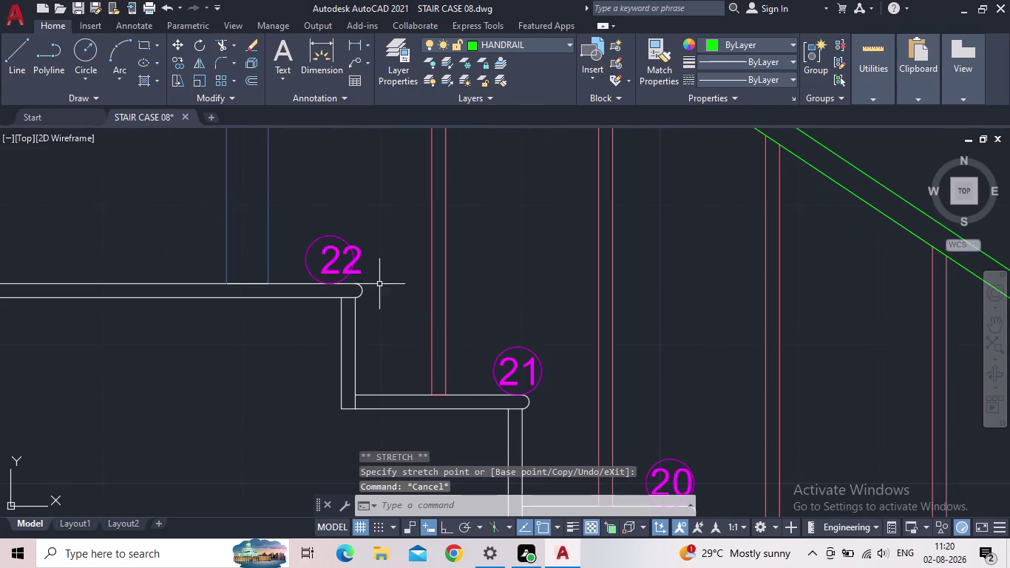
click(316, 240)
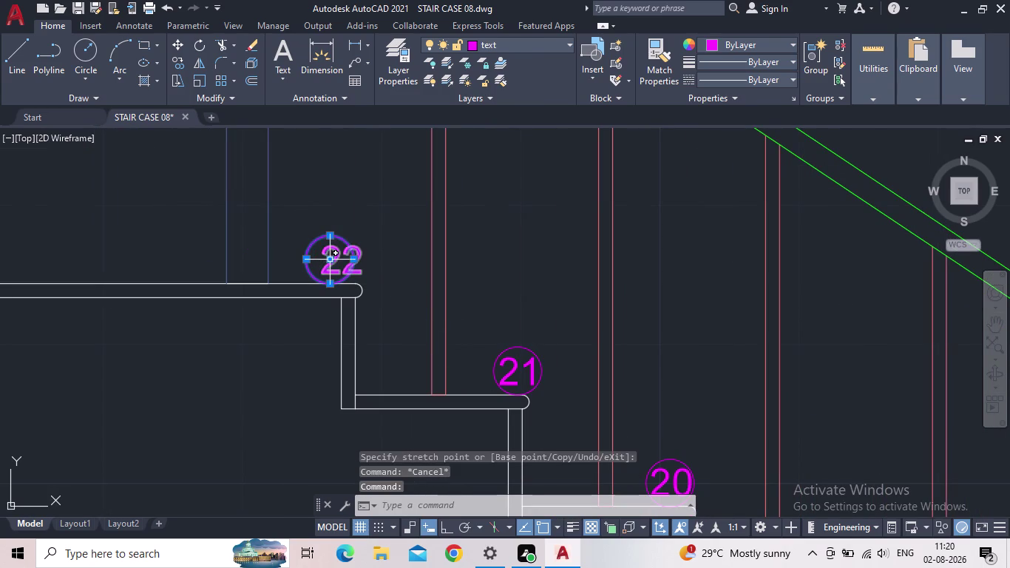
click(333, 259)
scroll(up, 3)
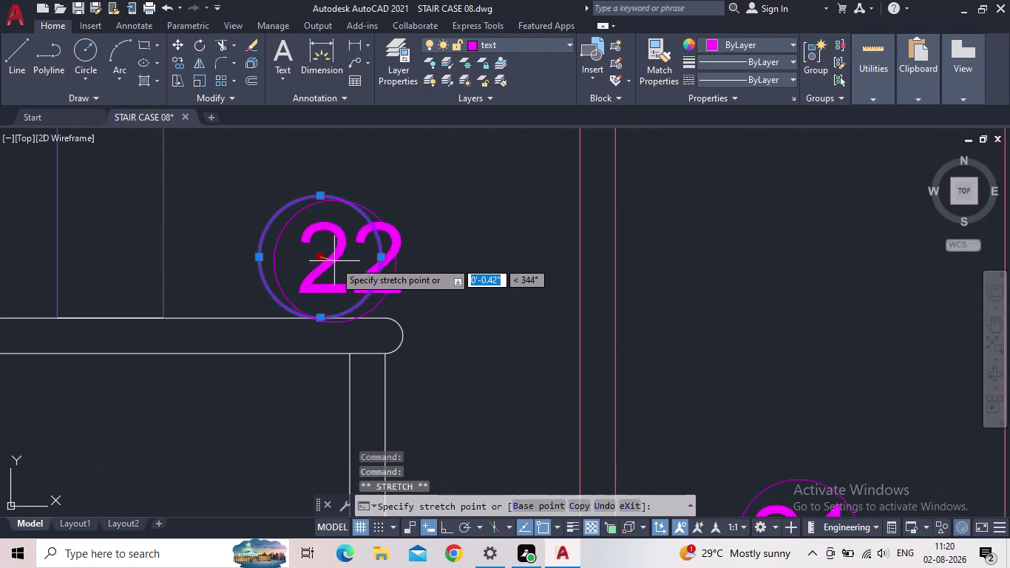
scroll(up, 3)
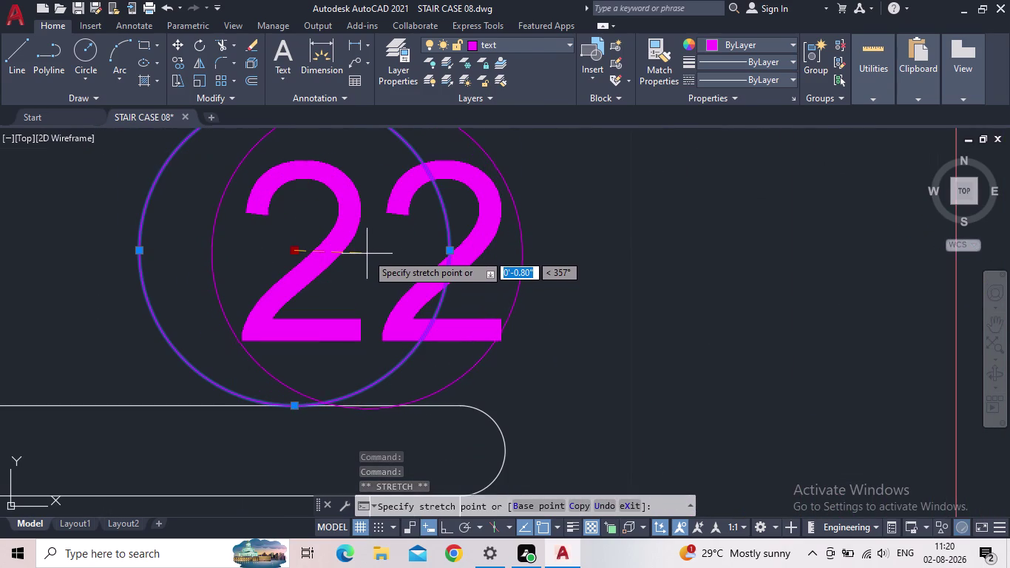
click(369, 253)
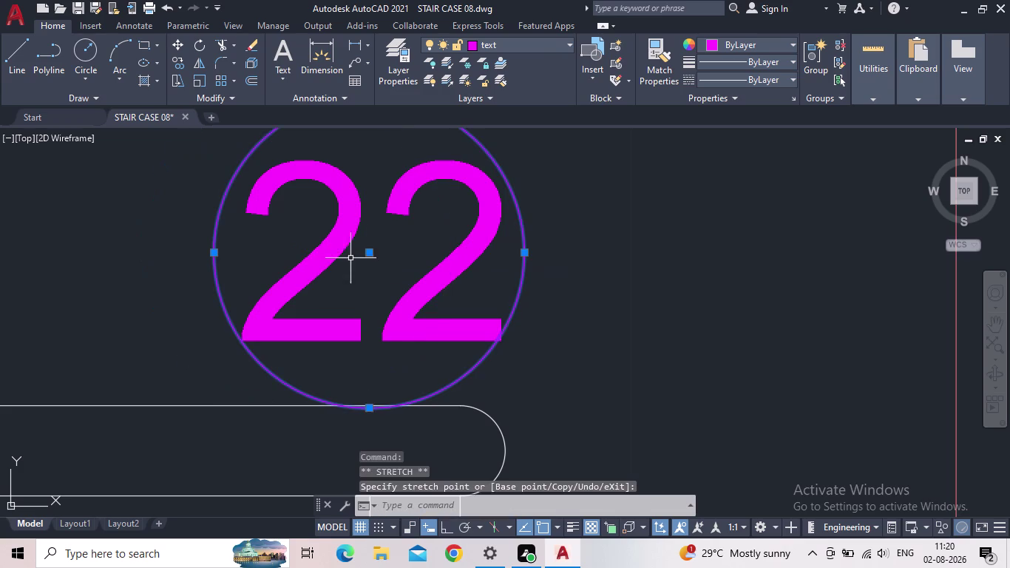
scroll(down, 3)
key(Escape)
scroll(down, 3)
Review both flights of the staircase section, then save the drawing.
middle_drag(223, 288, 297, 344)
scroll(down, 3)
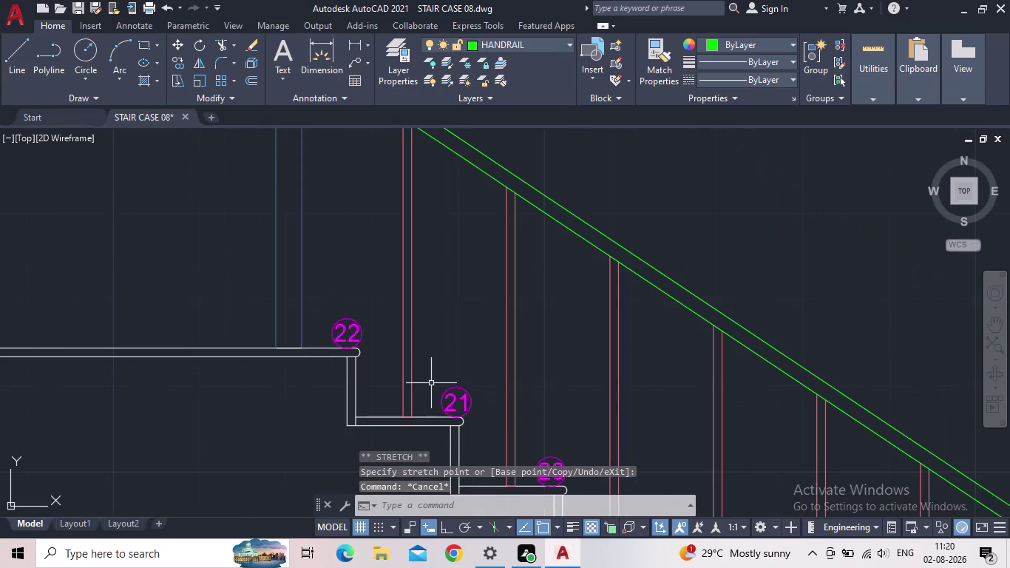
middle_drag(427, 386, 297, 256)
scroll(down, 3)
scroll(down, 3)
middle_drag(429, 365, 431, 334)
scroll(up, 3)
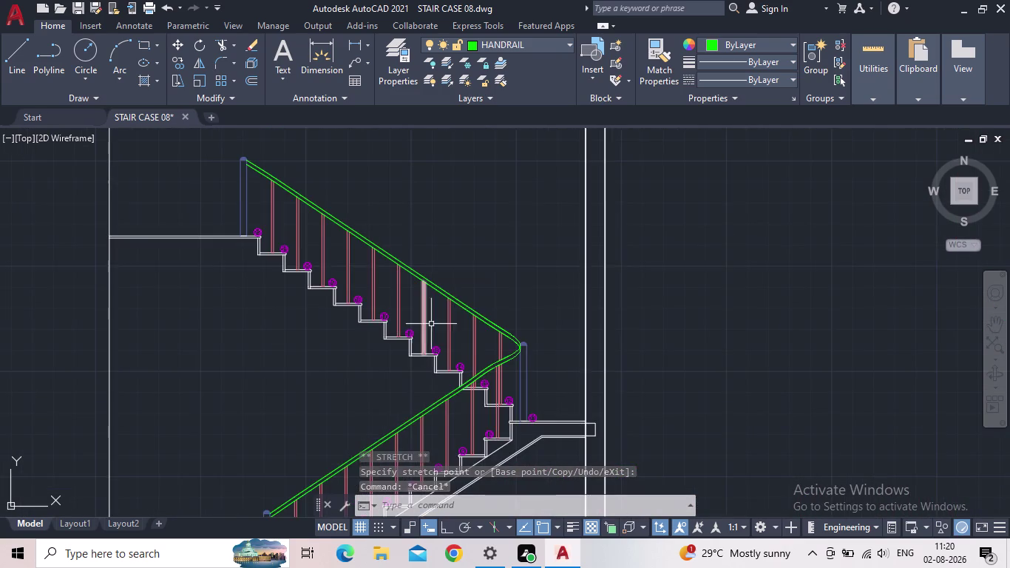
middle_drag(444, 333, 512, 448)
scroll(down, 3)
scroll(up, 3)
middle_drag(481, 381, 464, 310)
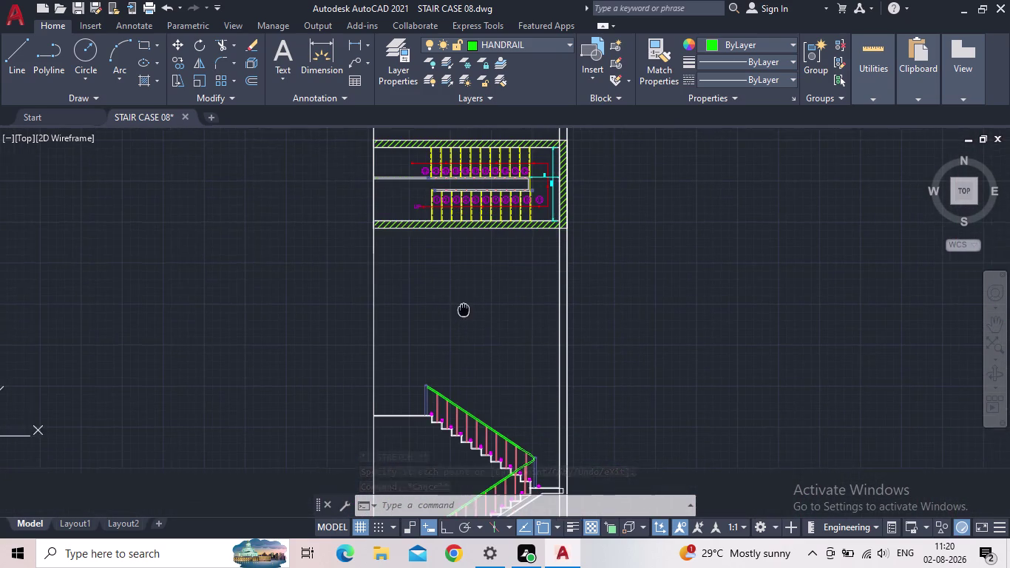
middle_drag(464, 310, 464, 304)
middle_drag(483, 398, 492, 287)
scroll(up, 3)
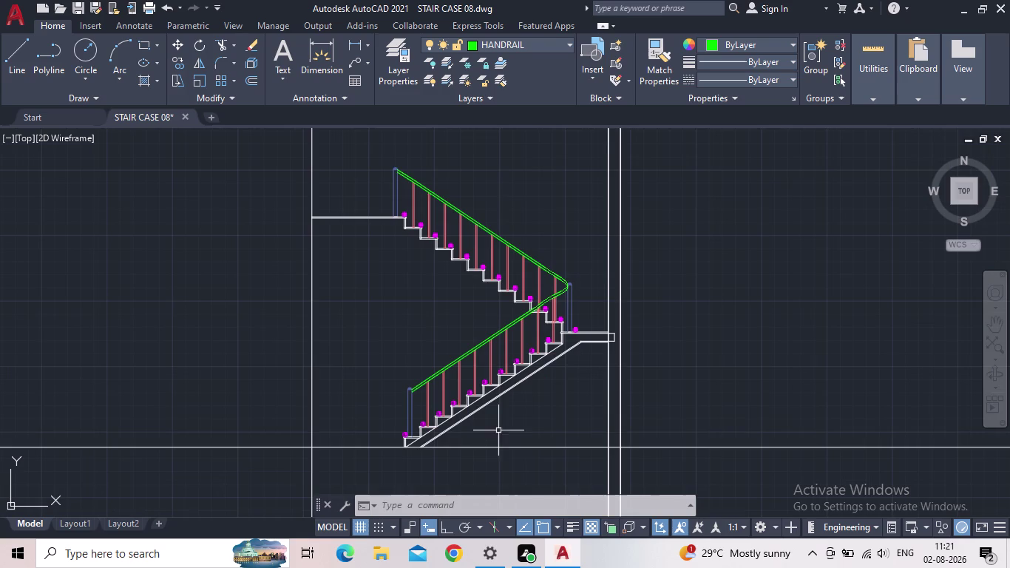
scroll(up, 3)
scroll(up, 3)
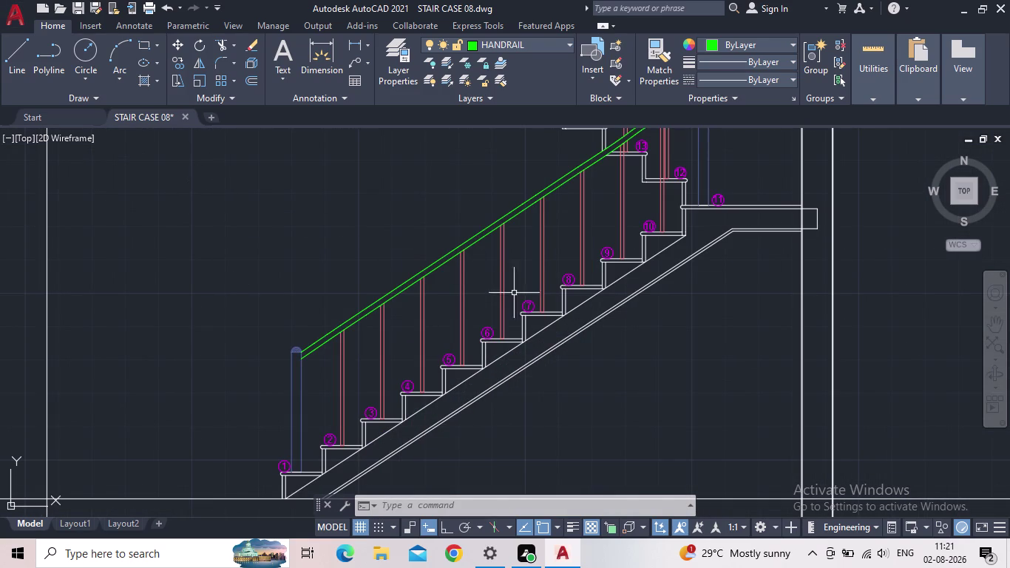
click(78, 8)
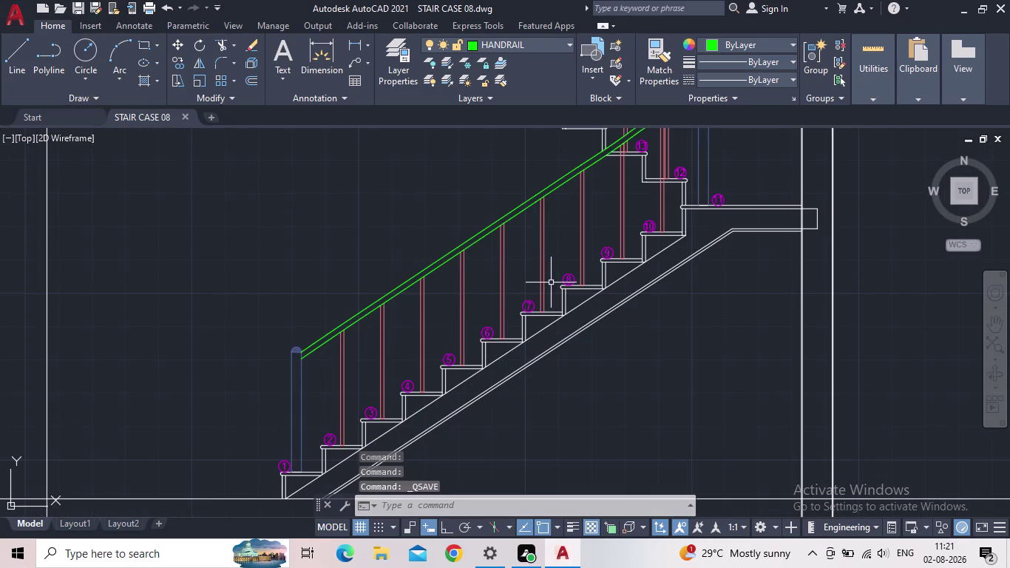
Frame the plan and section together, cancelling a started line.
middle_drag(556, 288, 486, 317)
scroll(down, 3)
scroll(down, 3)
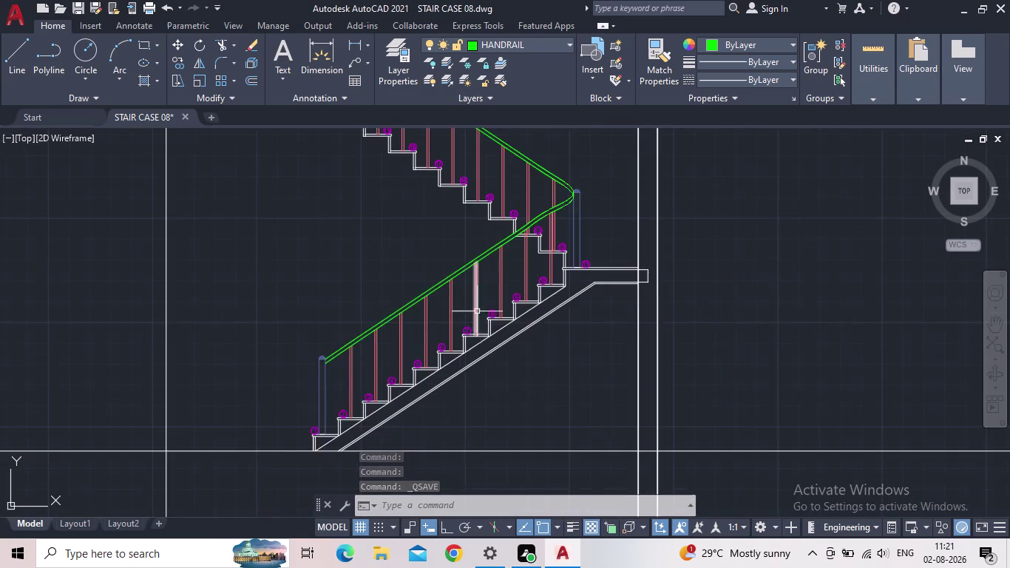
scroll(down, 3)
scroll(up, 3)
scroll(up, 3)
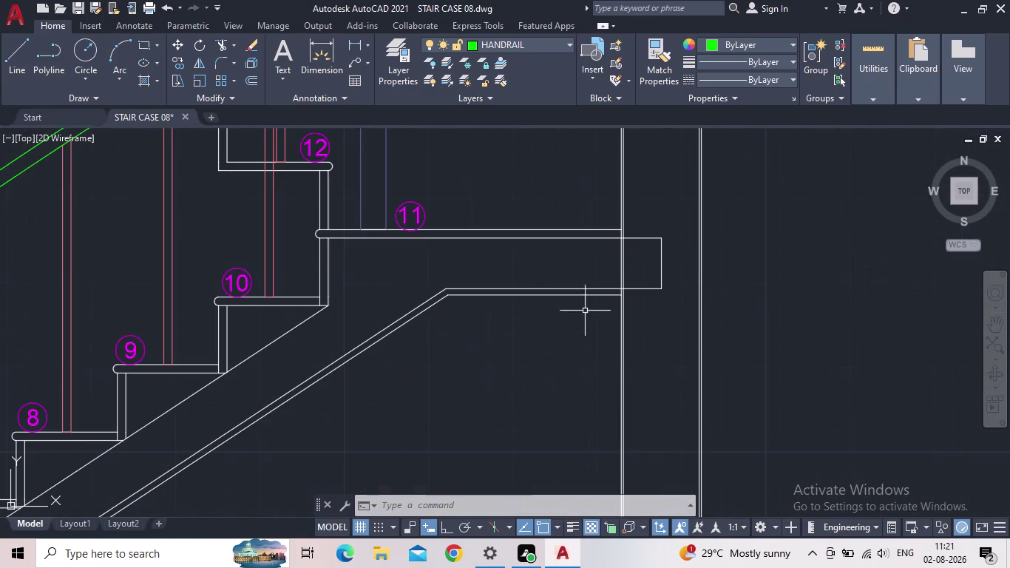
scroll(down, 3)
scroll(down, 3)
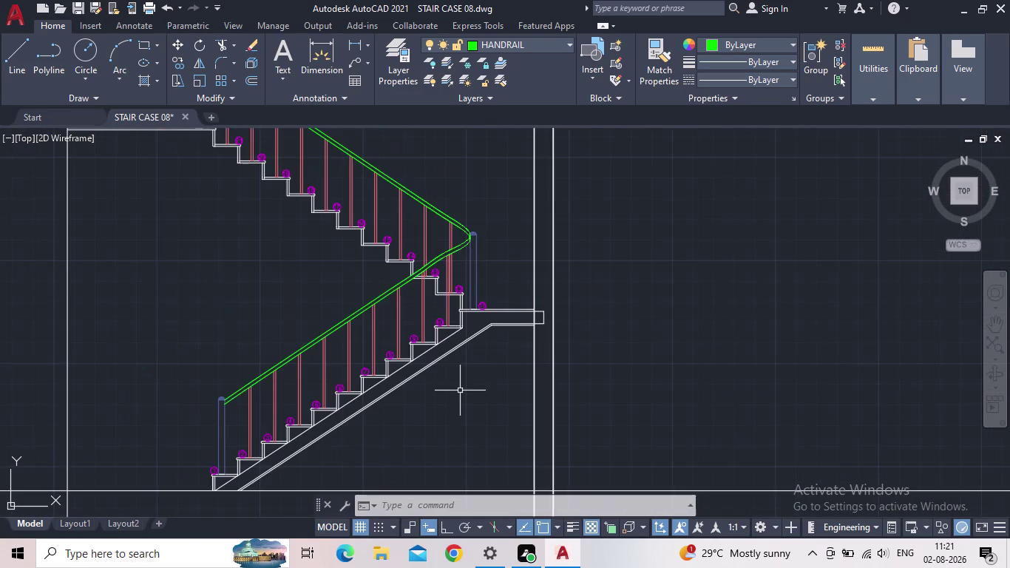
middle_drag(447, 412, 416, 462)
scroll(down, 3)
middle_drag(348, 229, 343, 406)
middle_drag(347, 386, 303, 258)
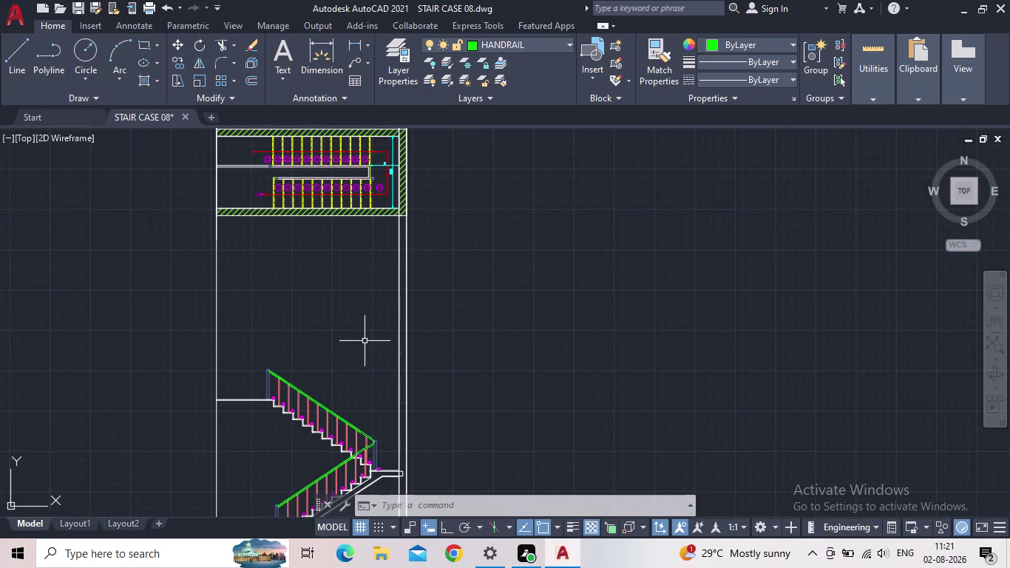
middle_drag(398, 333, 391, 287)
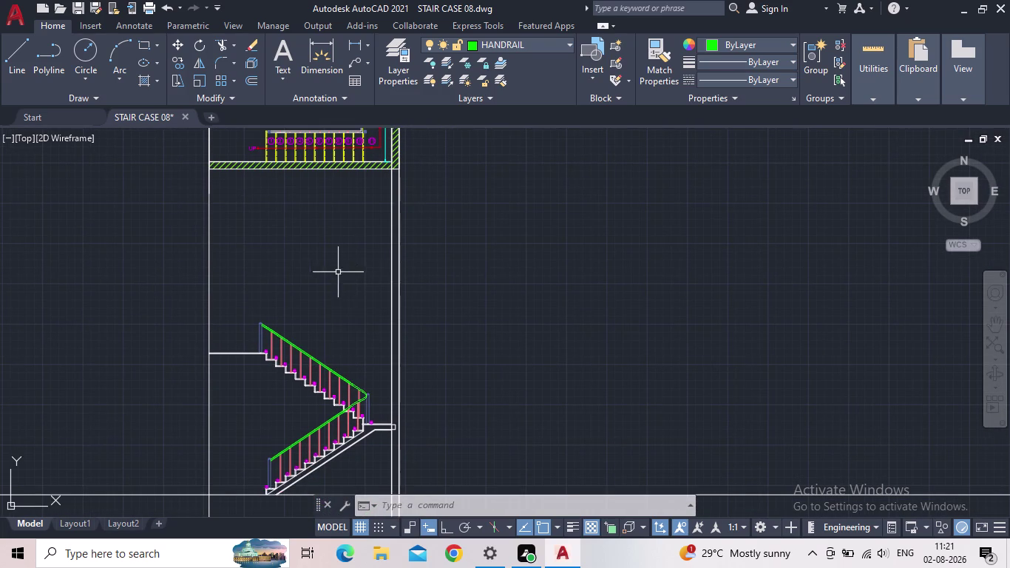
key(l)
key(Return)
key(Escape)
key(Escape)
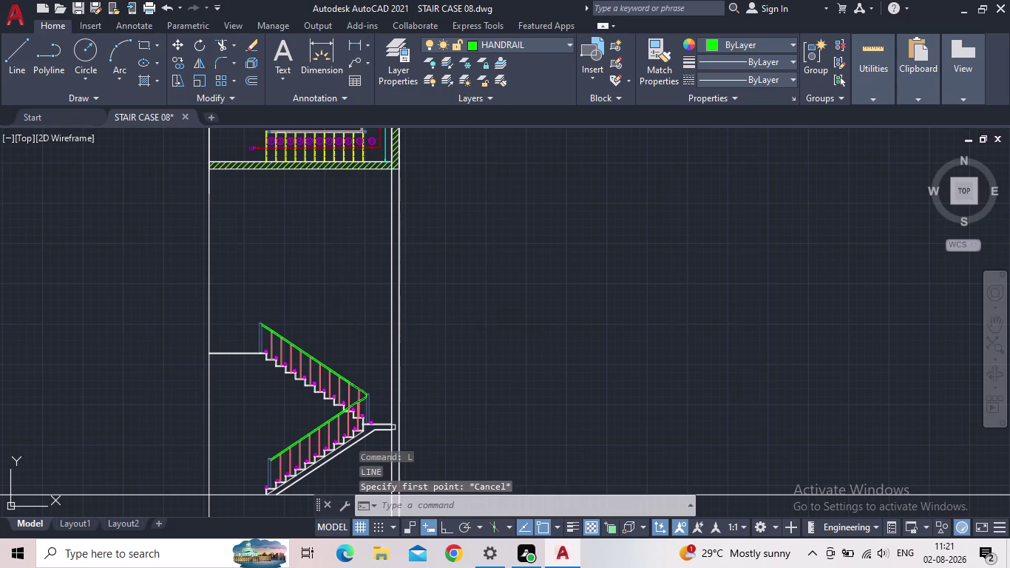
key(Escape)
Make floor the current layer in Layer Properties.
click(390, 64)
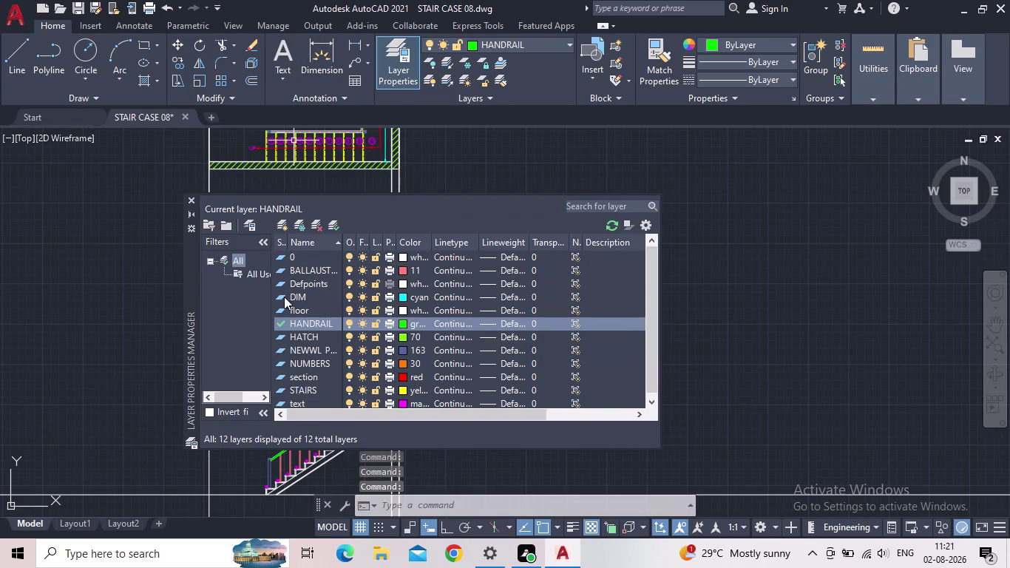
double_click(278, 310)
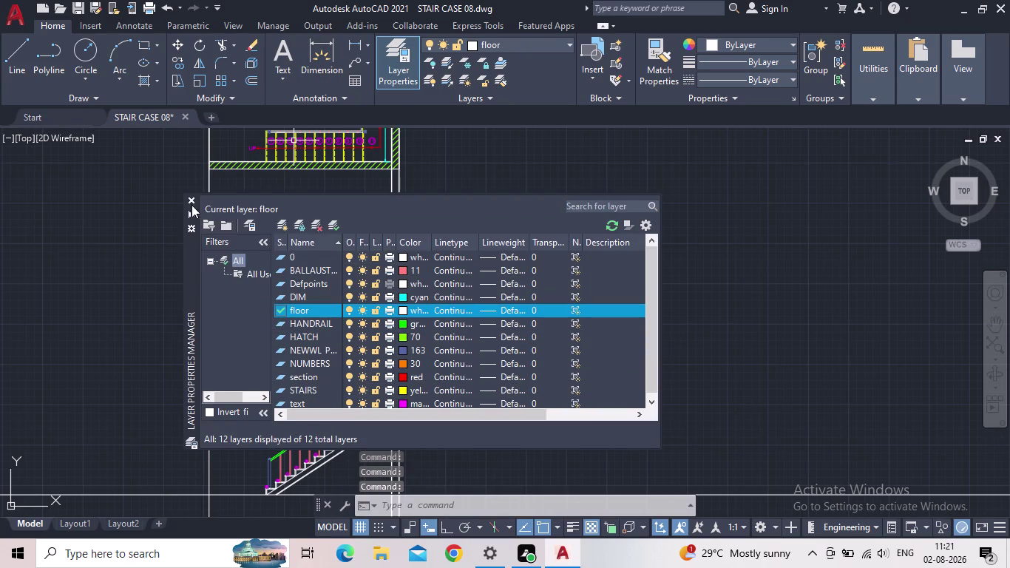
click(190, 199)
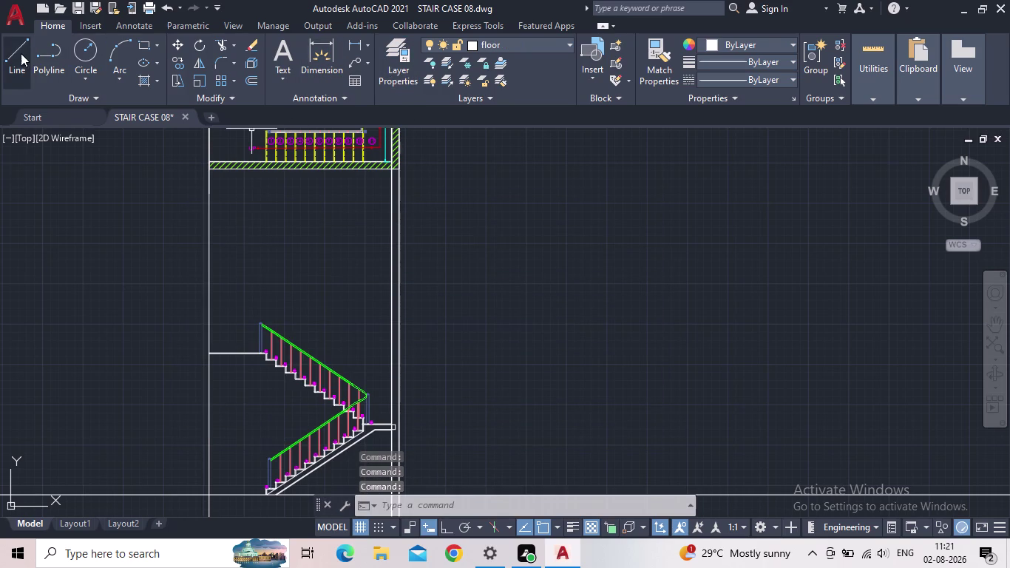
click(21, 56)
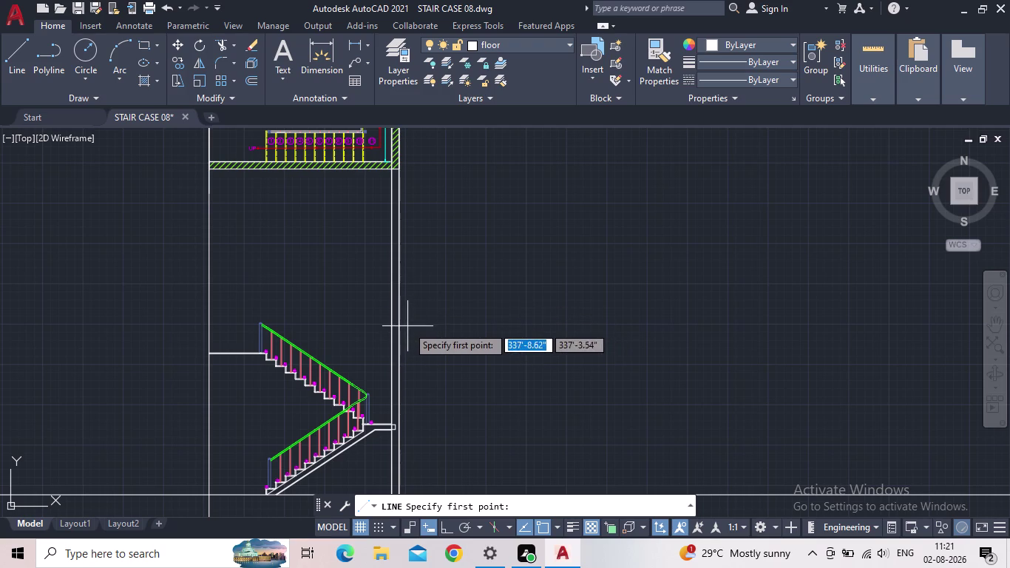
With Ortho on, draw a short horizontal floor line leftward from the wall.
click(406, 323)
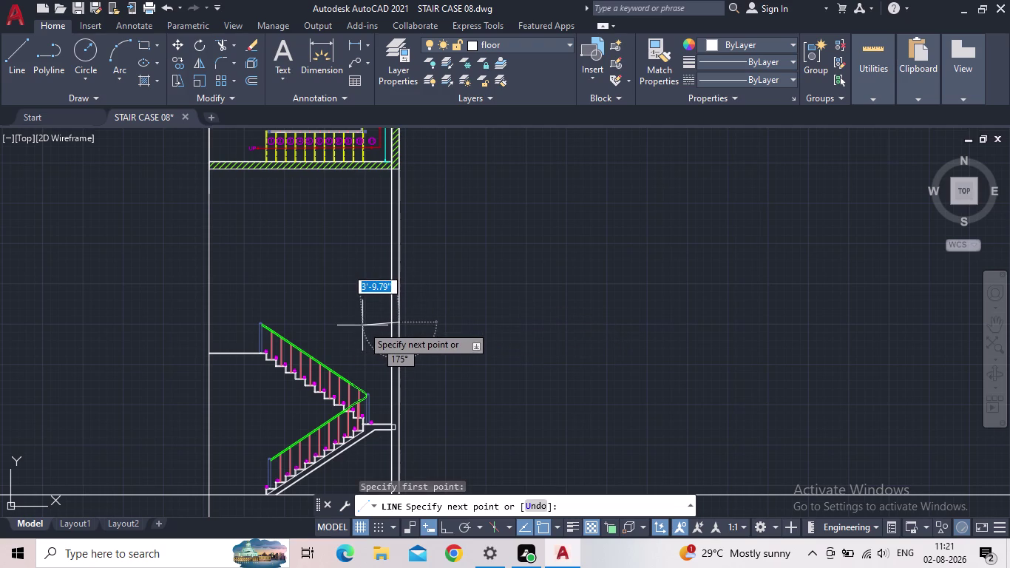
key(Escape)
click(443, 525)
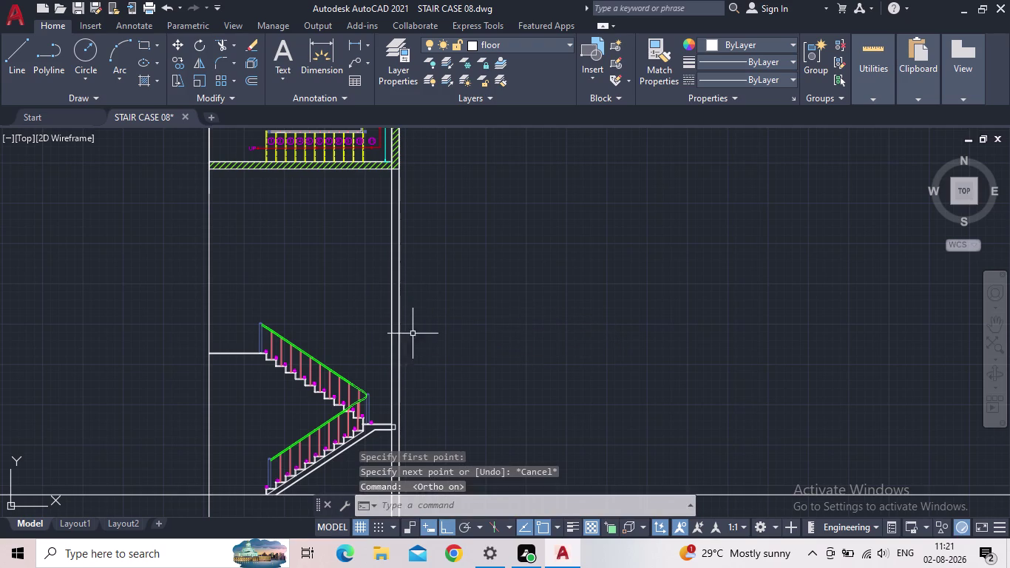
key(space)
click(419, 330)
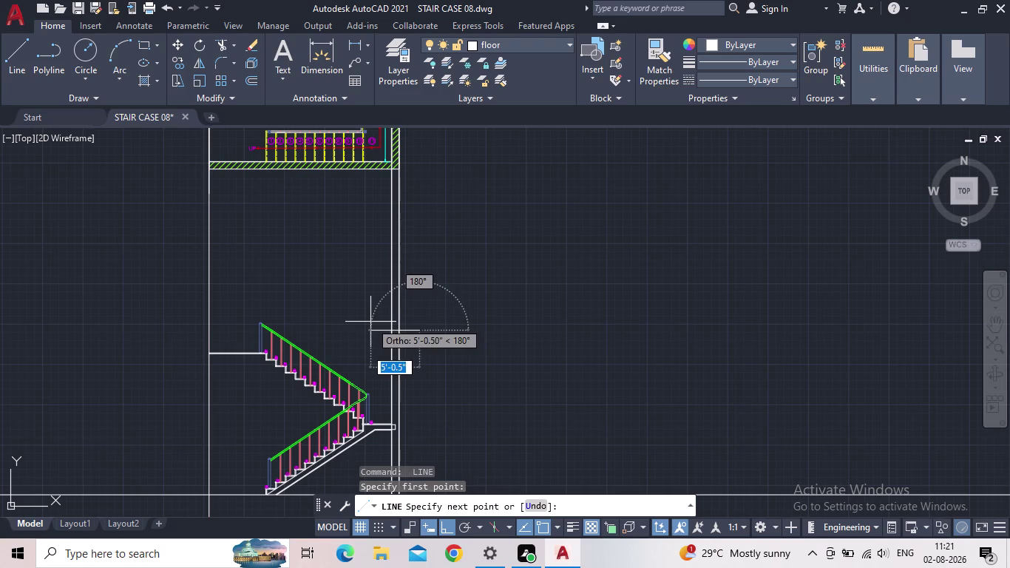
click(370, 322)
key(Escape)
middle_drag(458, 340, 531, 210)
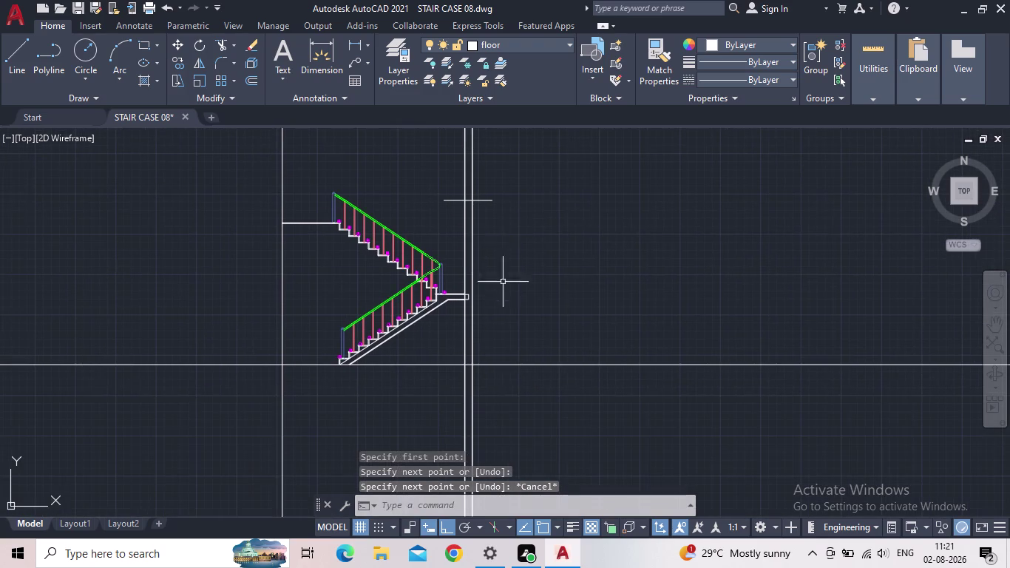
scroll(up, 3)
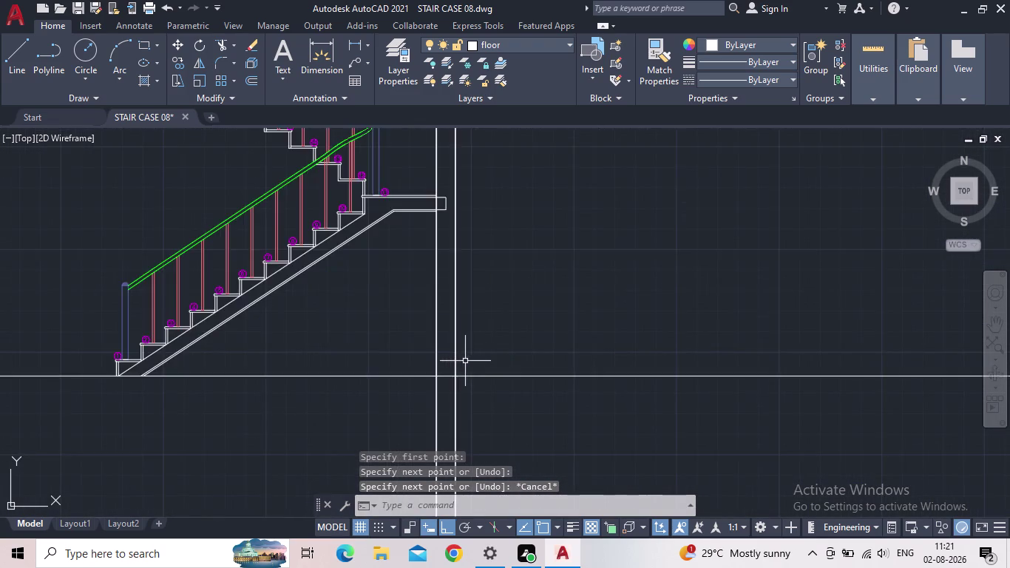
scroll(up, 3)
scroll(up, 3)
scroll(up, 3)
Draw a line from where the wall meets the ground line.
key(space)
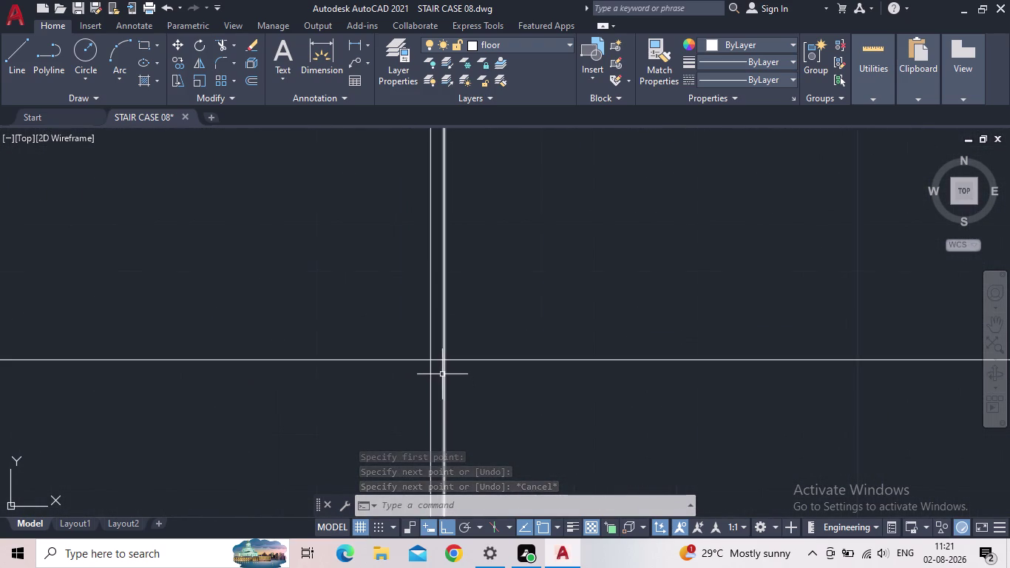
scroll(up, 3)
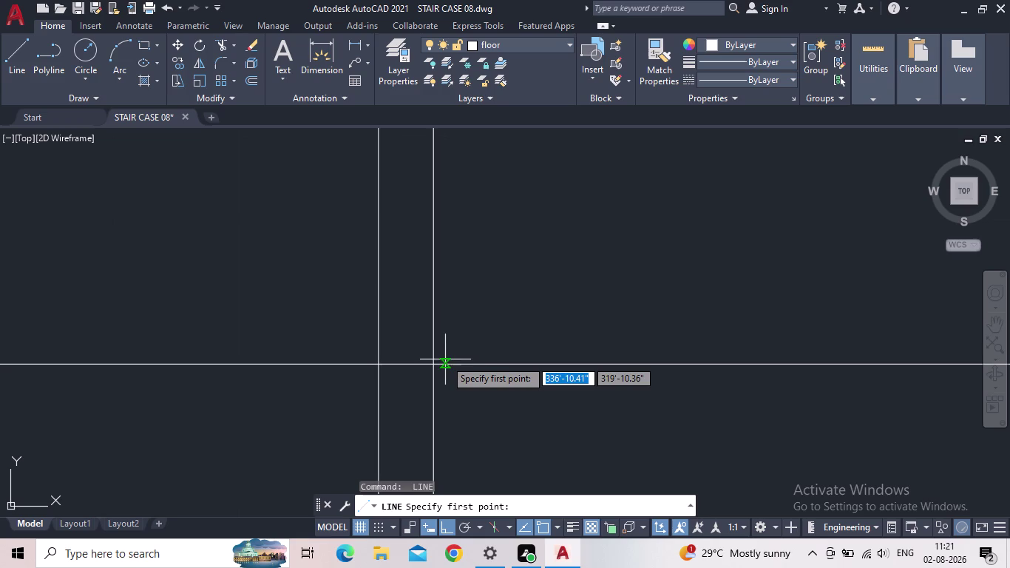
click(436, 366)
middle_drag(244, 375, 636, 346)
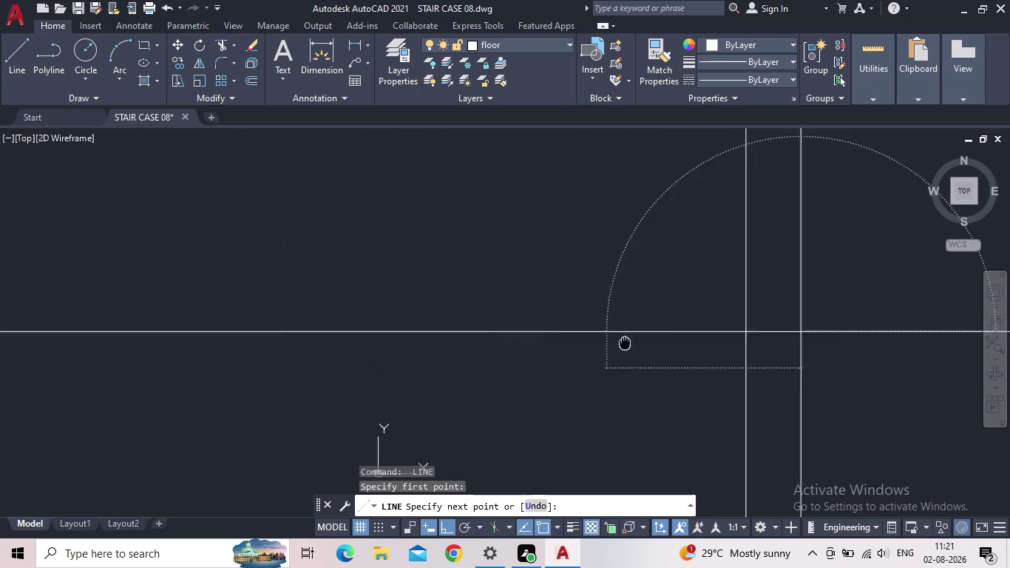
middle_drag(636, 345, 639, 346)
scroll(down, 3)
middle_drag(581, 355, 704, 333)
scroll(down, 3)
scroll(up, 3)
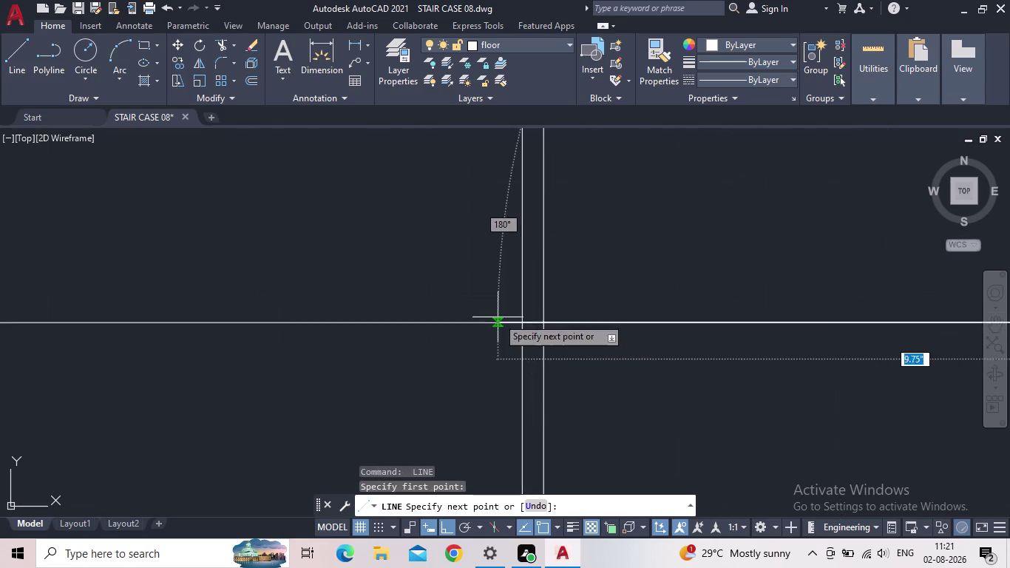
scroll(up, 3)
click(589, 336)
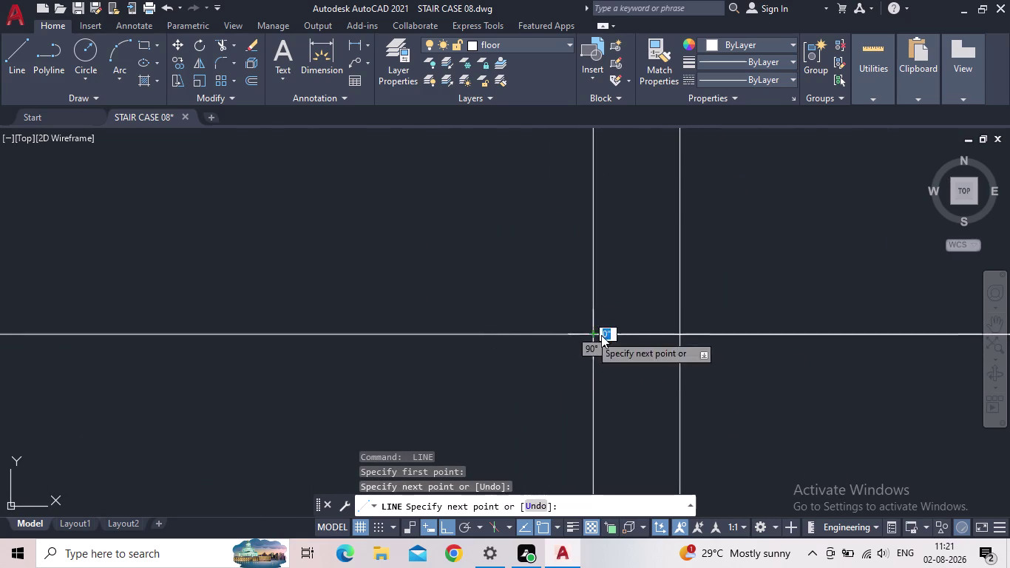
key(Escape)
Trim the projection lines crossing between the plan and the section using two fences.
key(t)
key(r)
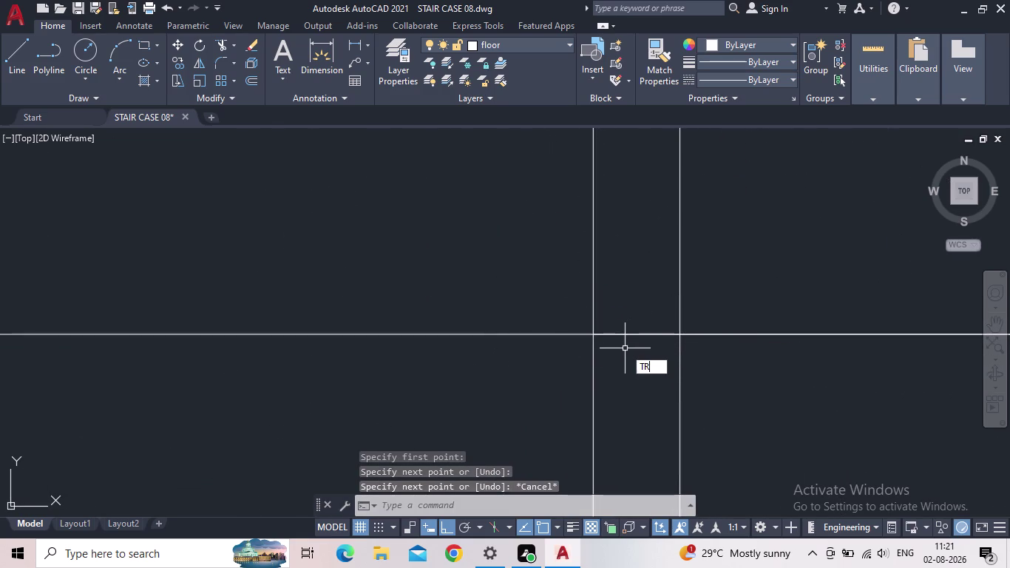
key(Return)
scroll(down, 3)
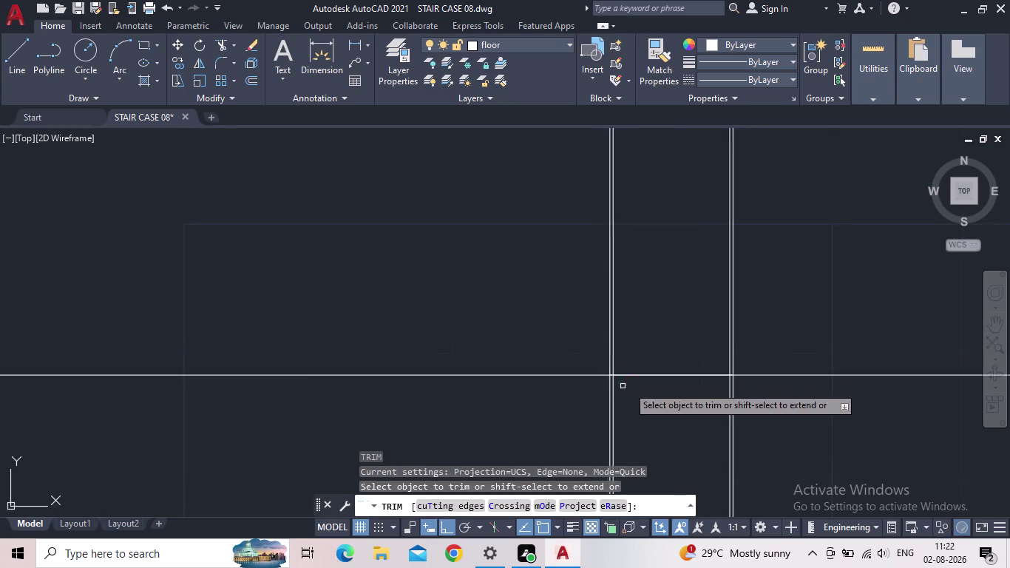
scroll(down, 3)
middle_drag(675, 411, 643, 338)
drag(699, 362, 685, 365)
click(508, 378)
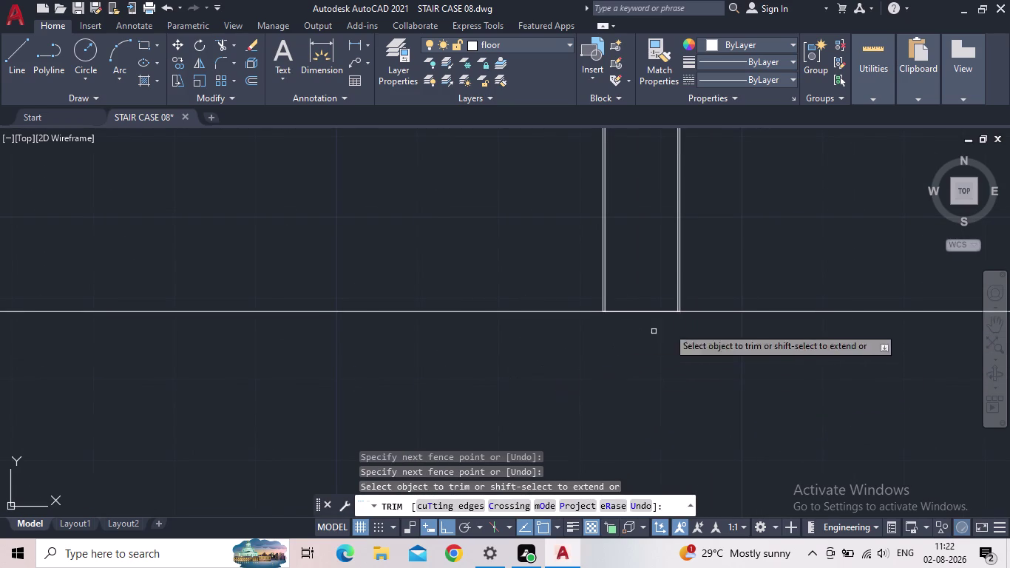
scroll(down, 3)
drag(821, 340, 822, 333)
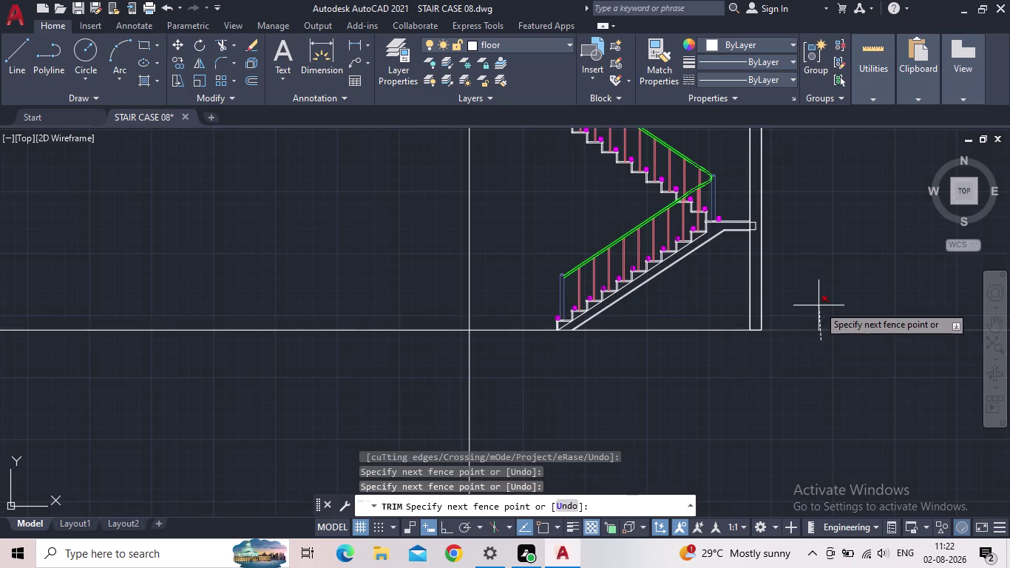
click(819, 306)
Frame the plan and section, then fence-trim the remaining lines right of the section.
scroll(down, 3)
middle_drag(819, 294, 775, 331)
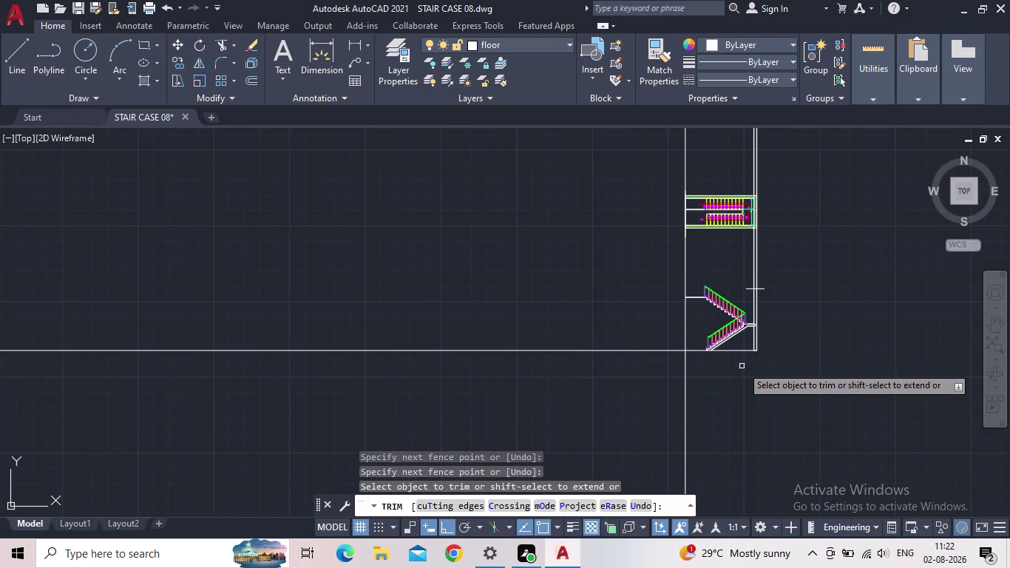
scroll(up, 3)
scroll(up, 3)
middle_drag(784, 321, 758, 379)
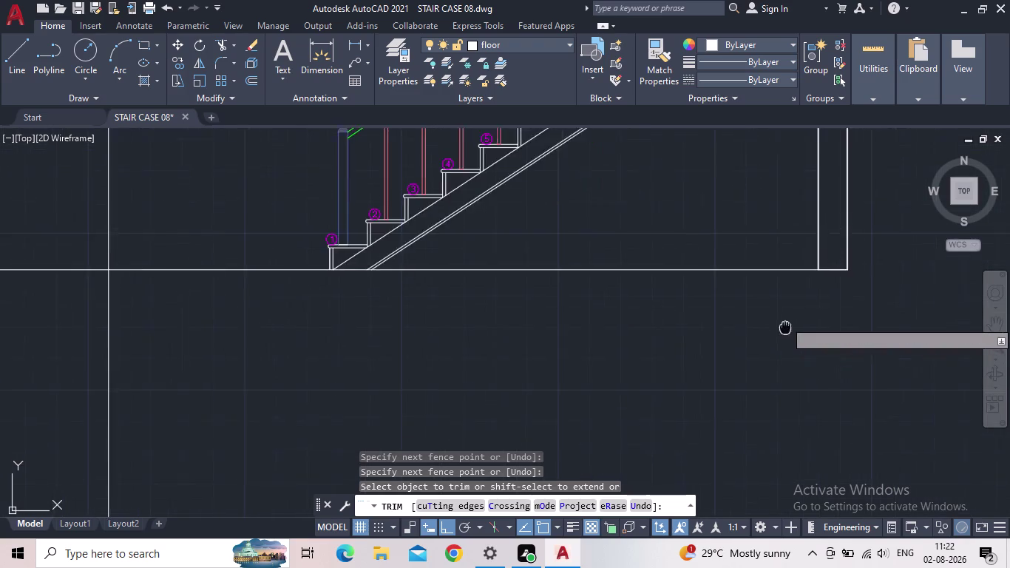
middle_drag(758, 380, 647, 449)
scroll(up, 3)
scroll(down, 3)
middle_drag(780, 287, 758, 423)
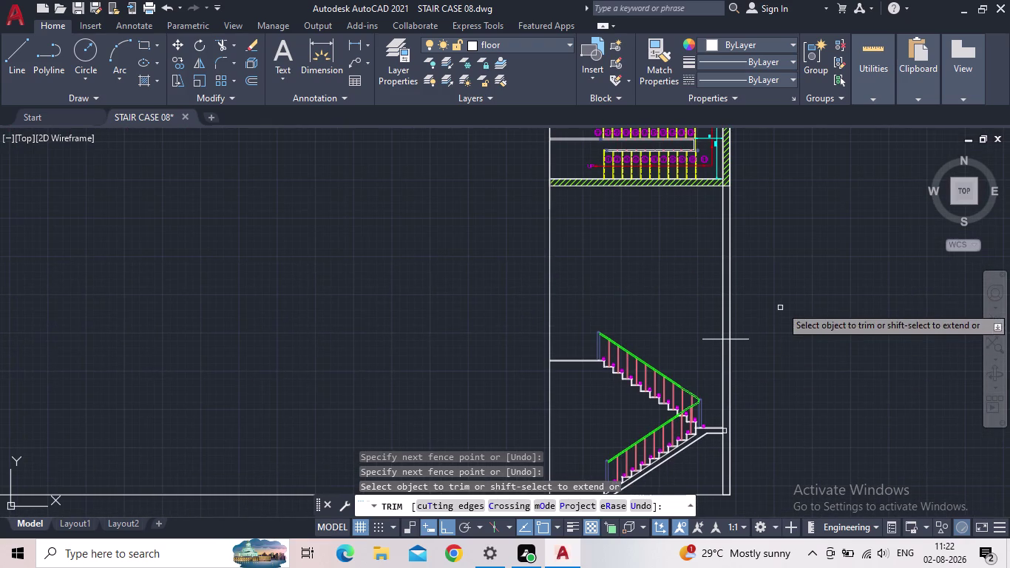
click(774, 287)
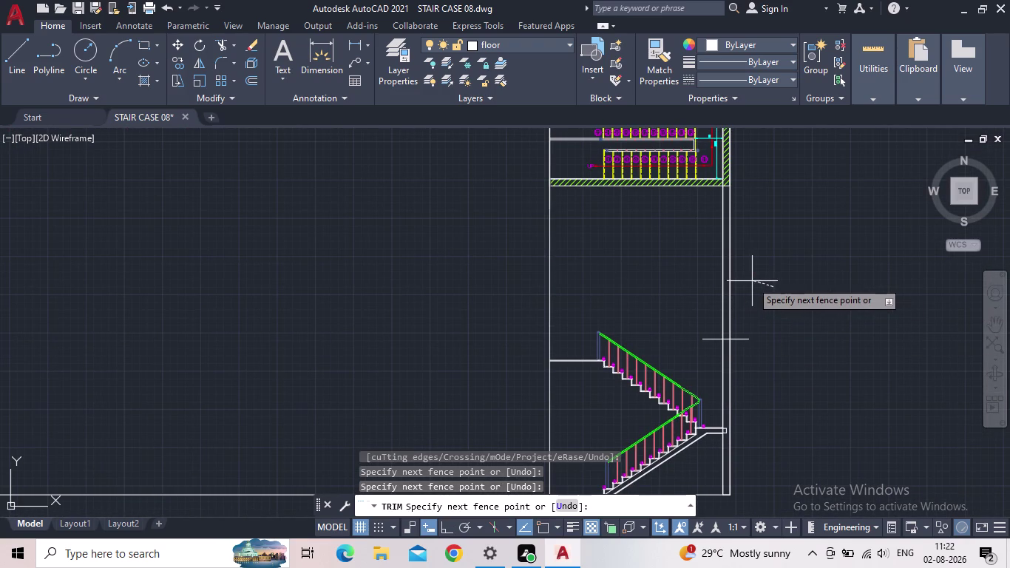
click(699, 281)
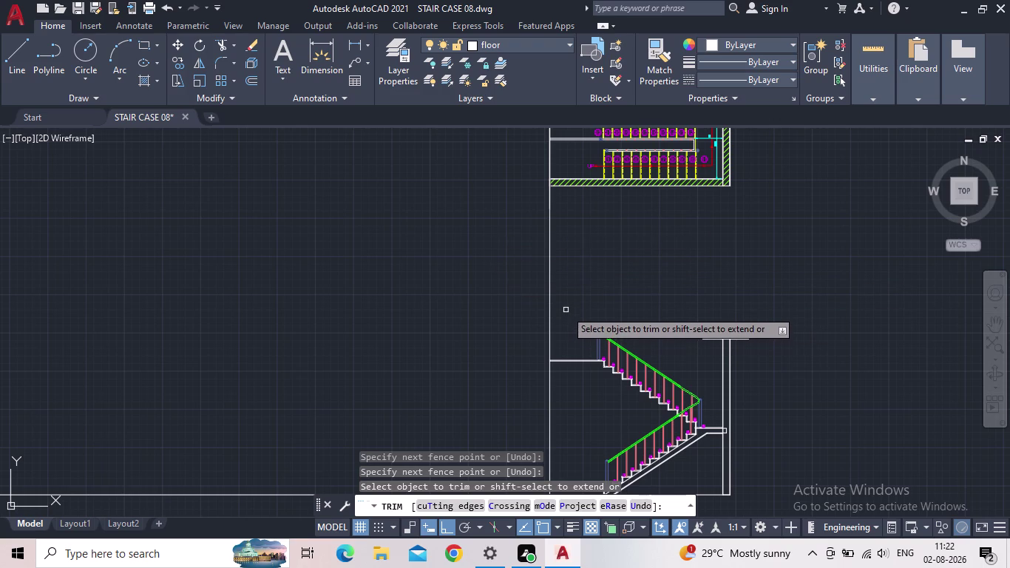
scroll(down, 3)
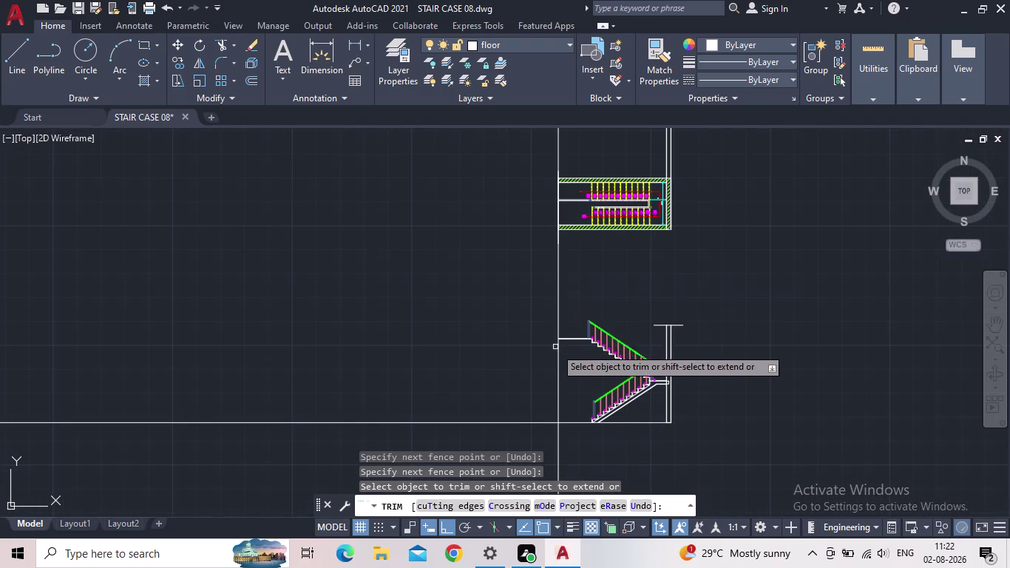
drag(564, 304, 553, 304)
click(530, 301)
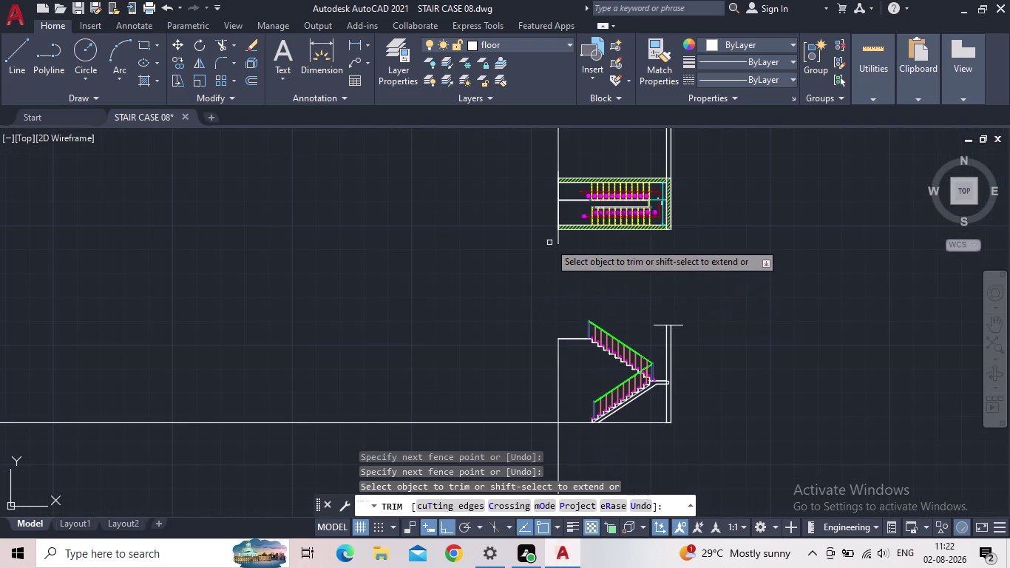
key(Escape)
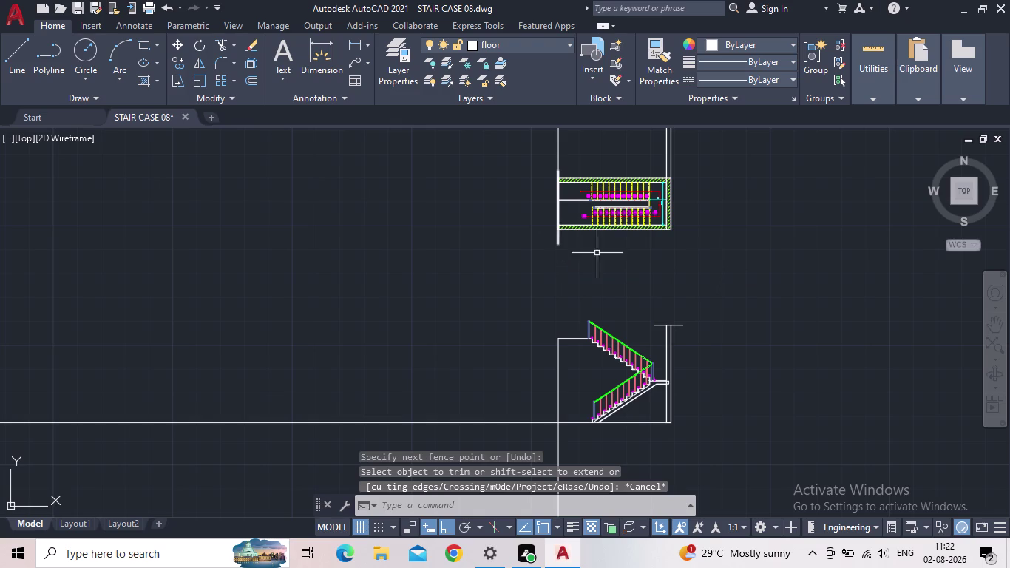
Erase the leftover vertical line running above the plan.
middle_drag(588, 268, 544, 348)
scroll(down, 3)
drag(546, 235, 530, 237)
click(468, 227)
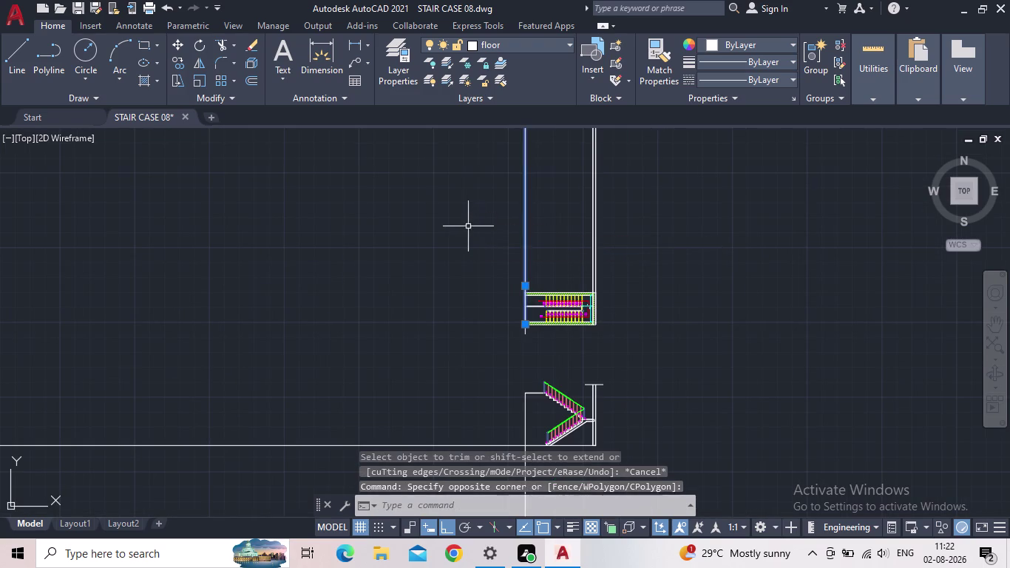
key(Delete)
Erase the remaining stray projection lines and bring the stair section back into view.
drag(646, 240, 617, 241)
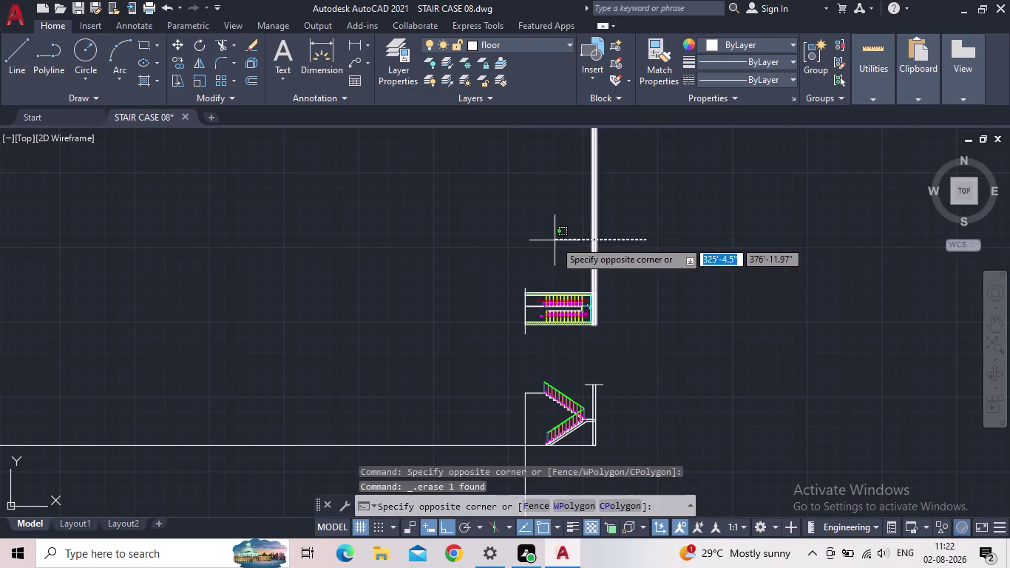
click(555, 241)
key(Delete)
scroll(down, 3)
middle_drag(634, 322, 590, 321)
scroll(up, 3)
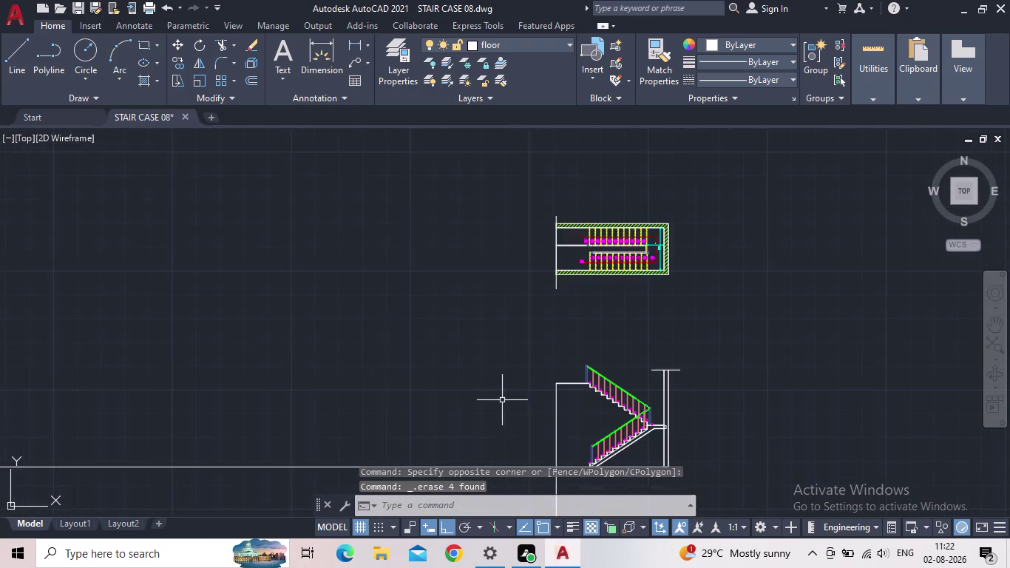
middle_drag(506, 398, 441, 272)
scroll(up, 3)
Fence-trim one more line, then erase the overlong vertical line at the slab's left end.
text(TR)
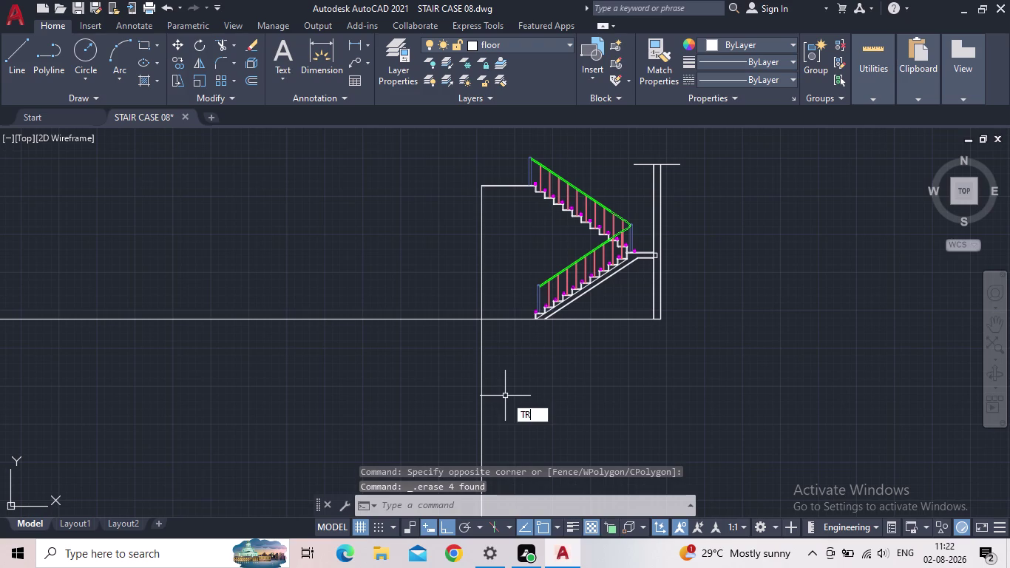
key(space)
click(506, 394)
click(455, 389)
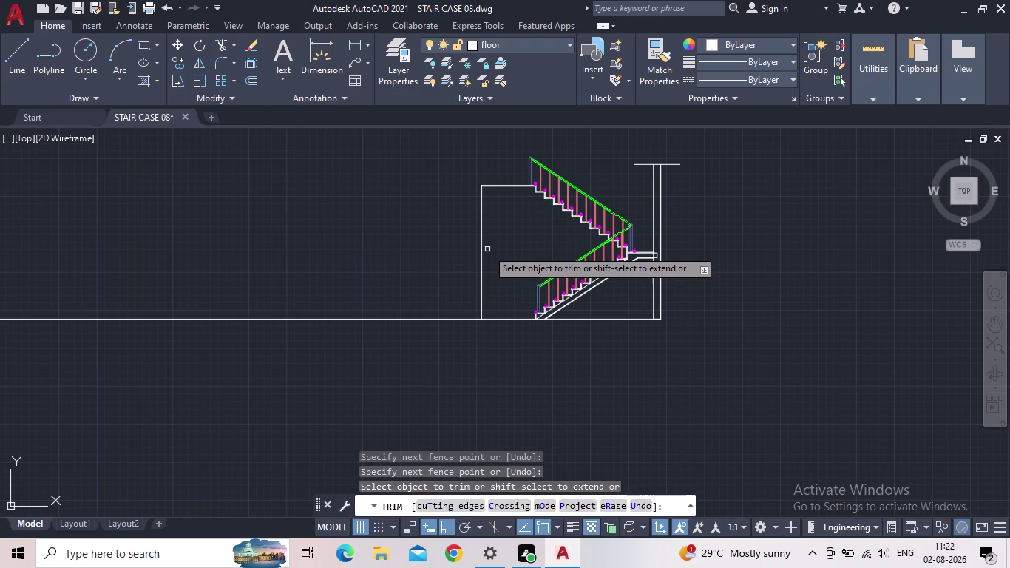
scroll(up, 3)
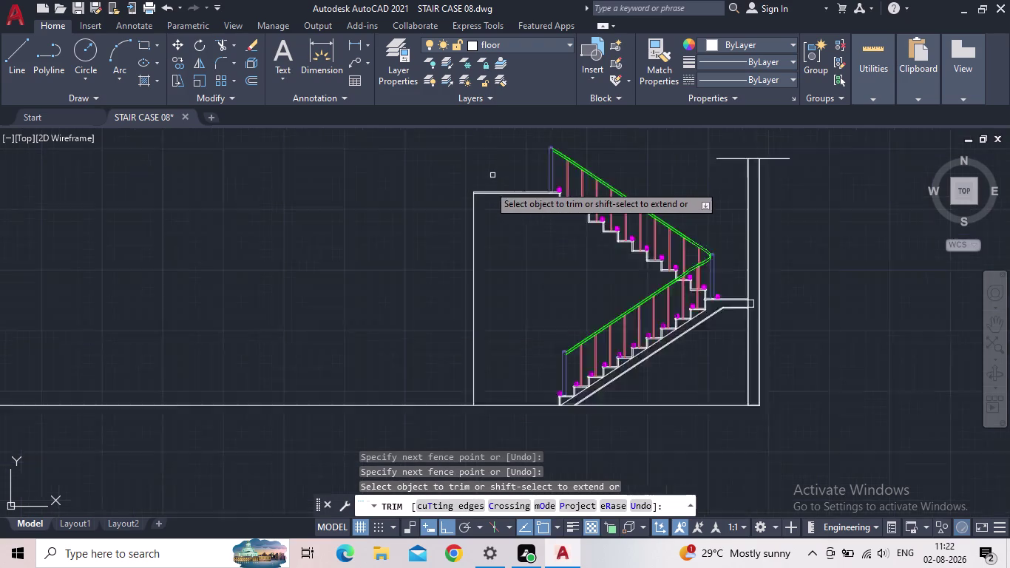
scroll(up, 3)
scroll(up, 3)
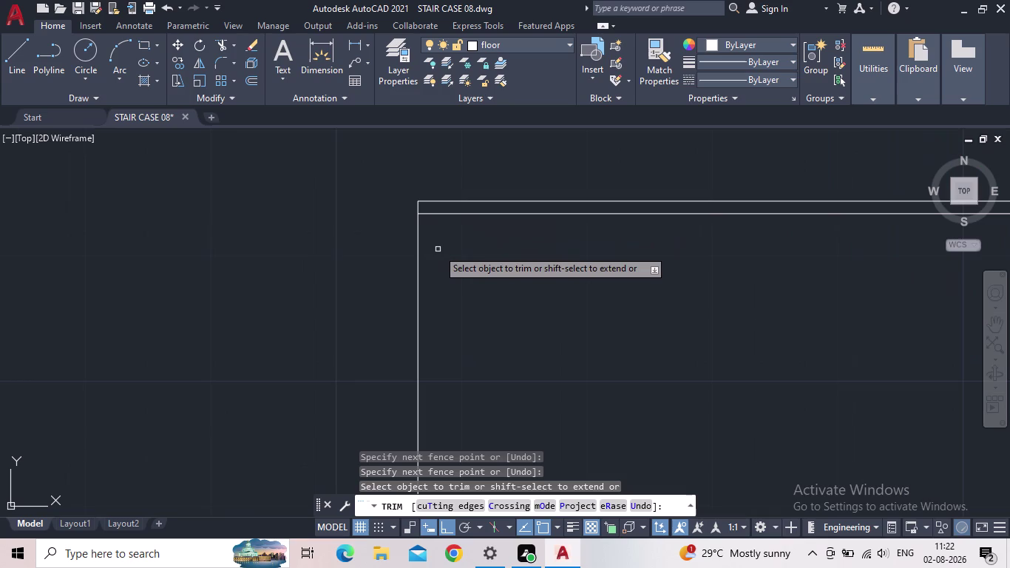
key(Escape)
drag(436, 270, 424, 271)
click(400, 270)
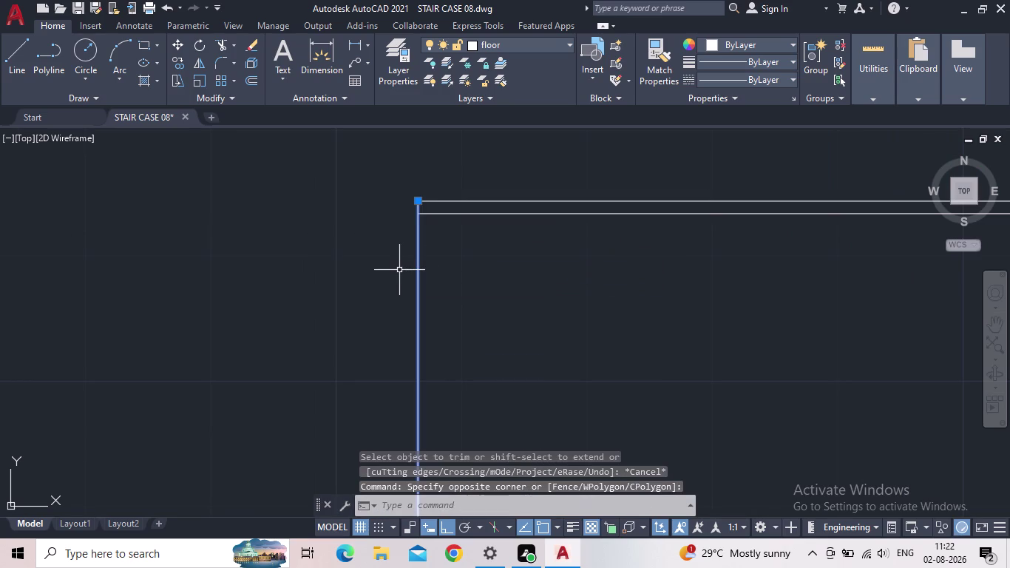
key(Delete)
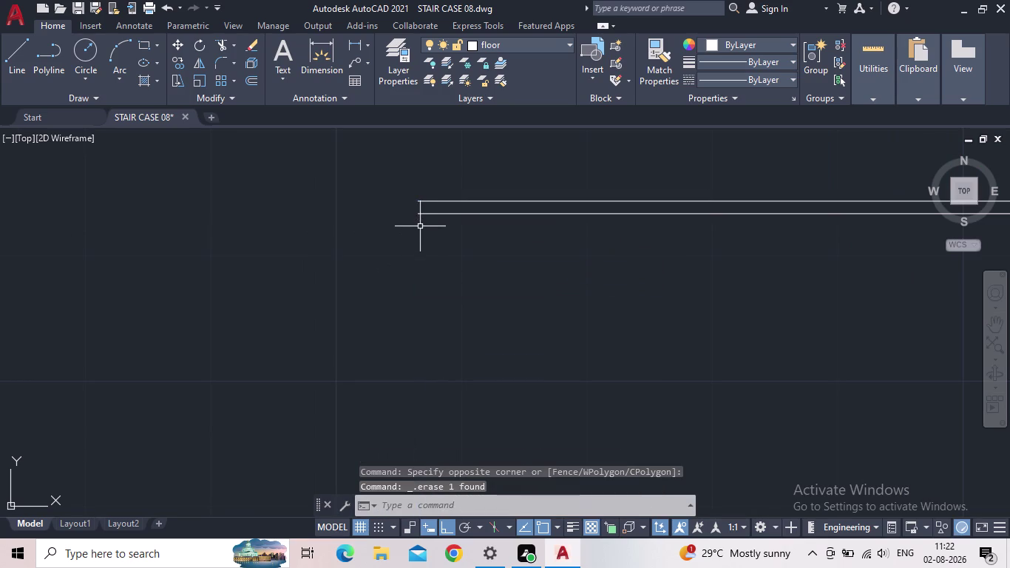
Draw a short line joining the upper slab's top and bottom edges at its left end.
key(l)
key(Return)
scroll(up, 3)
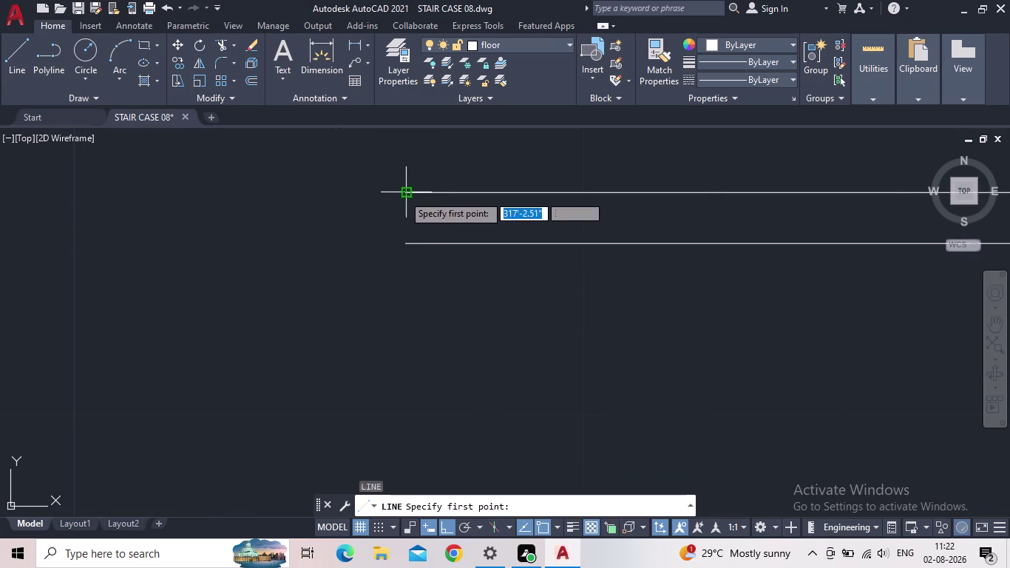
click(403, 194)
click(411, 240)
key(Escape)
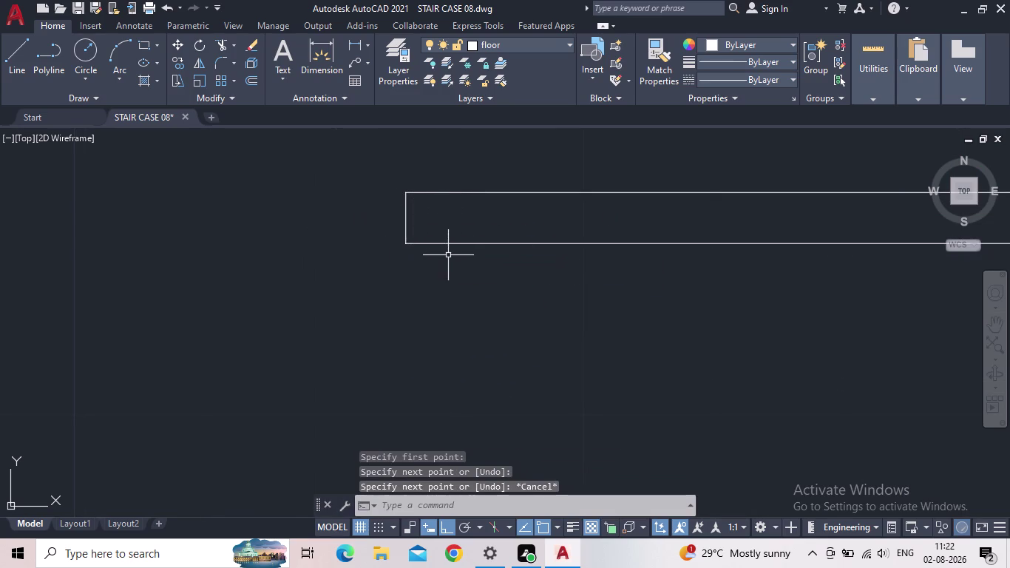
scroll(down, 3)
scroll(down, 3)
middle_drag(553, 310, 485, 289)
scroll(down, 3)
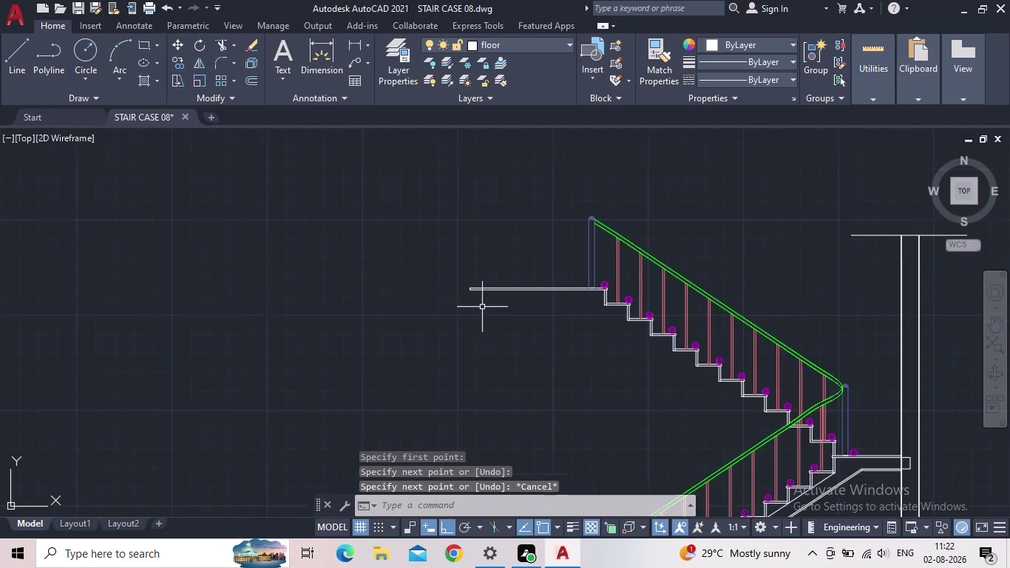
scroll(up, 3)
scroll(up, 3)
Draw a break line across the slab's left end with the zigzag at its midpoint.
key(b)
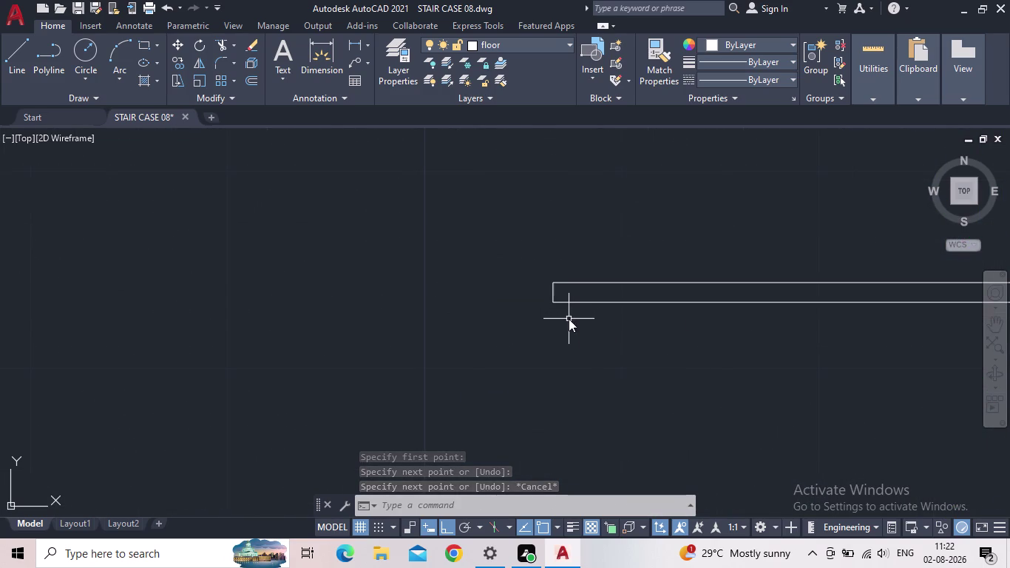
key(r)
key(e)
key(a)
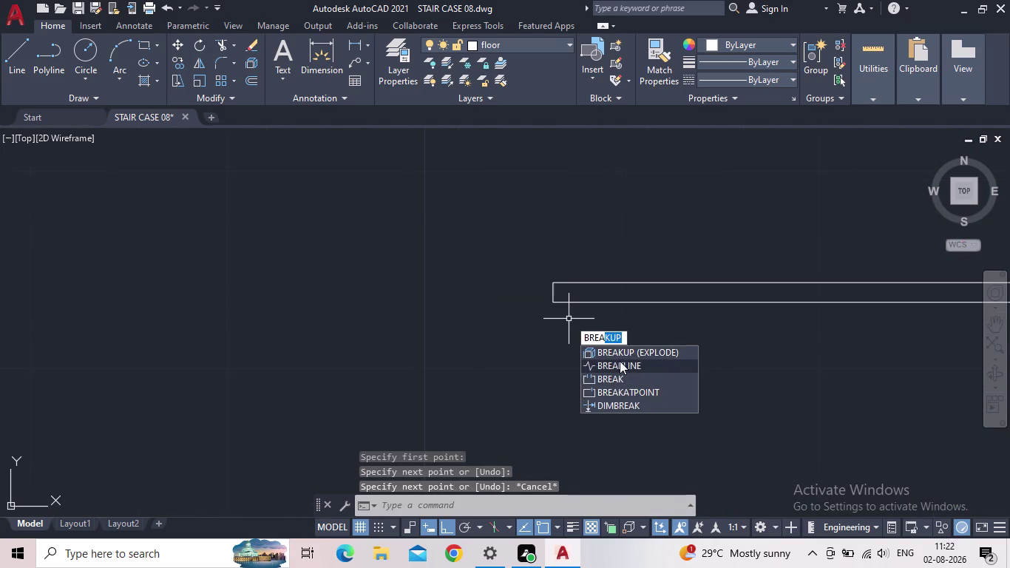
click(619, 366)
scroll(up, 3)
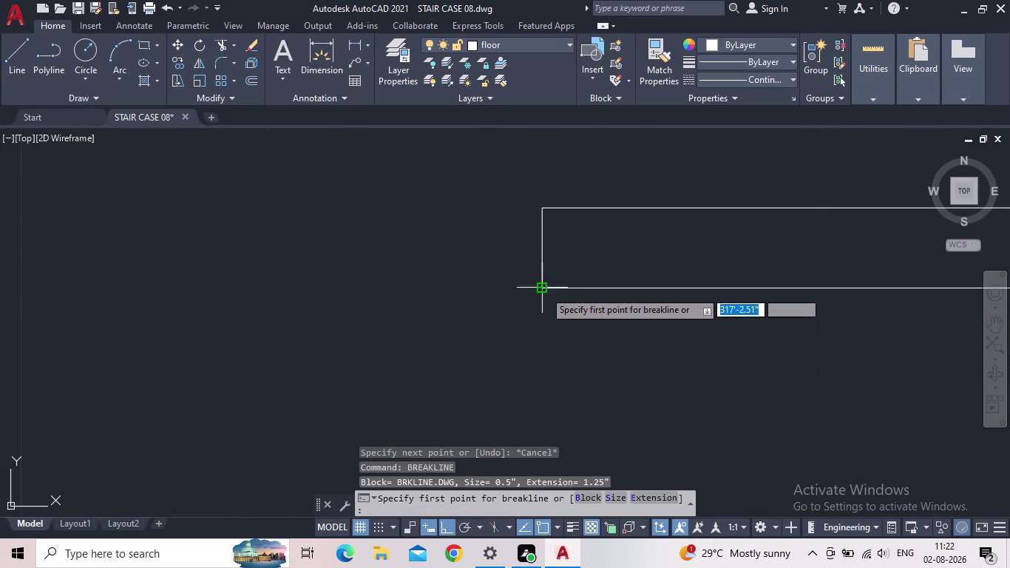
click(544, 290)
click(547, 209)
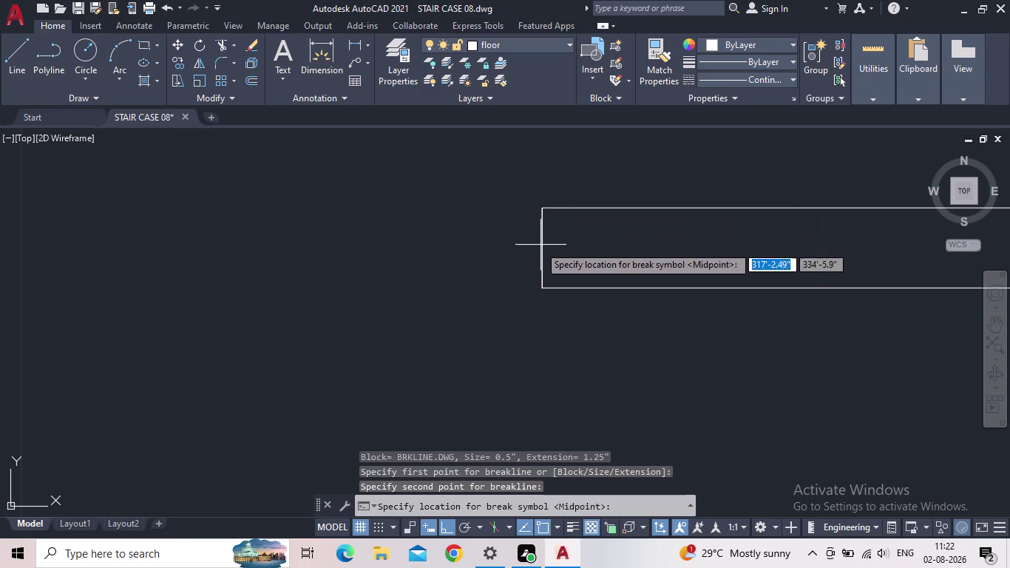
click(539, 248)
Select the new break-line symbol and show its properties with PR.
scroll(down, 3)
middle_drag(577, 276, 565, 285)
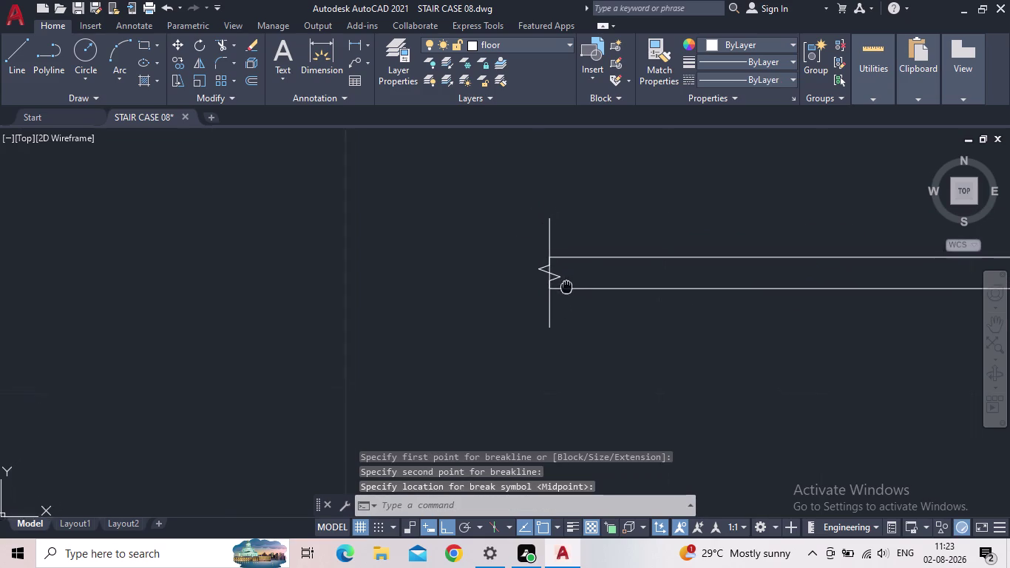
middle_drag(565, 285, 561, 286)
scroll(up, 3)
click(580, 278)
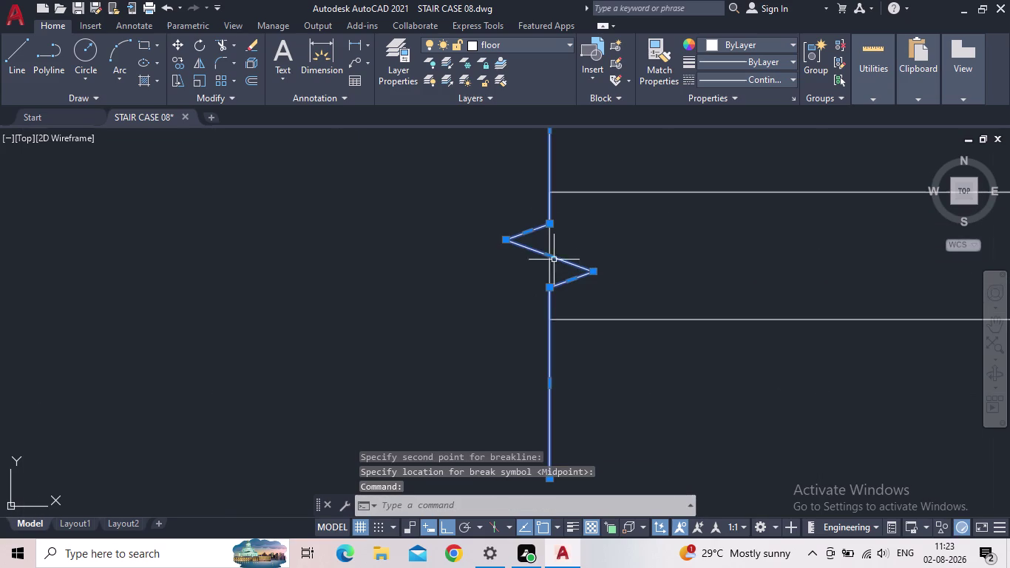
key(p)
key(r)
key(Return)
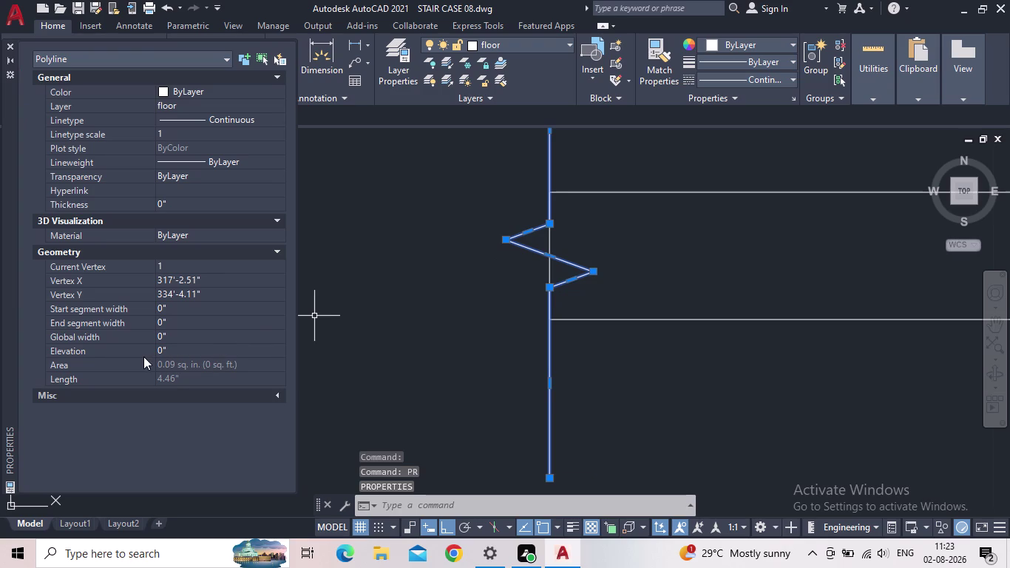
Collapse and re-expand the Misc and other property groups, then close the Properties palette.
click(213, 392)
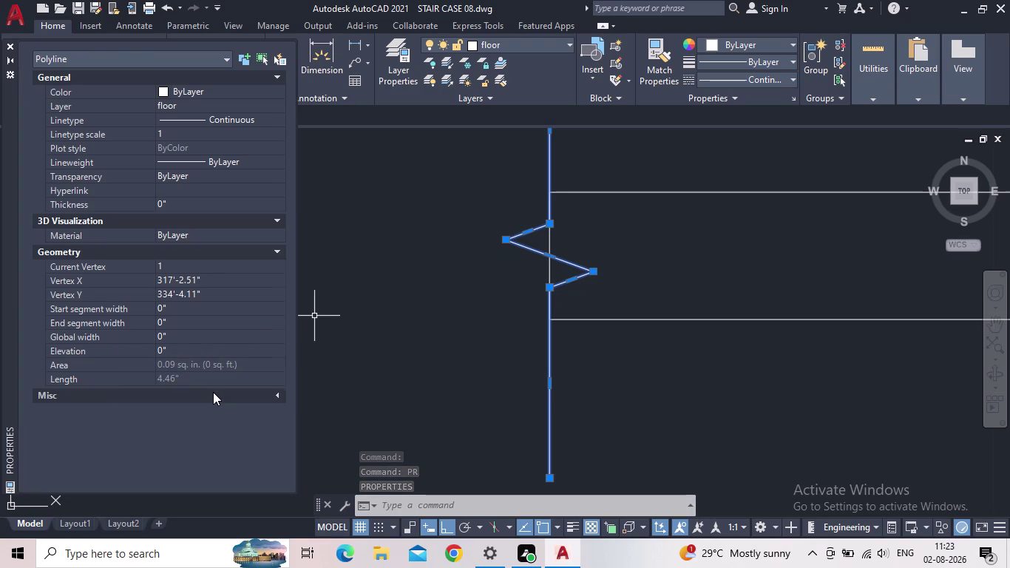
click(279, 393)
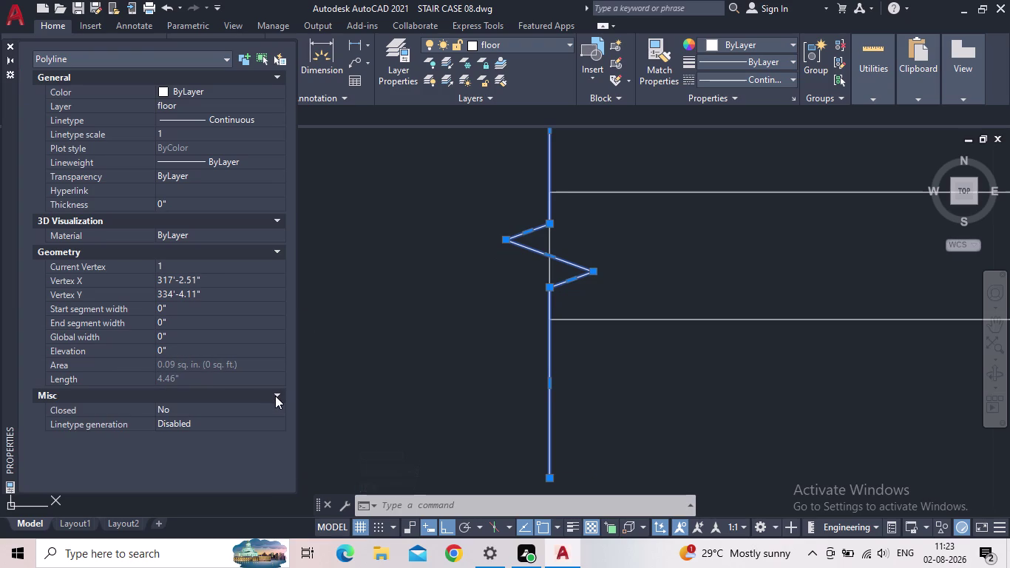
click(275, 396)
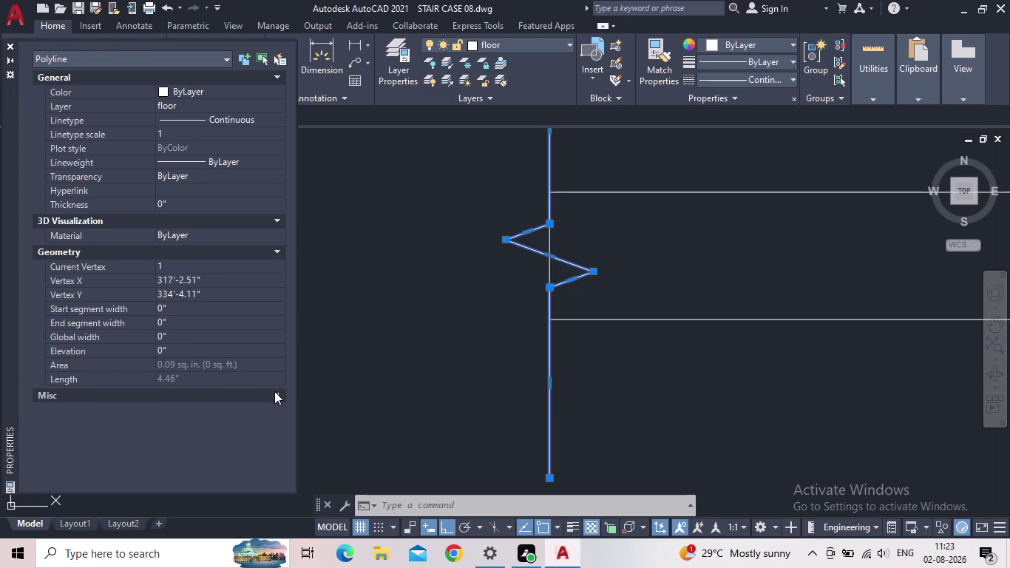
click(274, 391)
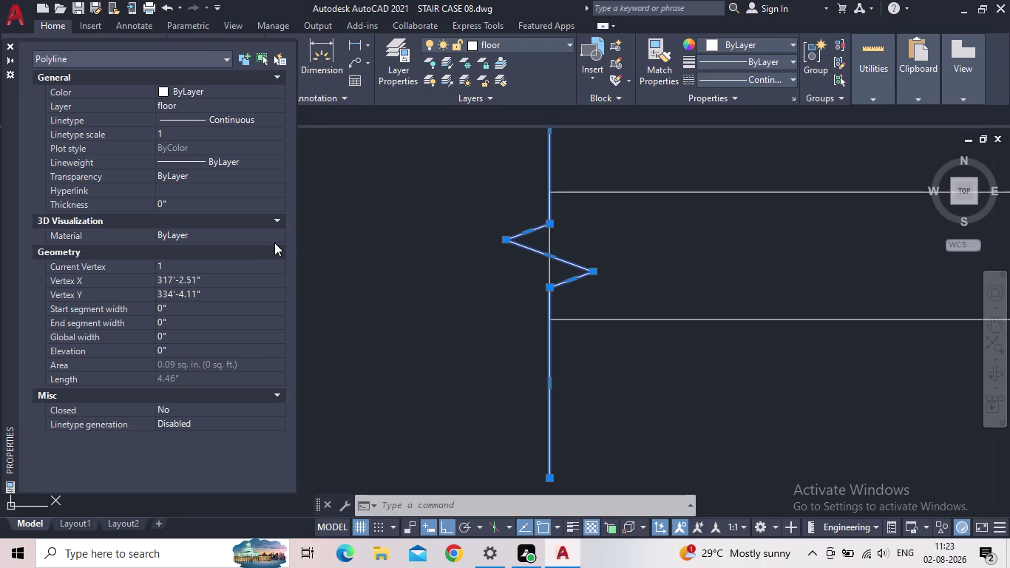
click(278, 250)
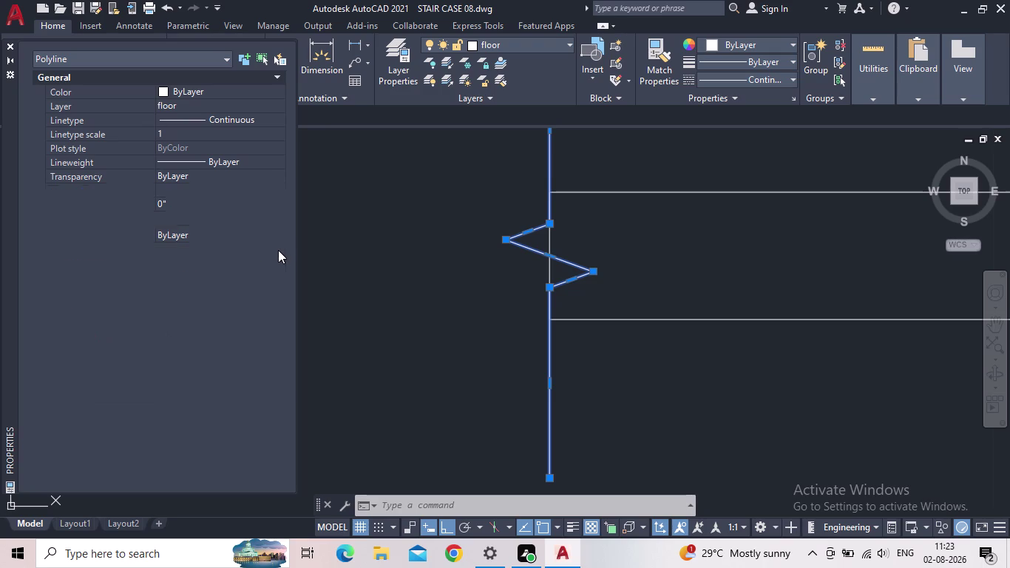
click(278, 250)
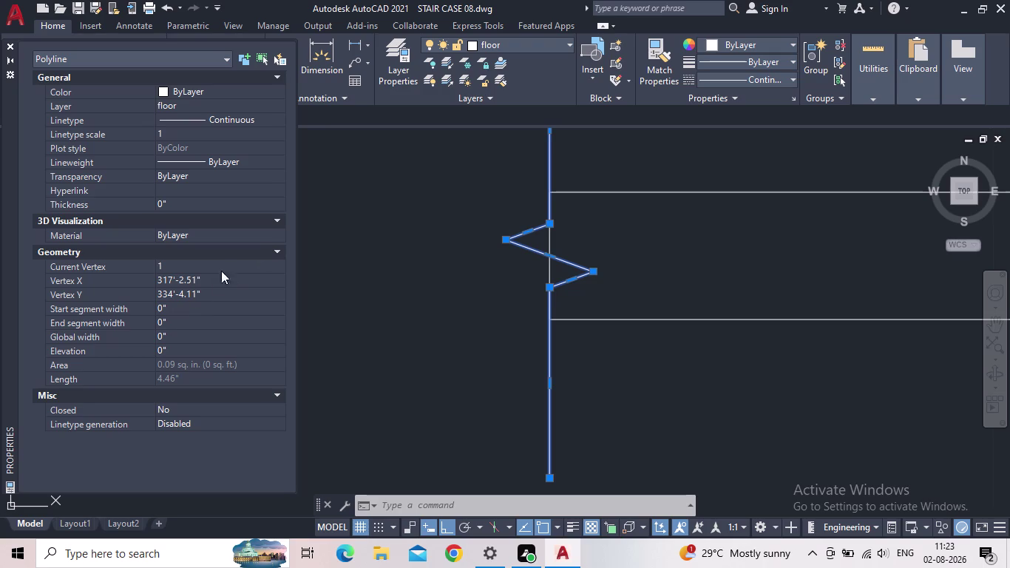
click(273, 224)
click(272, 221)
click(8, 45)
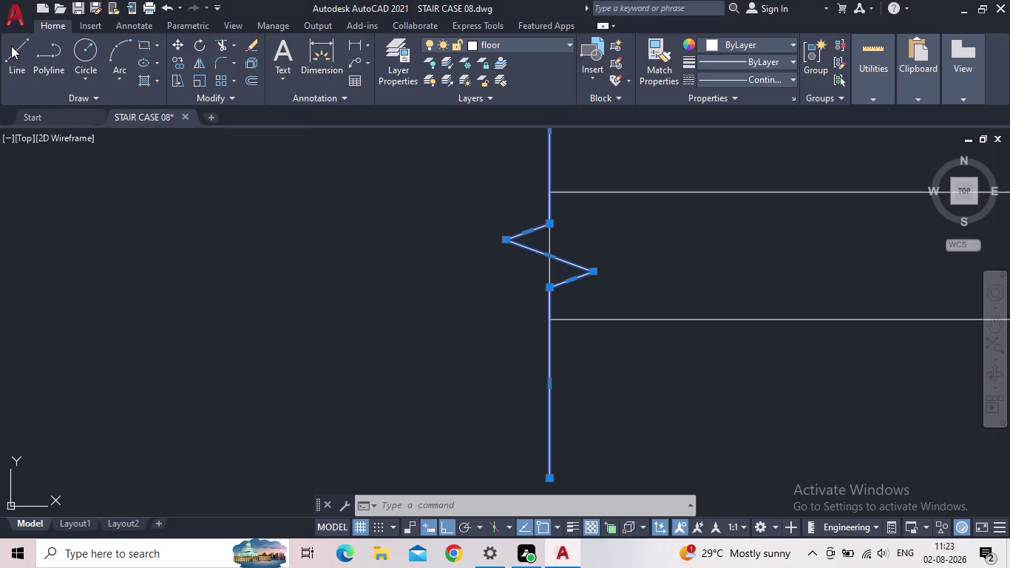
Clear the selection, pan to the stair flight, and reopen the break line's properties.
scroll(down, 3)
scroll(down, 3)
key(Escape)
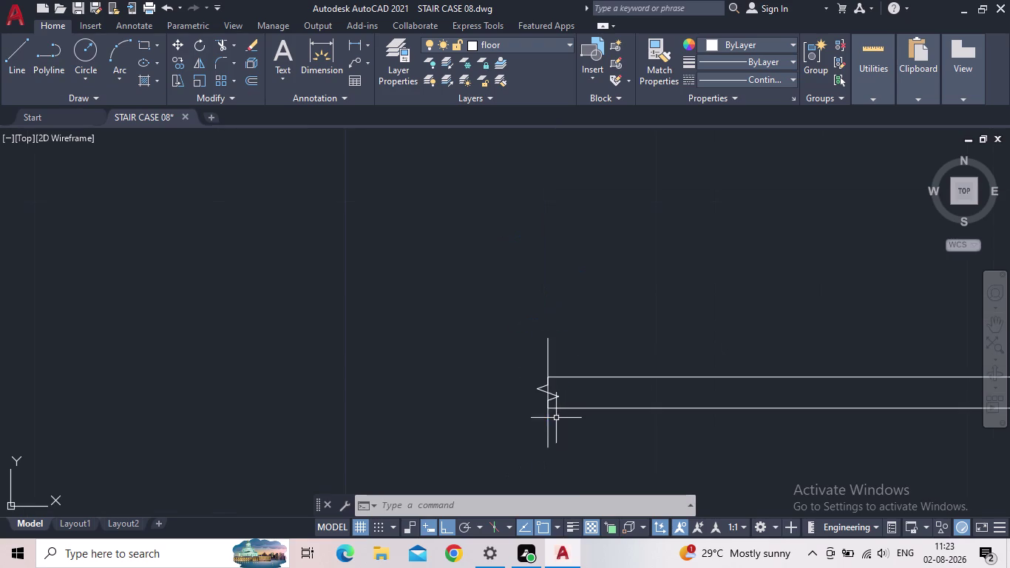
scroll(down, 3)
middle_drag(597, 427, 383, 342)
scroll(down, 3)
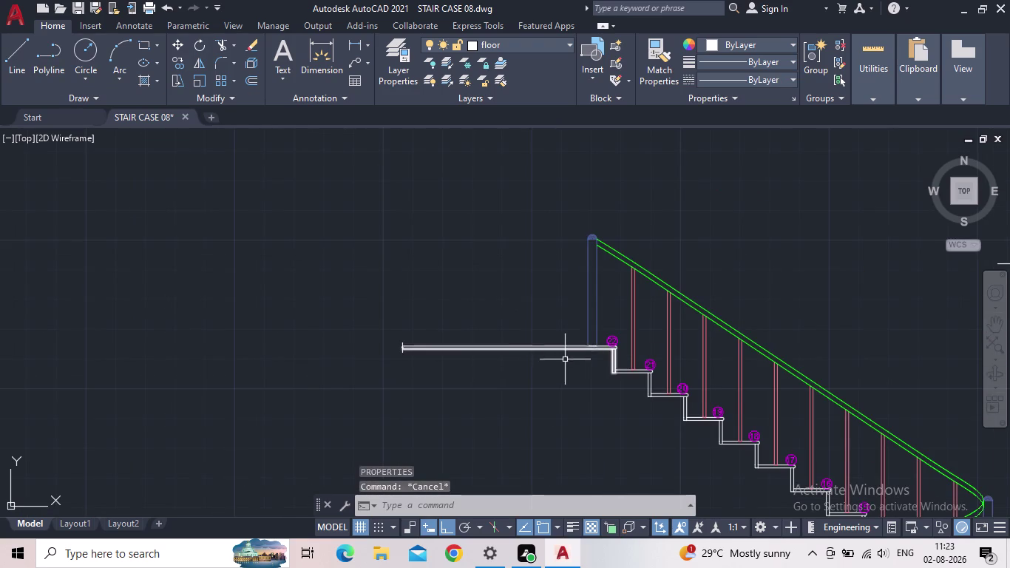
middle_drag(509, 380, 477, 353)
scroll(down, 3)
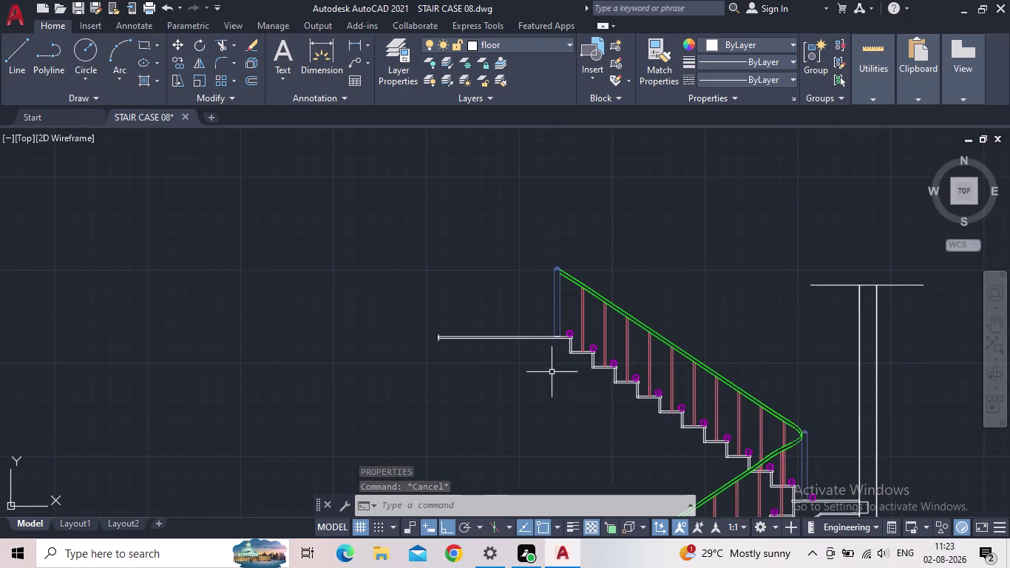
scroll(up, 3)
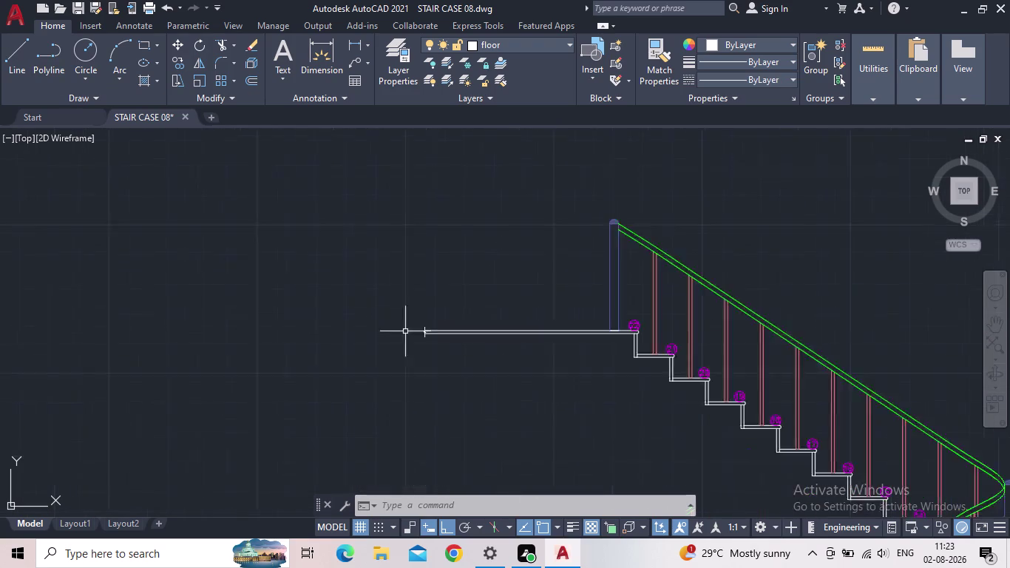
scroll(up, 3)
scroll(up, 3)
scroll(up, 3)
click(505, 285)
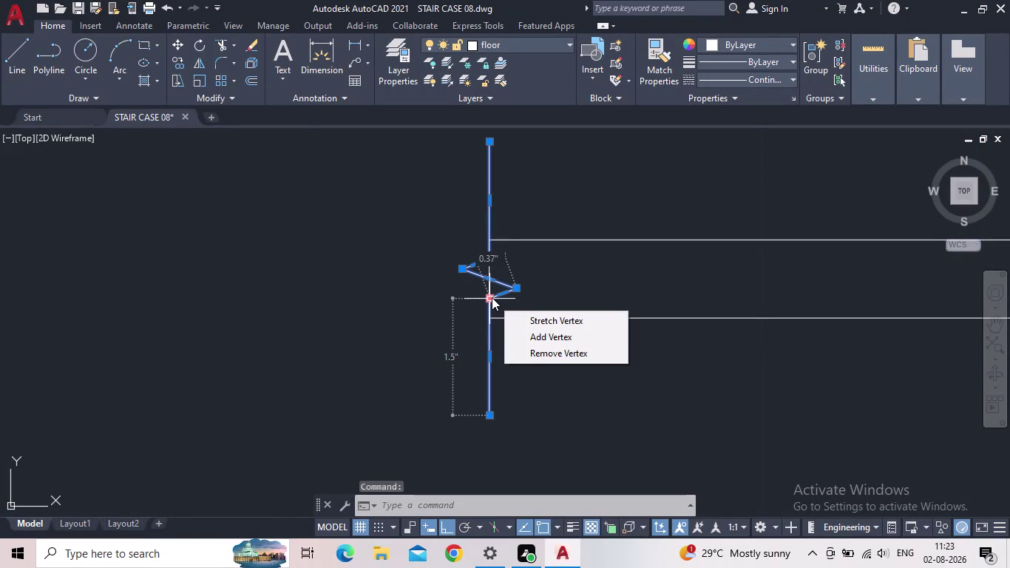
key(p)
key(r)
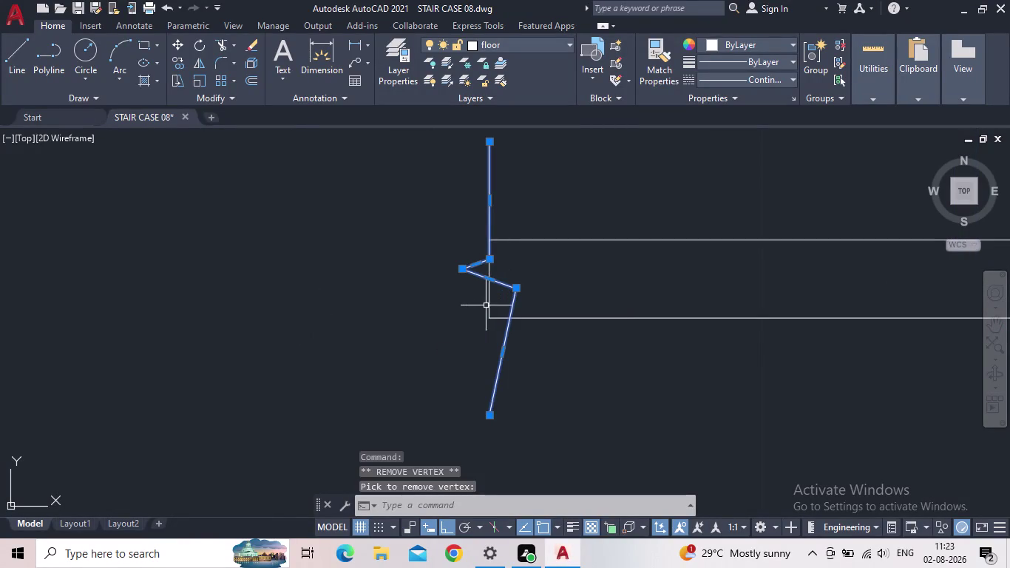
key(Return)
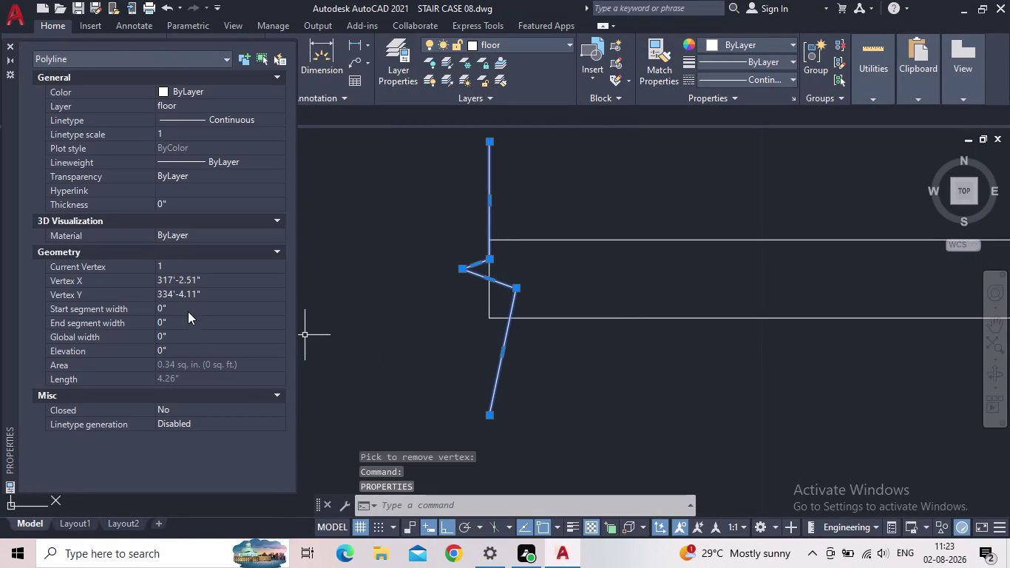
Set the break line's start segment width to 2", then reset it to 0".
click(185, 307)
text(2)
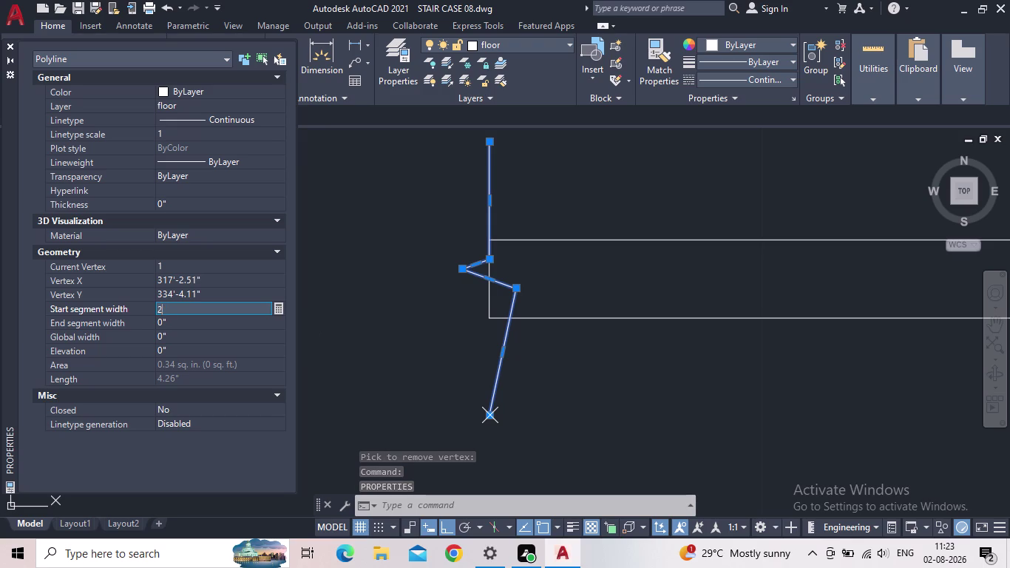
text(")
key(Return)
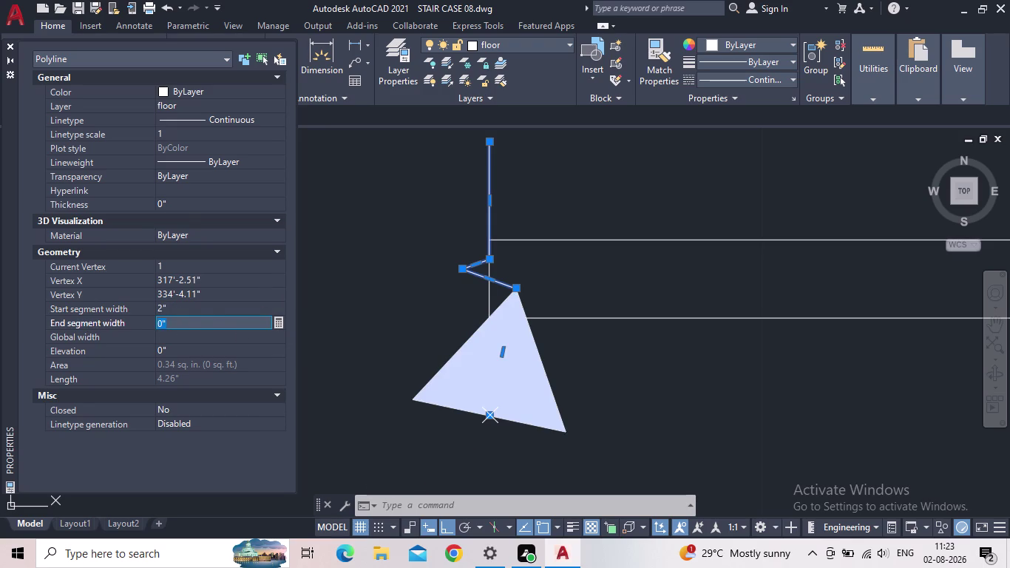
click(187, 305)
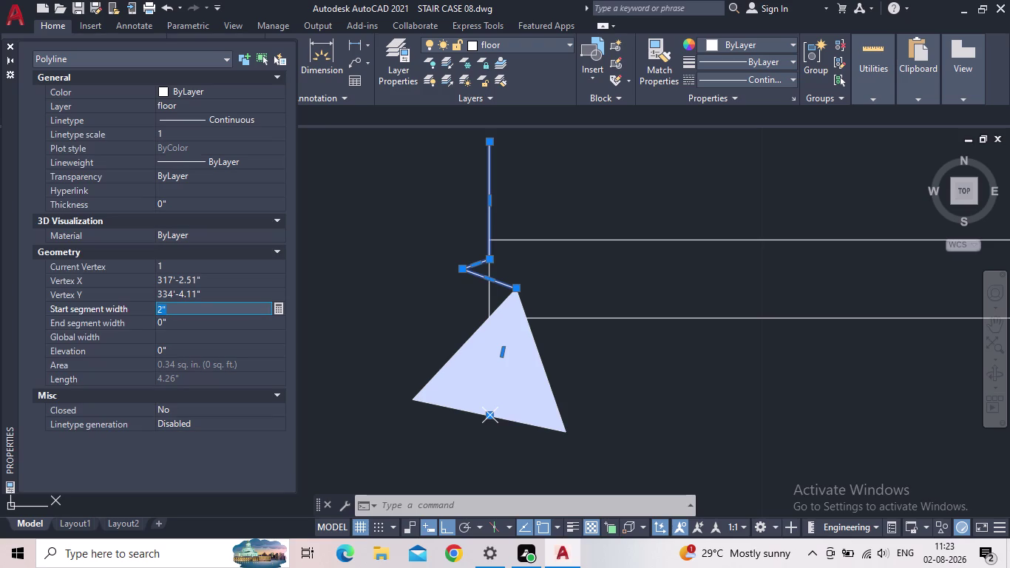
text(0")
key(Return)
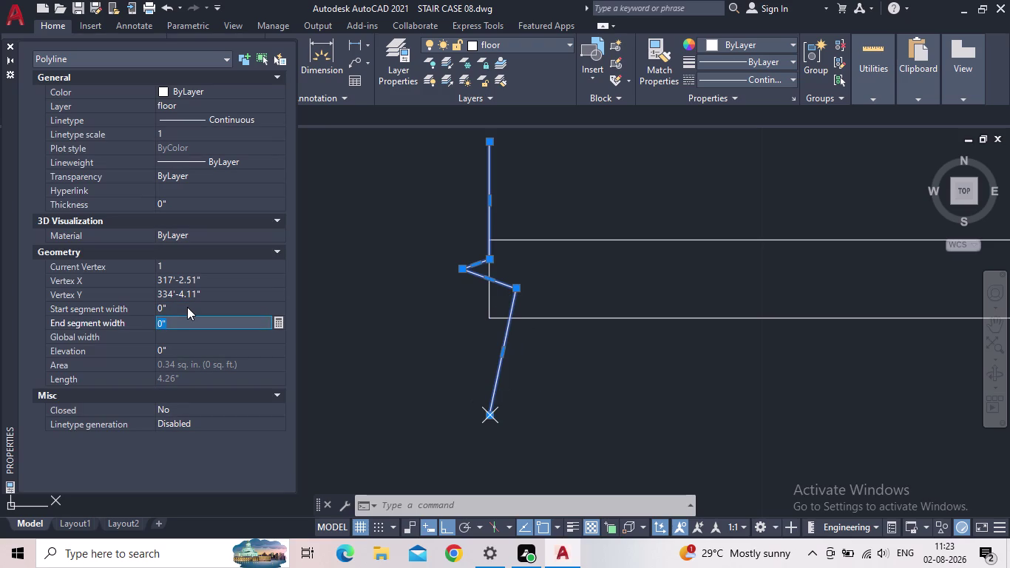
key(Escape)
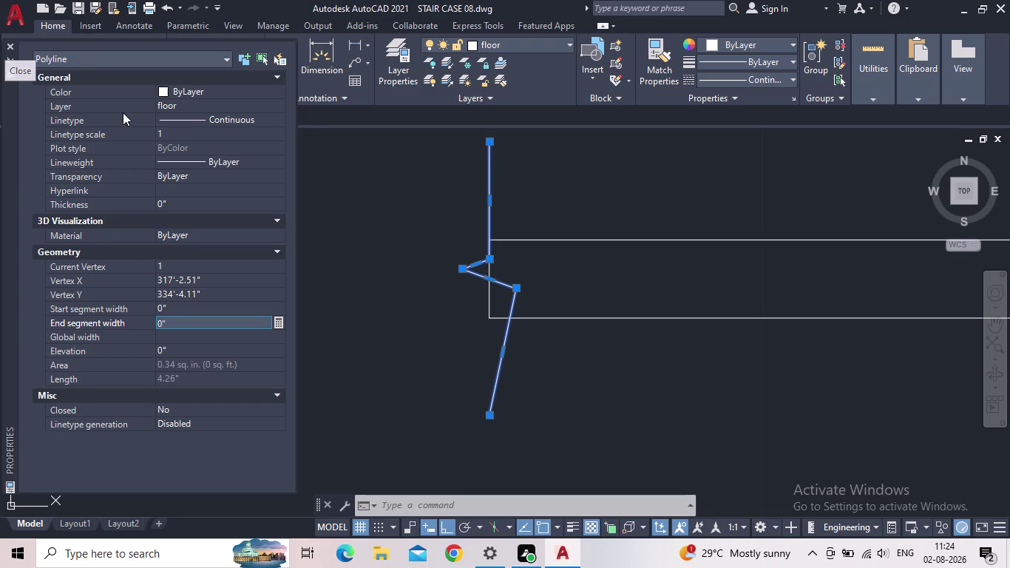
Close the palette and undo four times, restoring the original thin zigzag.
click(170, 134)
key(Escape)
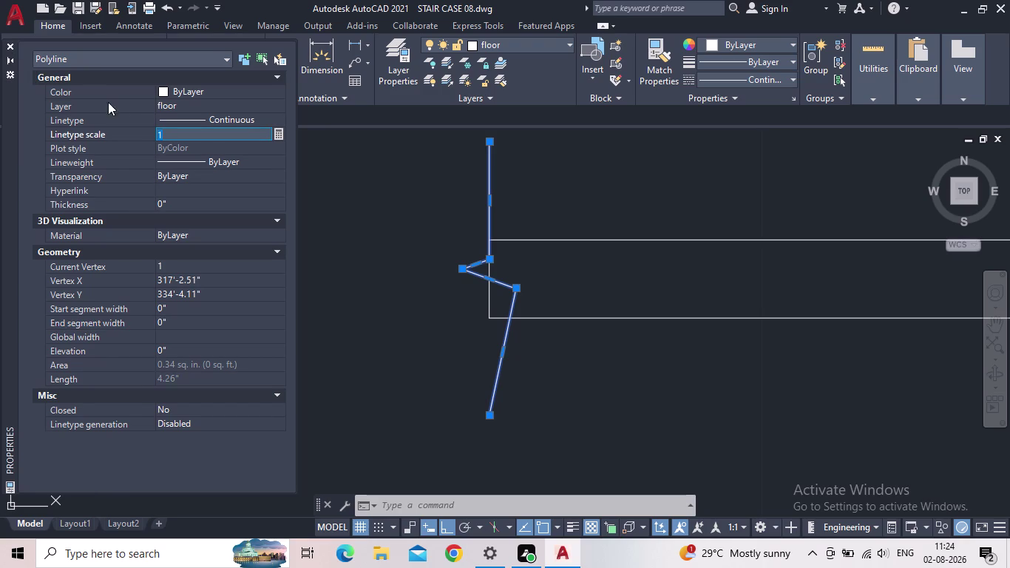
click(6, 47)
key(Escape)
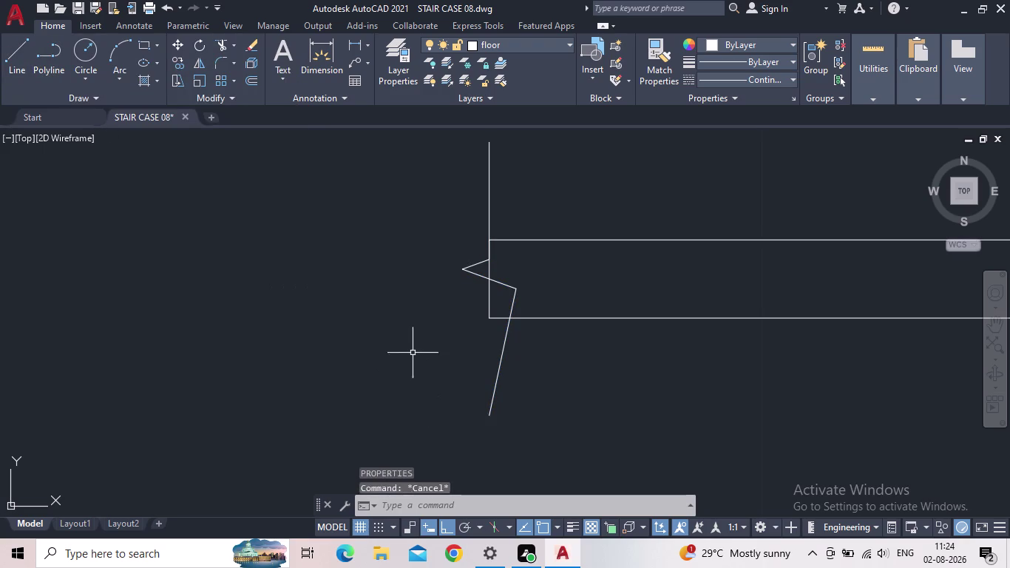
click(170, 8)
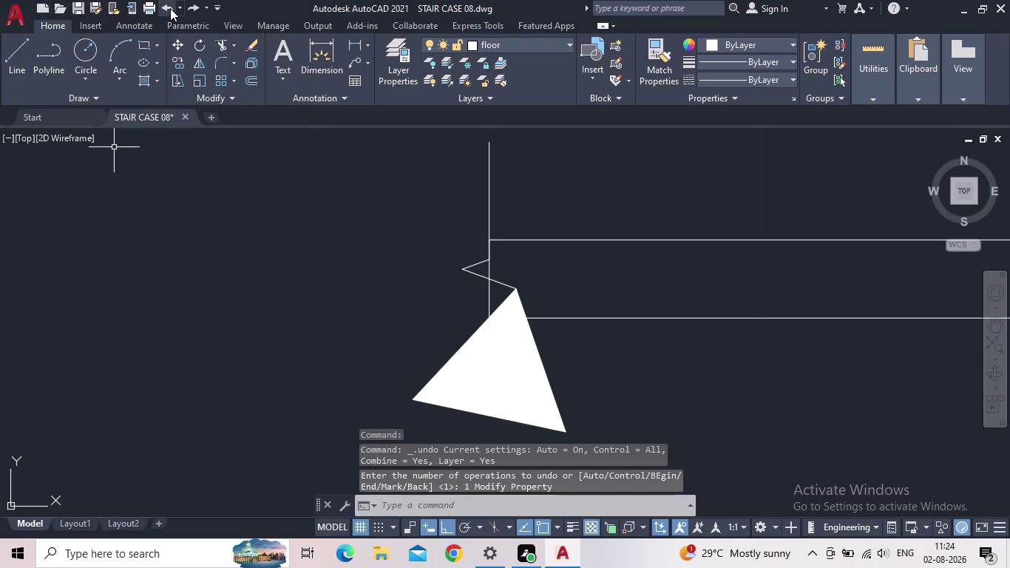
click(170, 8)
click(170, 9)
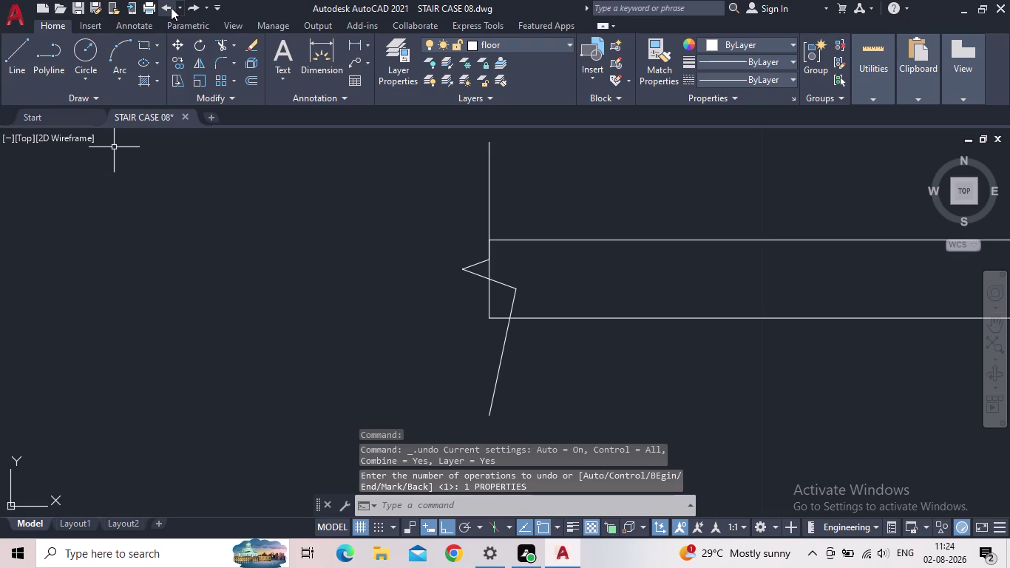
click(171, 8)
scroll(down, 3)
Select the break line and cancel an accidental grip stretch.
scroll(up, 3)
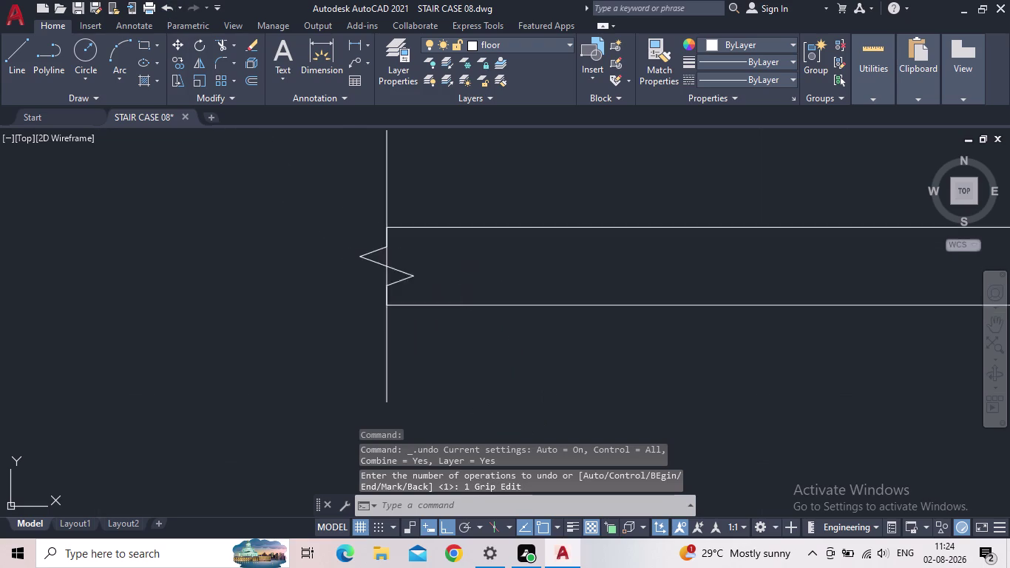
scroll(up, 3)
click(352, 280)
click(354, 283)
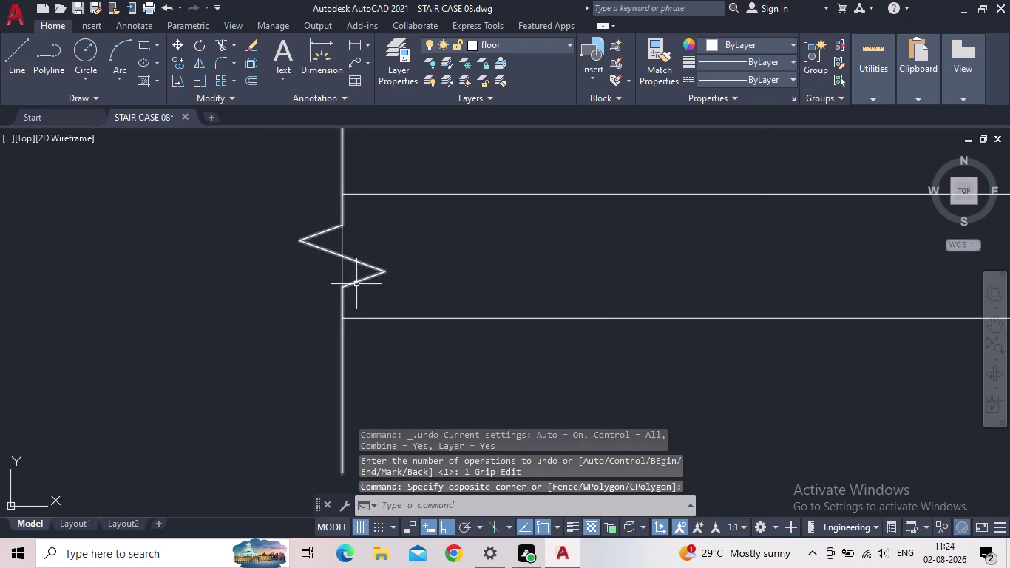
click(356, 284)
click(367, 278)
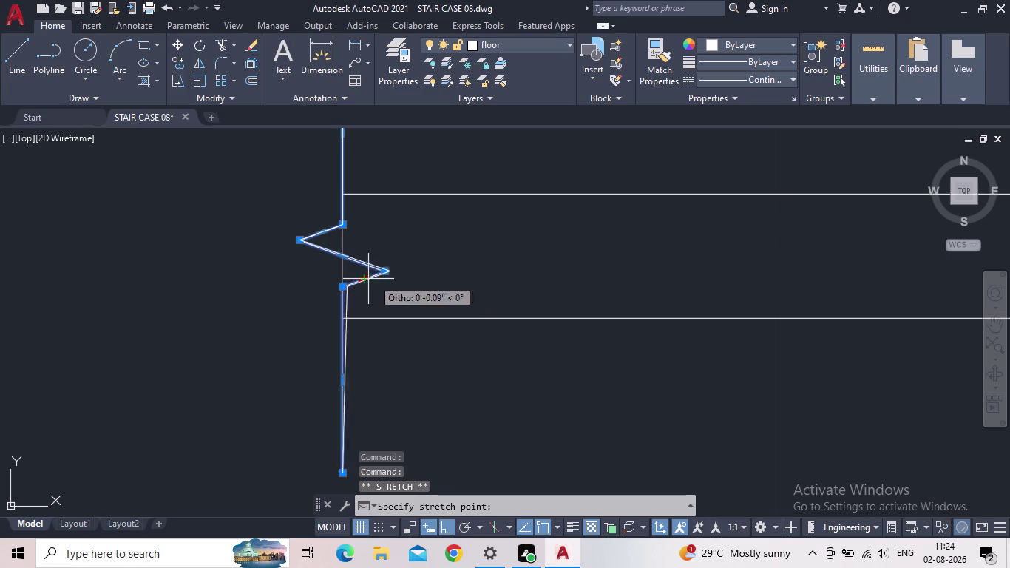
key(Escape)
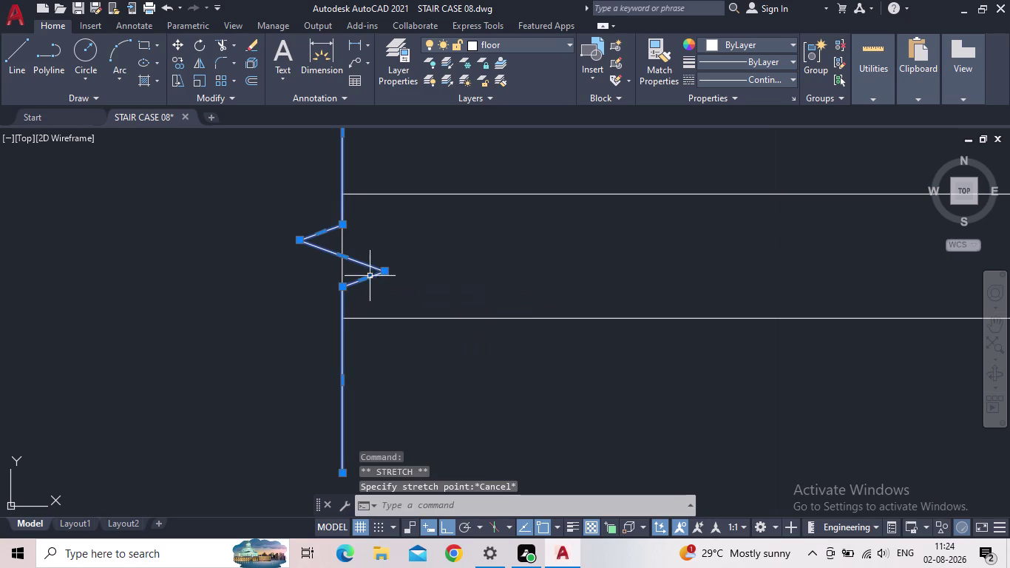
Stretch the zigzag's right point farther right and its left point farther left.
drag(386, 268, 402, 275)
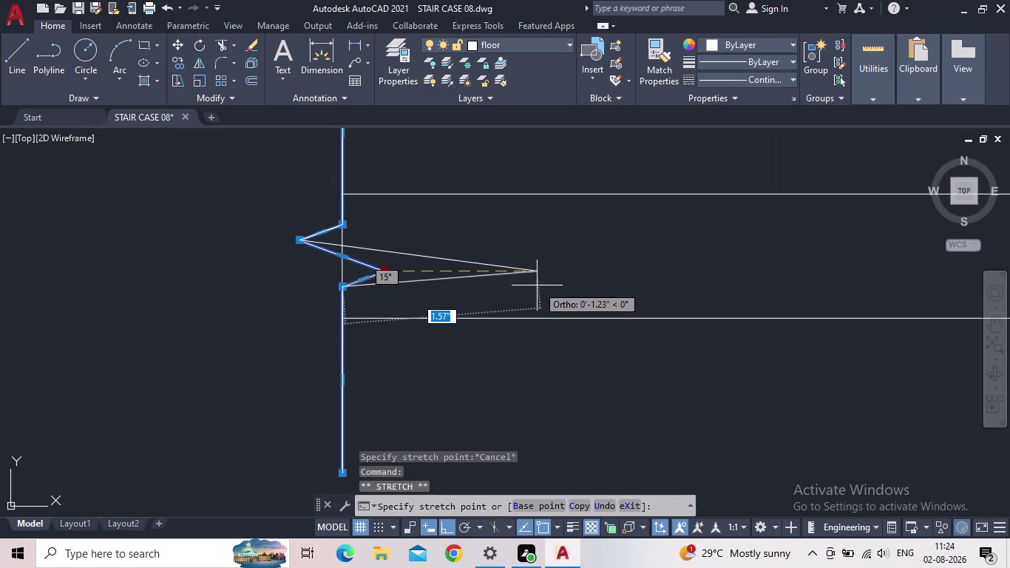
click(455, 287)
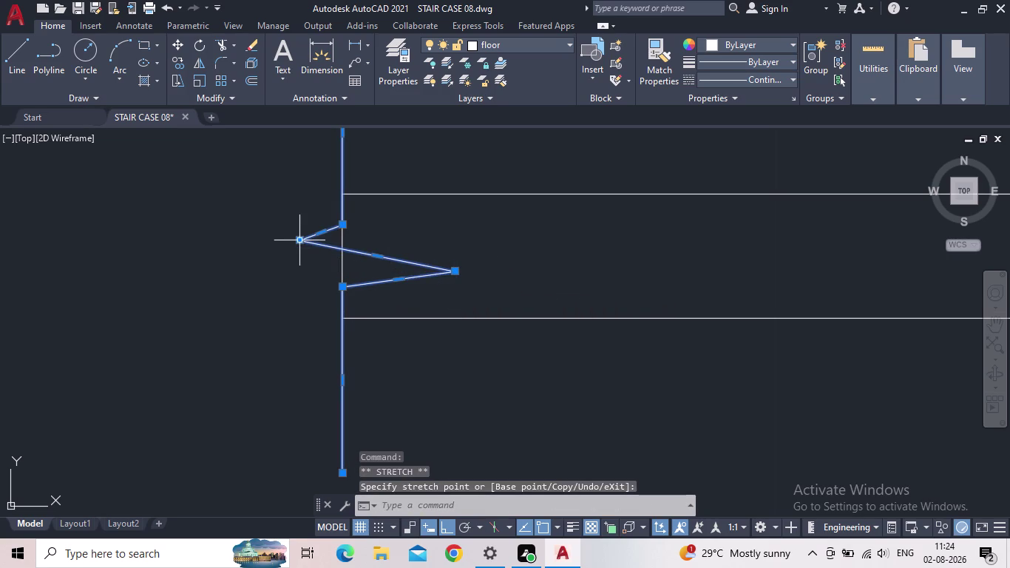
drag(298, 240, 290, 239)
click(185, 234)
scroll(down, 3)
key(Escape)
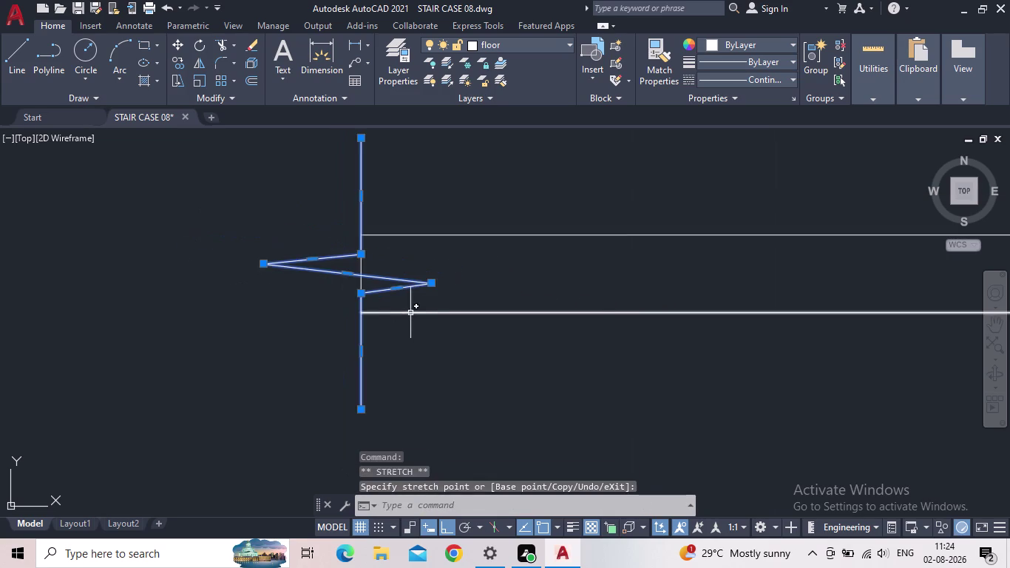
scroll(down, 3)
scroll(up, 3)
middle_drag(403, 315, 51, 250)
scroll(down, 3)
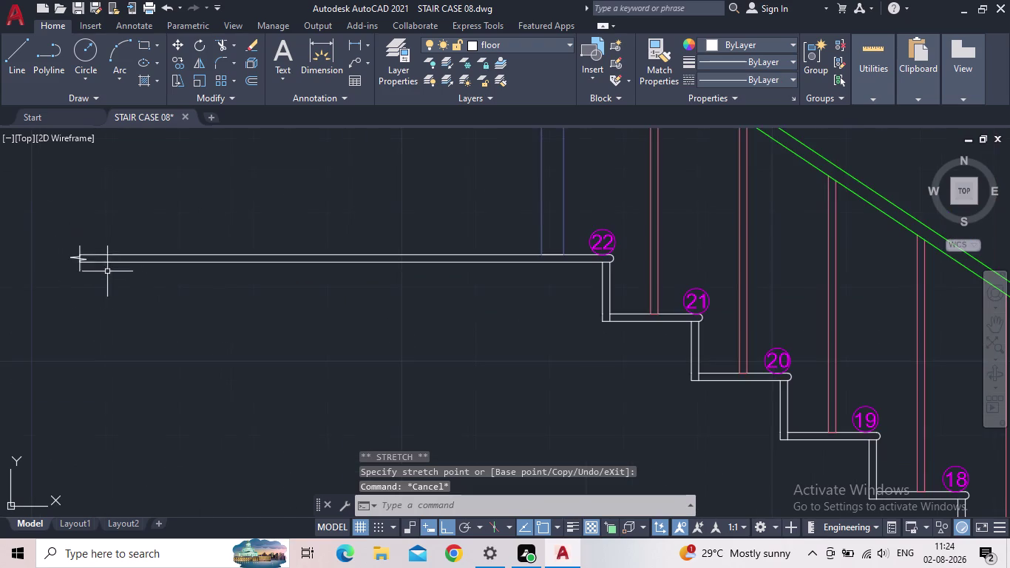
scroll(down, 3)
scroll(up, 3)
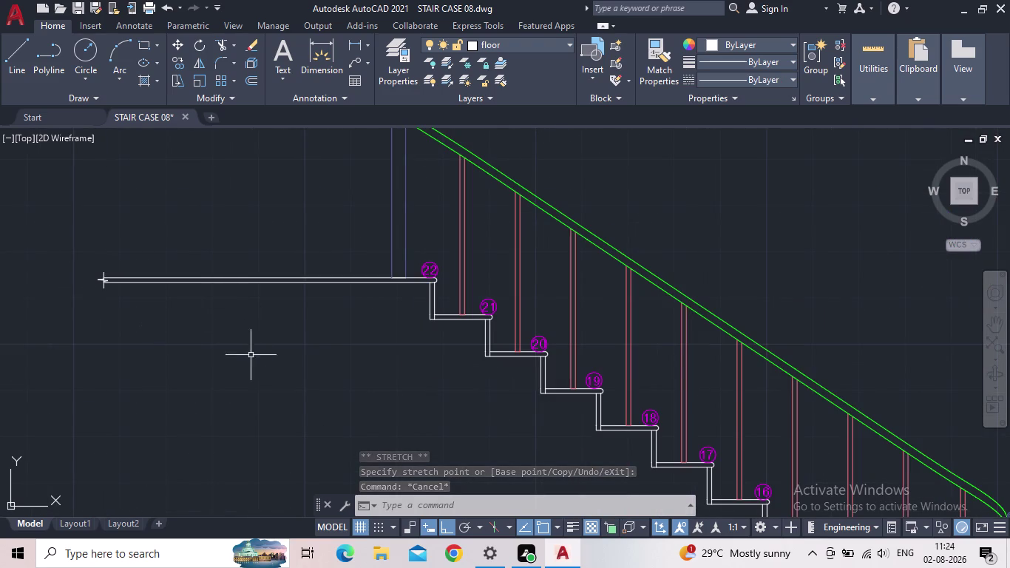
scroll(down, 3)
middle_drag(501, 430, 300, 278)
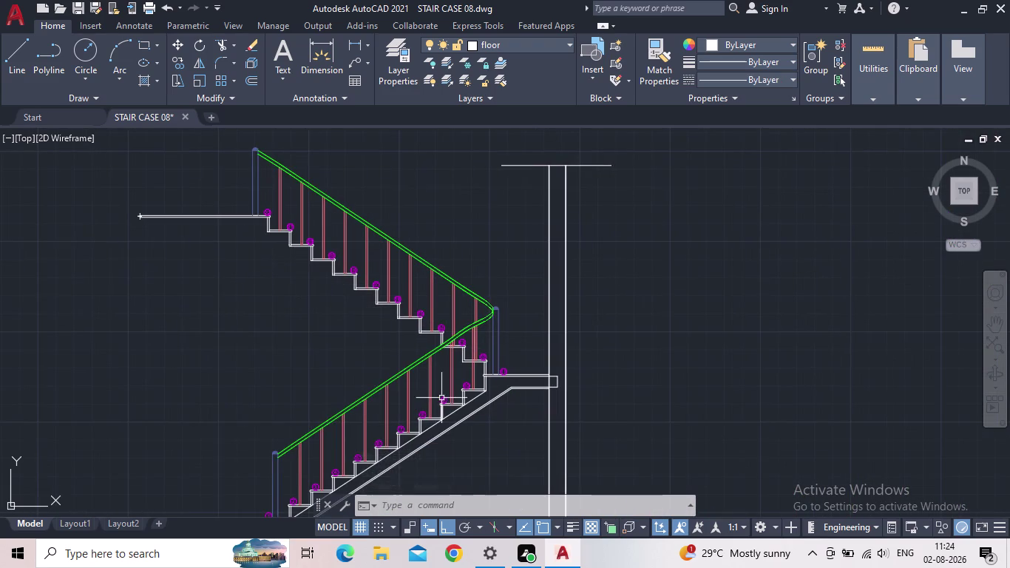
scroll(up, 3)
middle_drag(518, 340, 537, 297)
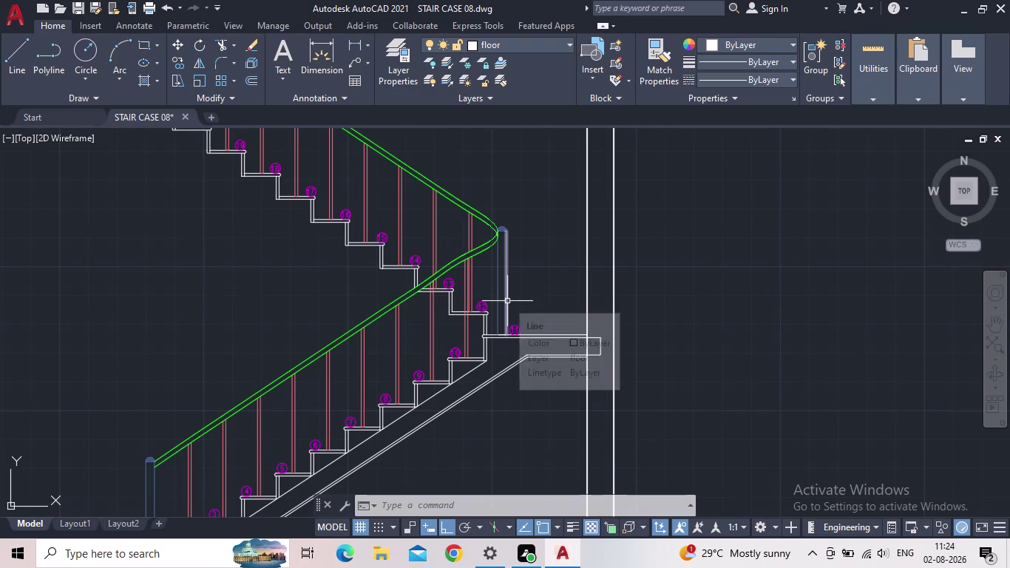
middle_drag(512, 343, 579, 260)
scroll(up, 3)
scroll(up, 3)
scroll(up, 3)
scroll(up, 3)
scroll(up, 3)
scroll(up, 3)
click(655, 269)
click(691, 262)
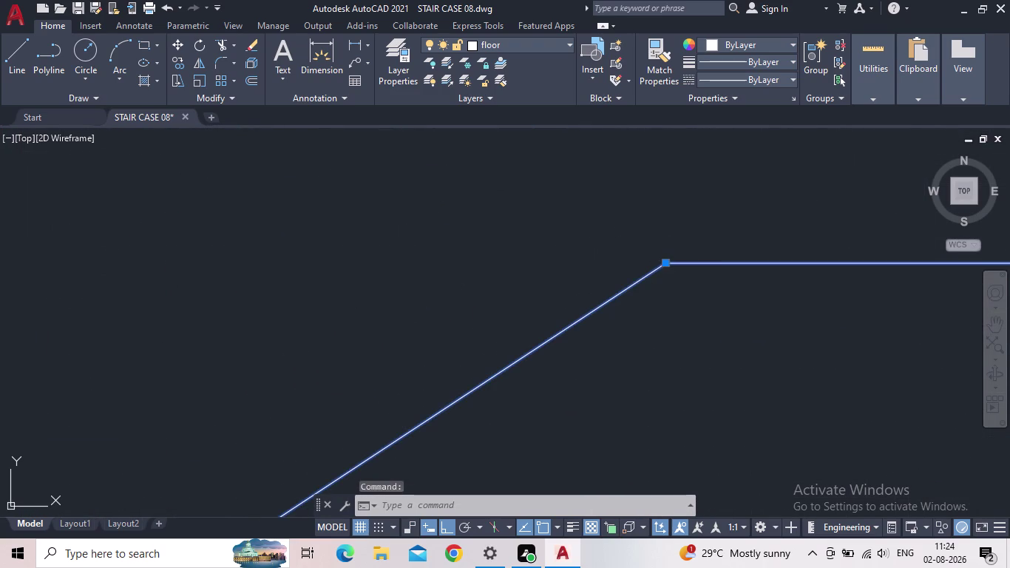
scroll(up, 3)
middle_drag(819, 241, 706, 284)
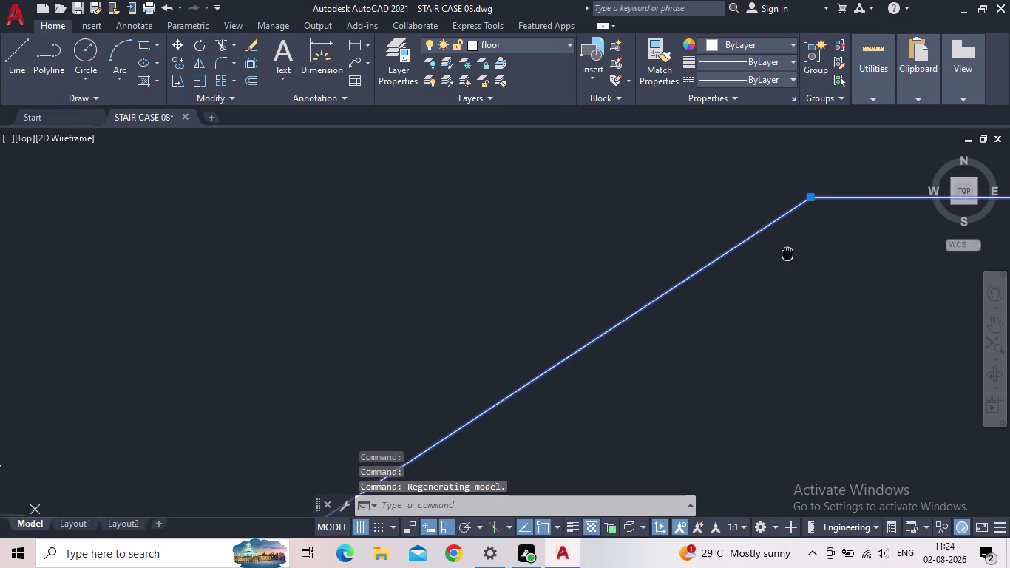
middle_drag(706, 284, 654, 295)
scroll(down, 3)
key(Escape)
scroll(down, 3)
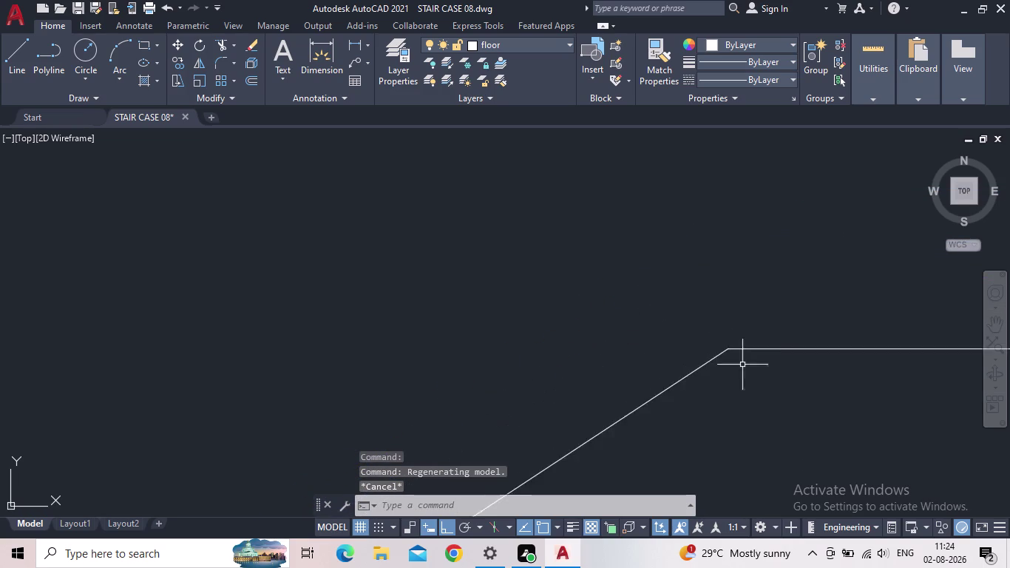
scroll(down, 3)
middle_drag(690, 231, 703, 212)
scroll(down, 3)
scroll(down, 3)
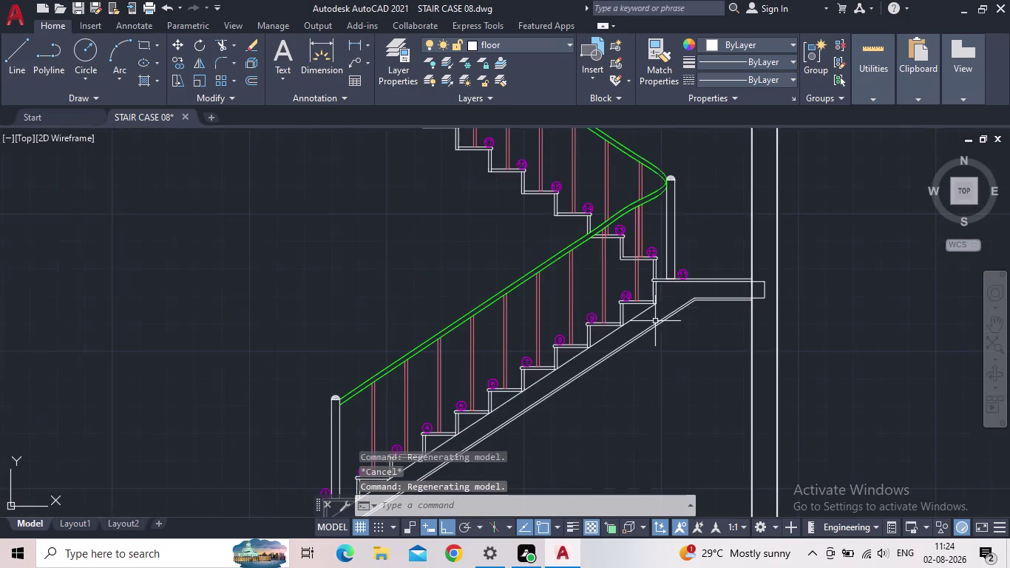
middle_drag(648, 331, 771, 178)
scroll(up, 3)
scroll(up, 3)
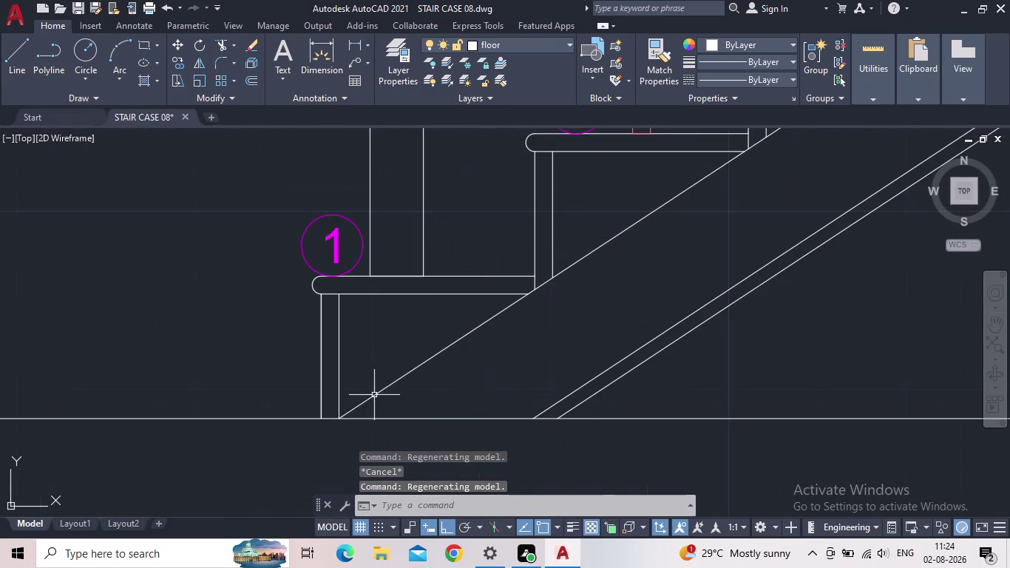
scroll(down, 3)
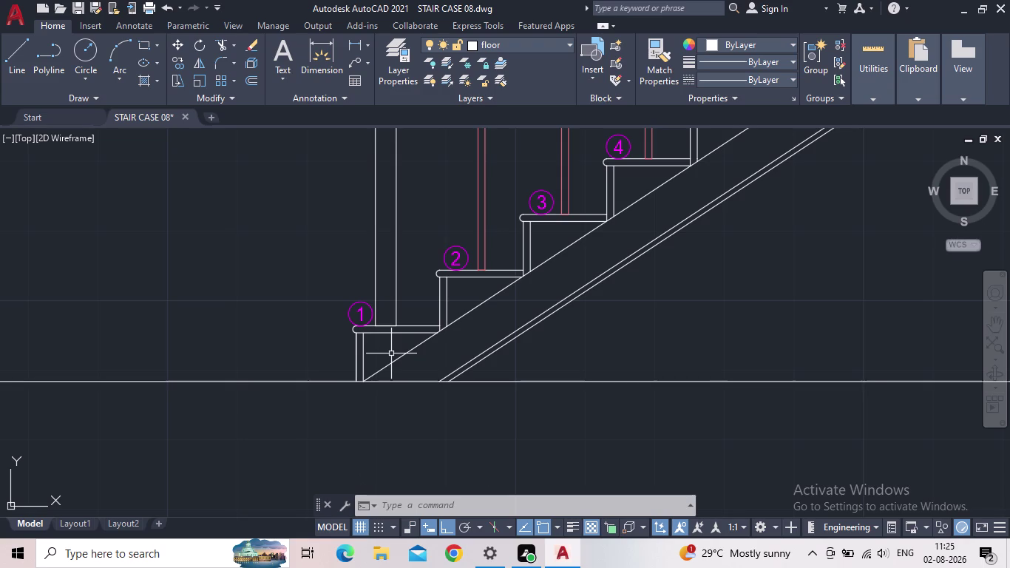
key(h)
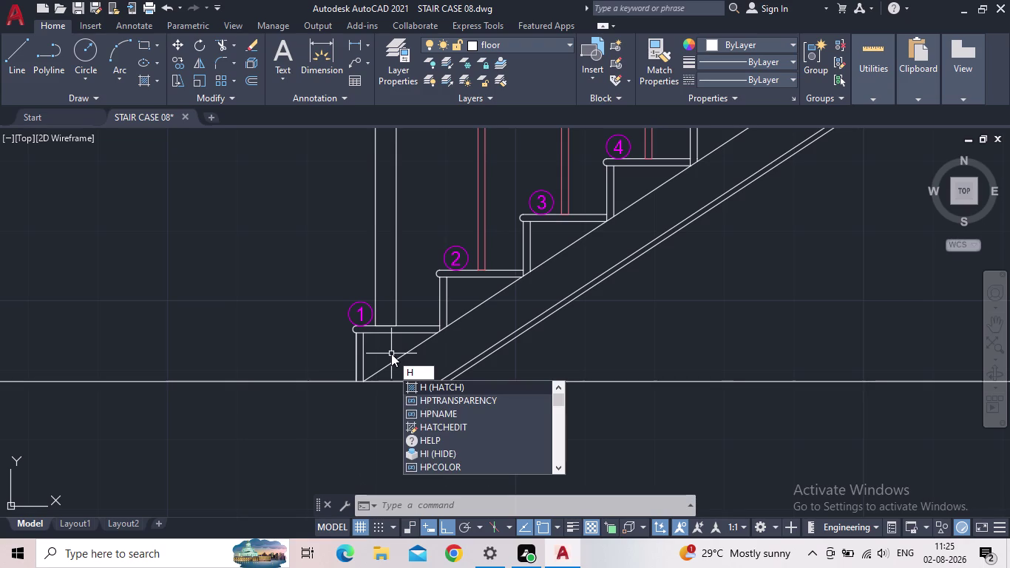
Start an AR-CONC concrete hatch and fill the spaces under steps 1 to 4.
key(Return)
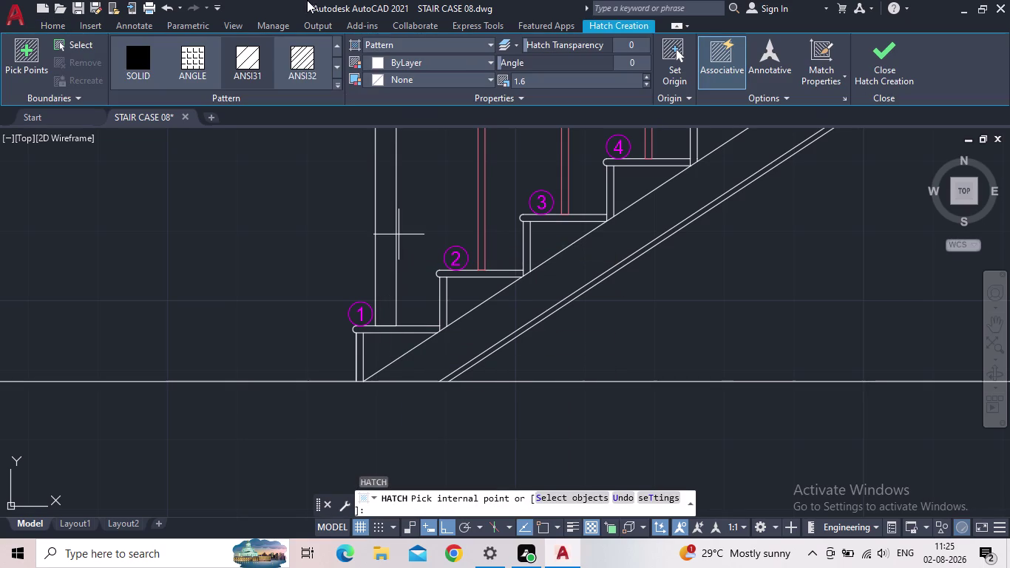
click(336, 82)
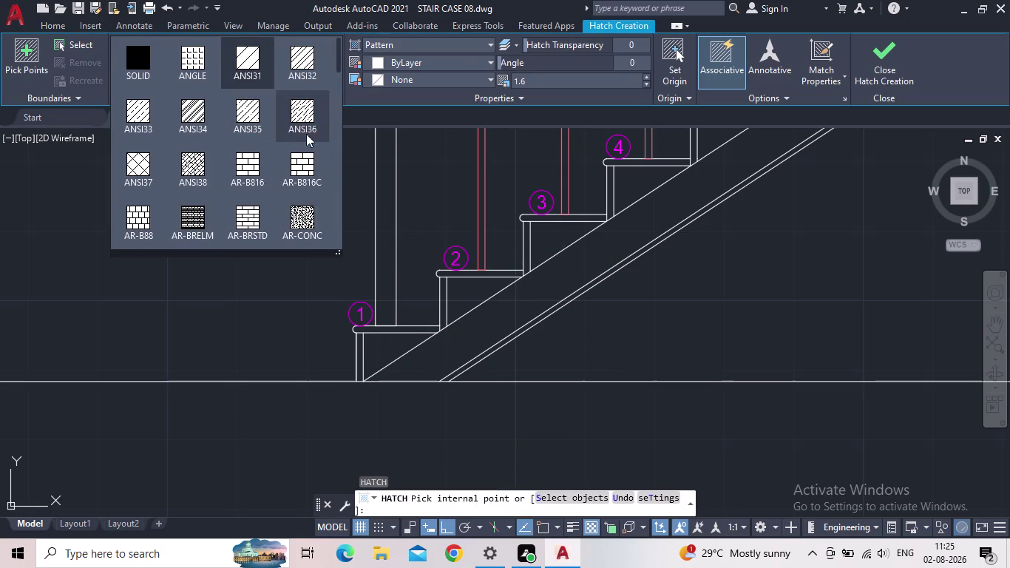
click(312, 223)
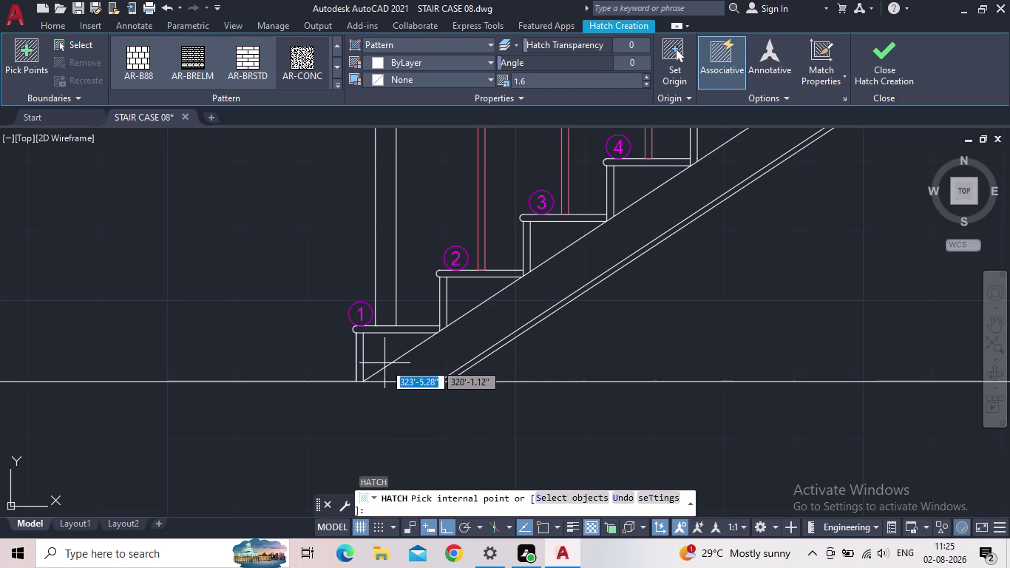
click(384, 358)
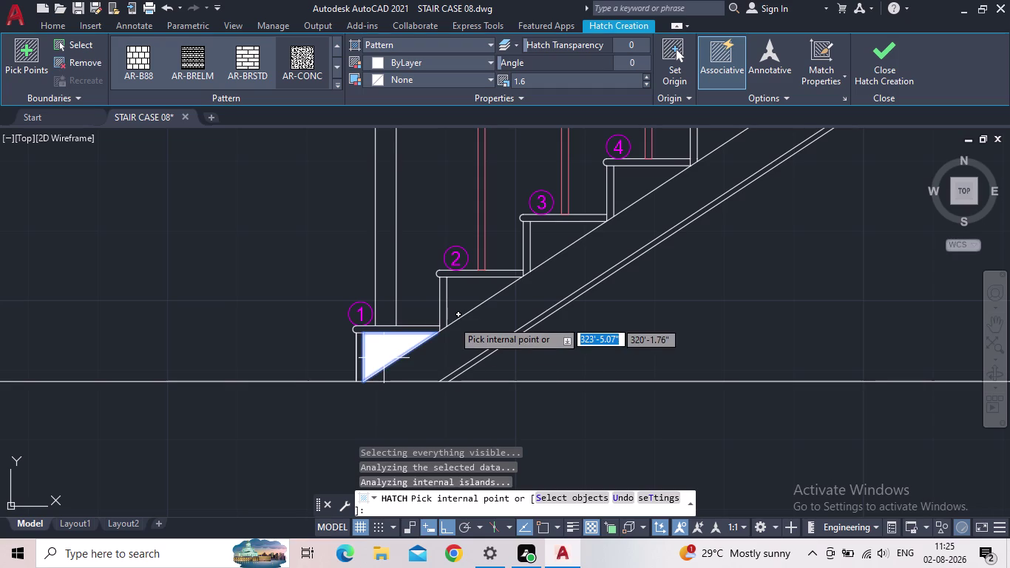
click(467, 299)
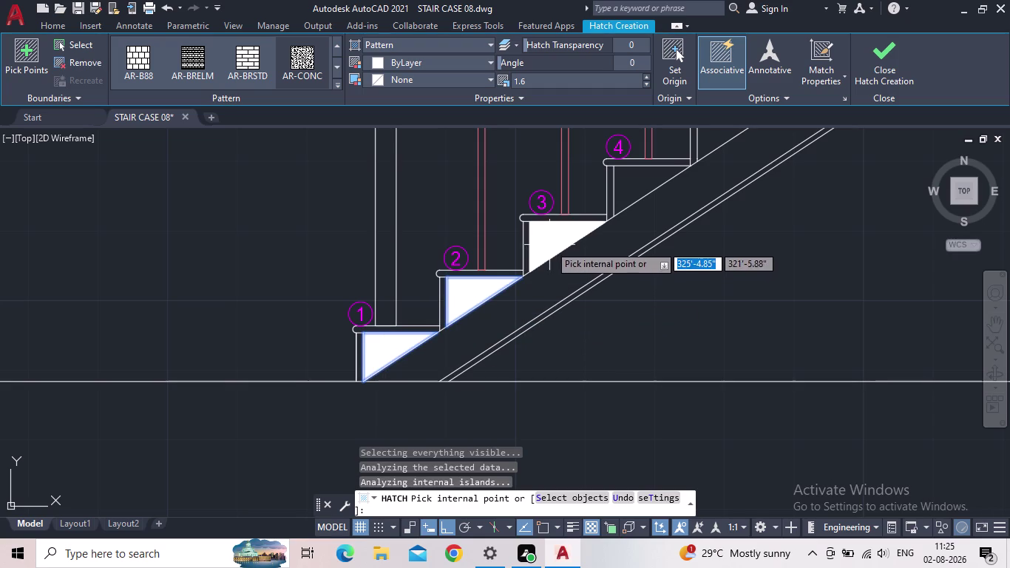
click(550, 243)
click(634, 190)
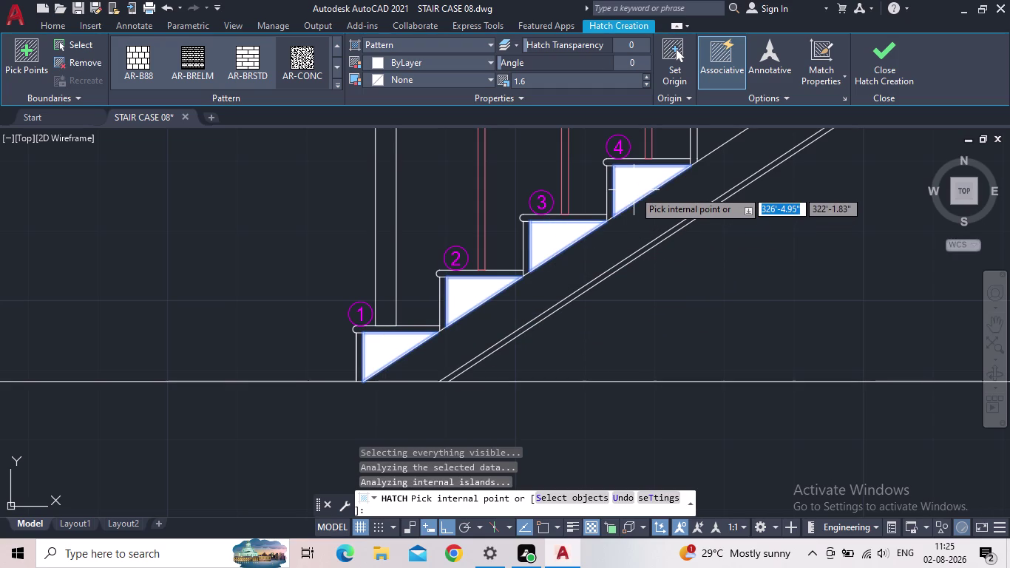
Add the spaces under steps 5 to 10 and the landing slab to the hatch.
middle_drag(636, 181, 429, 321)
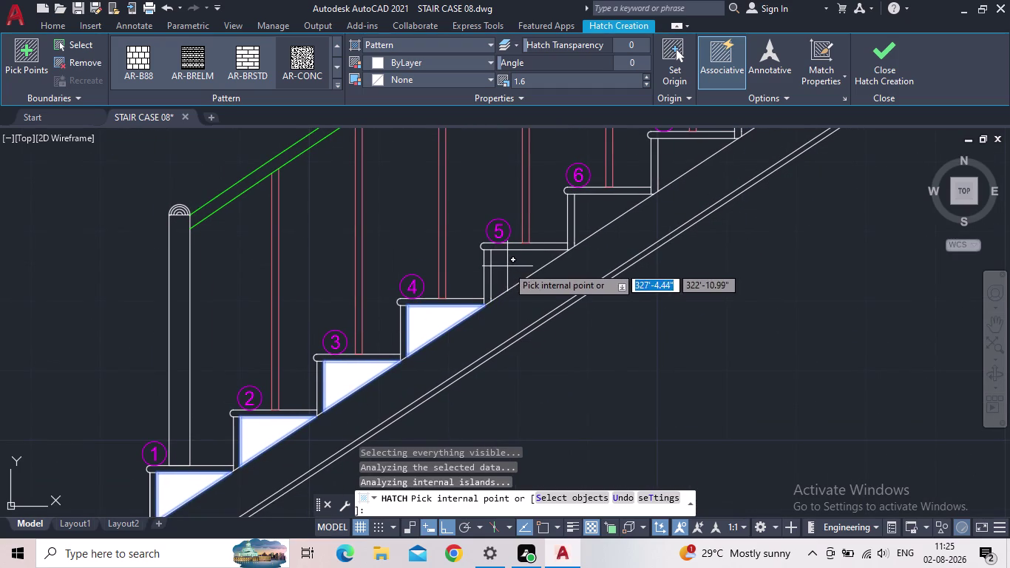
click(508, 266)
click(595, 211)
middle_drag(598, 223, 527, 292)
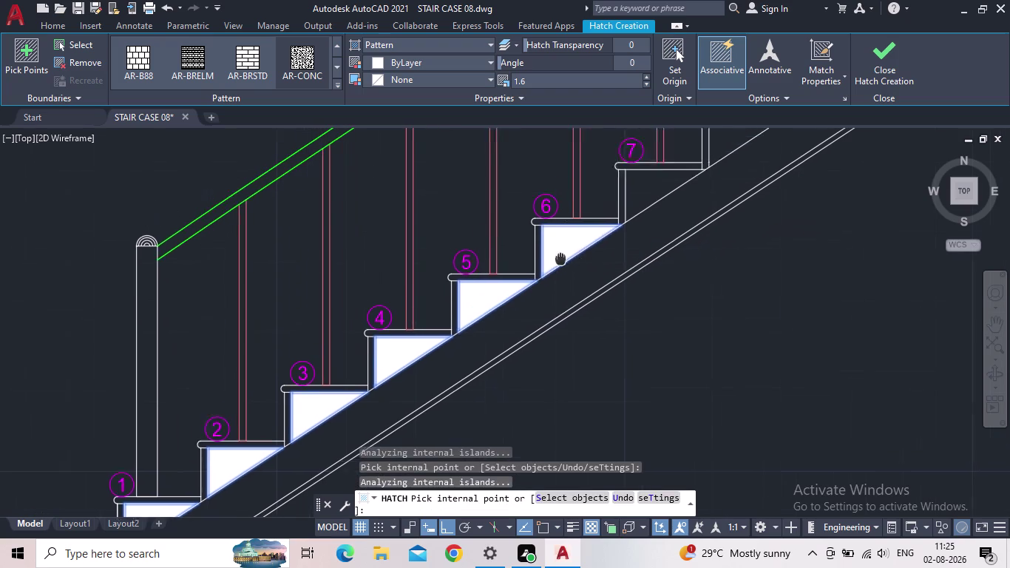
middle_drag(526, 292, 454, 347)
click(531, 278)
click(622, 225)
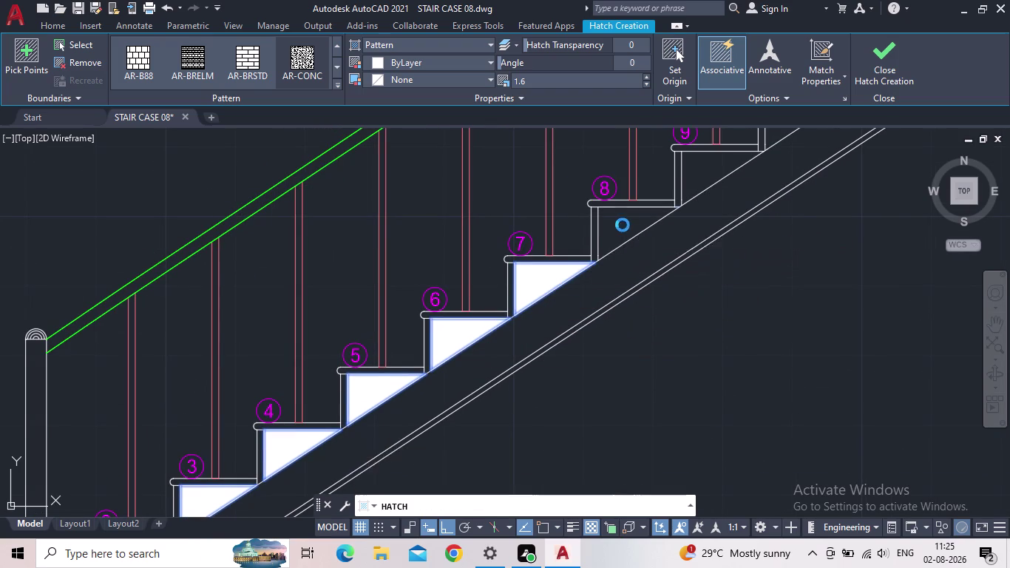
click(696, 167)
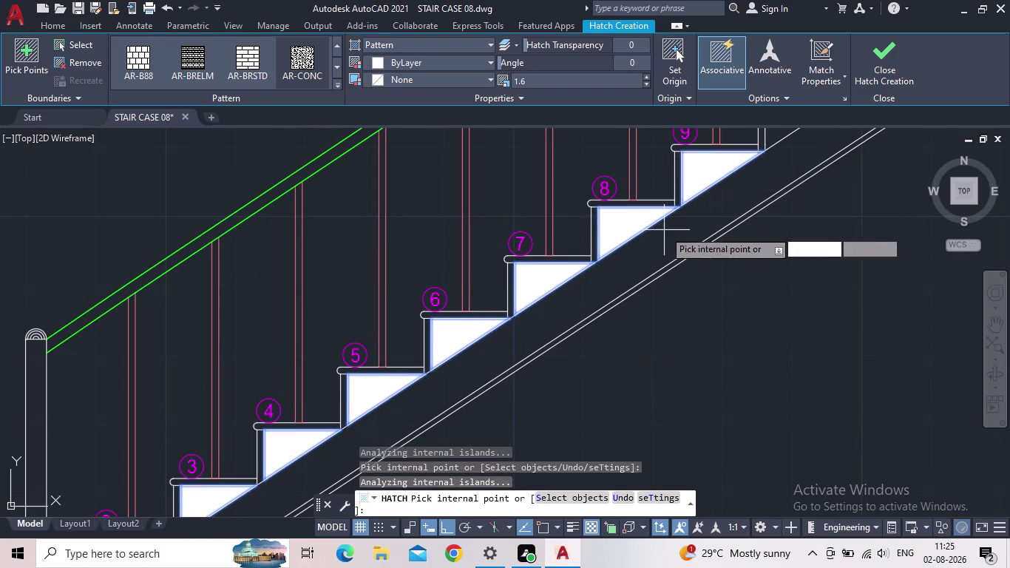
middle_drag(660, 240, 369, 431)
click(493, 305)
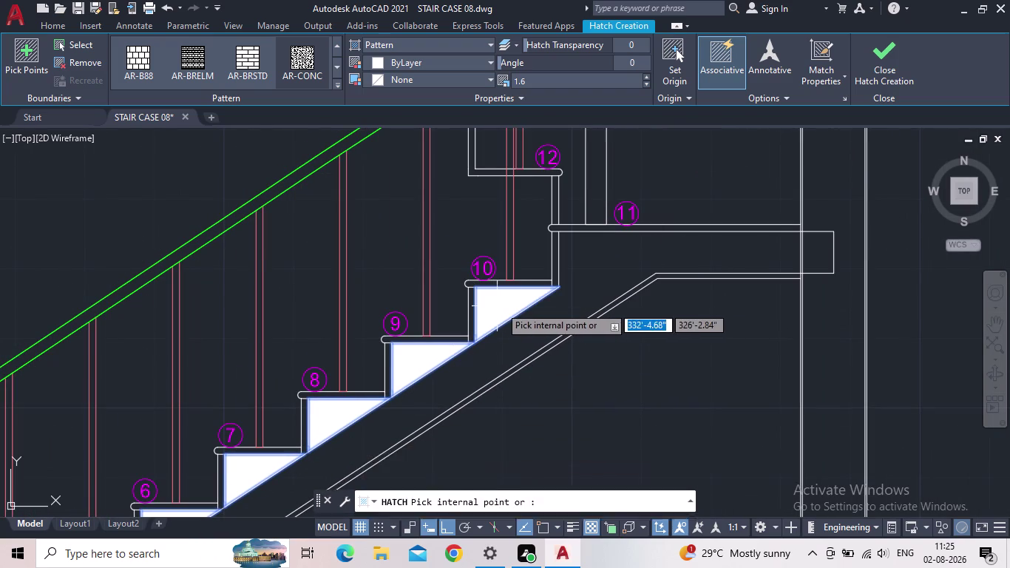
click(583, 251)
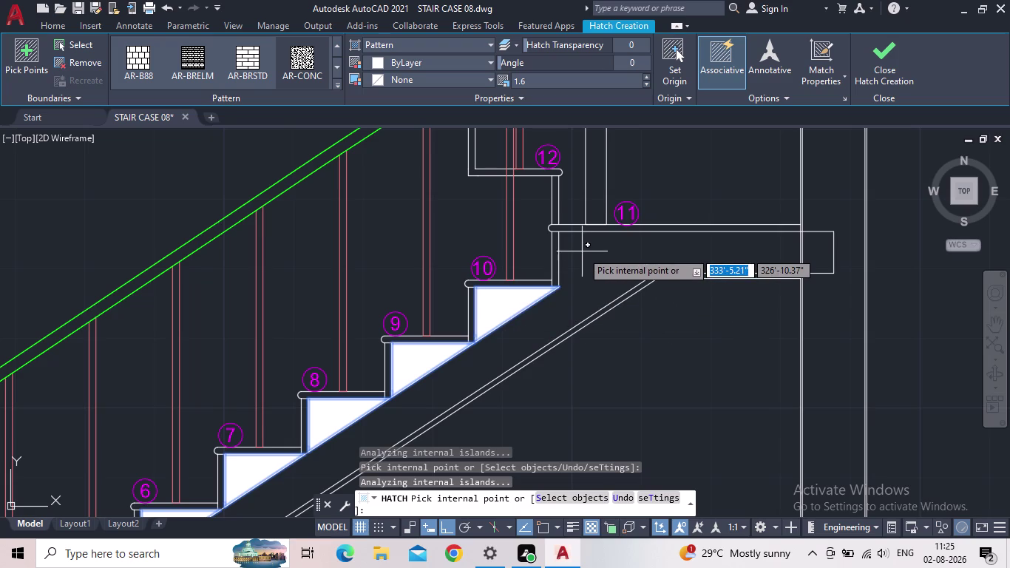
scroll(down, 3)
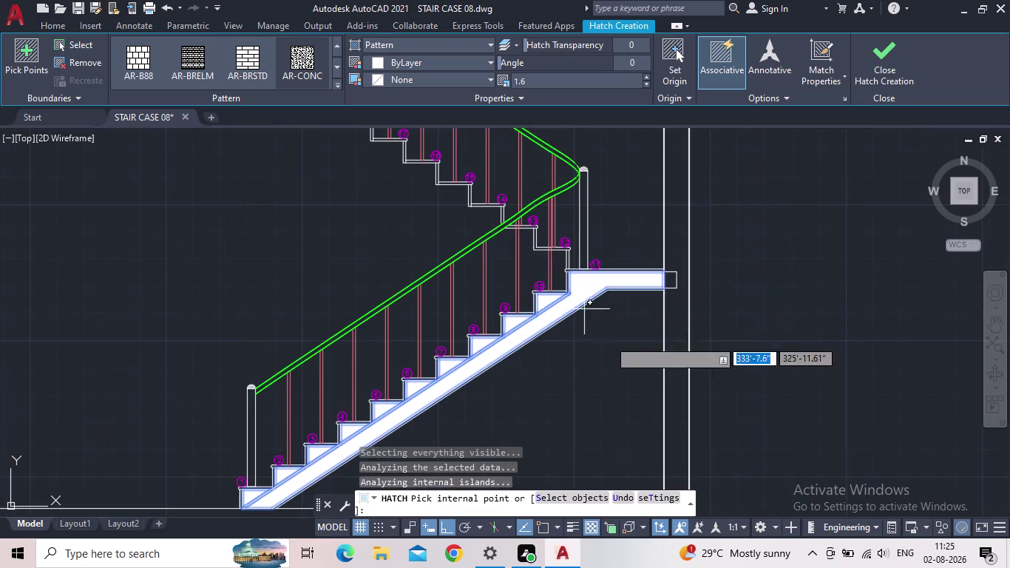
middle_drag(608, 353, 691, 276)
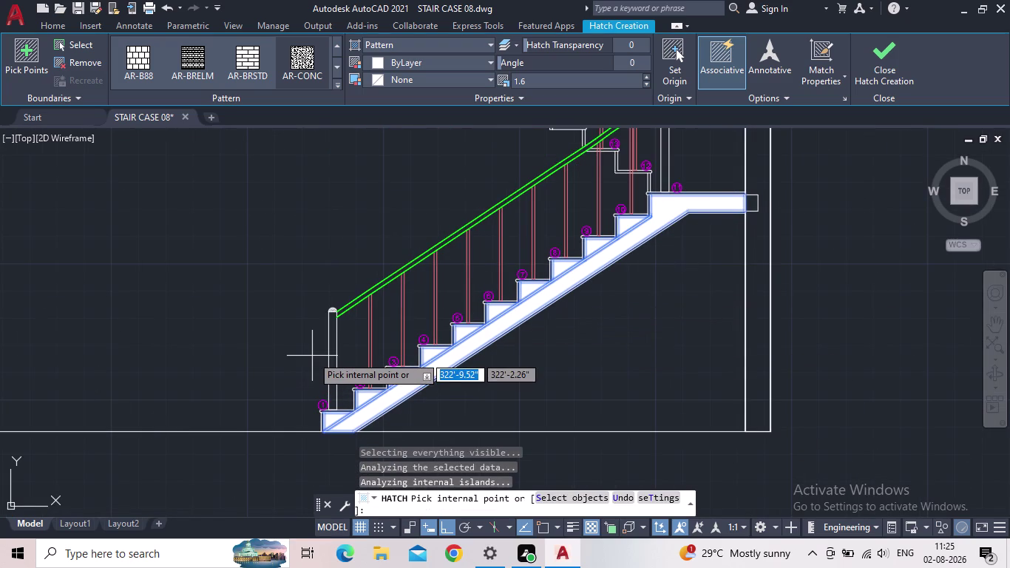
Try a hatch pattern scale of 100.
click(645, 83)
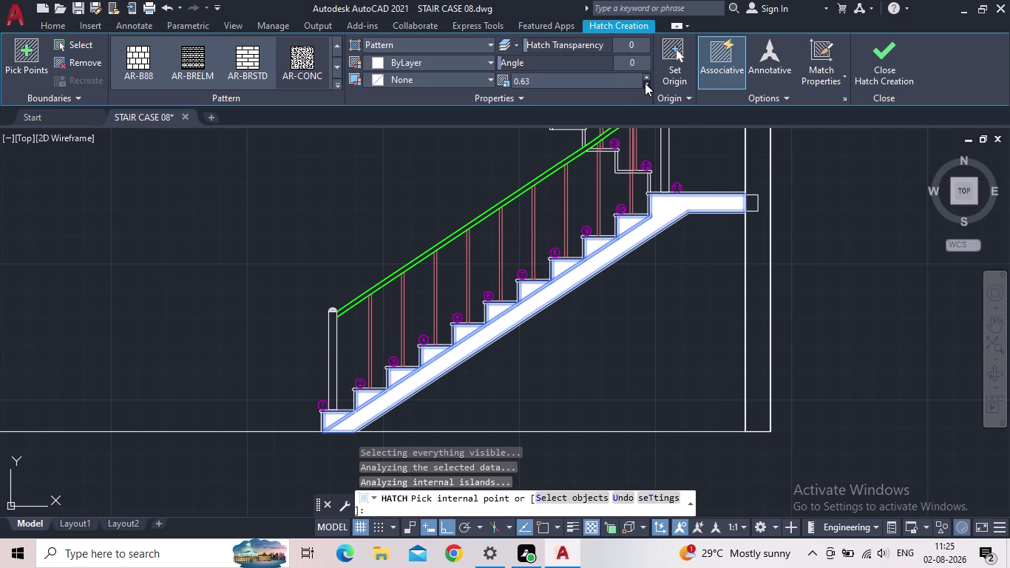
double_click(645, 83)
click(576, 75)
click(534, 77)
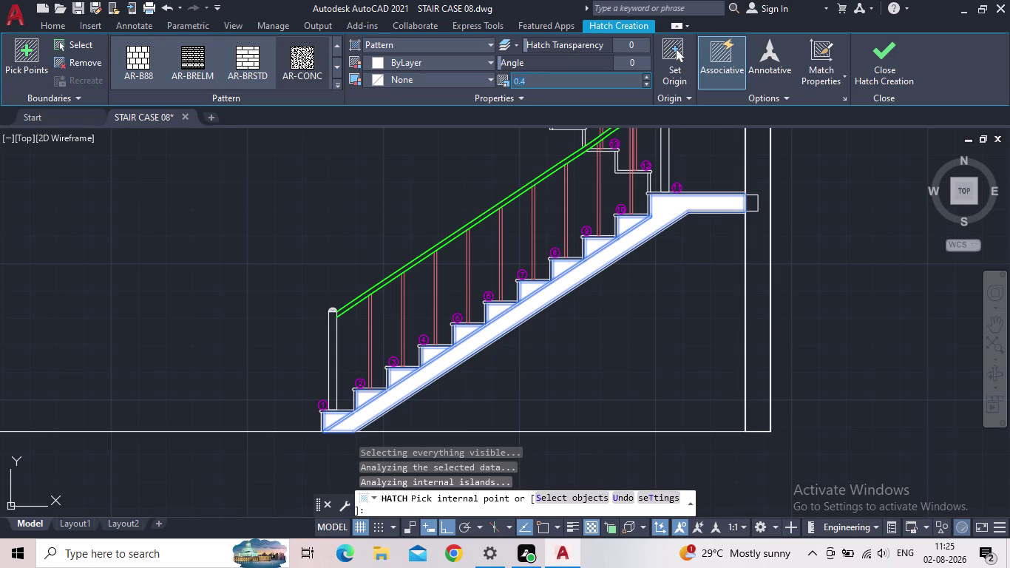
drag(522, 79, 514, 81)
drag(571, 84, 504, 86)
text(100)
key(Return)
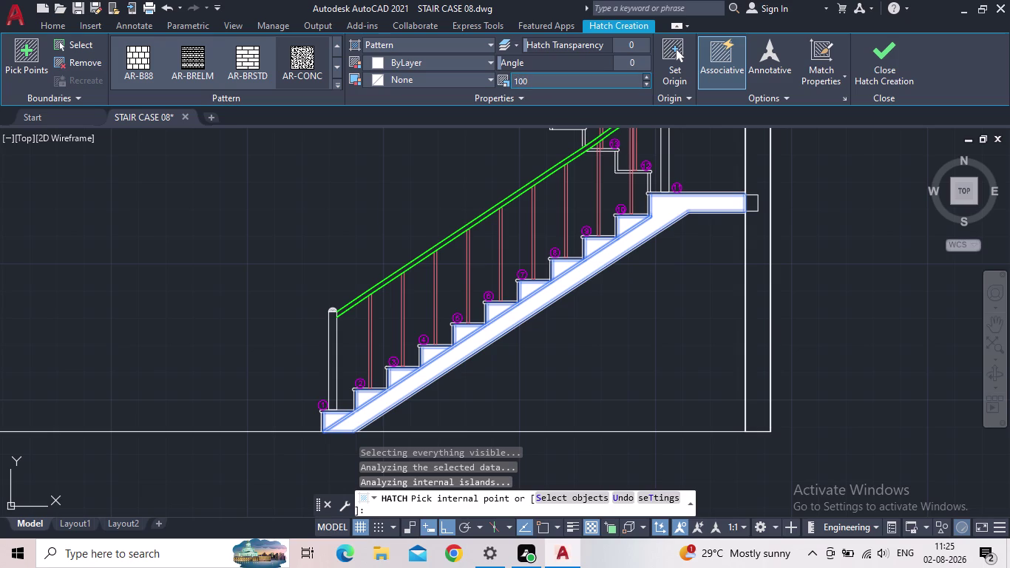
Reduce the hatch scale to 0.2, then 0.5, and finish the hatch.
click(550, 85)
key(0)
text(.2)
key(Return)
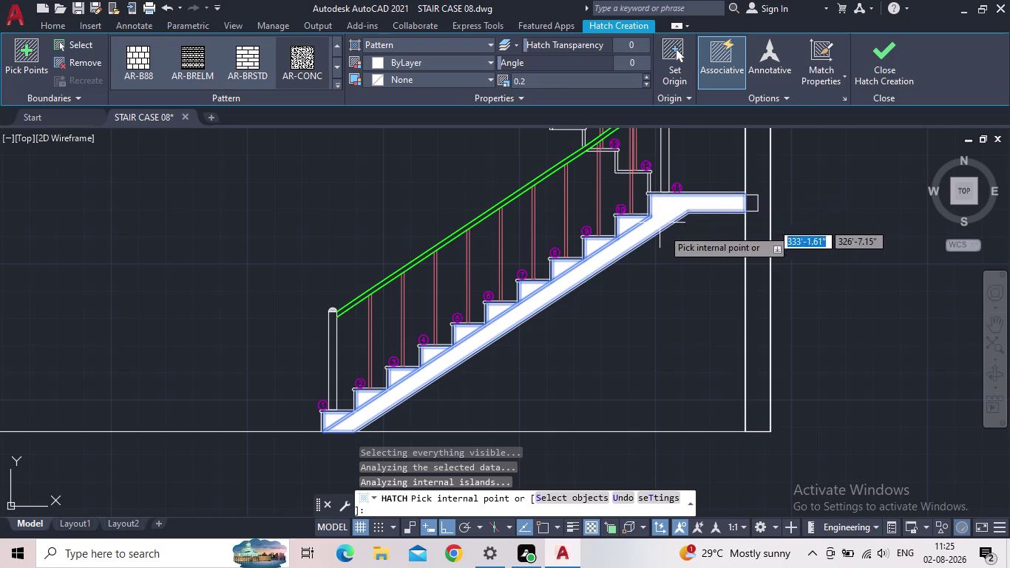
click(549, 73)
click(532, 80)
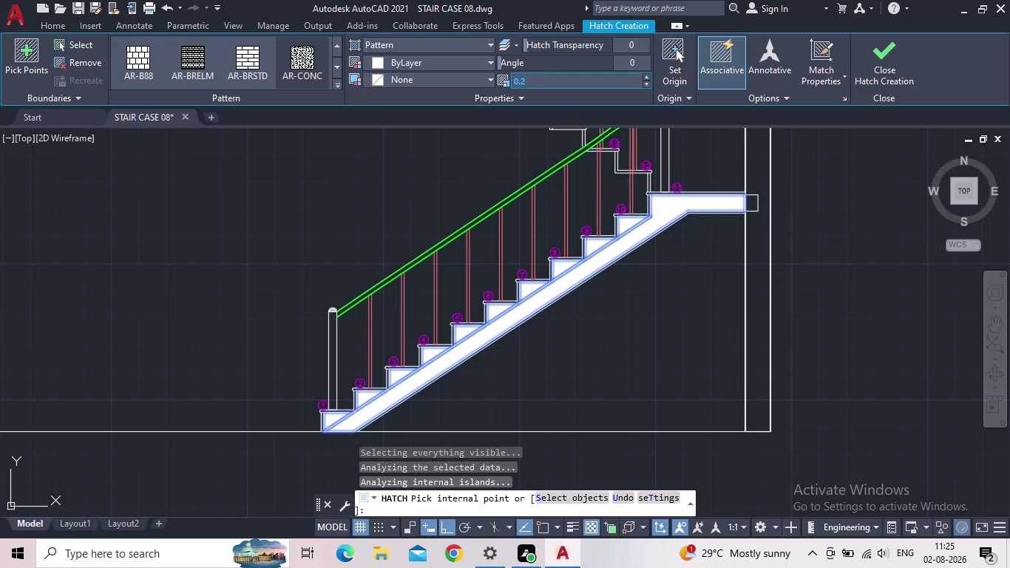
text(0.5)
key(Return)
click(887, 65)
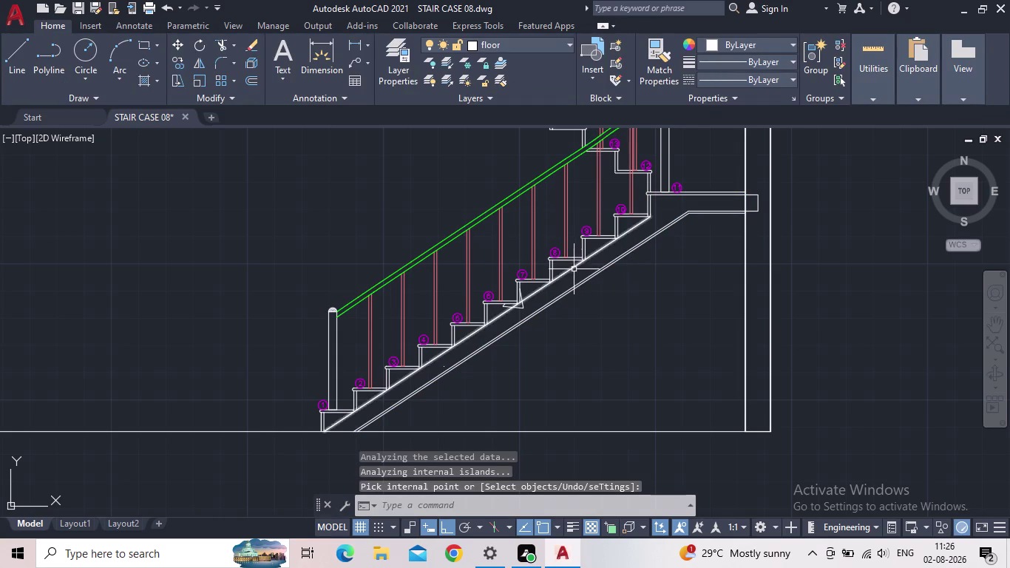
Select the concrete hatch on the stair's lower slab.
scroll(up, 3)
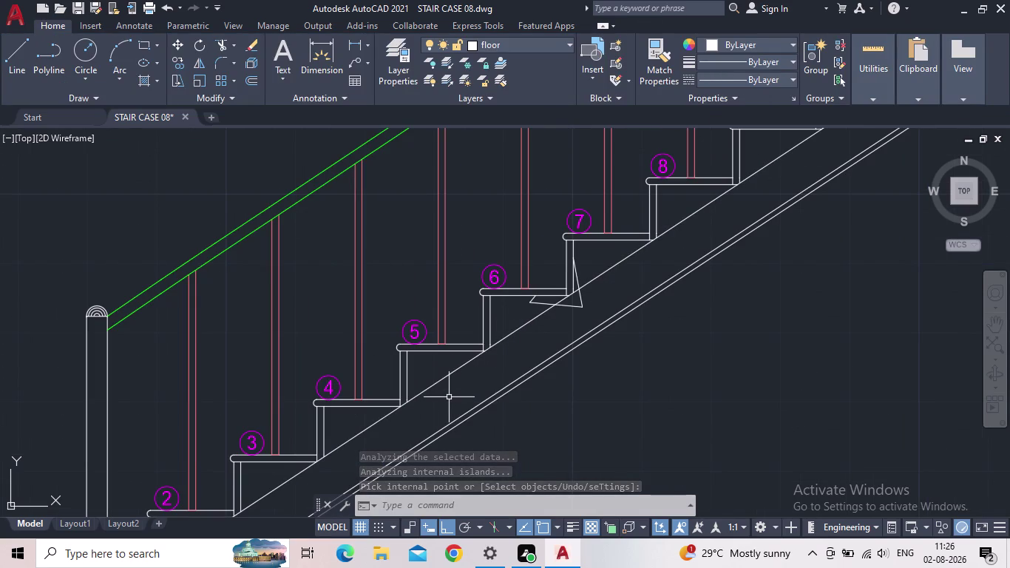
click(449, 397)
click(437, 400)
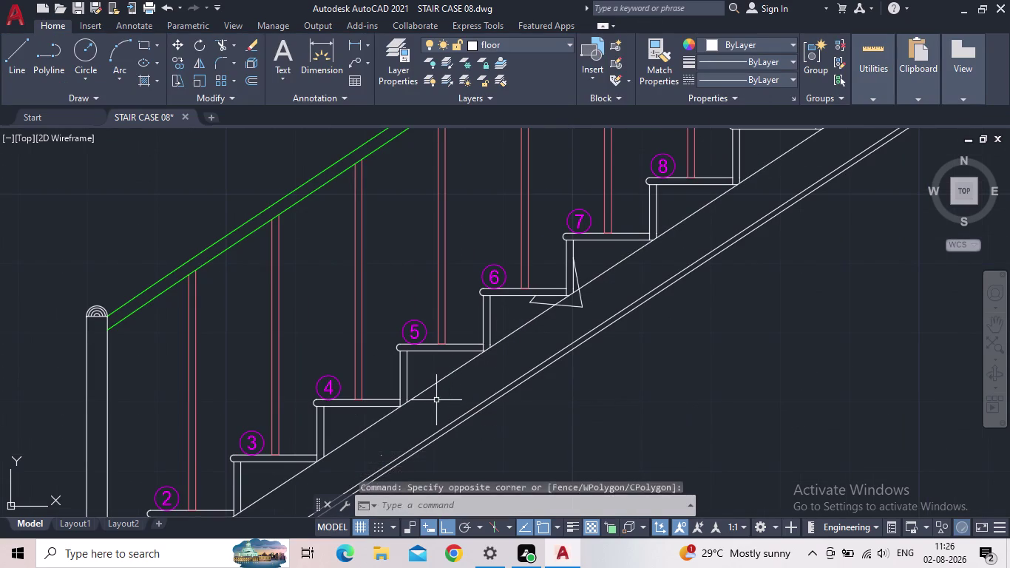
key(Escape)
click(419, 414)
double_click(400, 435)
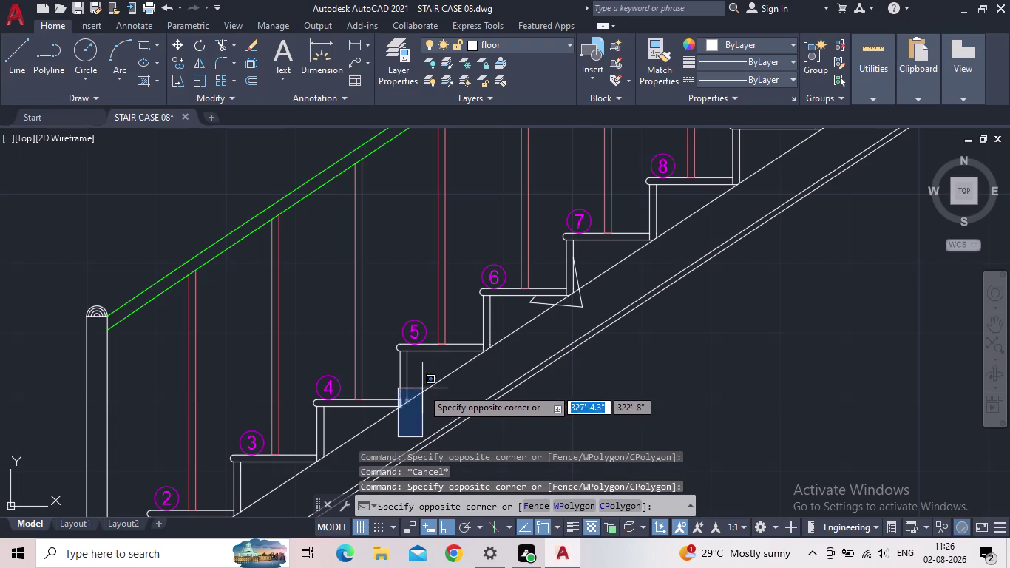
click(435, 410)
double_click(426, 377)
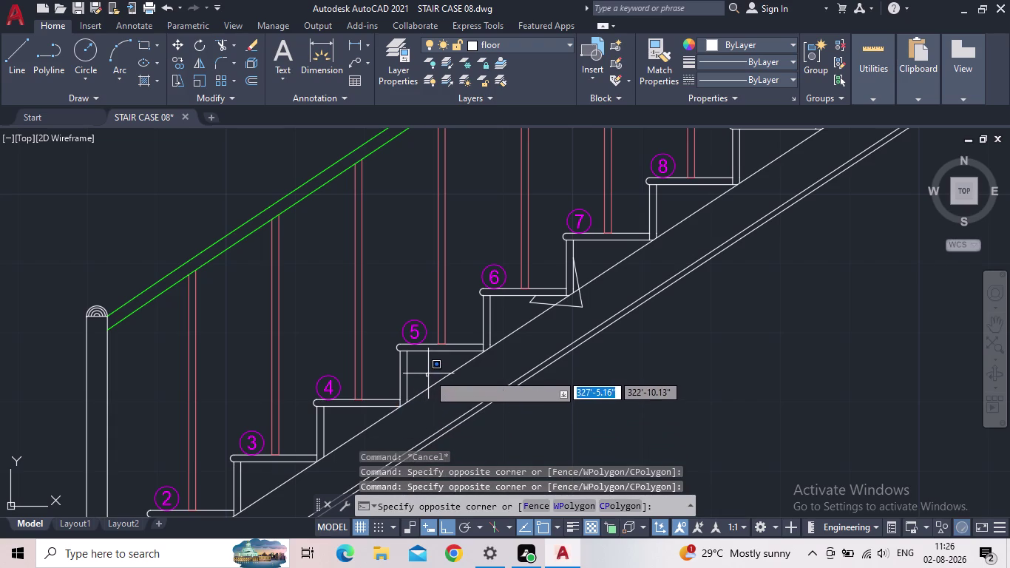
click(428, 374)
scroll(down, 3)
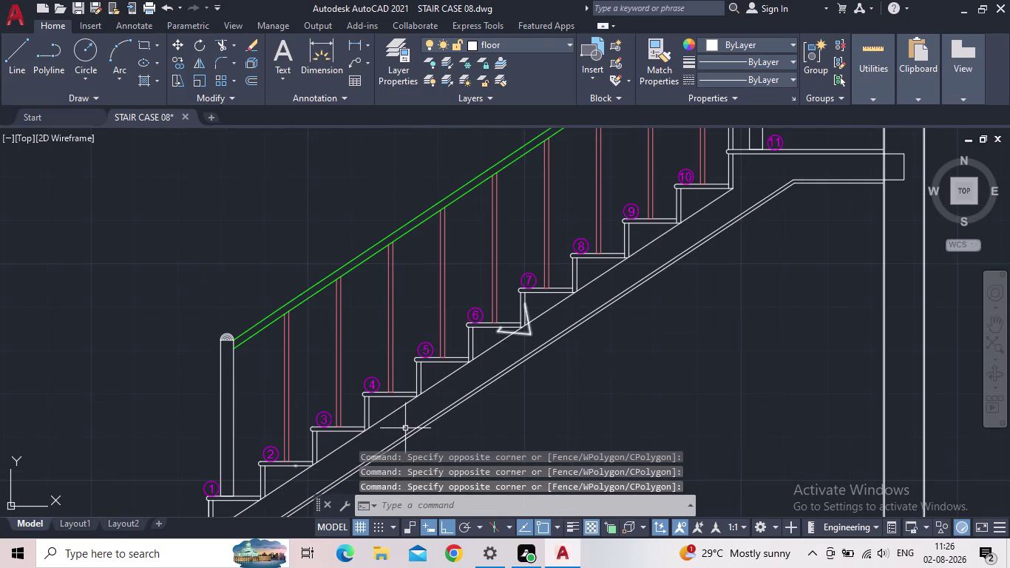
click(405, 428)
Change the slab hatch scale from 0.5 to 0.09 and close the Hatch Editor.
scroll(up, 3)
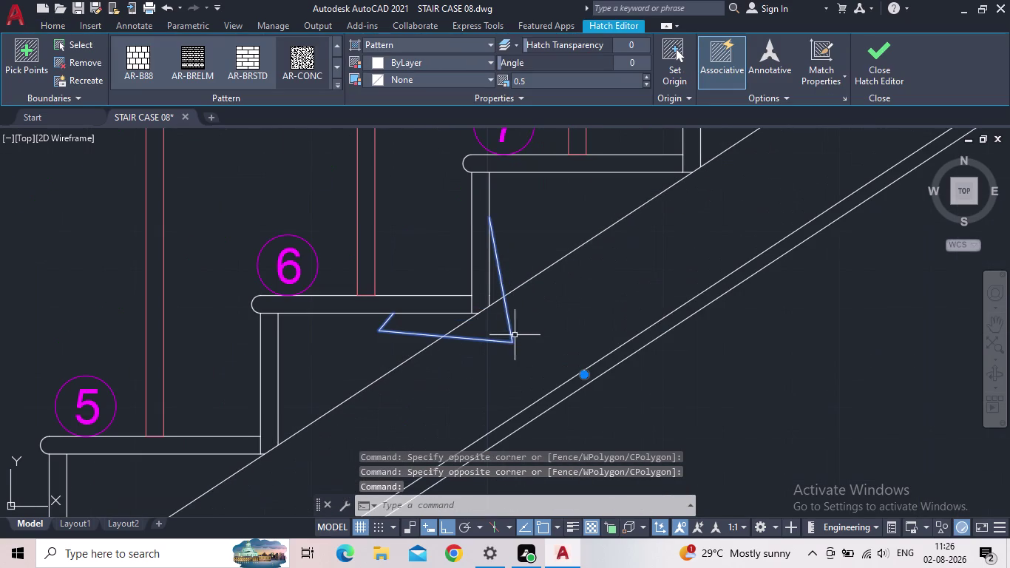
scroll(down, 3)
scroll(down, 3)
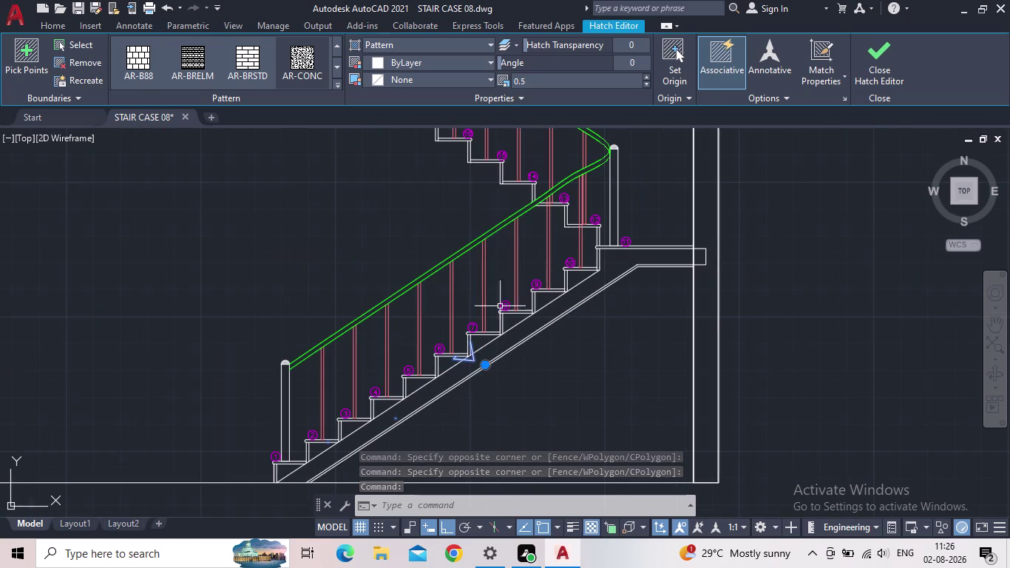
click(647, 86)
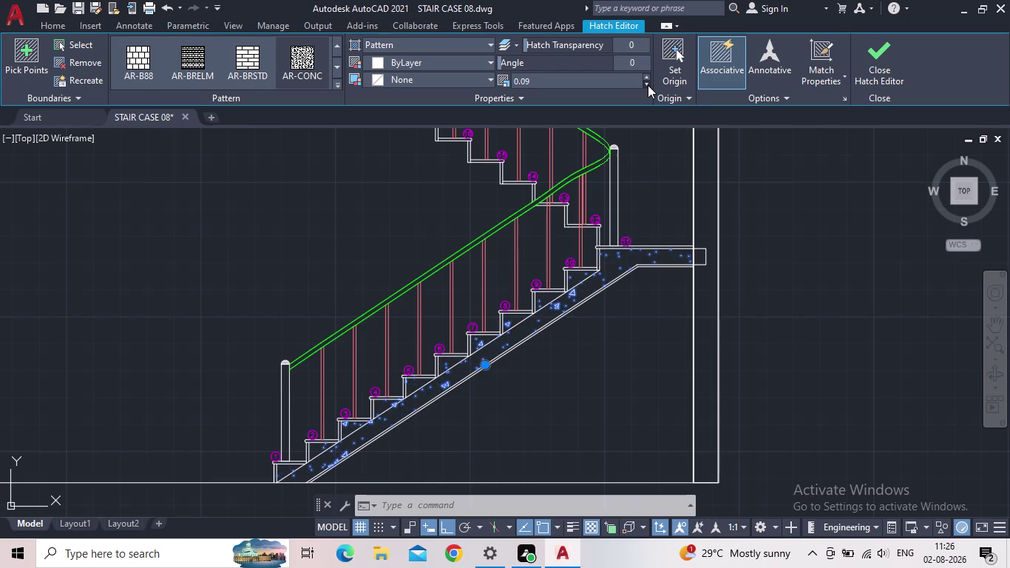
click(648, 86)
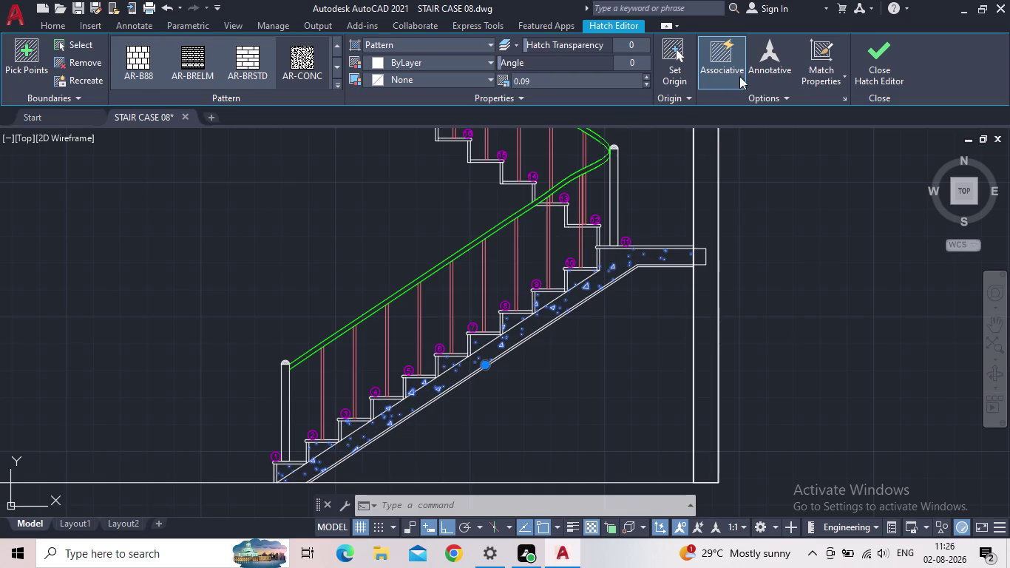
click(884, 66)
Pan along the stair and reselect the slab hatch.
scroll(down, 3)
middle_drag(618, 338, 624, 330)
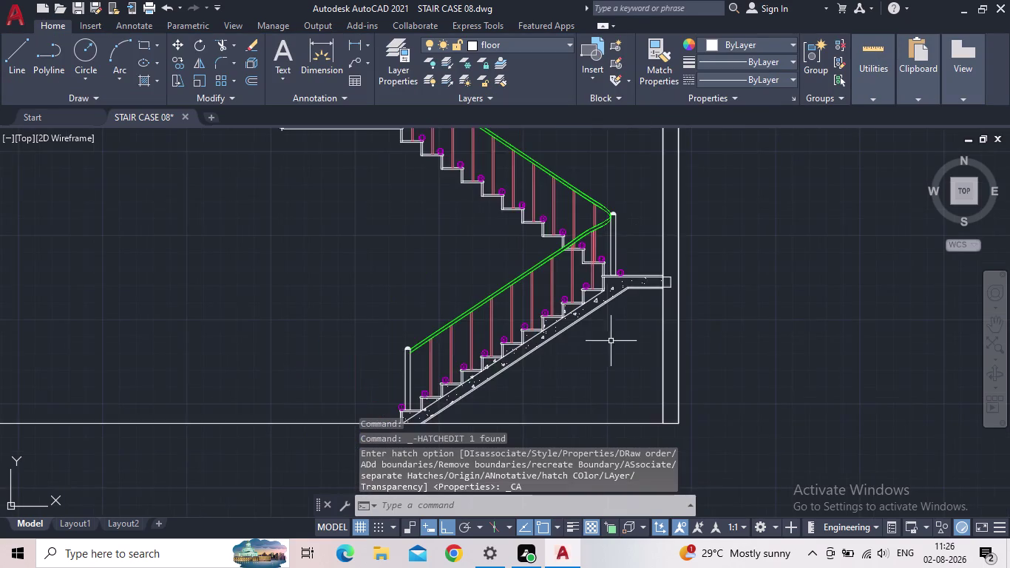
middle_drag(624, 331, 662, 257)
scroll(up, 3)
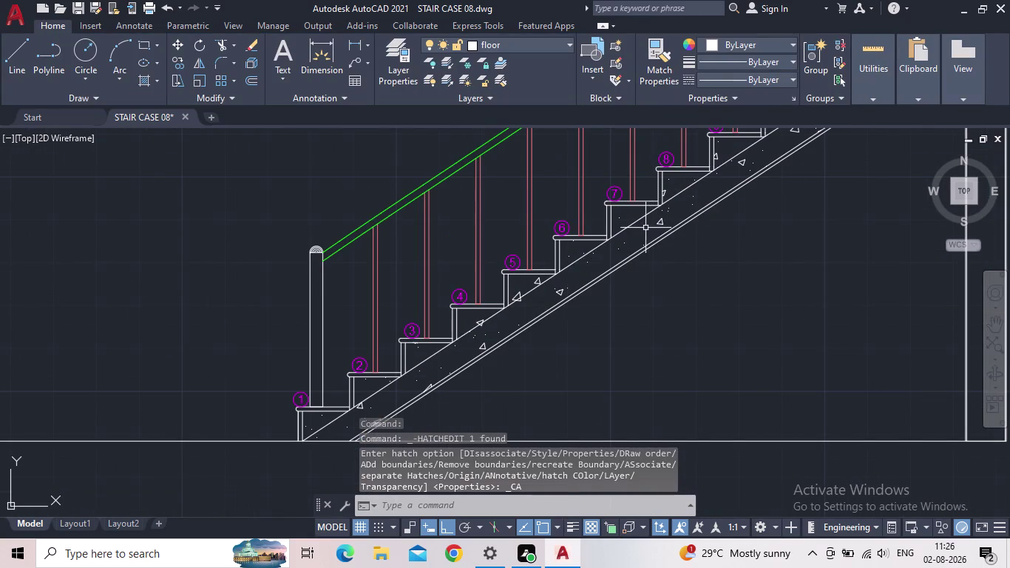
scroll(down, 3)
scroll(up, 3)
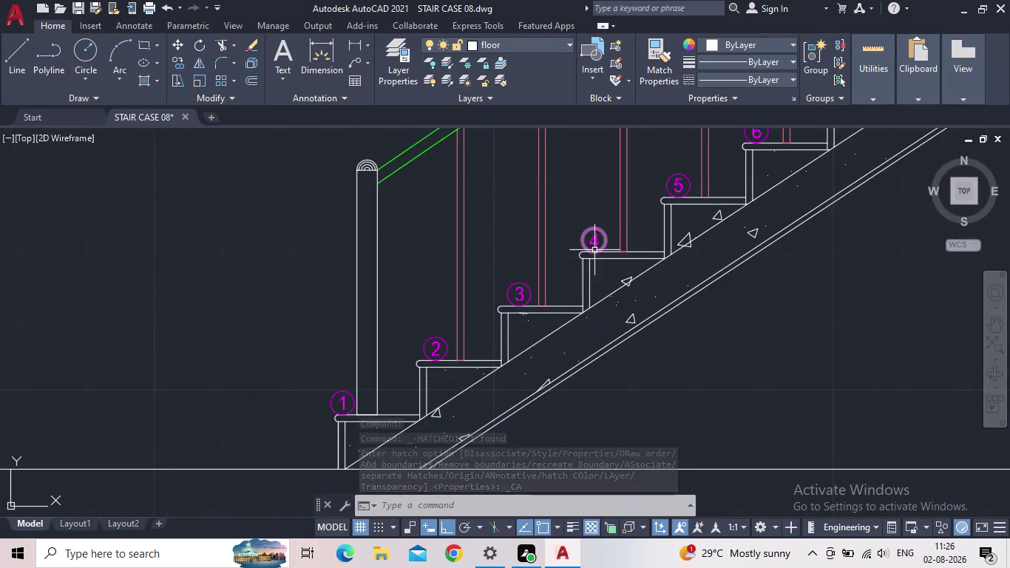
scroll(up, 3)
click(733, 202)
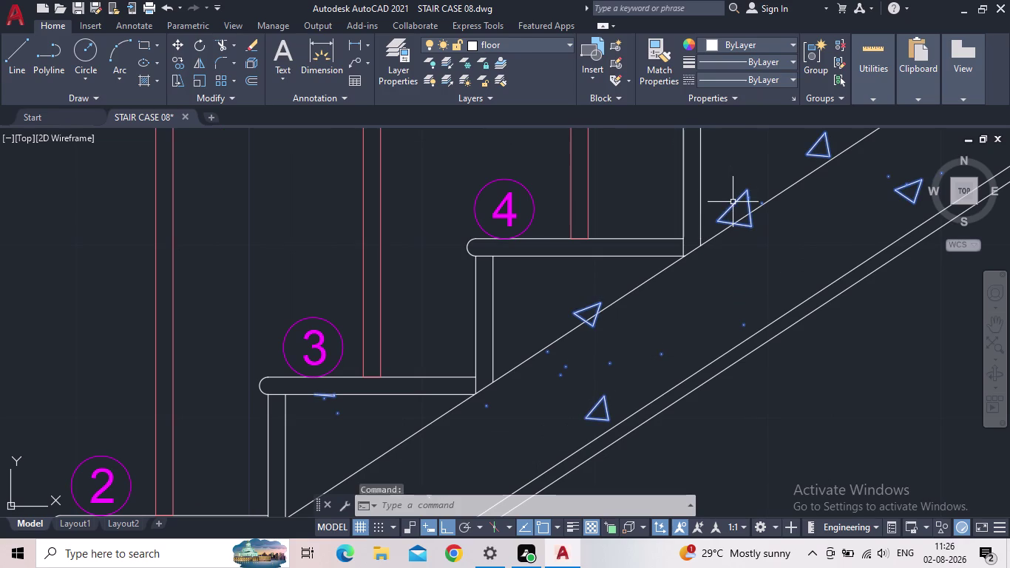
scroll(down, 3)
middle_drag(713, 291, 580, 277)
scroll(down, 3)
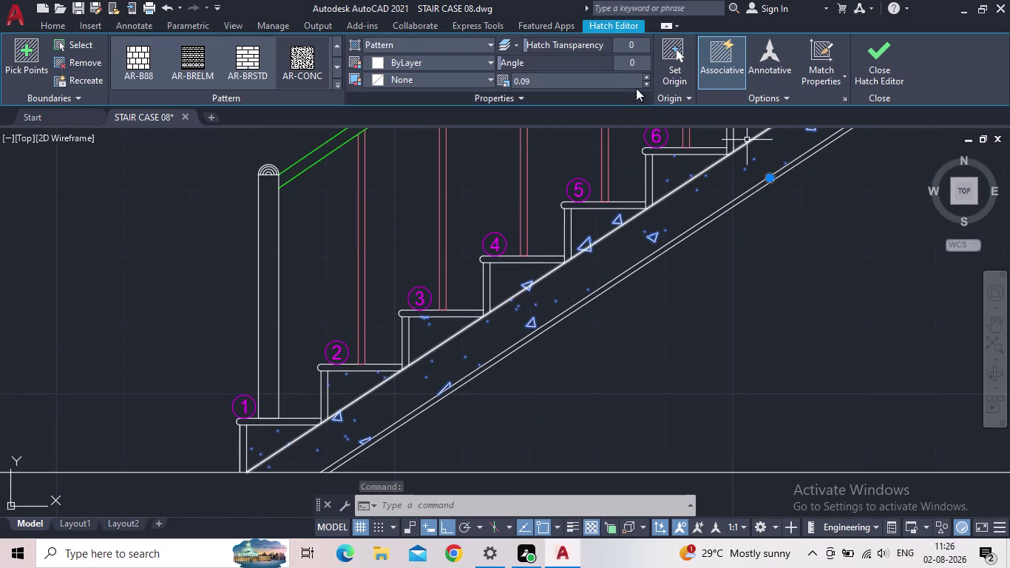
Try slab hatch scales of 0.5 and then 0.1.
click(648, 83)
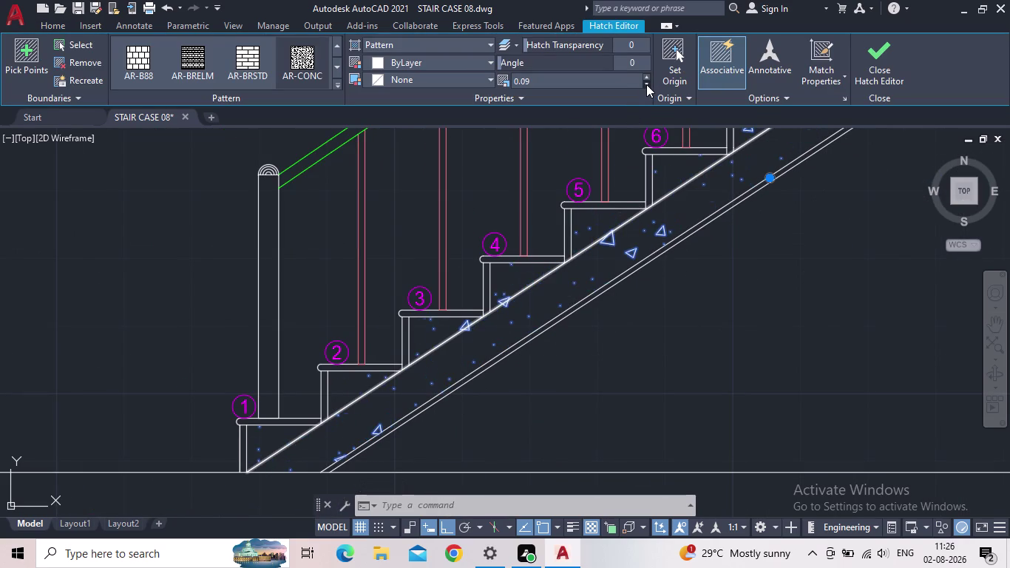
click(646, 85)
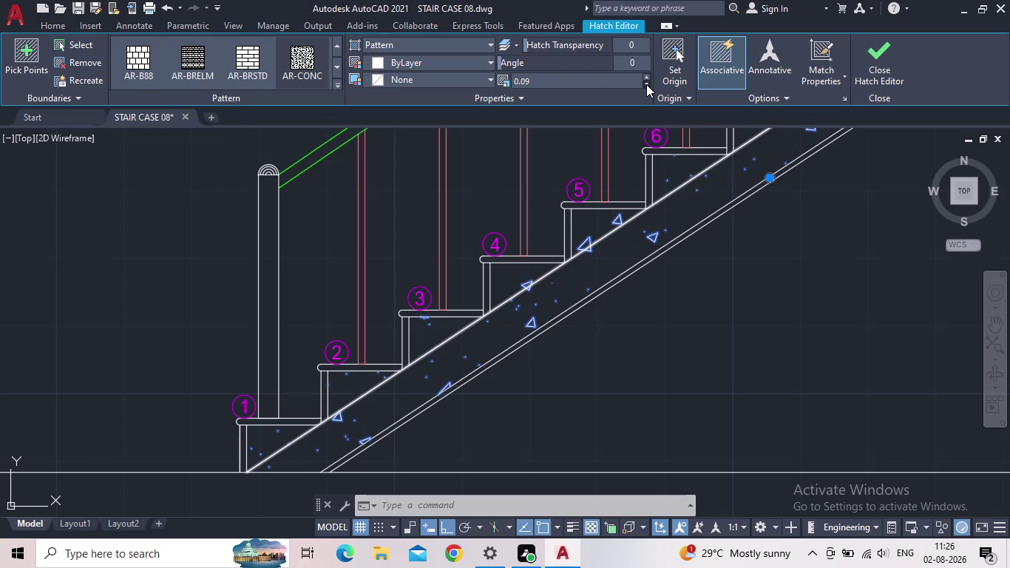
click(647, 84)
click(647, 84)
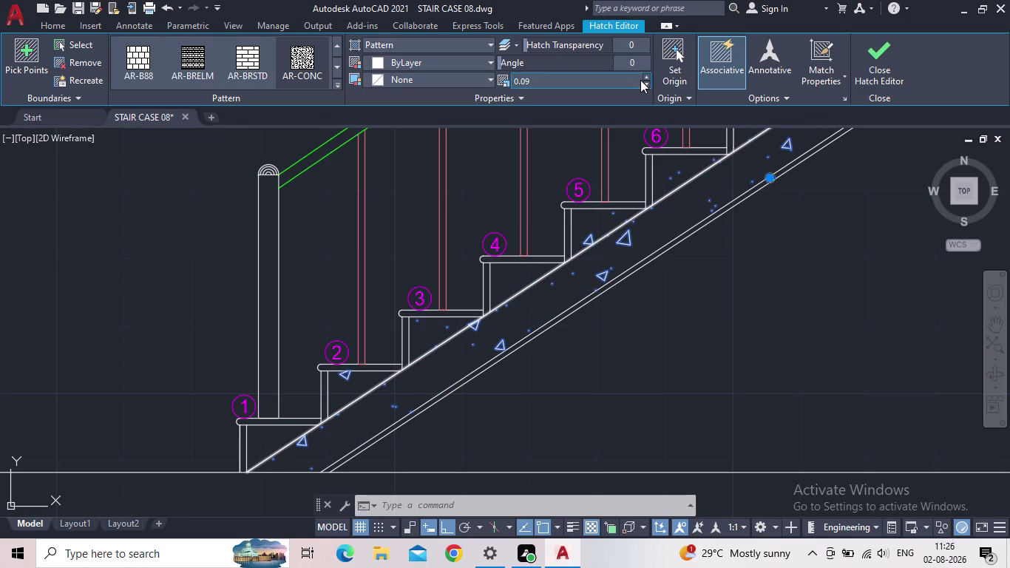
click(645, 76)
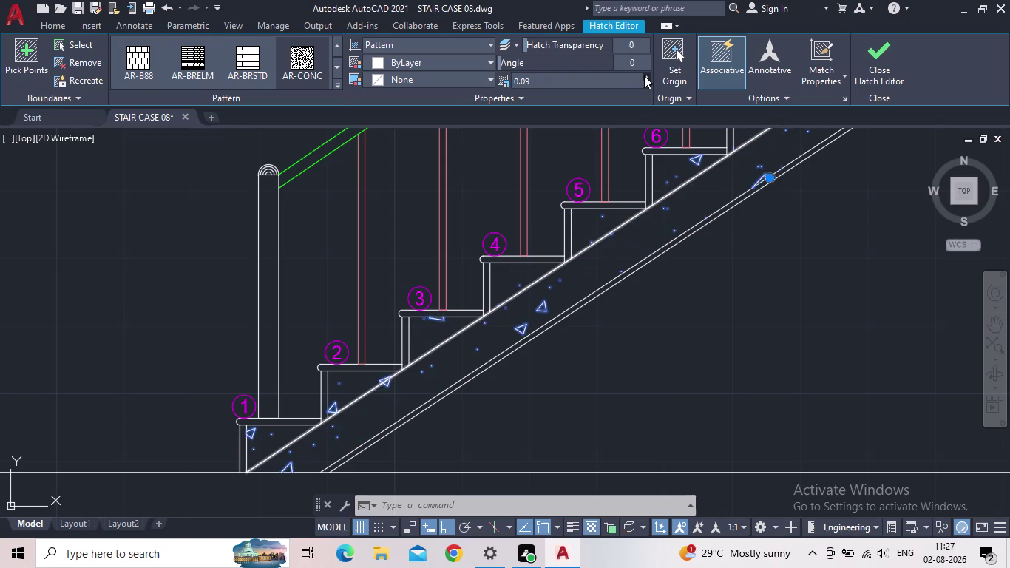
click(648, 75)
click(599, 84)
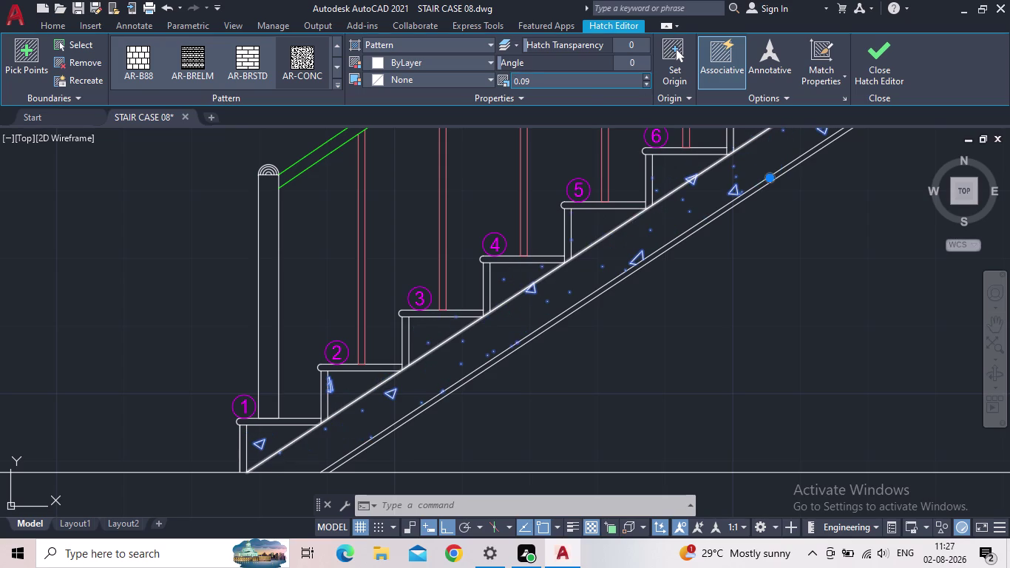
text(0.5)
key(Return)
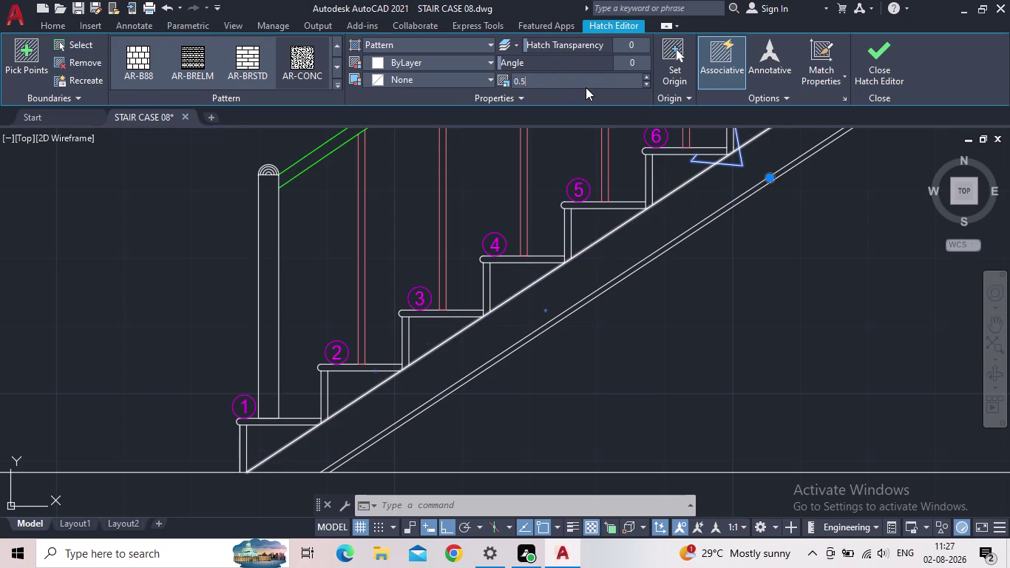
click(591, 86)
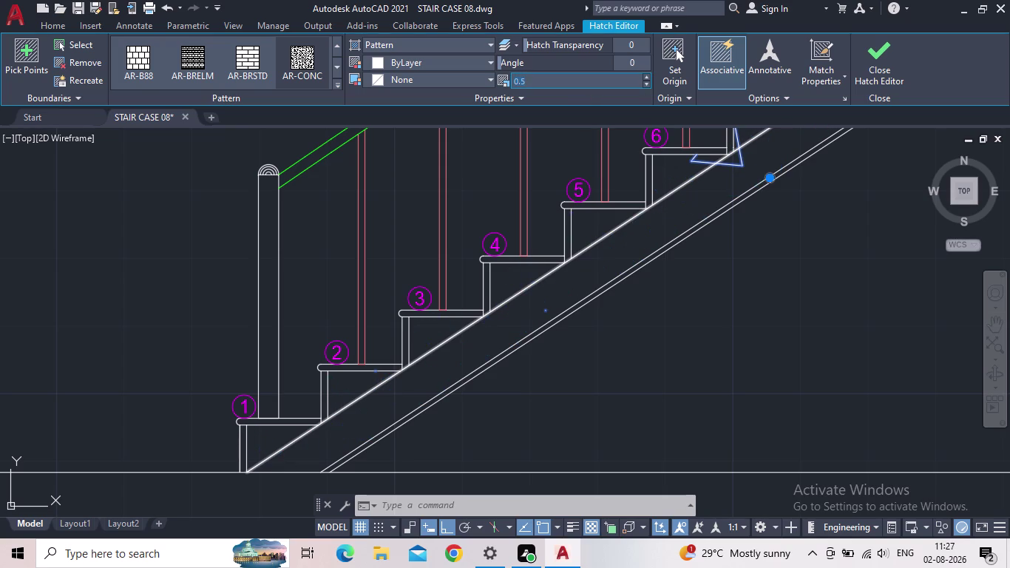
text(0.1)
key(Return)
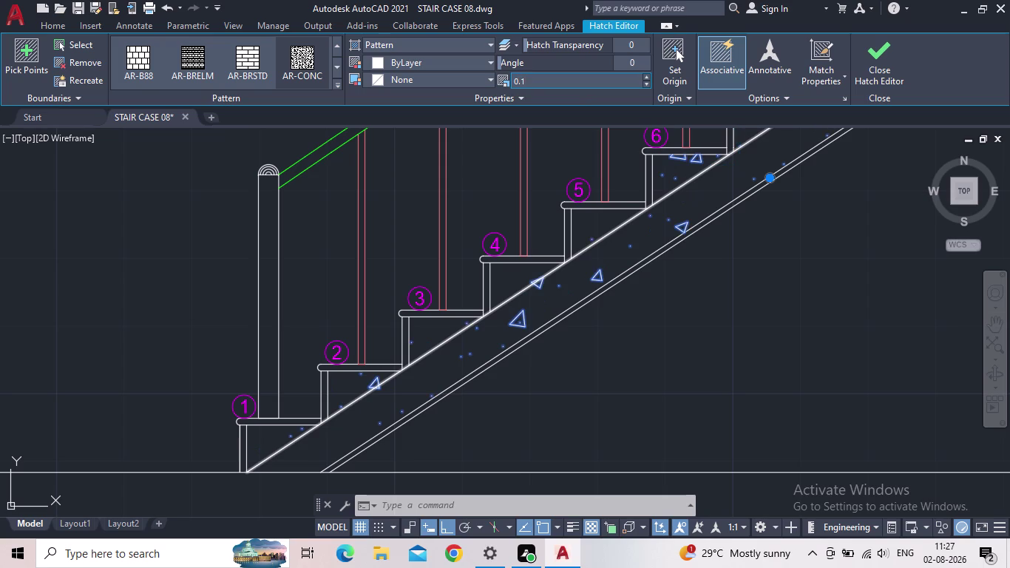
Colour the hatch pale orange (254,204,102), keep scale 0.09, and close the editor.
scroll(down, 3)
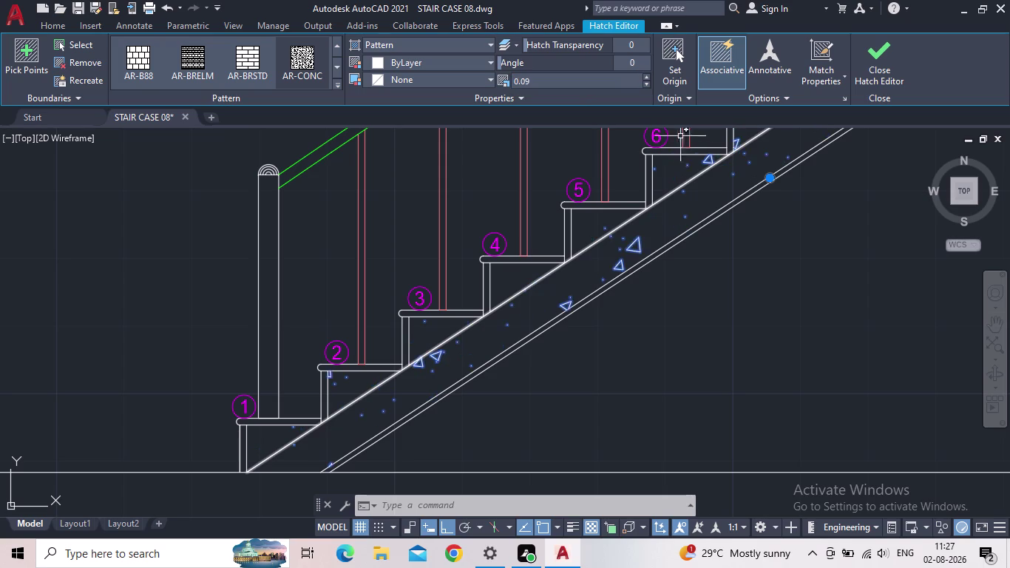
scroll(down, 3)
scroll(up, 3)
middle_drag(704, 190, 474, 249)
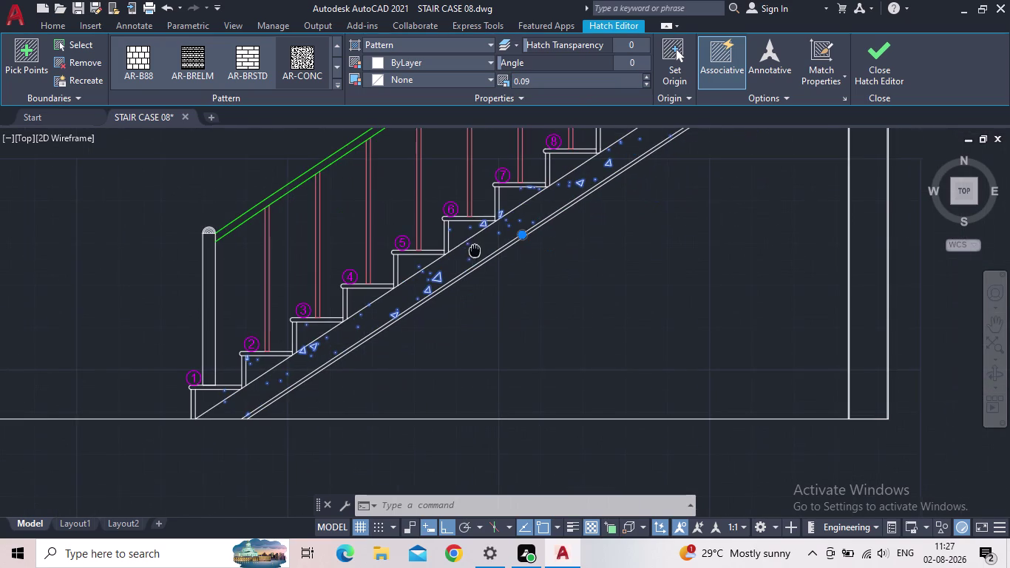
scroll(down, 3)
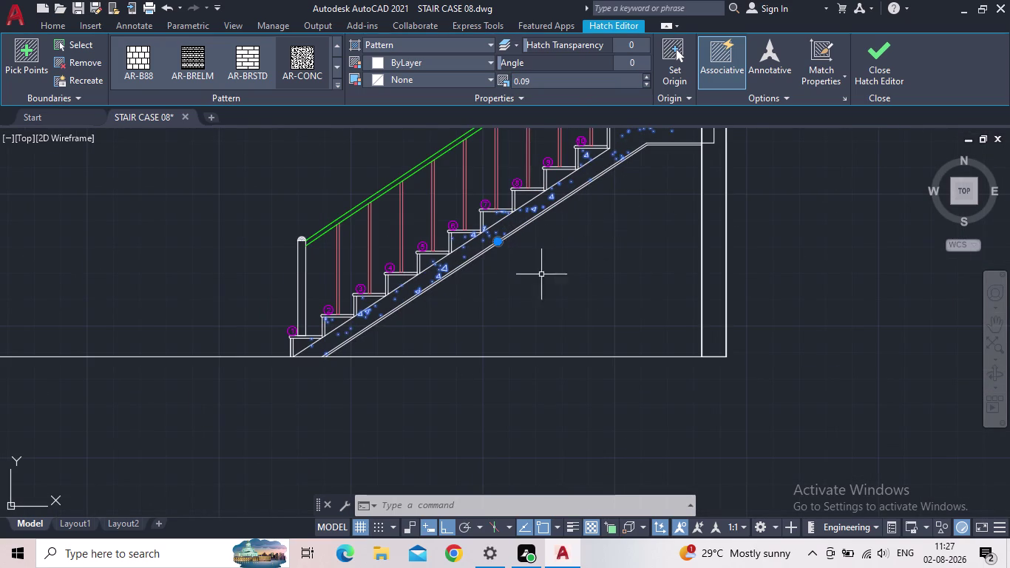
click(434, 54)
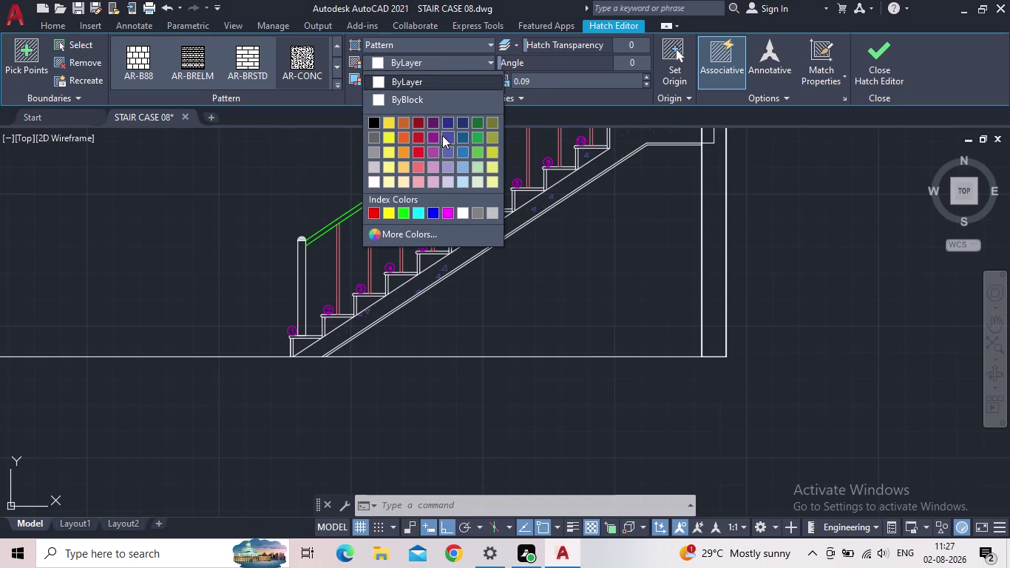
click(399, 167)
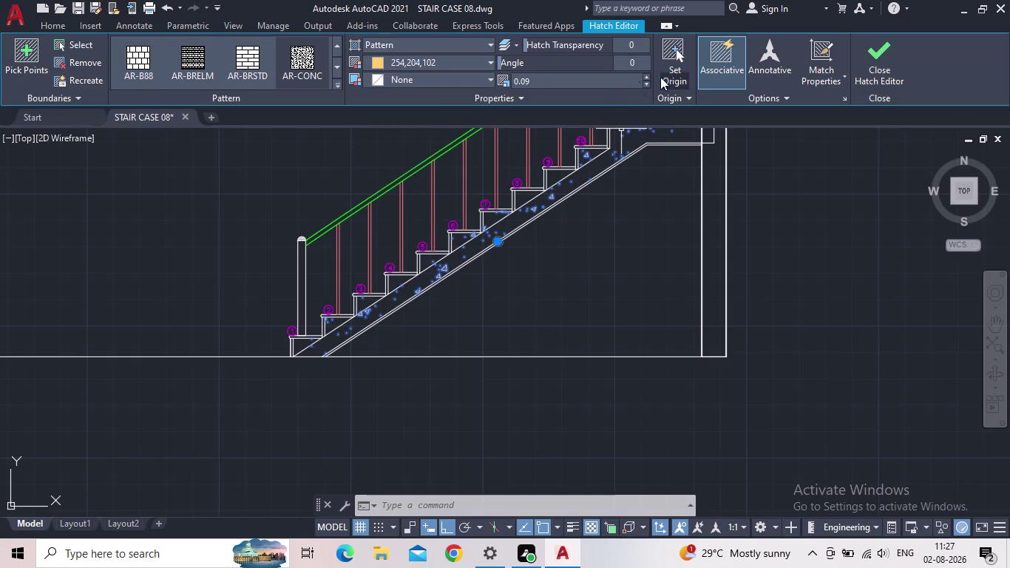
click(645, 76)
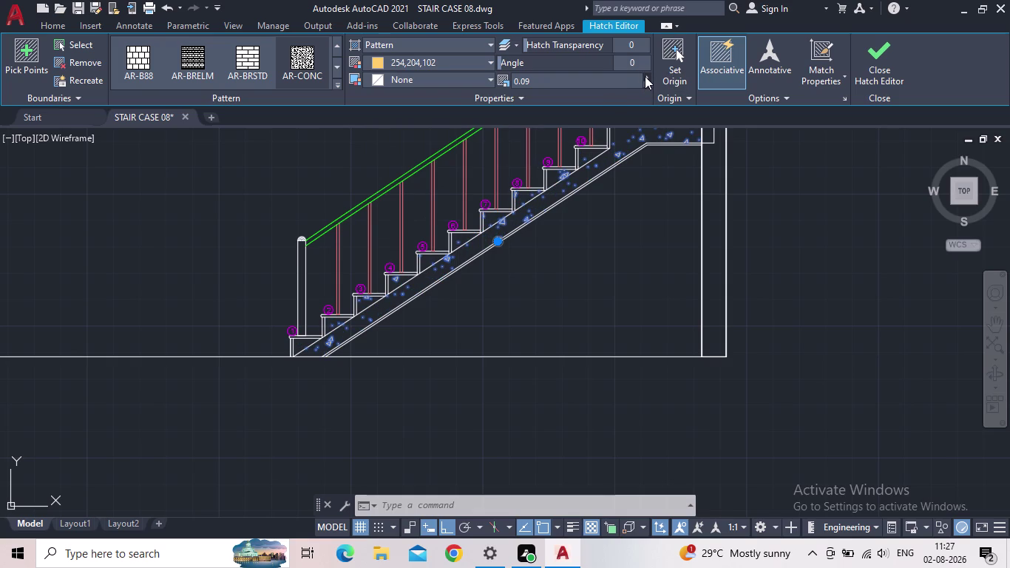
click(886, 63)
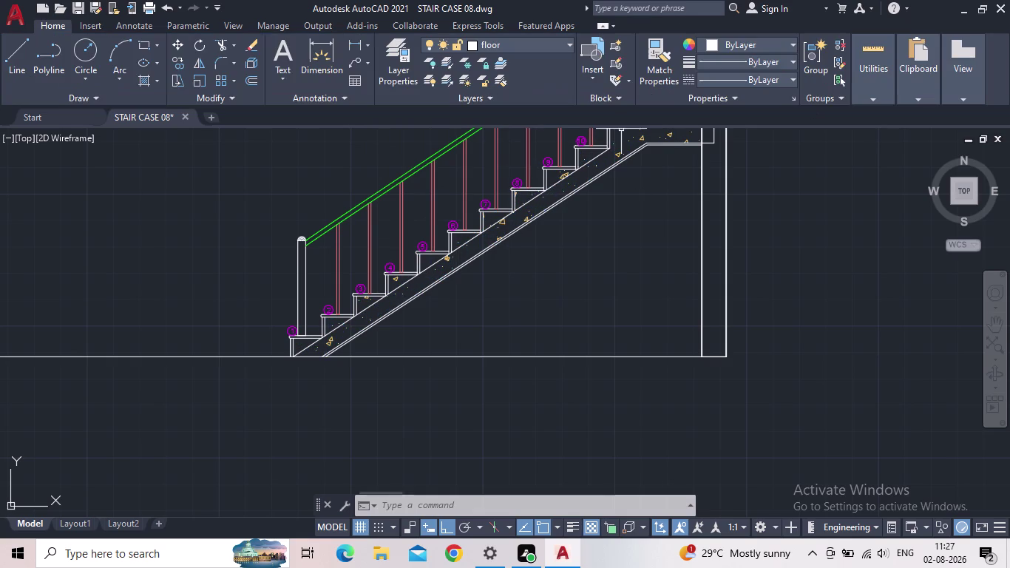
Pan to the lower flight and select the slab hatch near step 3.
middle_drag(590, 210, 468, 346)
scroll(down, 3)
scroll(up, 3)
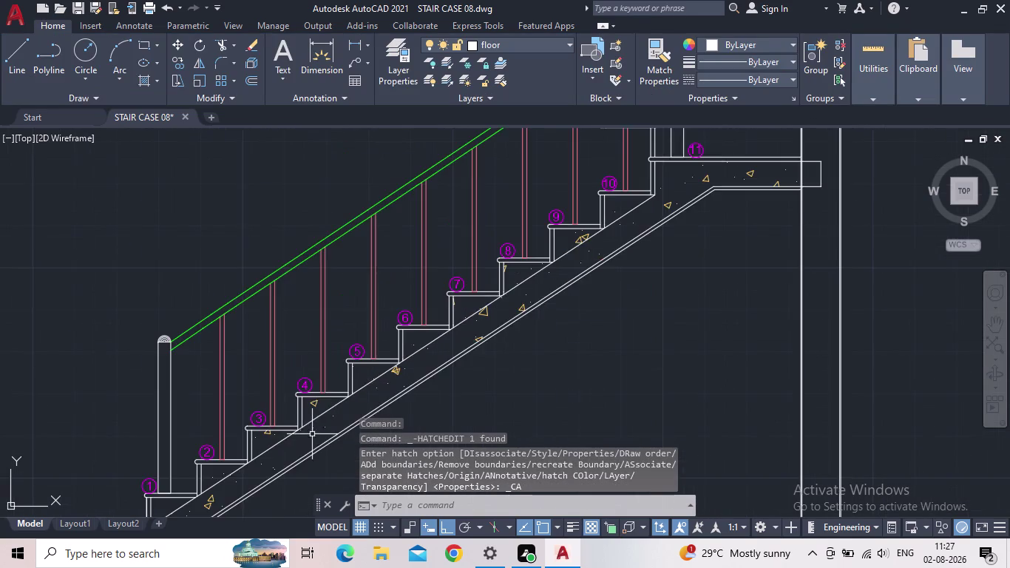
scroll(up, 3)
middle_drag(311, 425, 321, 357)
scroll(up, 3)
scroll(down, 3)
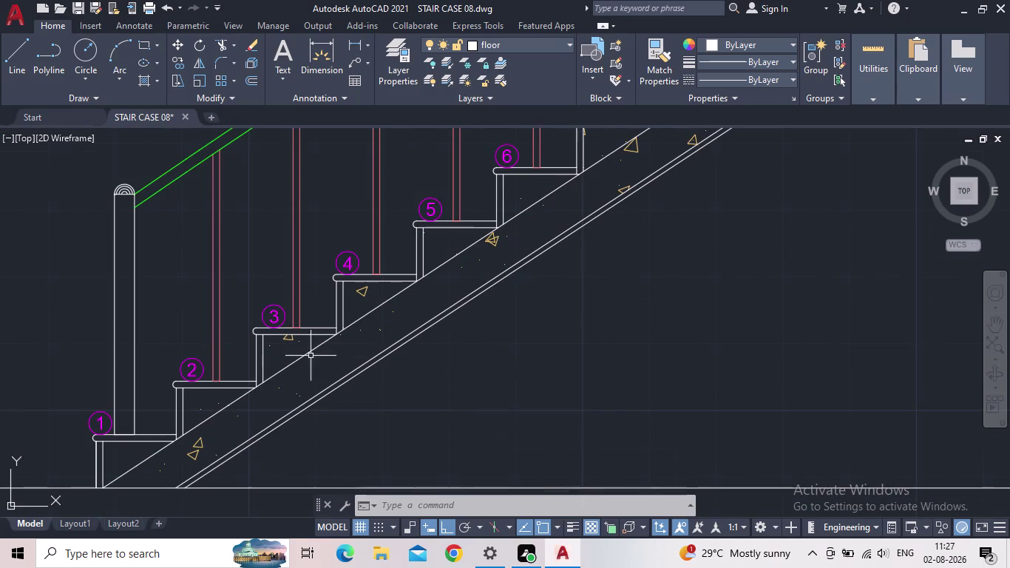
key(Escape)
click(287, 354)
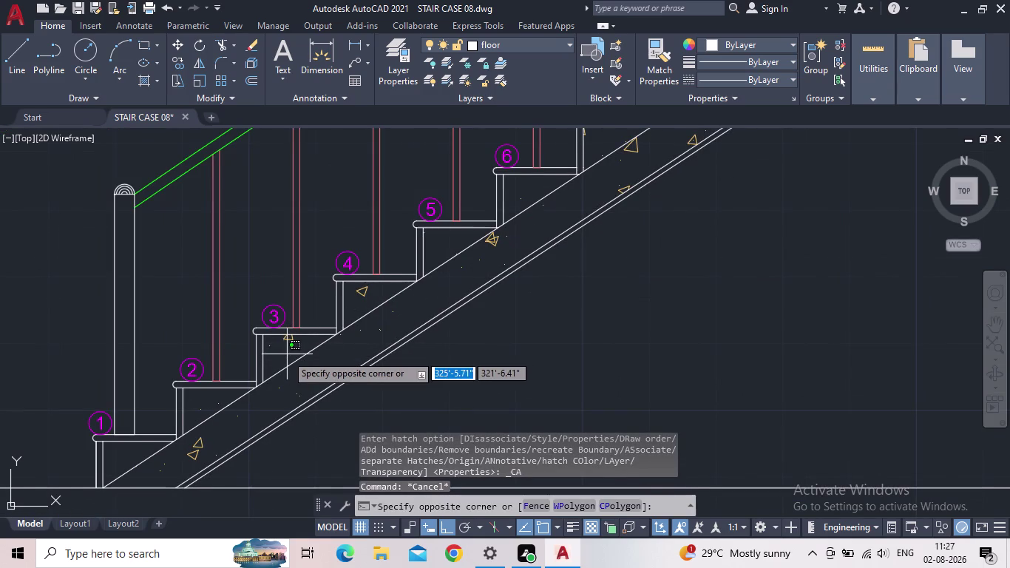
click(284, 354)
click(288, 338)
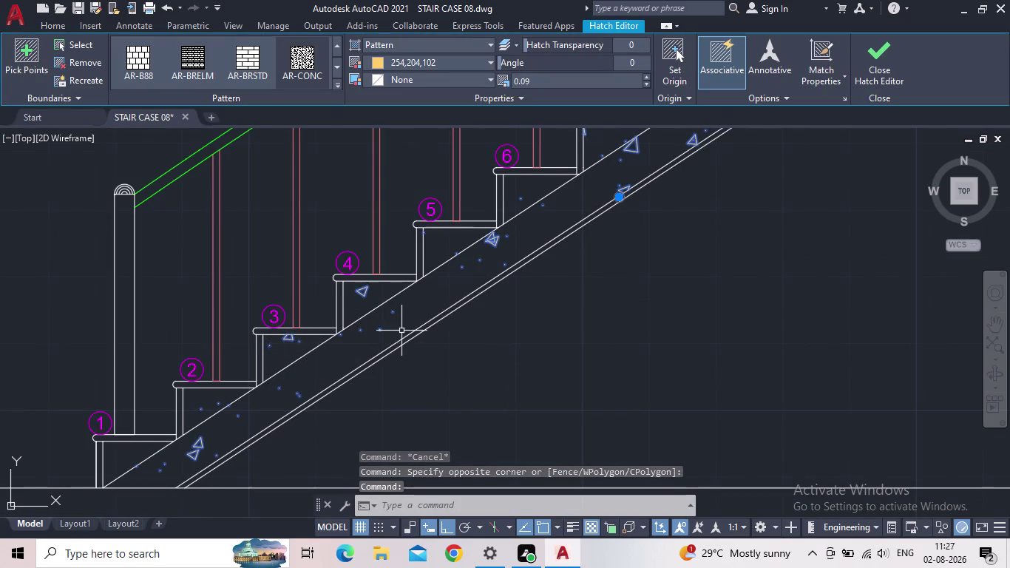
Pull back to view the whole lower flight and delete the selected hatch.
middle_drag(403, 348, 489, 405)
scroll(down, 3)
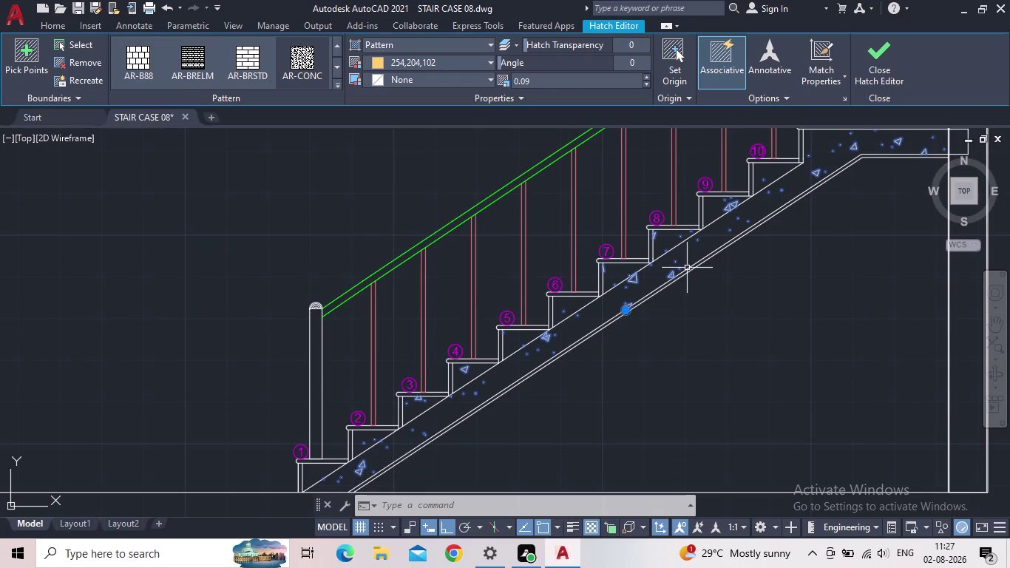
scroll(down, 3)
middle_drag(699, 298, 624, 325)
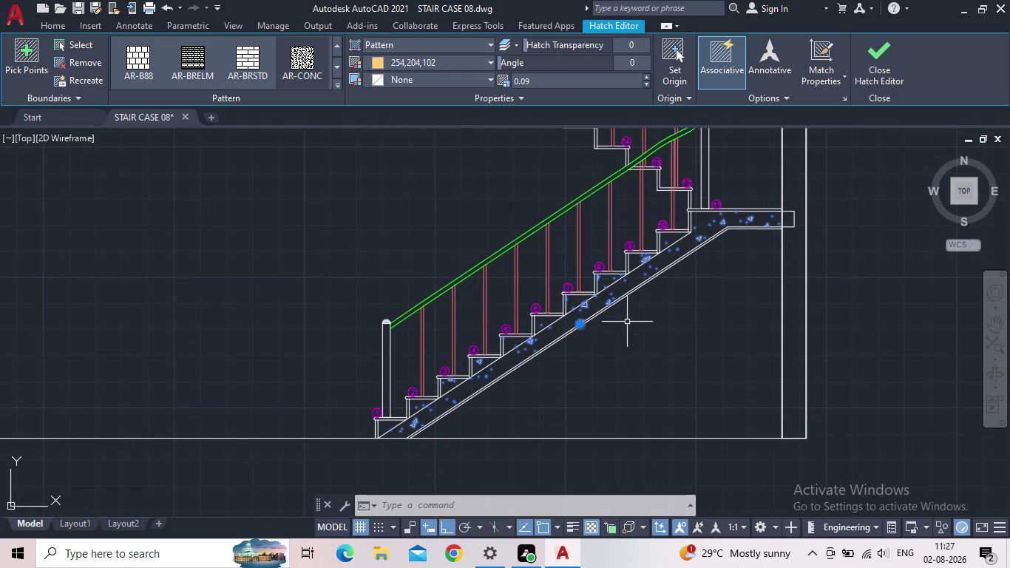
key(Delete)
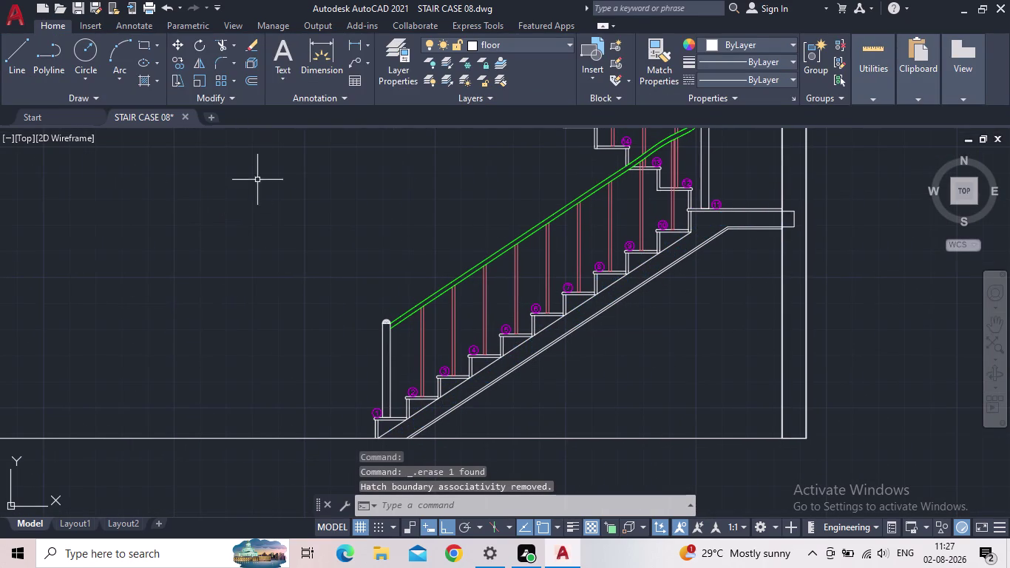
Start a new hatch with H and pick the spaces under steps 1 to 4.
key(h)
key(space)
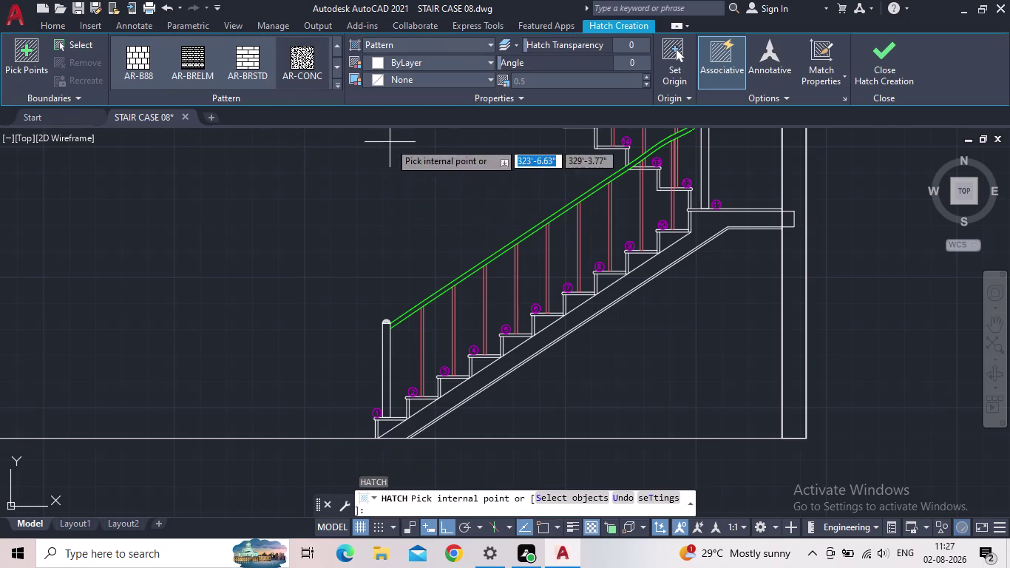
click(293, 66)
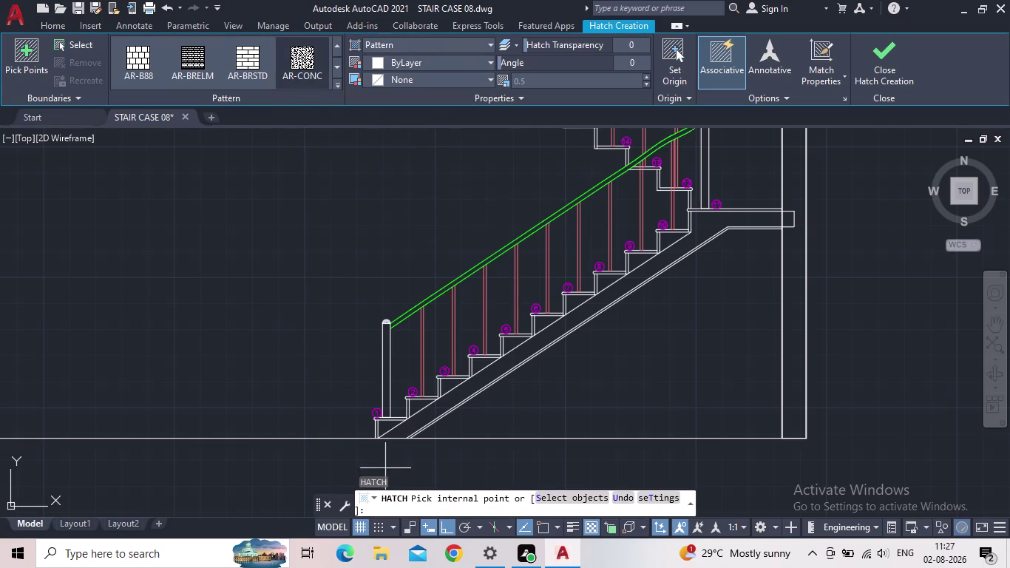
middle_drag(423, 435, 416, 336)
scroll(up, 3)
scroll(up, 3)
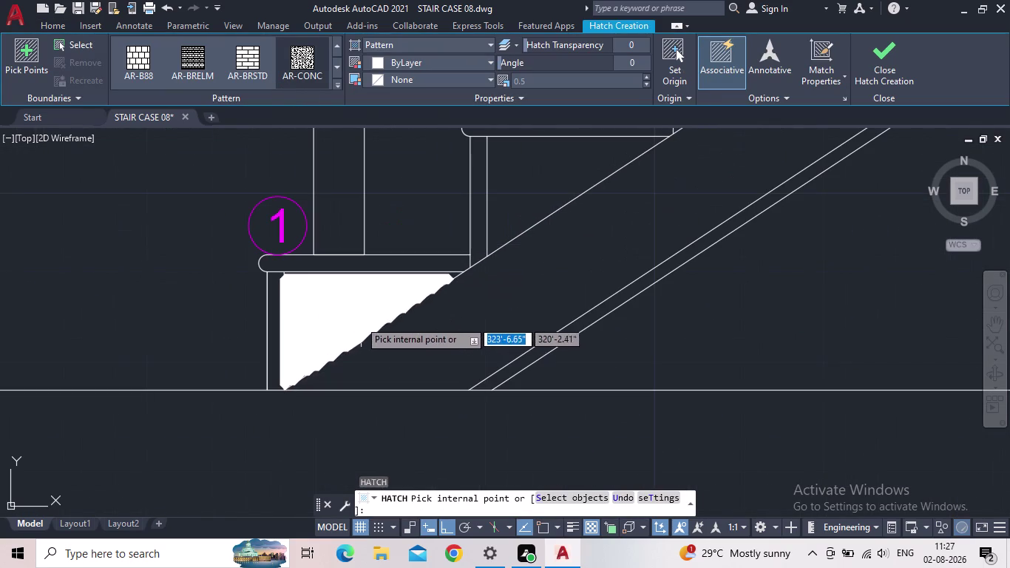
click(352, 310)
click(522, 203)
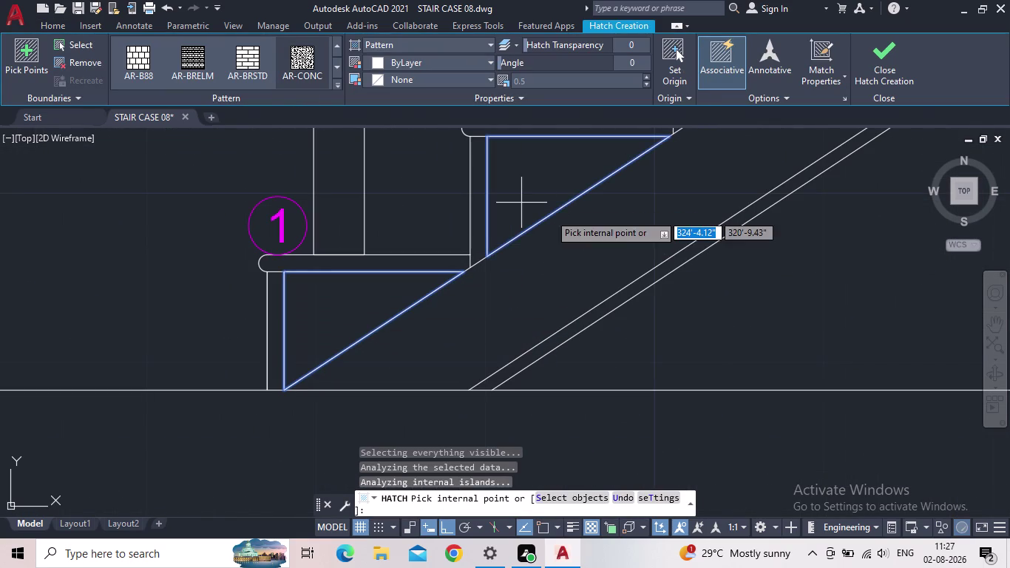
middle_drag(645, 220, 362, 421)
scroll(down, 3)
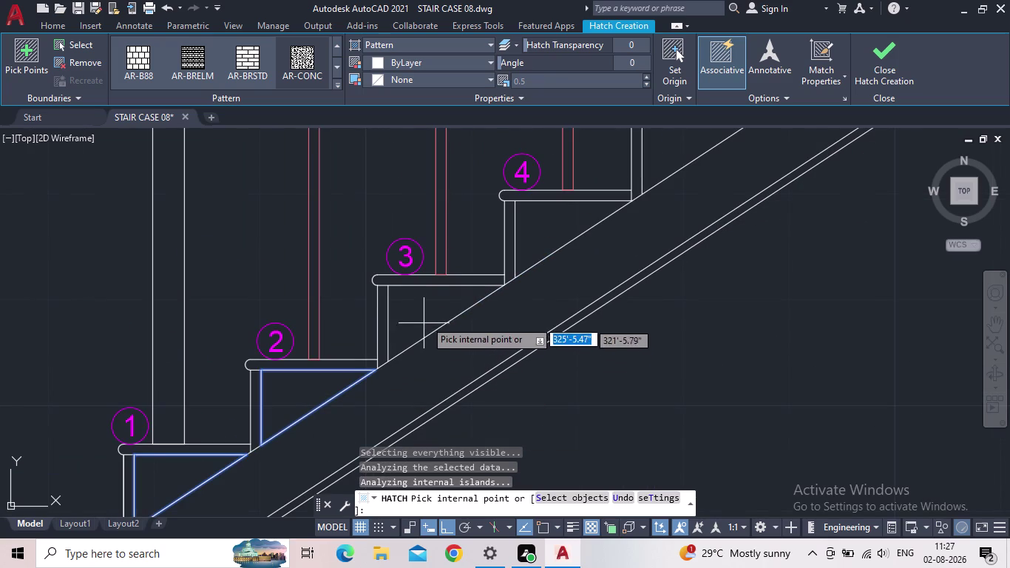
click(427, 311)
click(546, 217)
Add the spaces under steps 5 to 10 and set the hatch scale to 0.09.
middle_drag(570, 227, 567, 232)
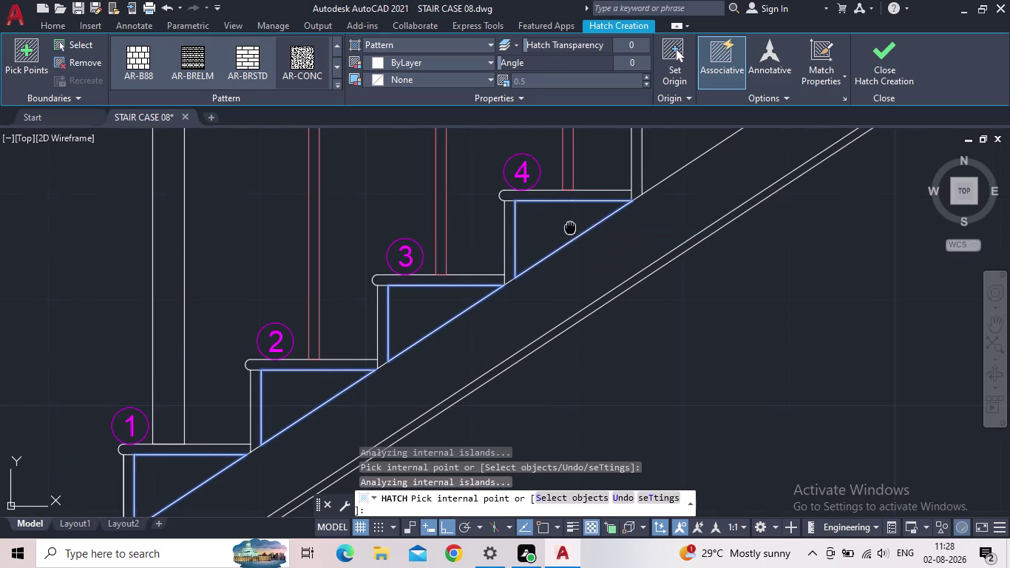
middle_drag(567, 232, 339, 363)
click(433, 278)
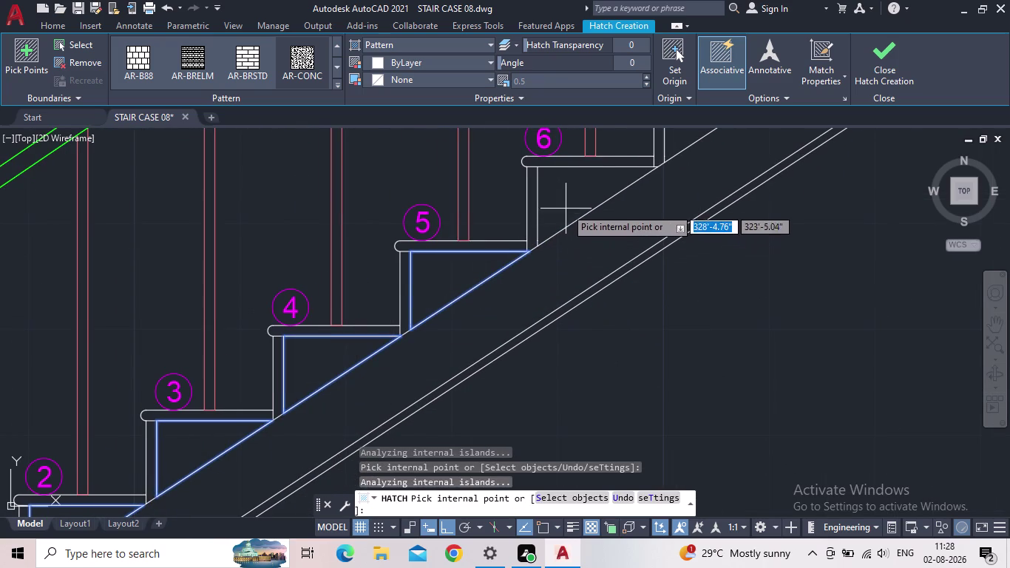
click(566, 200)
middle_drag(592, 223, 392, 349)
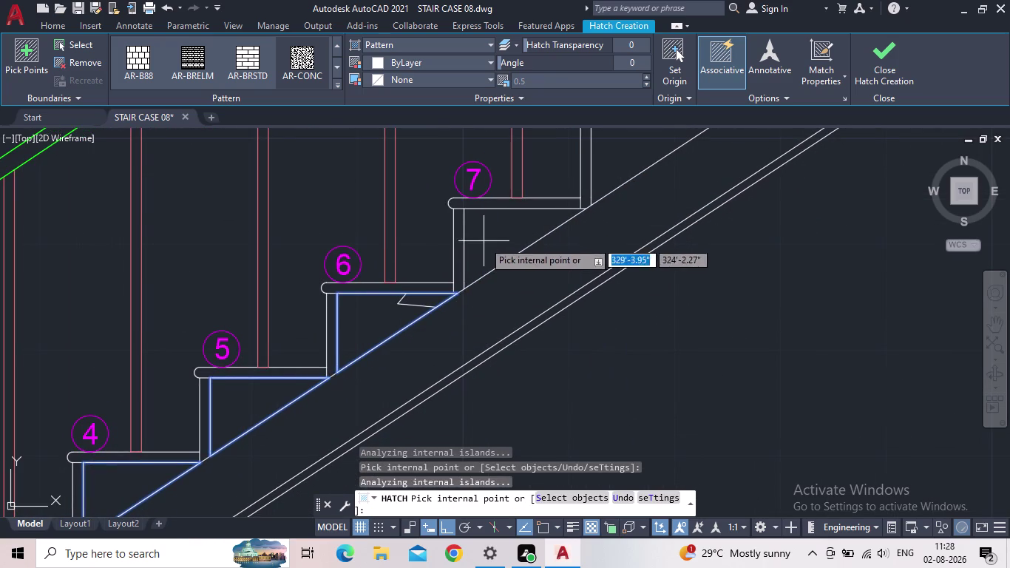
click(483, 241)
middle_drag(538, 230, 351, 364)
click(430, 287)
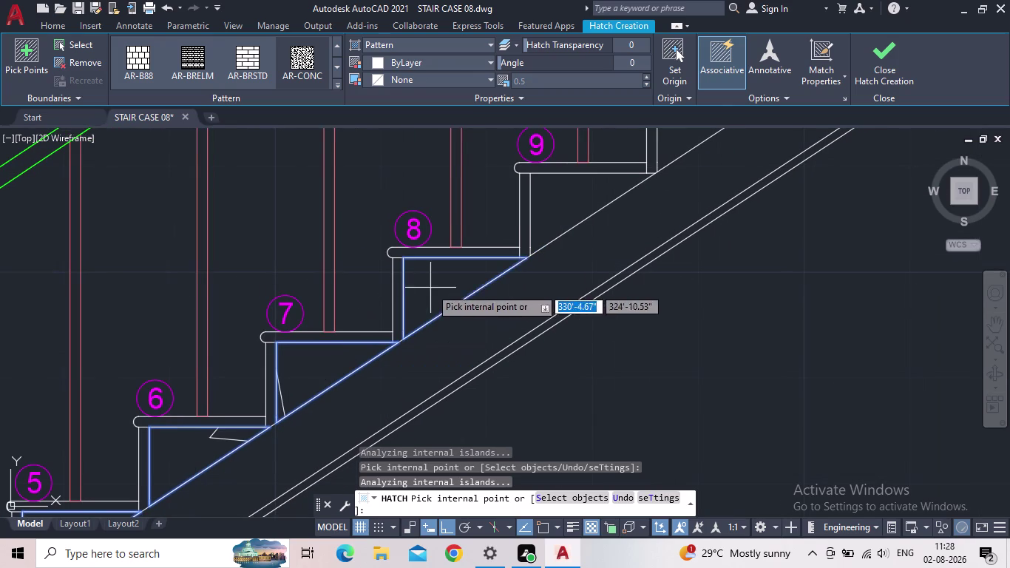
click(545, 205)
middle_drag(605, 201, 369, 404)
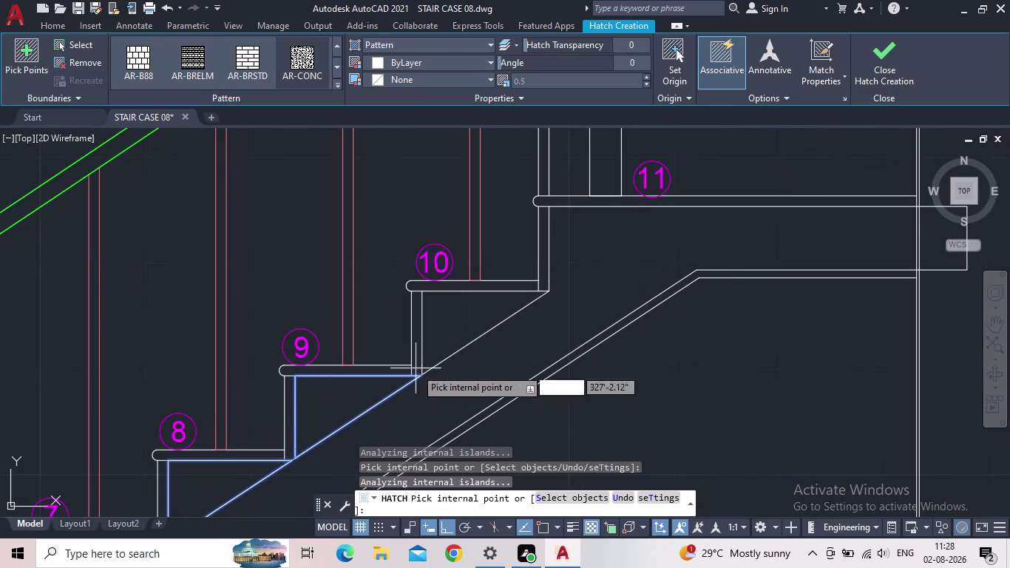
click(450, 322)
scroll(down, 3)
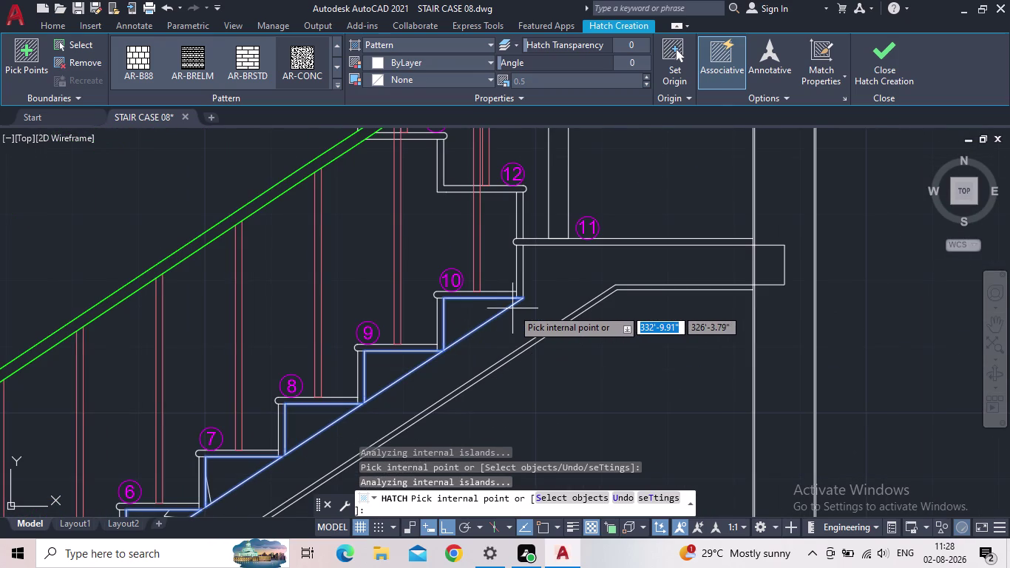
click(645, 84)
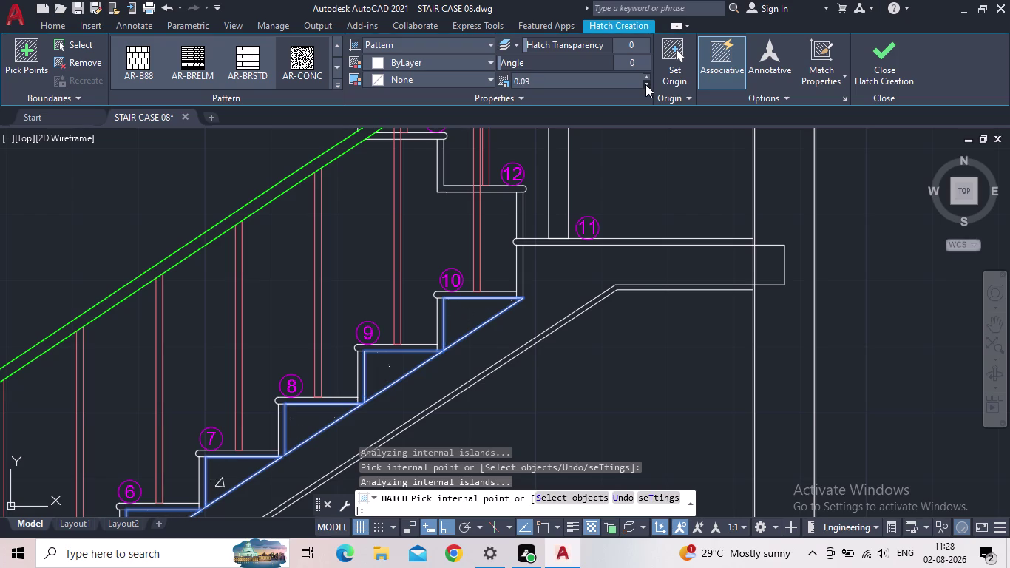
Colour the tread hatch 254,204,102.
double_click(647, 81)
scroll(down, 3)
scroll(down, 3)
middle_drag(597, 80, 641, 71)
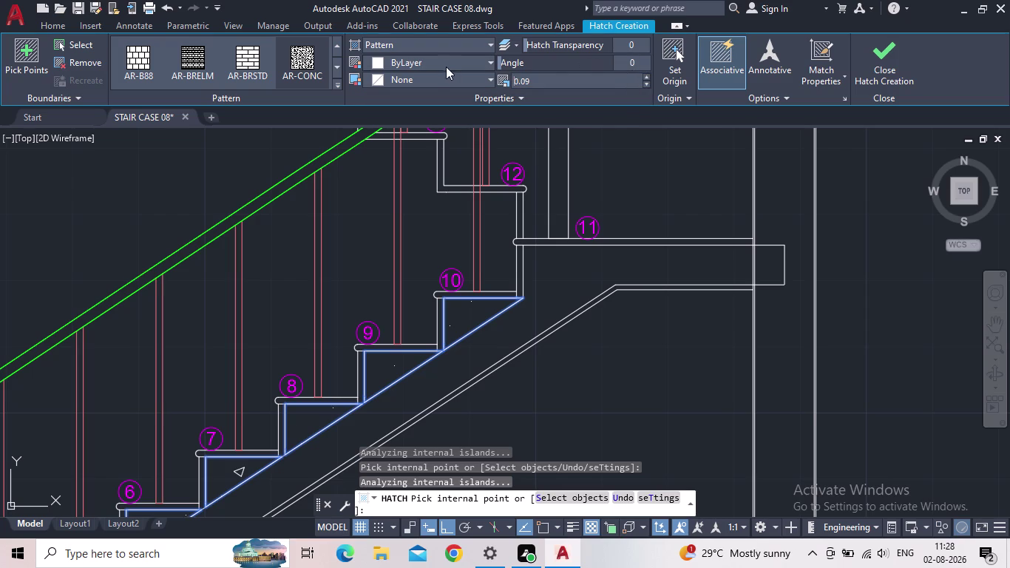
click(431, 62)
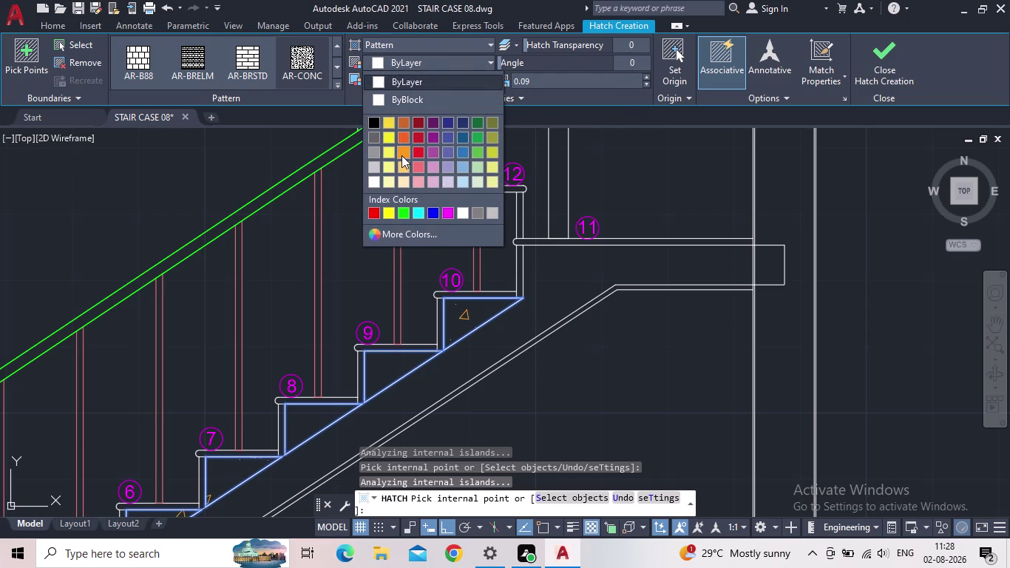
click(404, 163)
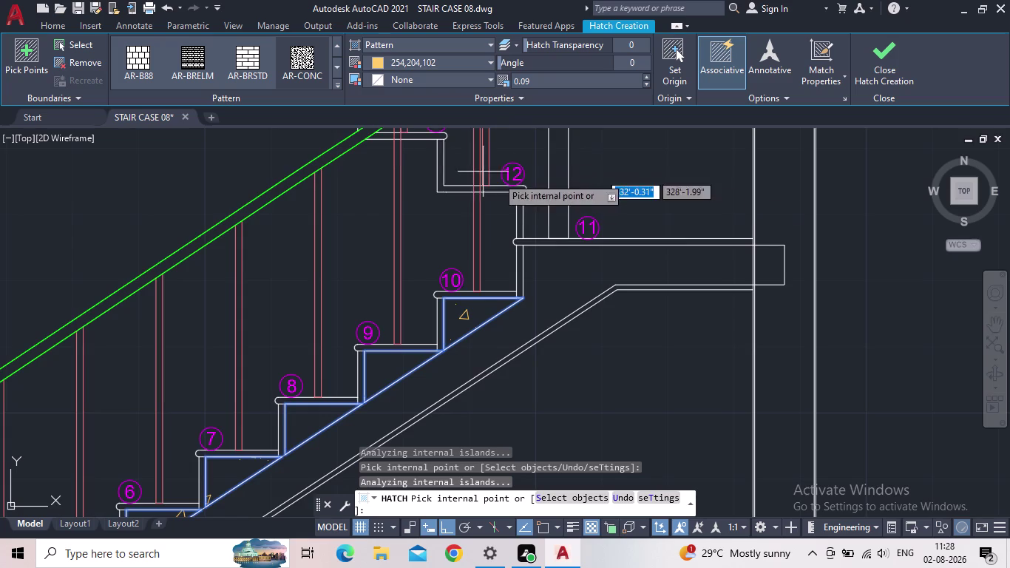
Try nudging the tread hatch pattern scale spinner.
scroll(down, 3)
middle_drag(672, 188, 752, 129)
scroll(down, 3)
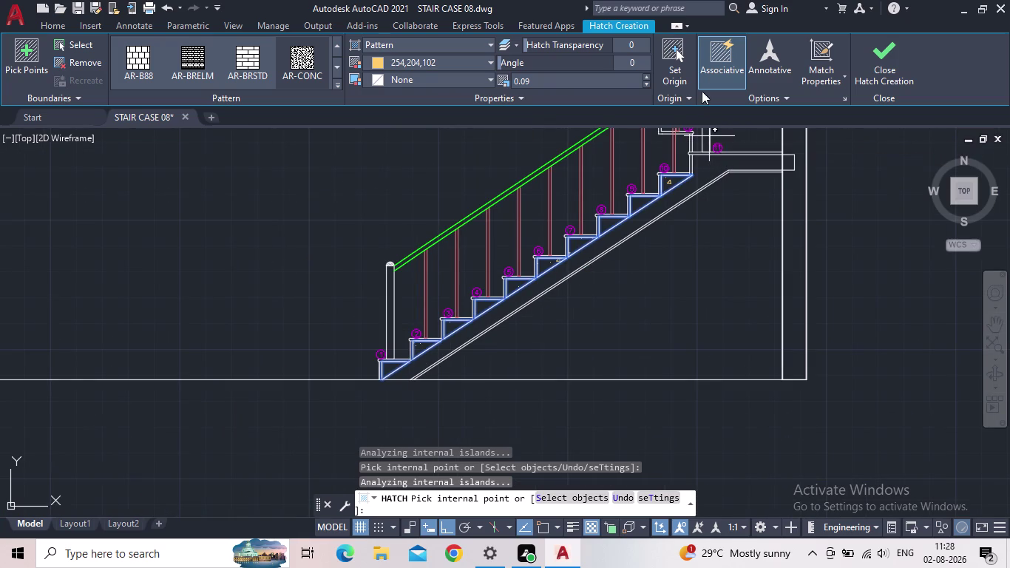
scroll(up, 3)
double_click(649, 84)
click(648, 80)
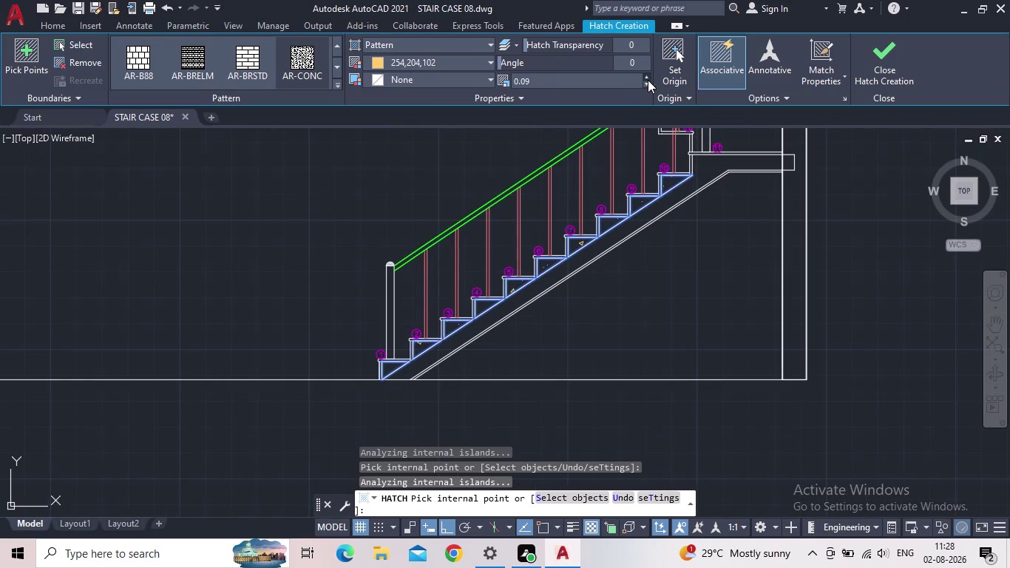
click(647, 79)
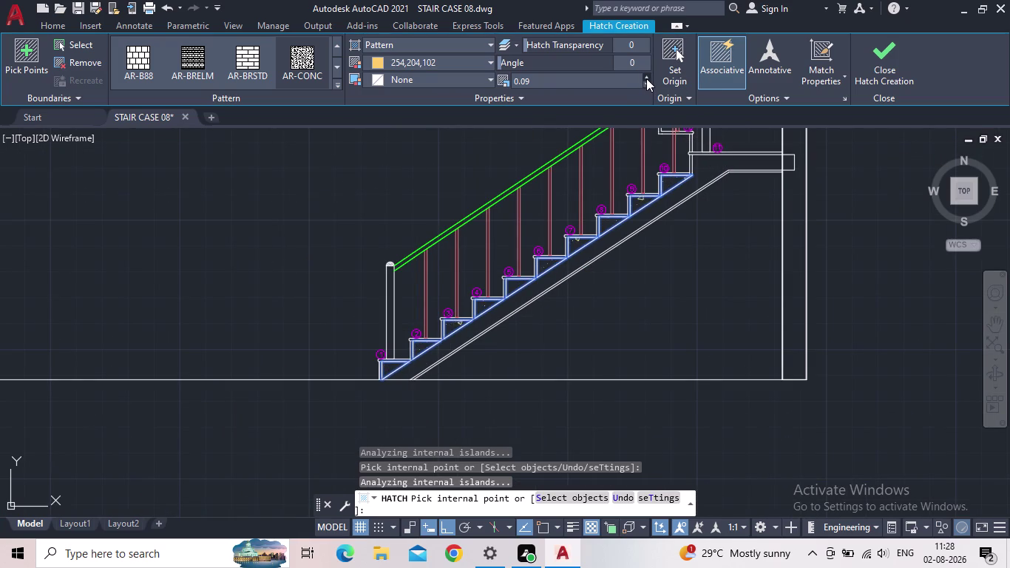
click(648, 74)
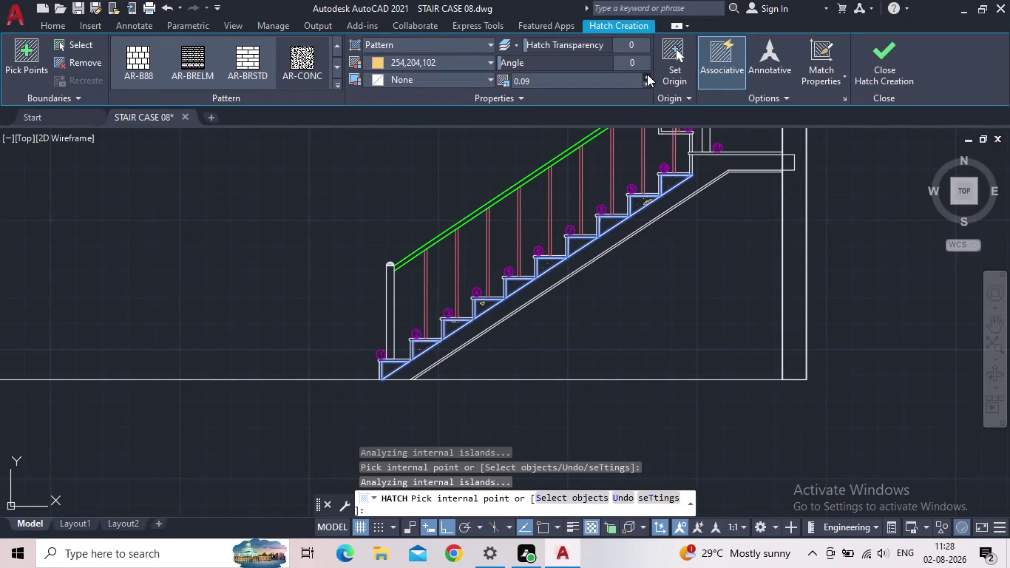
click(612, 81)
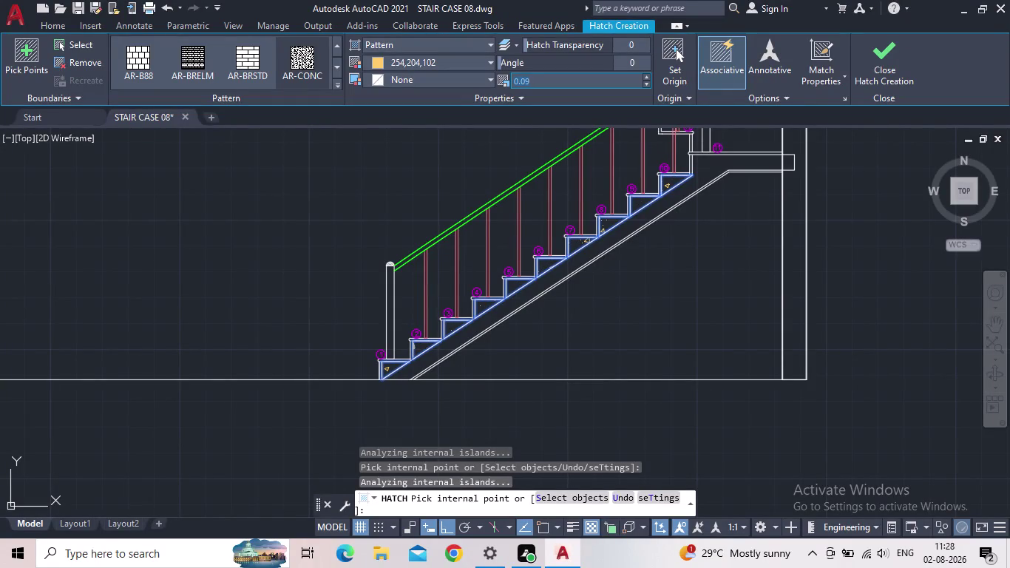
key(2)
key(Return)
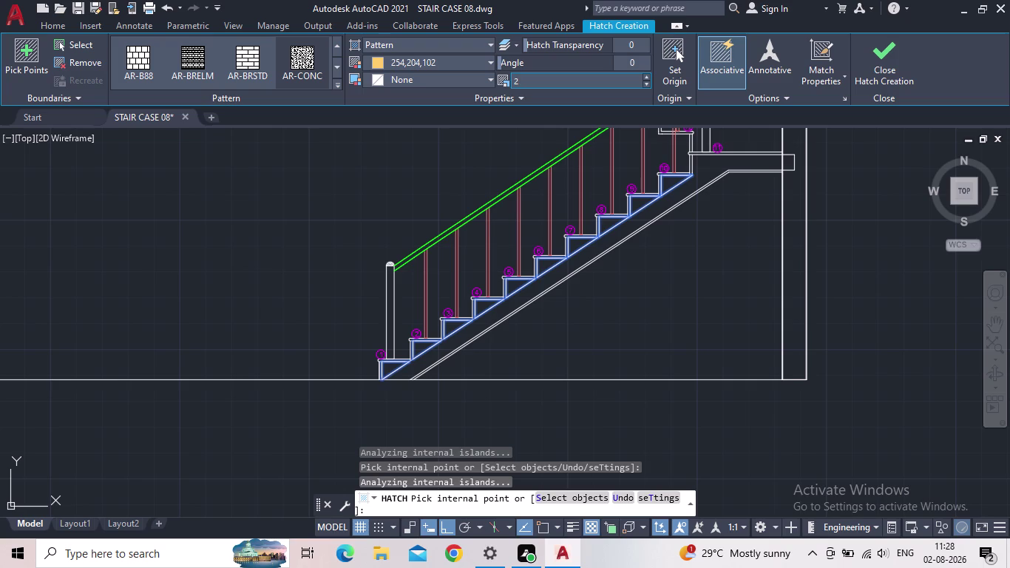
key(BackSpace)
Try scale 0.9, return the scale to 0.09, and finish the tread hatch.
click(560, 84)
drag(551, 77, 506, 76)
drag(505, 77, 500, 75)
text(0.)
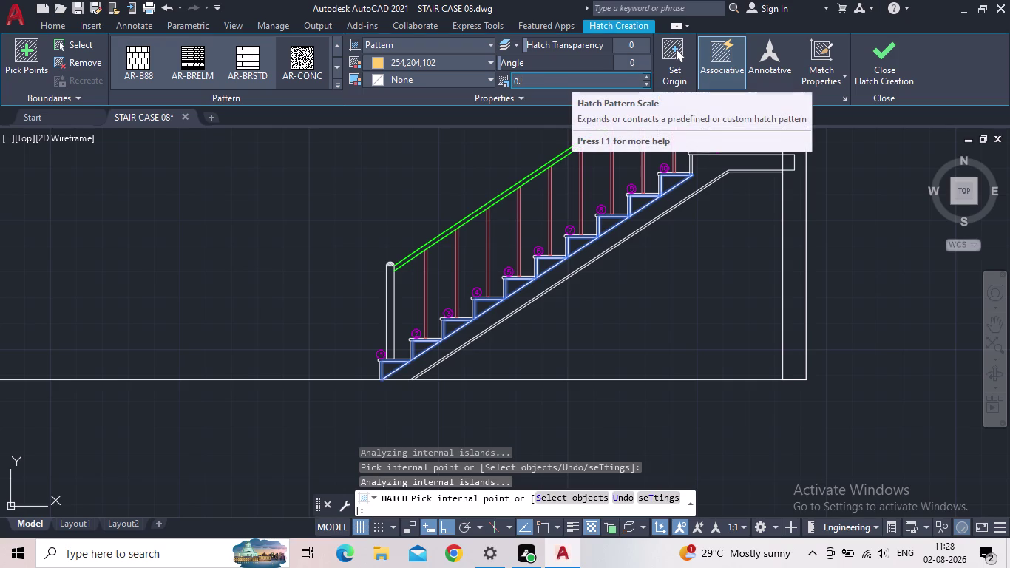
text(9)
key(Return)
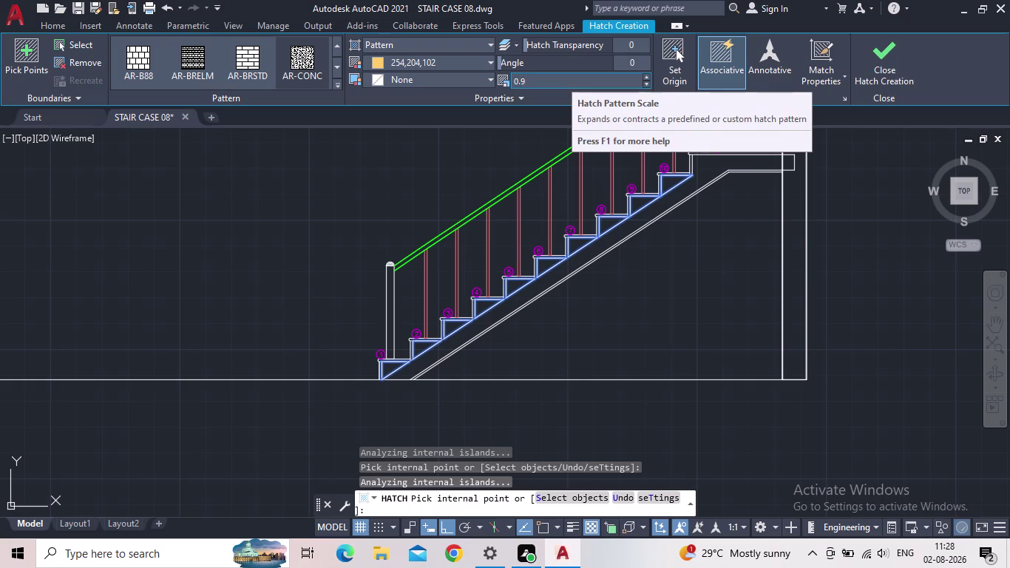
click(596, 80)
click(636, 77)
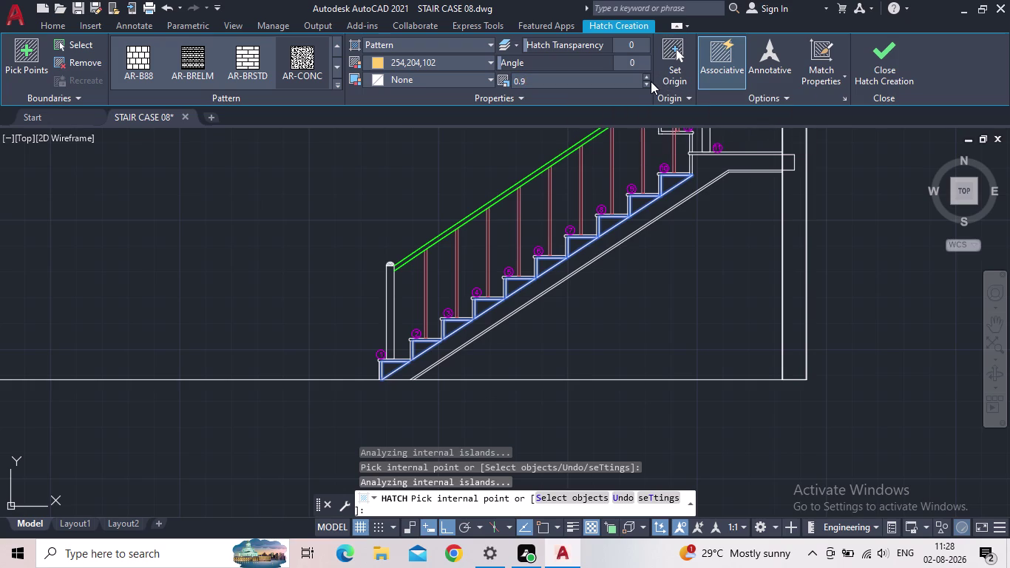
click(648, 83)
click(648, 83)
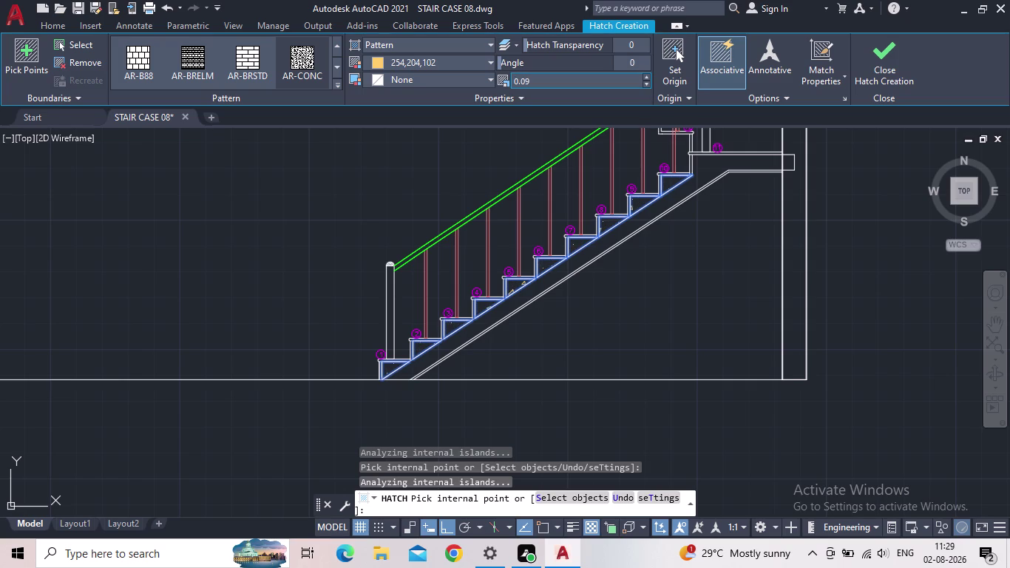
click(886, 72)
Start another hatch with the AR-CONC pattern.
scroll(up, 3)
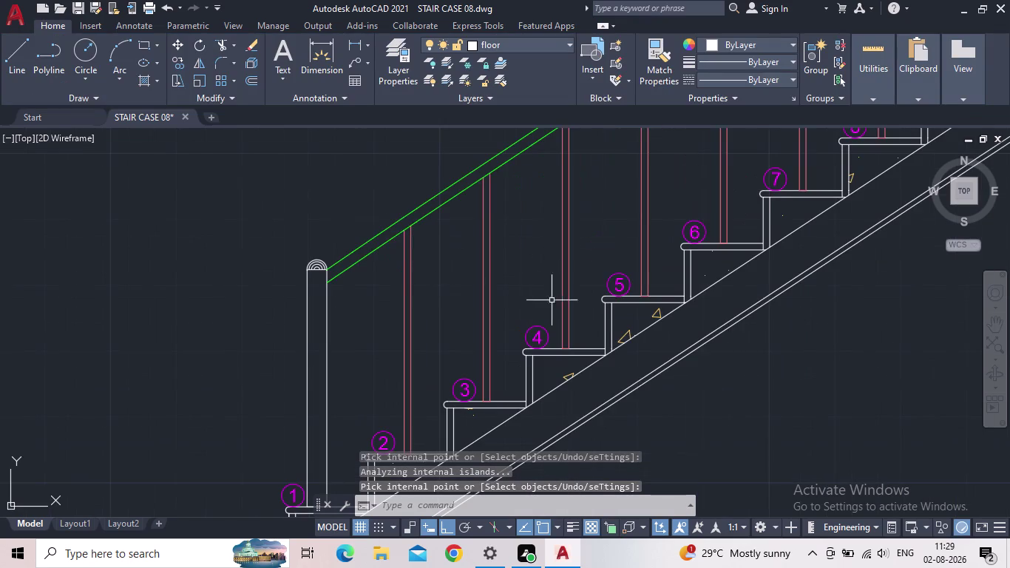
scroll(down, 3)
middle_drag(606, 288, 505, 217)
scroll(down, 3)
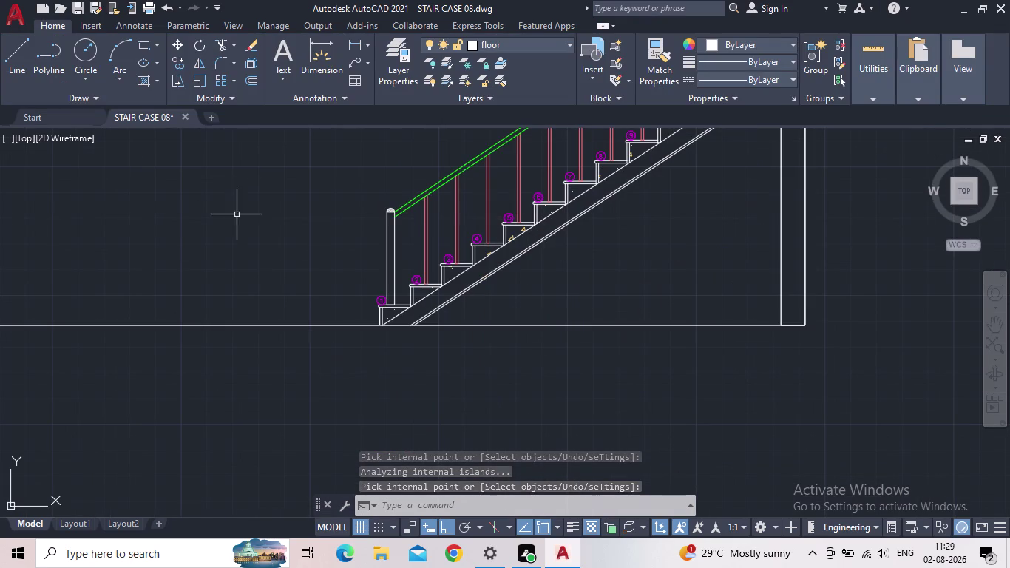
key(h)
key(Return)
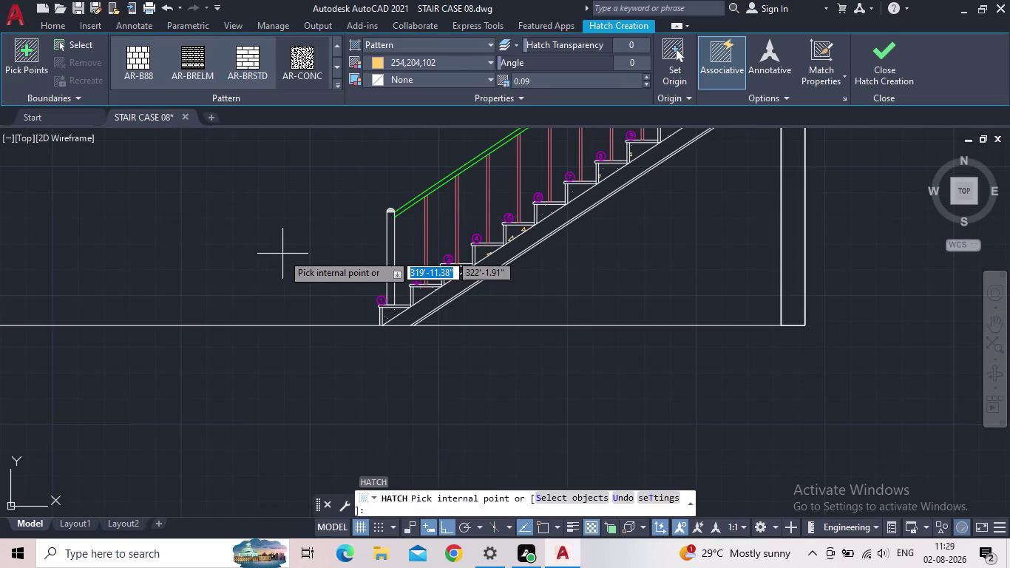
click(339, 87)
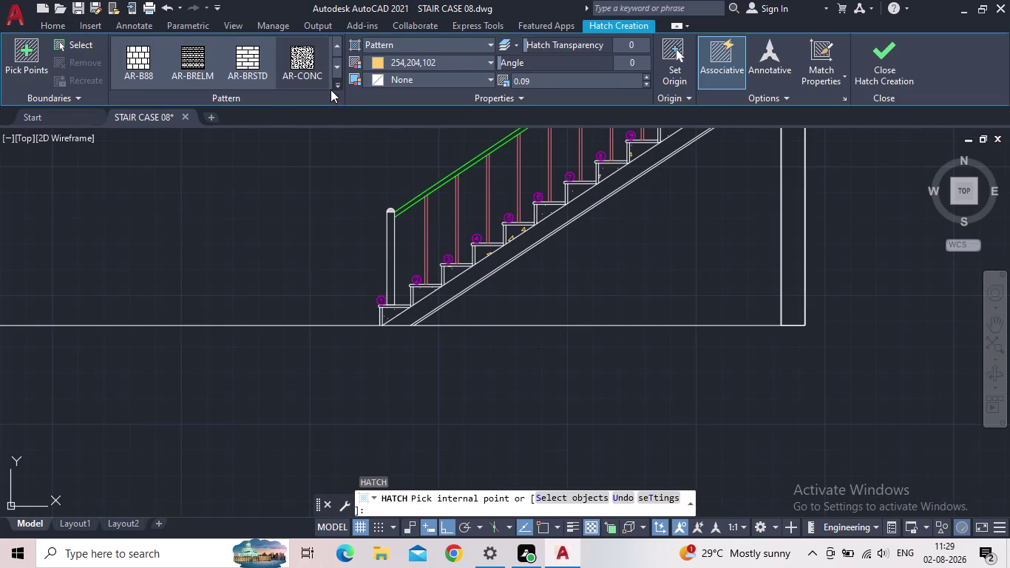
click(297, 64)
scroll(up, 3)
Fill the sloping waist slab and landing with concrete and finish the hatch.
click(483, 265)
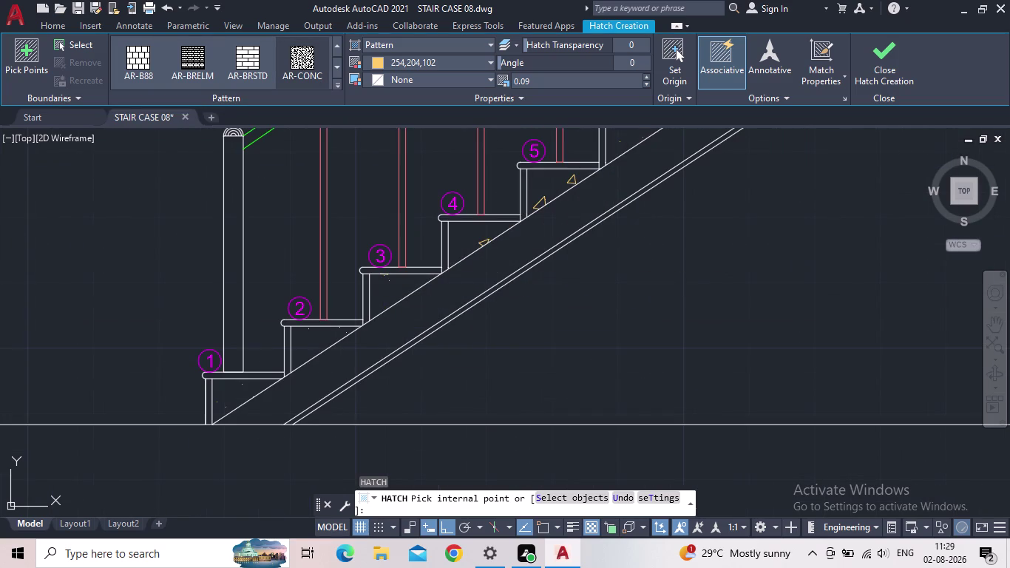
middle_drag(703, 255, 642, 297)
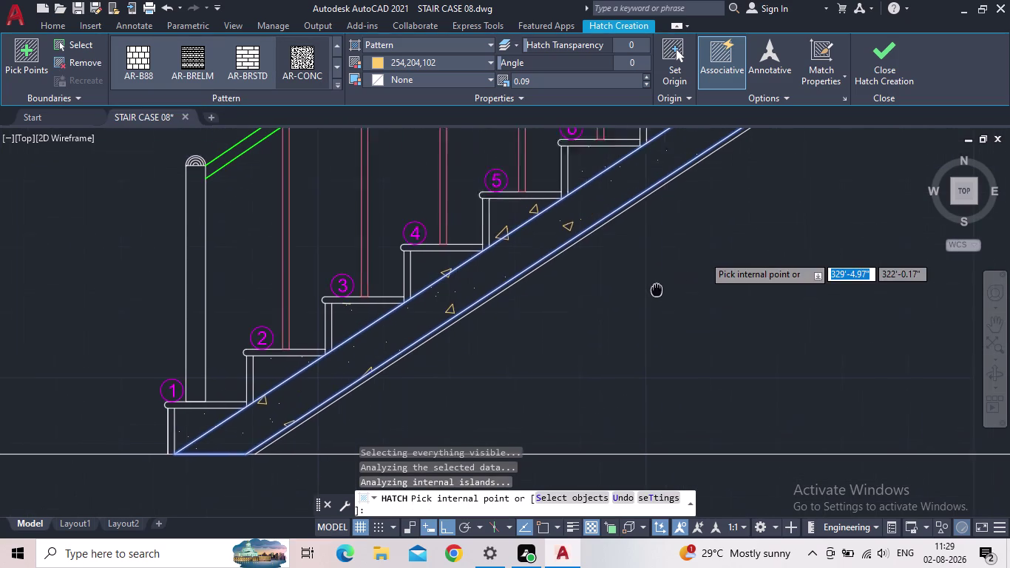
scroll(down, 3)
scroll(up, 3)
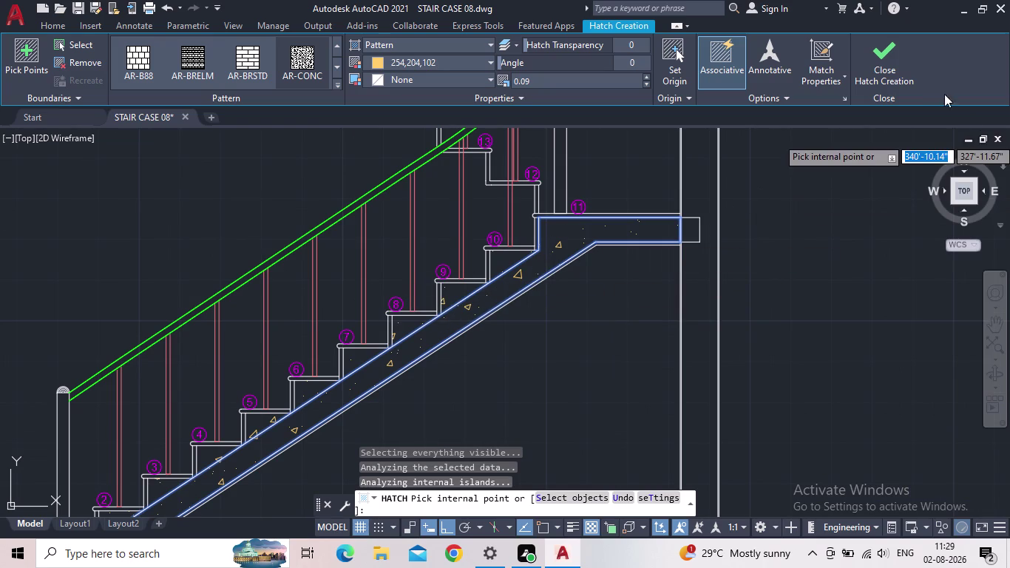
click(888, 63)
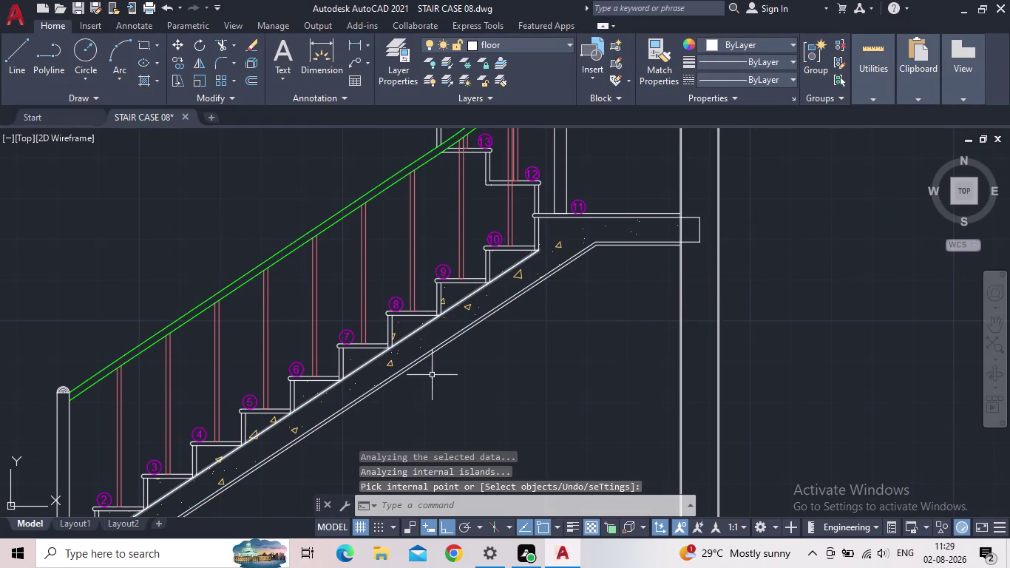
Start another hatch with the lower flight in view.
key(h)
key(Return)
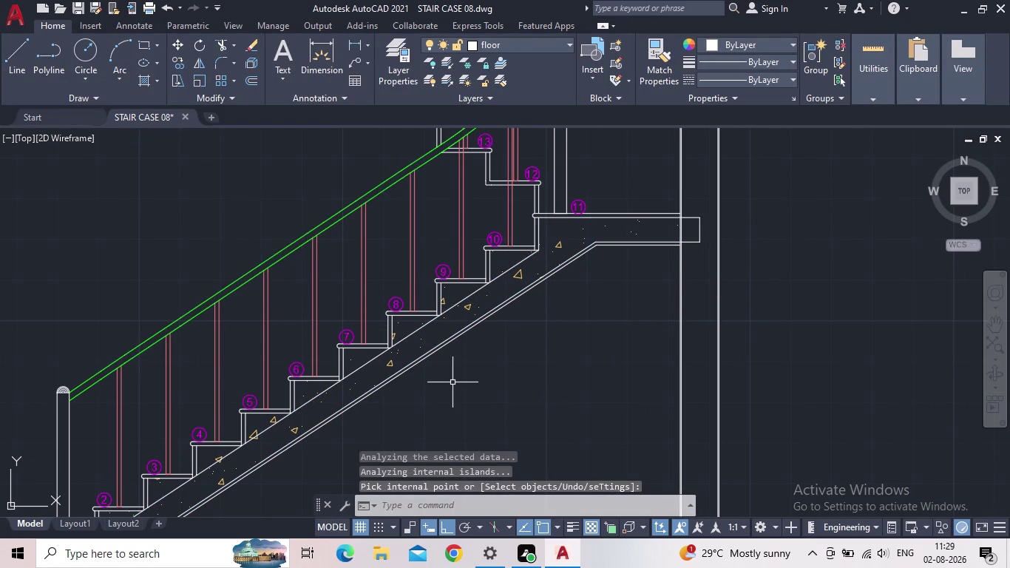
middle_drag(460, 353, 498, 259)
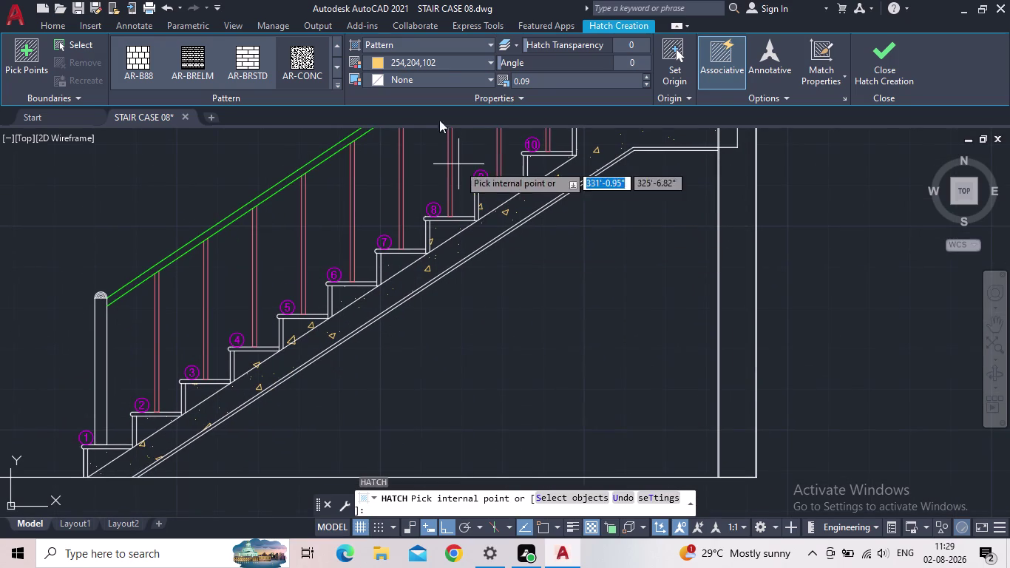
Set the hatch colour to 153,27,30, then Cyan, and choose AR-SAND.
click(439, 63)
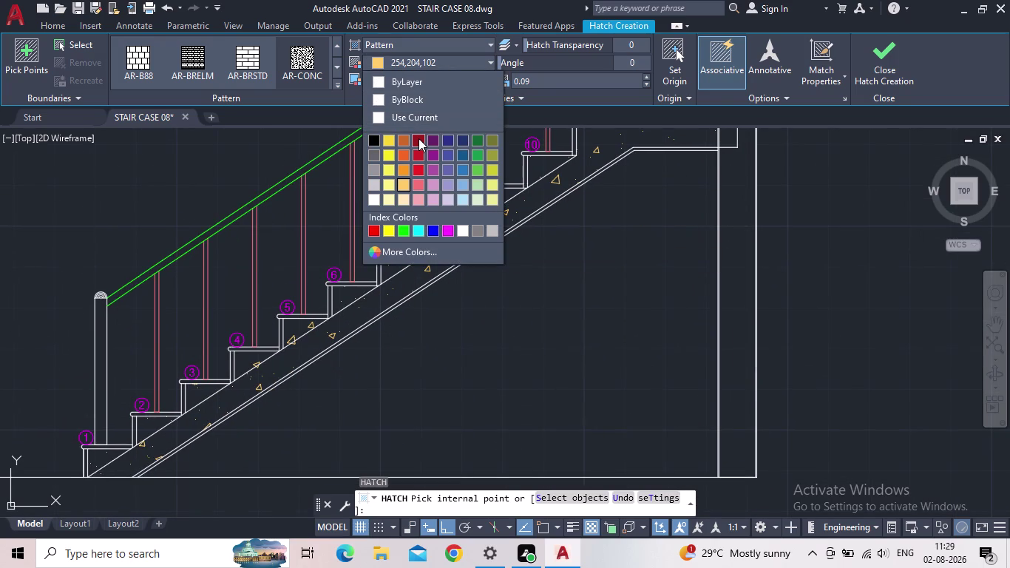
click(418, 138)
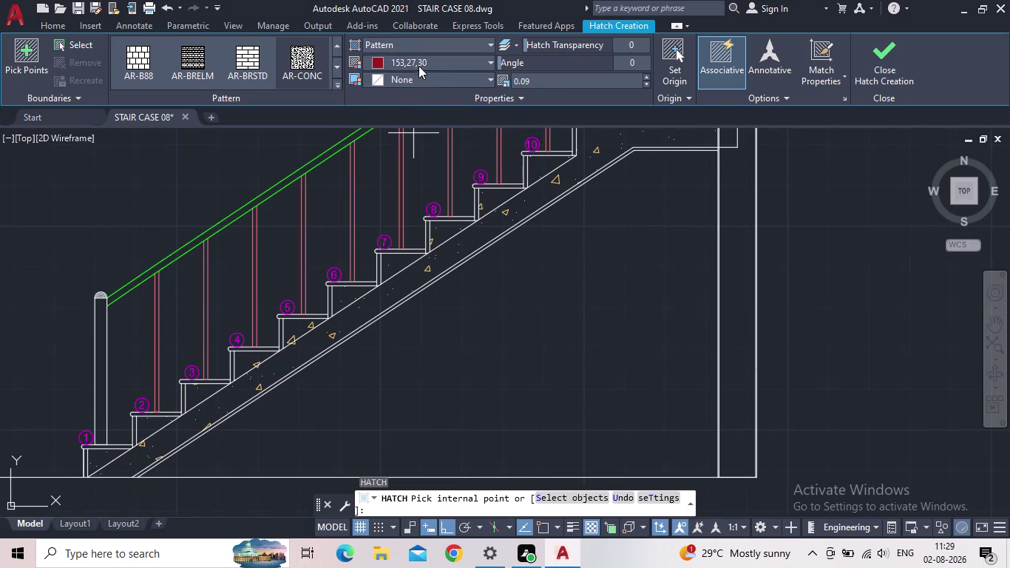
click(419, 62)
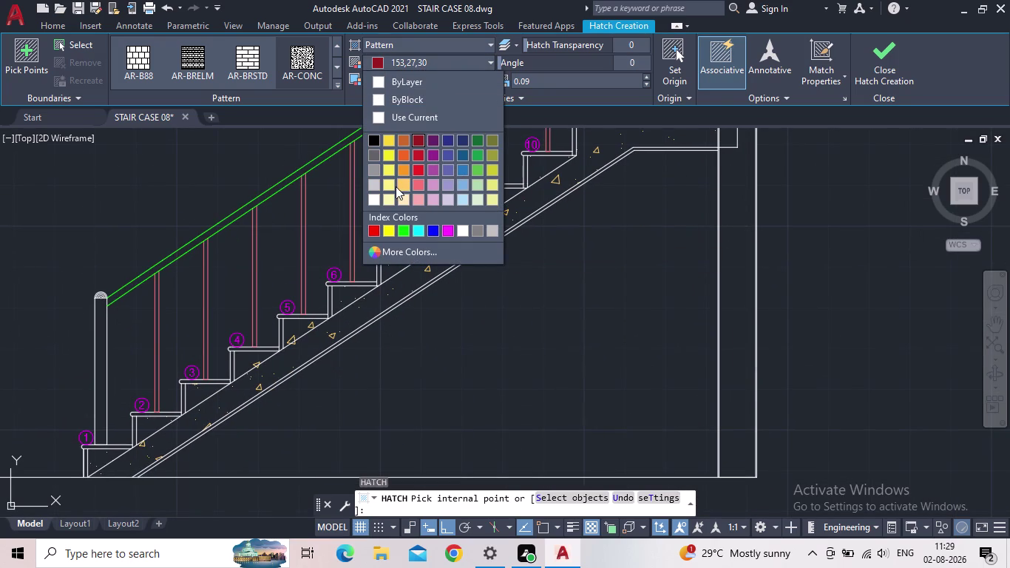
click(419, 232)
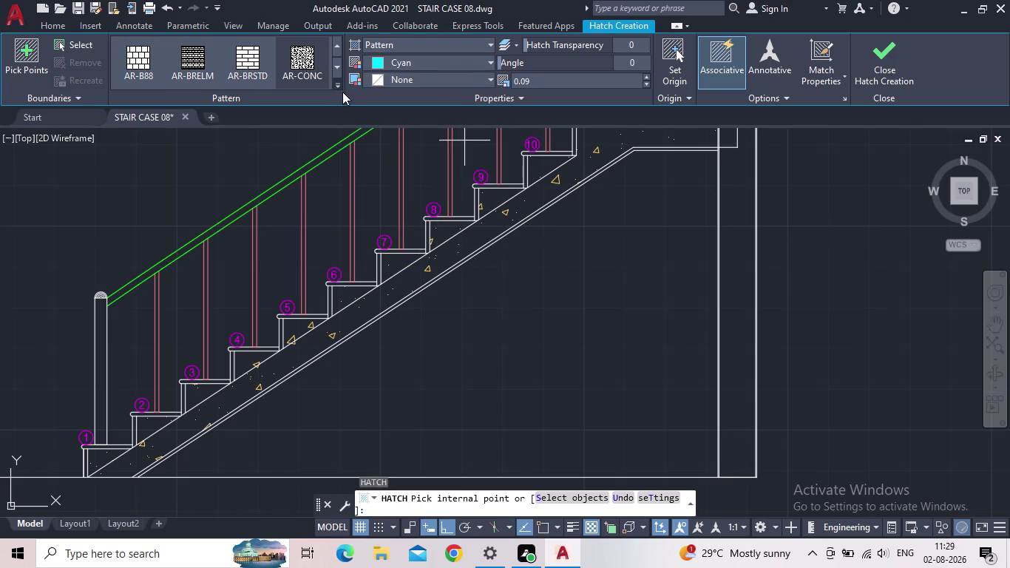
click(337, 88)
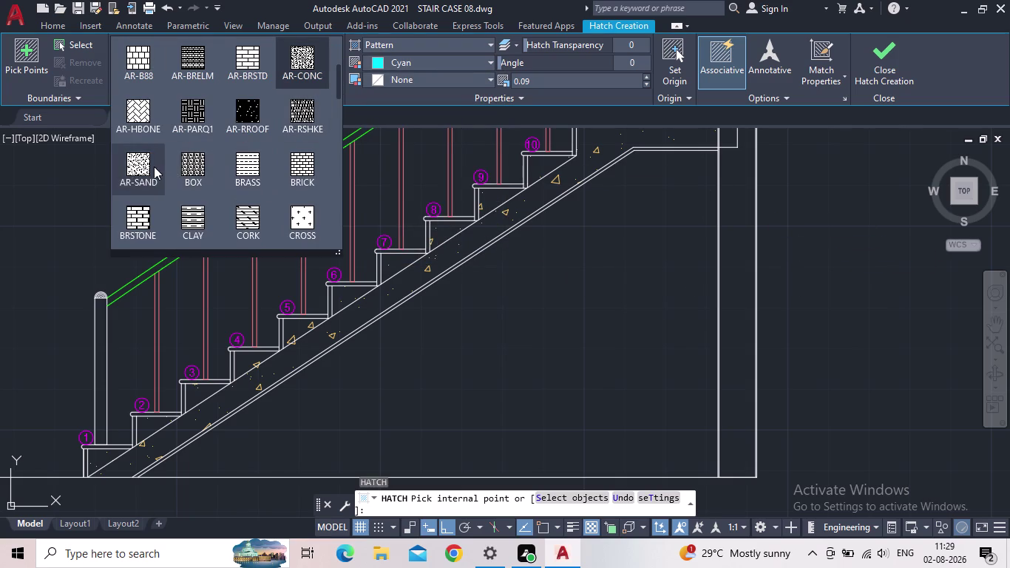
click(154, 166)
Pick a point below the slab, which reports no closed boundary.
middle_drag(316, 366, 412, 320)
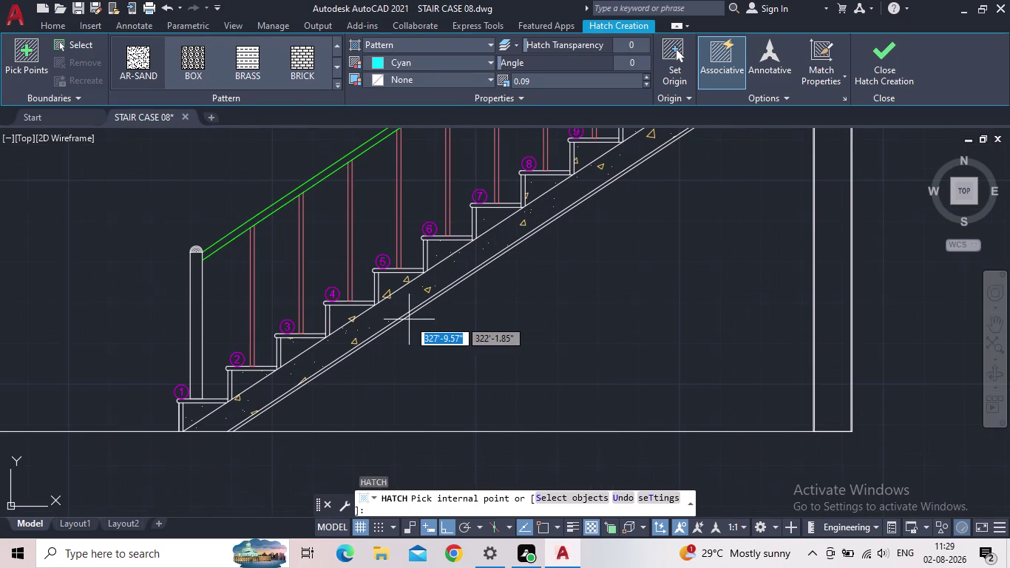
scroll(up, 3)
scroll(up, 3)
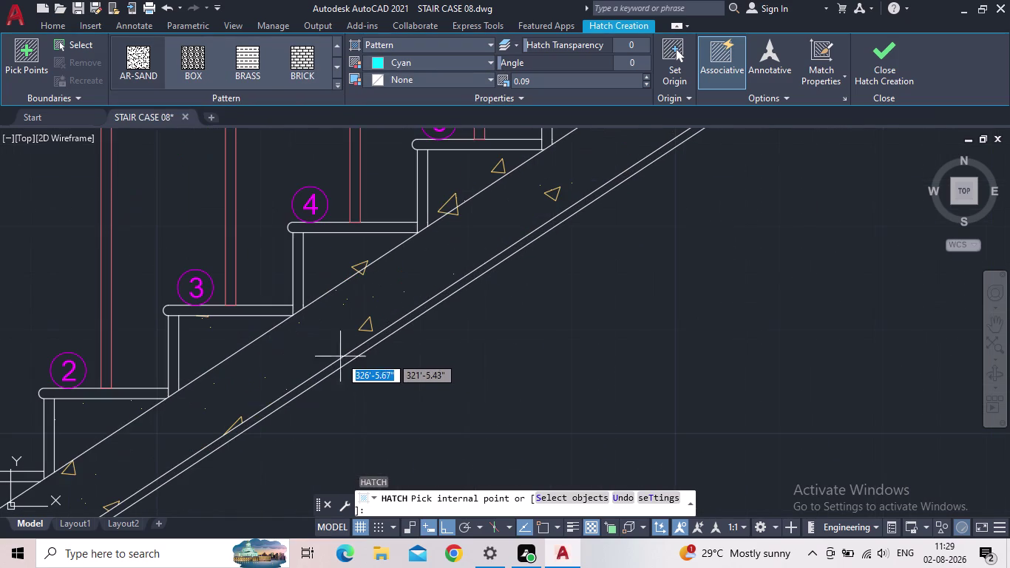
middle_drag(338, 356, 377, 226)
scroll(up, 3)
scroll(up, 3)
click(309, 269)
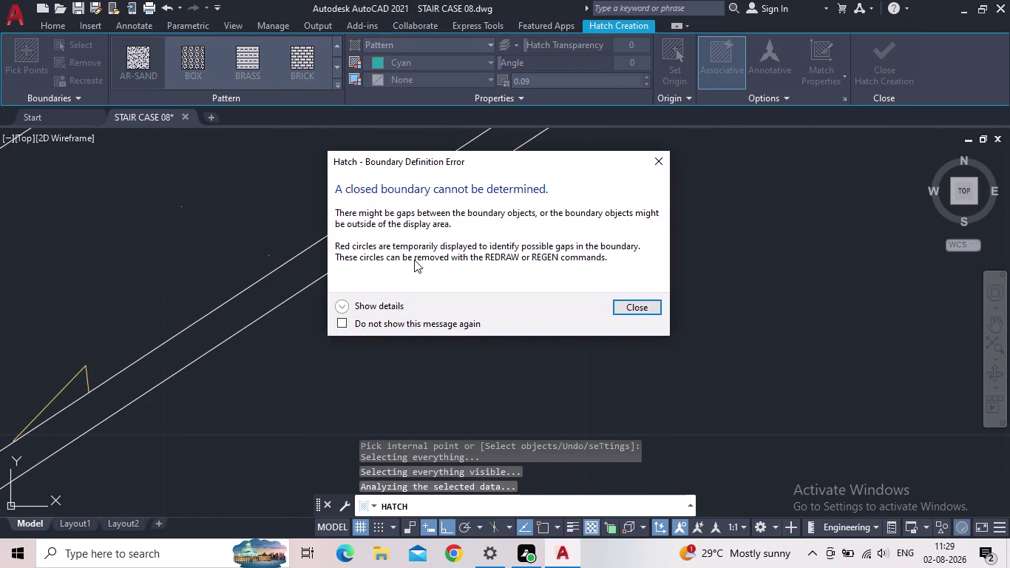
Dismiss the boundary error, cancel HATCH, restart it and exit without a fill.
click(652, 165)
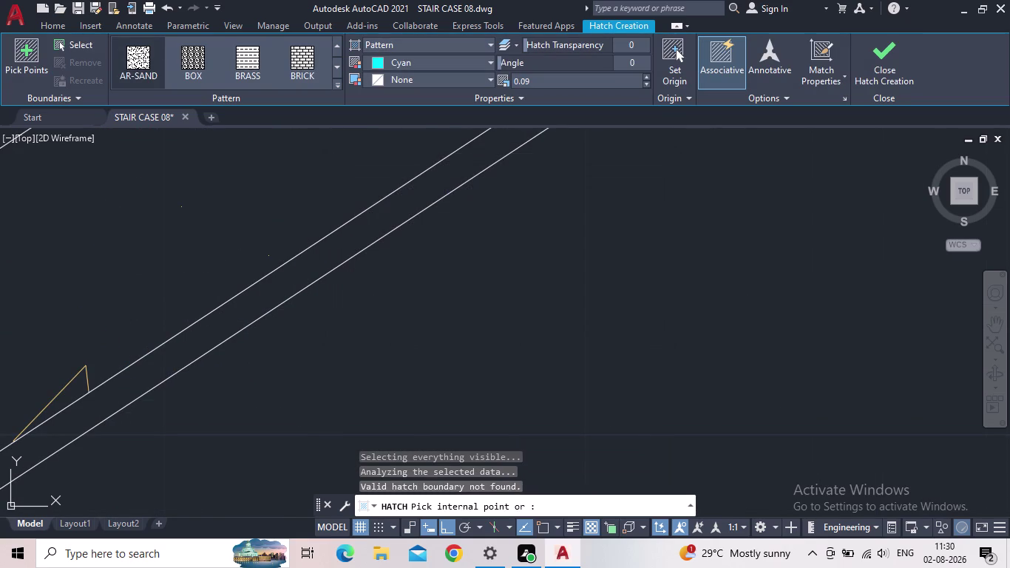
scroll(down, 3)
scroll(down, 3)
scroll(down, 3)
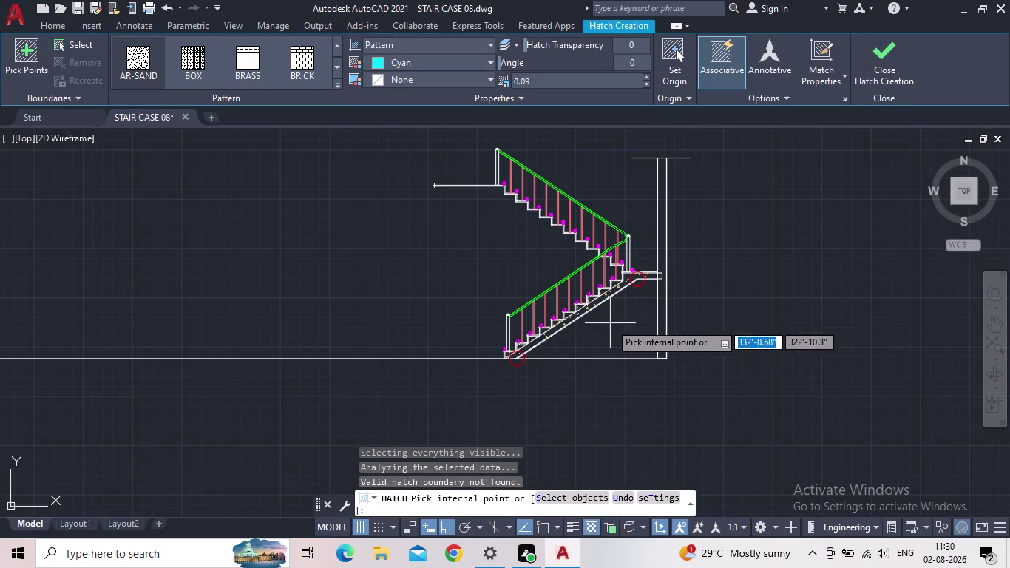
key(Escape)
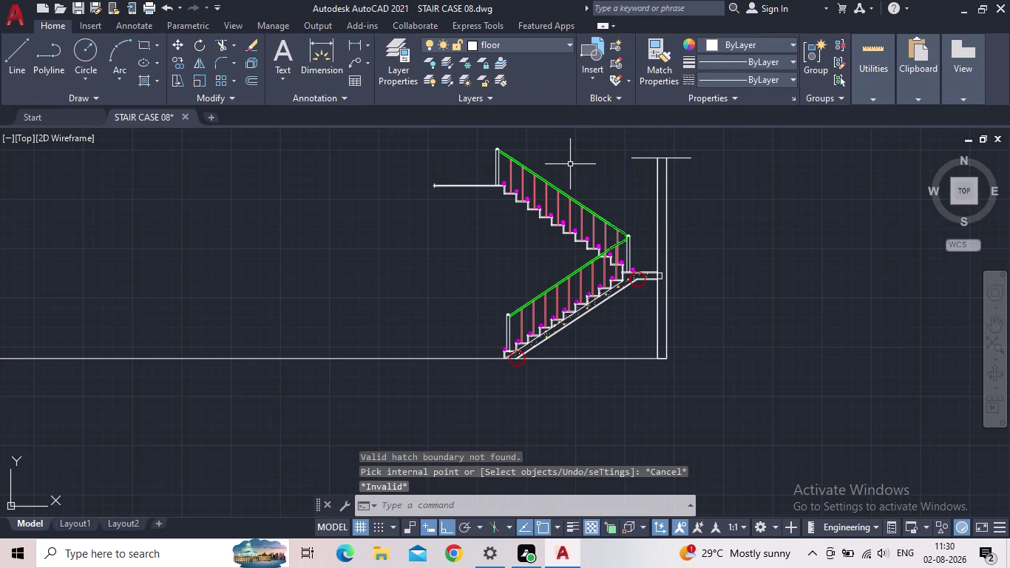
key(space)
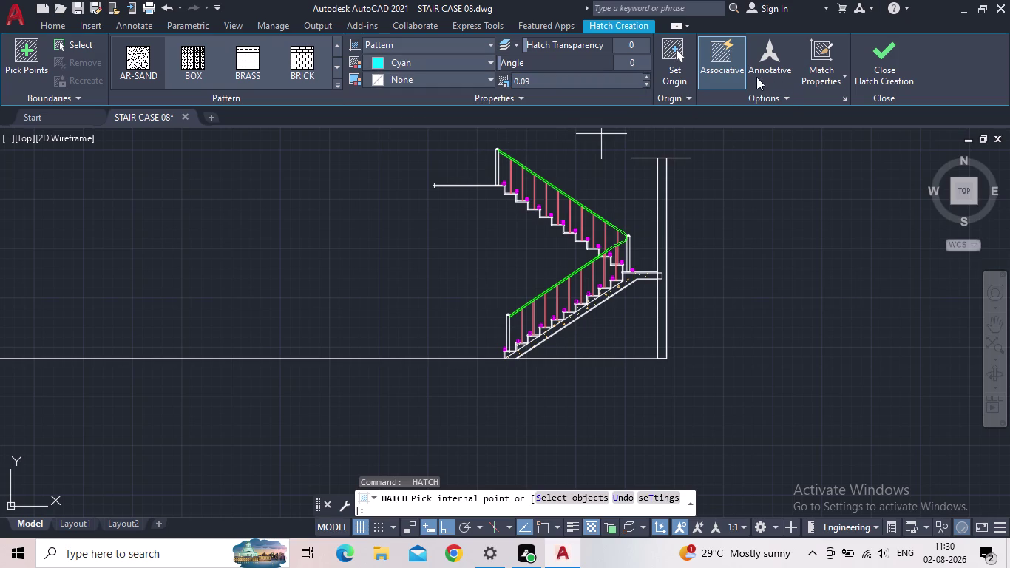
click(876, 73)
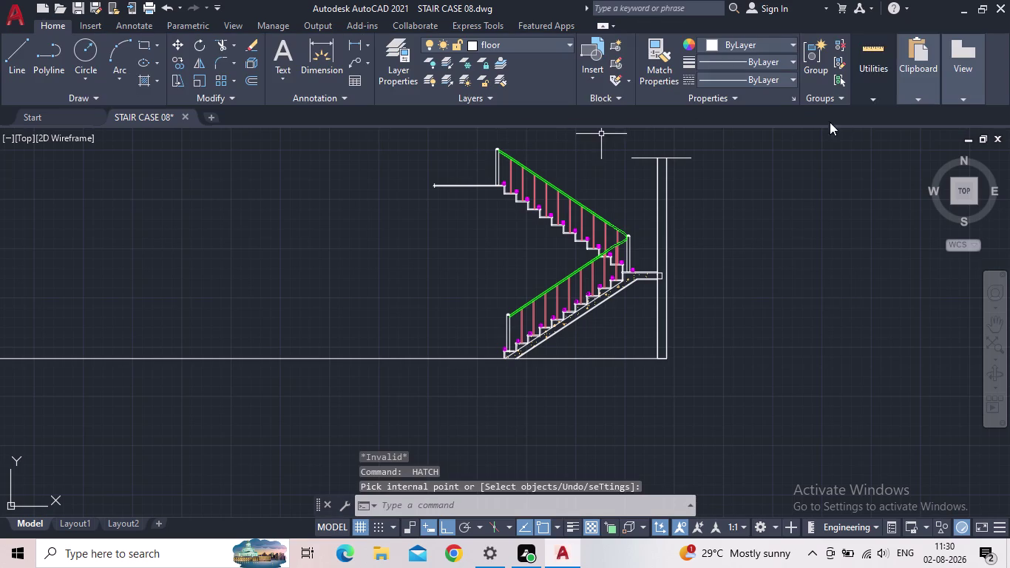
Inspect the lower flight, landing and upper flight, then save the drawing.
scroll(up, 3)
middle_drag(622, 278, 532, 287)
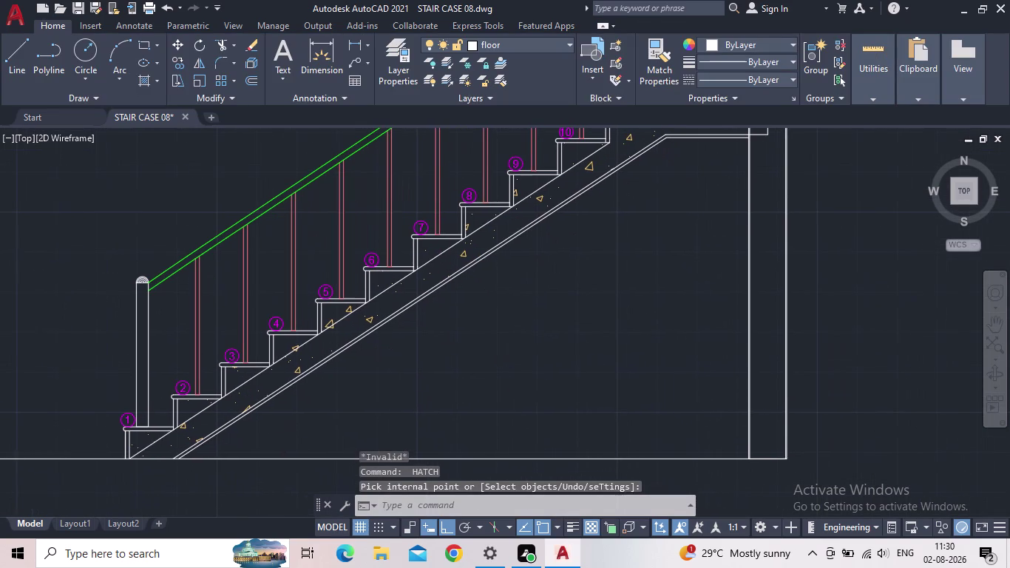
scroll(down, 3)
scroll(up, 3)
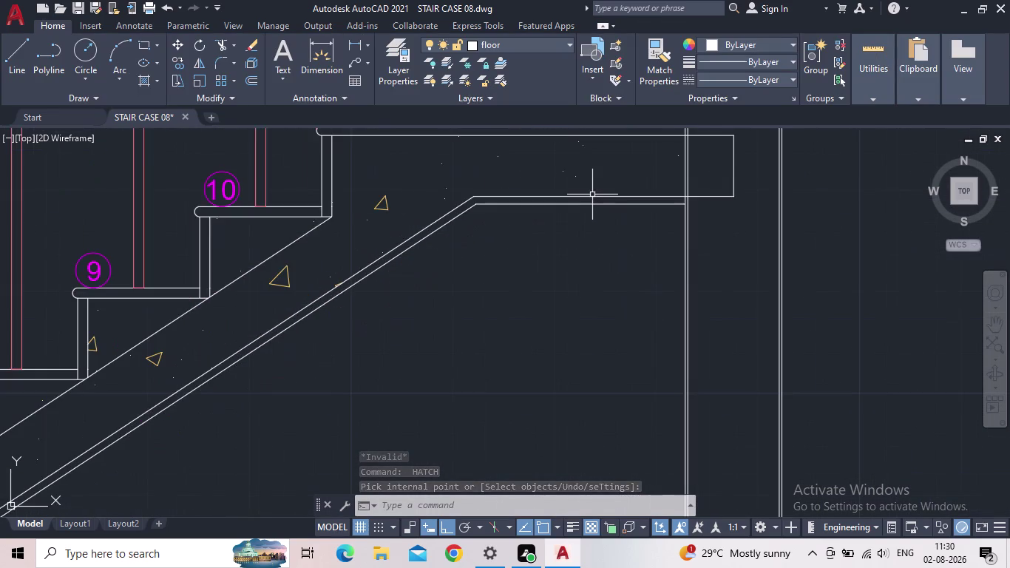
scroll(down, 3)
middle_drag(590, 259, 499, 472)
scroll(down, 3)
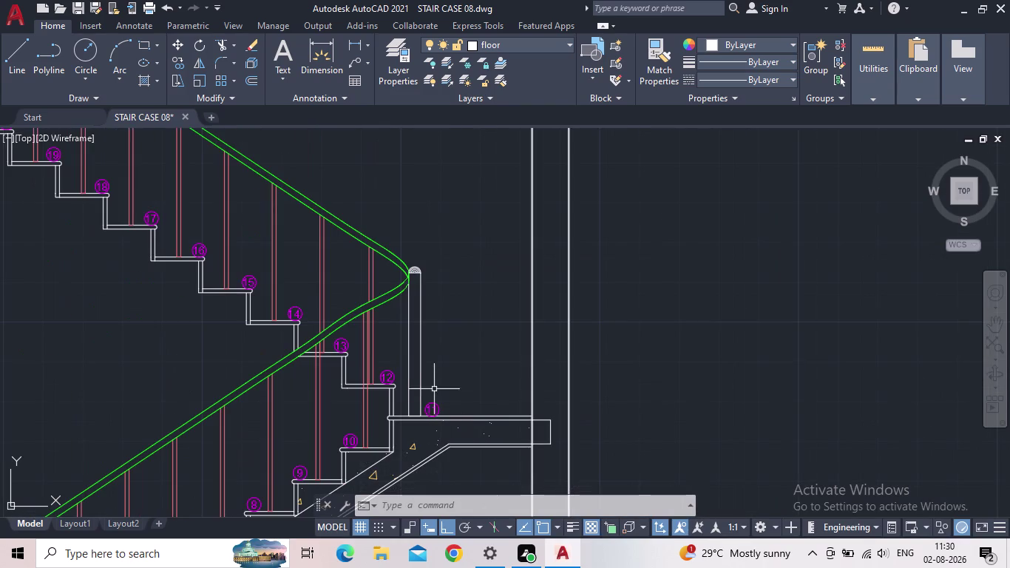
middle_drag(436, 393, 526, 360)
scroll(down, 3)
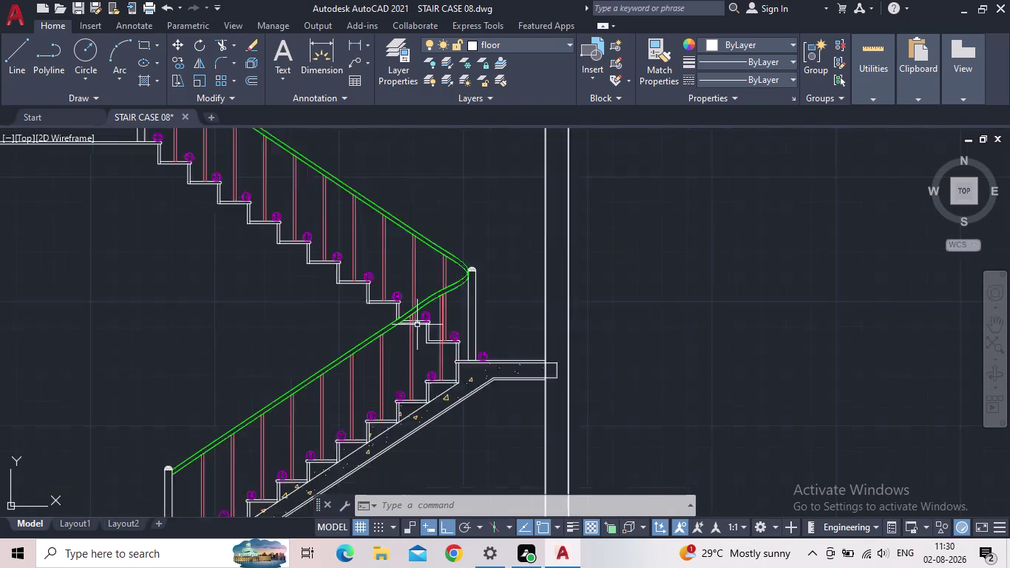
click(74, 10)
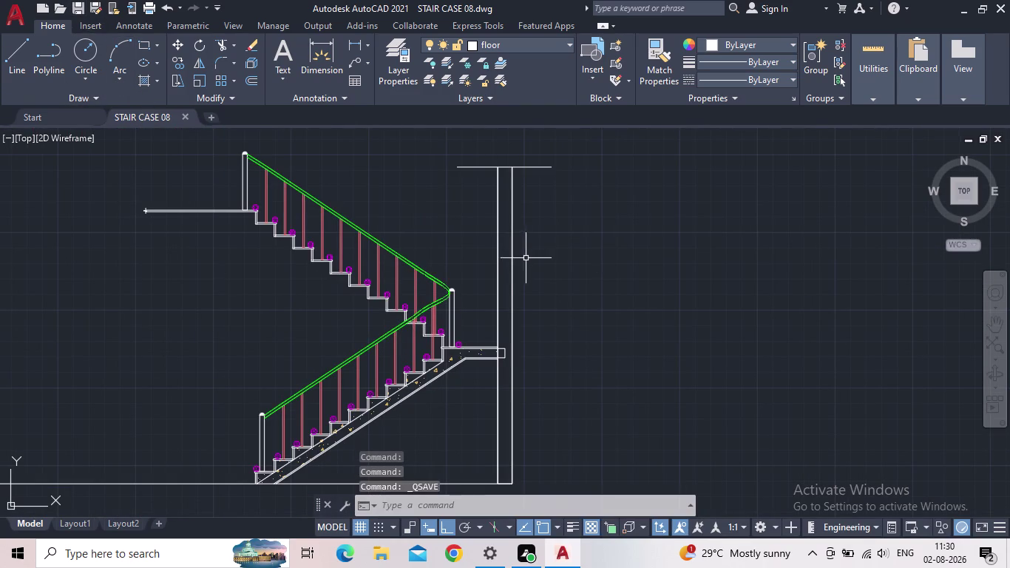
Start another hatch and browse the pattern list without choosing one.
key(h)
key(Return)
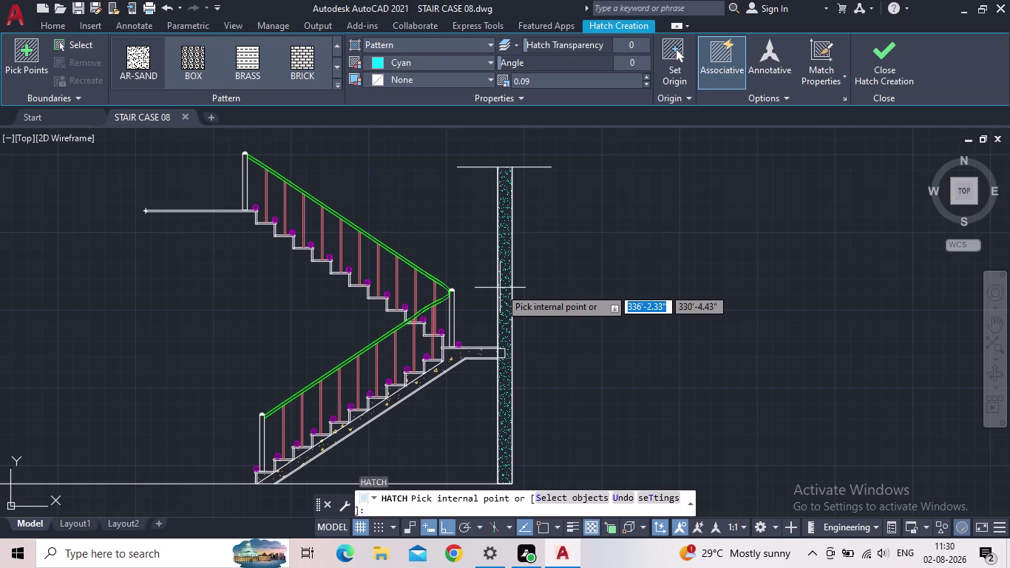
click(333, 83)
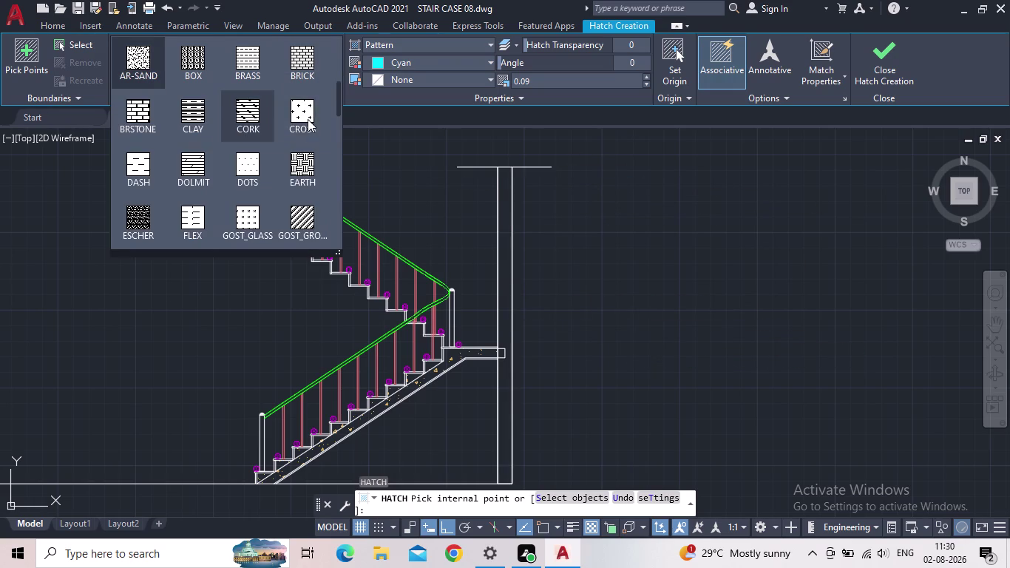
scroll(down, 3)
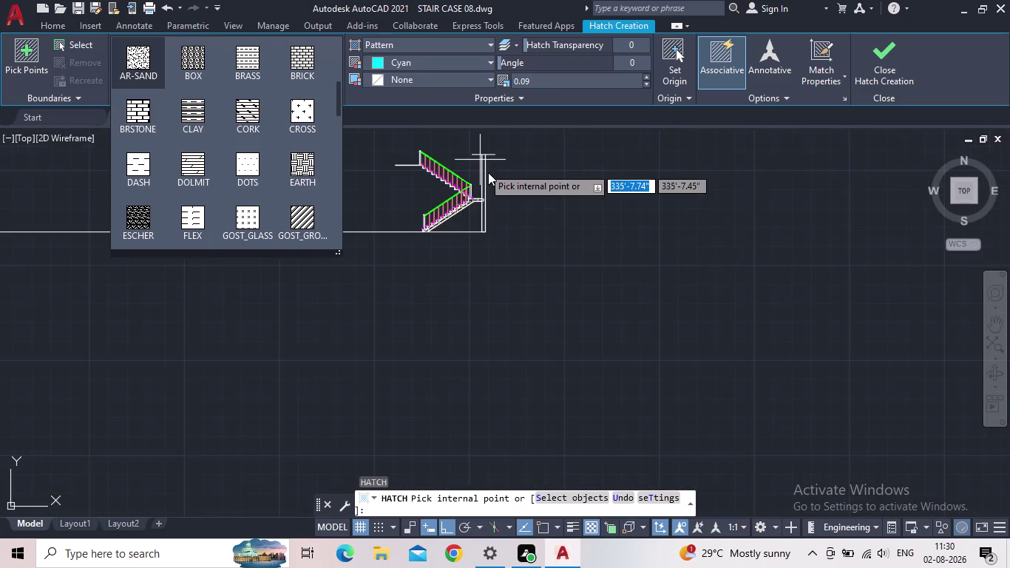
scroll(up, 3)
middle_drag(491, 167, 564, 420)
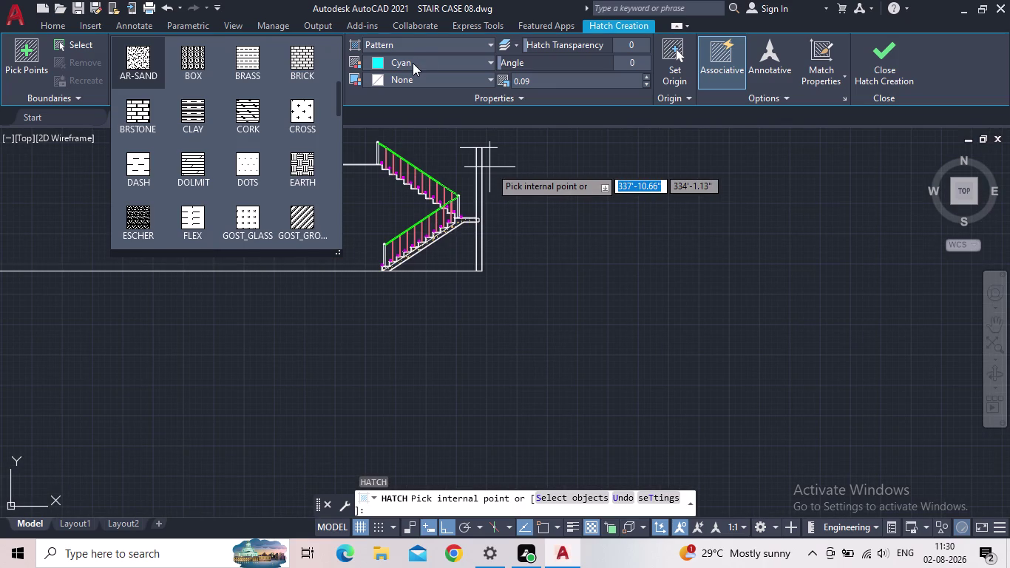
click(412, 64)
Pick a new hatch colour and close Hatch Creation without adding a fill.
click(411, 63)
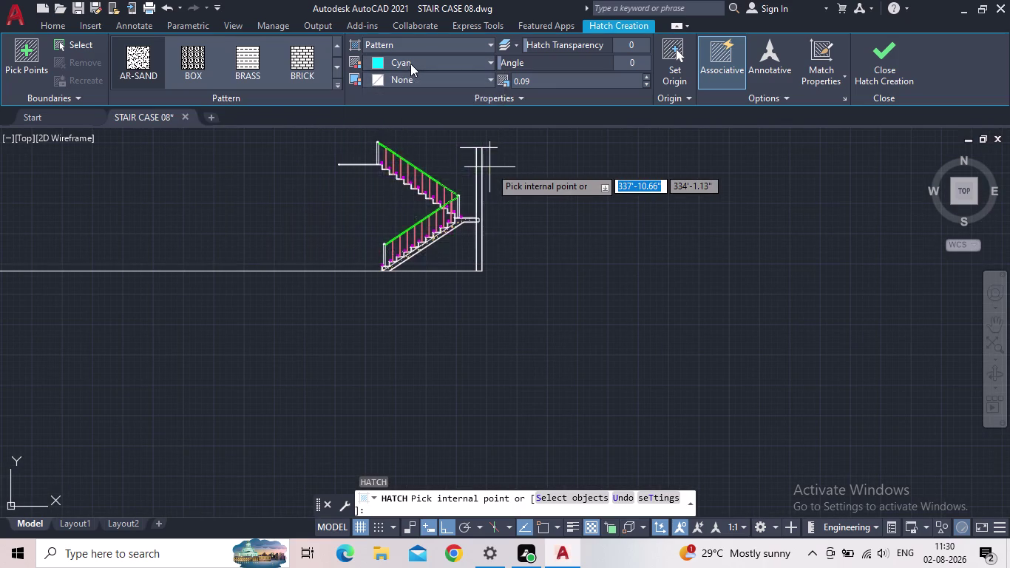
click(412, 64)
middle_drag(618, 165, 616, 188)
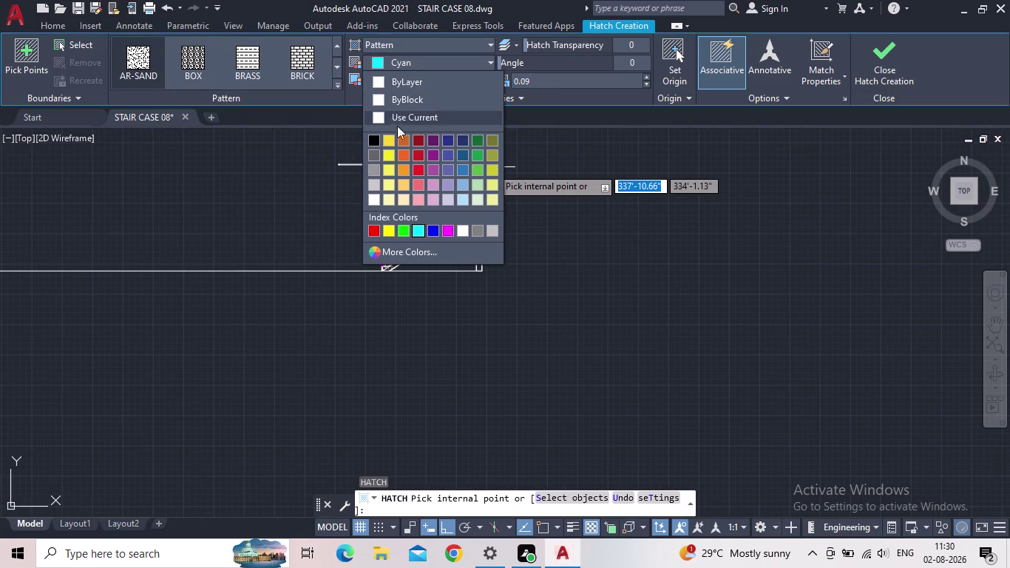
click(382, 85)
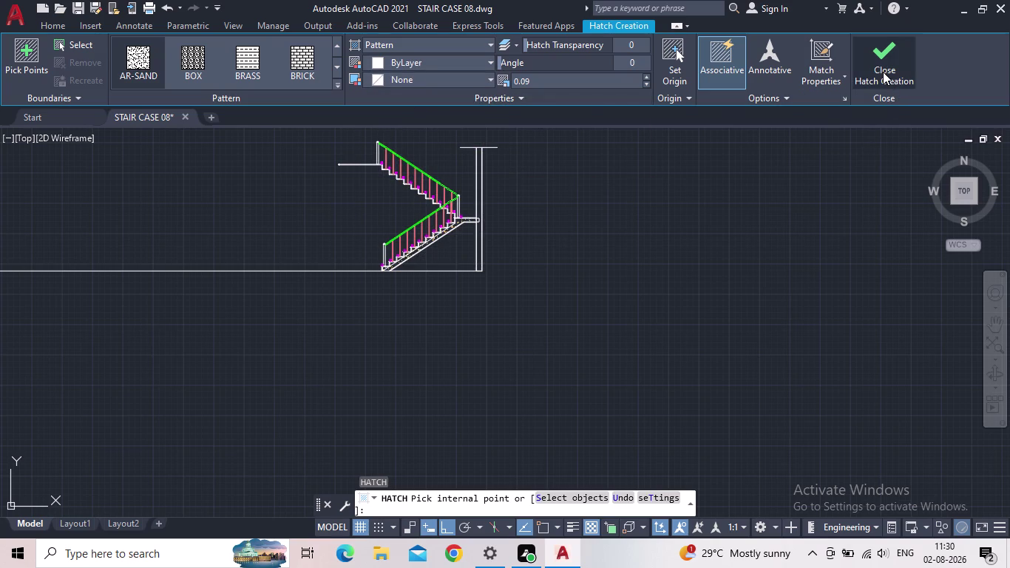
click(885, 69)
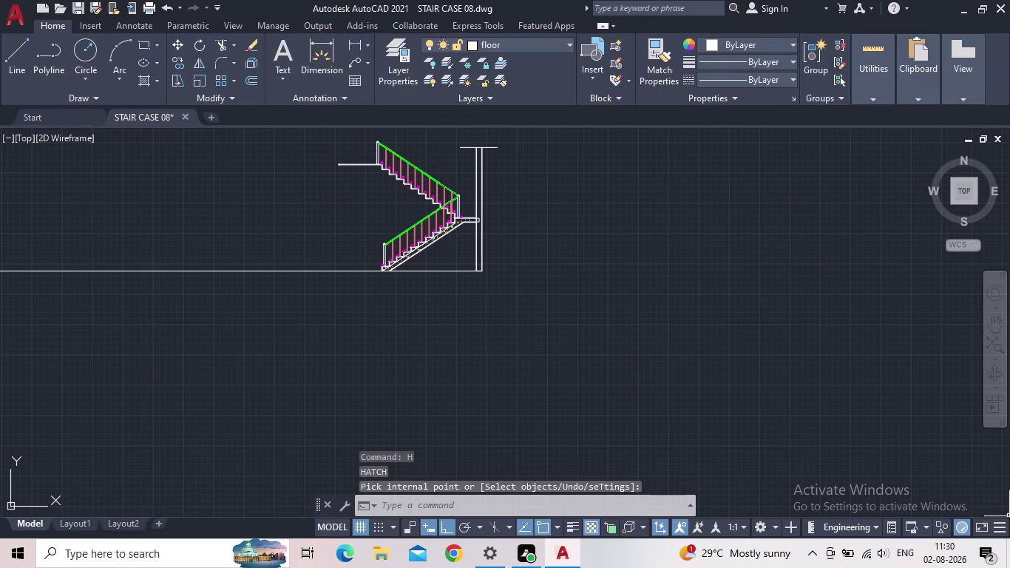
click(395, 76)
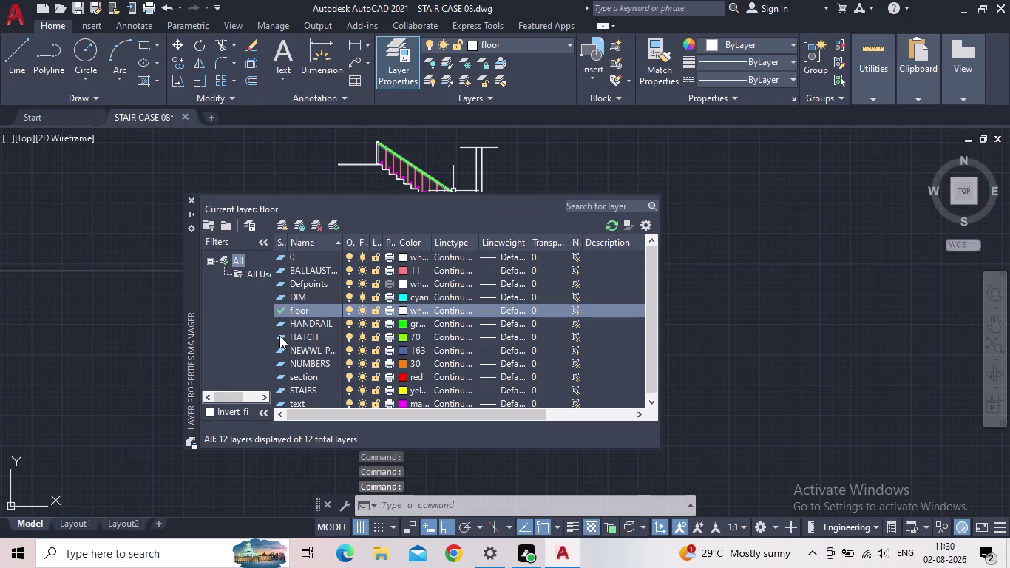
Make HATCH the current layer and fill the wall with ANSI31.
double_click(280, 336)
click(190, 197)
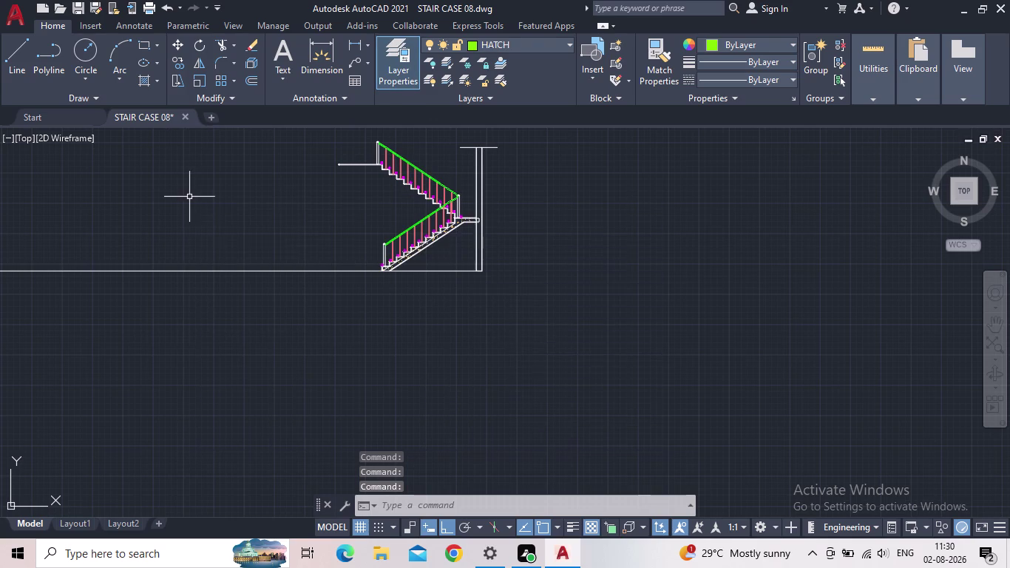
key(h)
key(space)
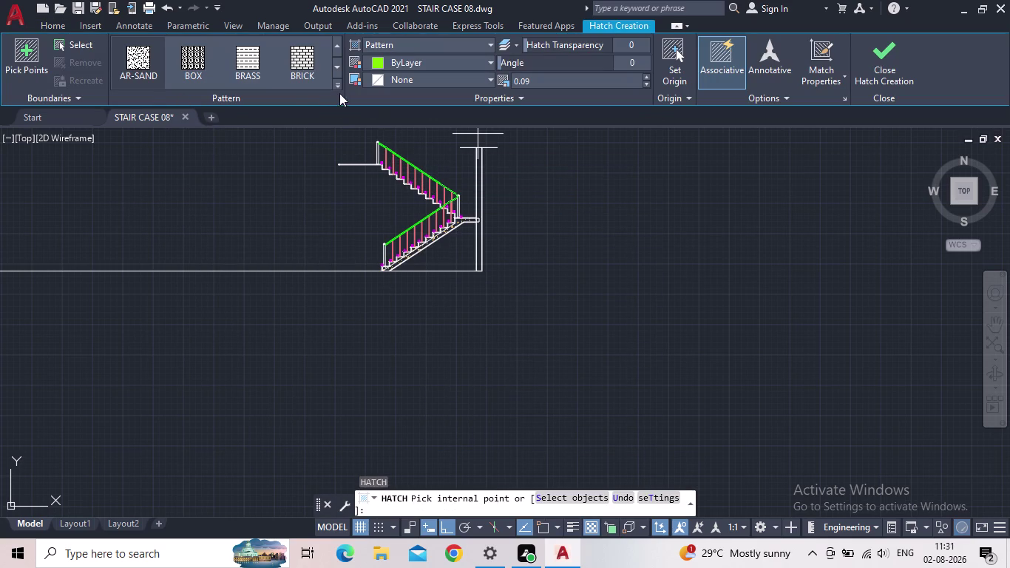
click(338, 85)
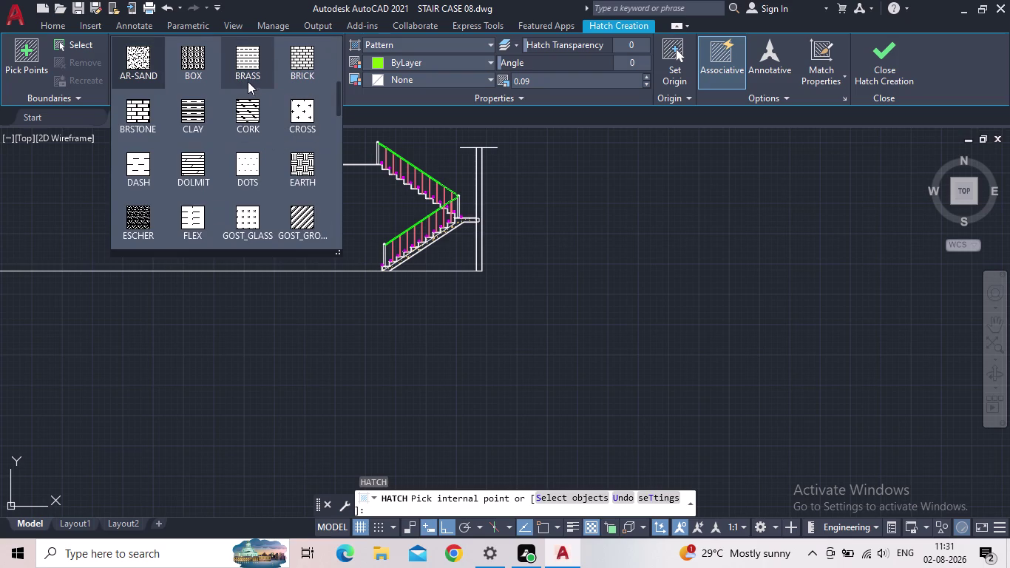
scroll(up, 3)
scroll(up, 3)
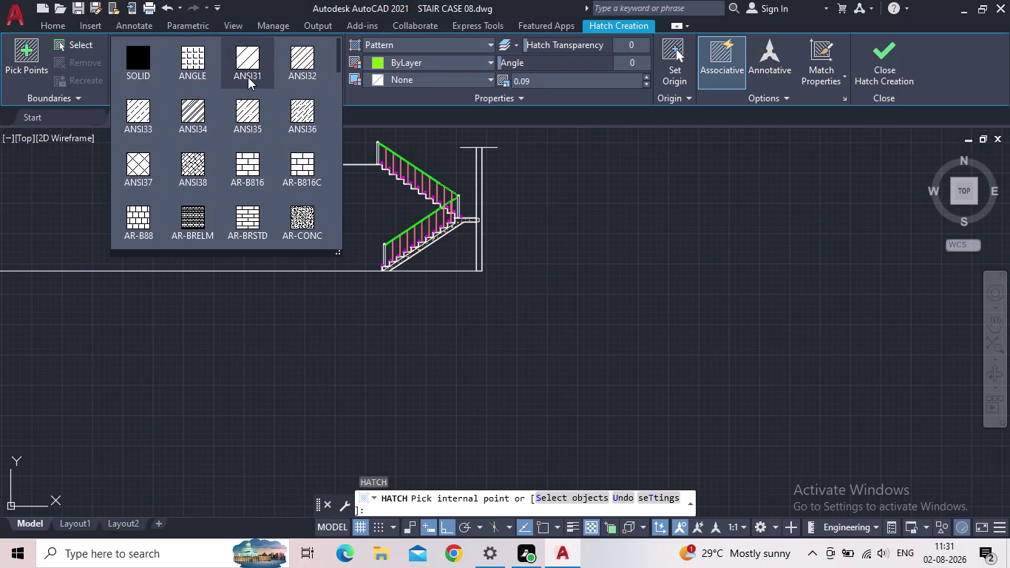
click(249, 70)
scroll(up, 3)
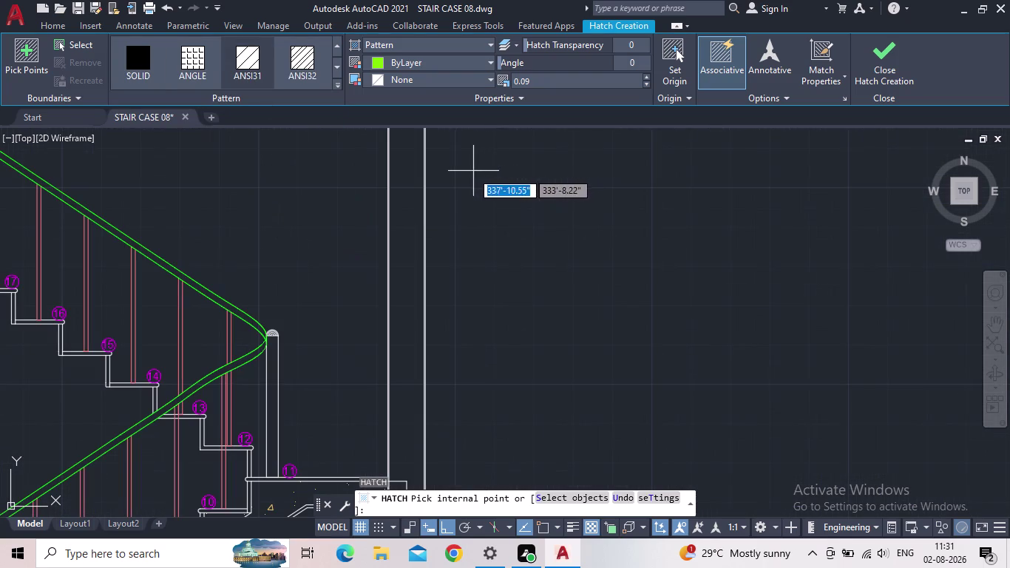
click(403, 192)
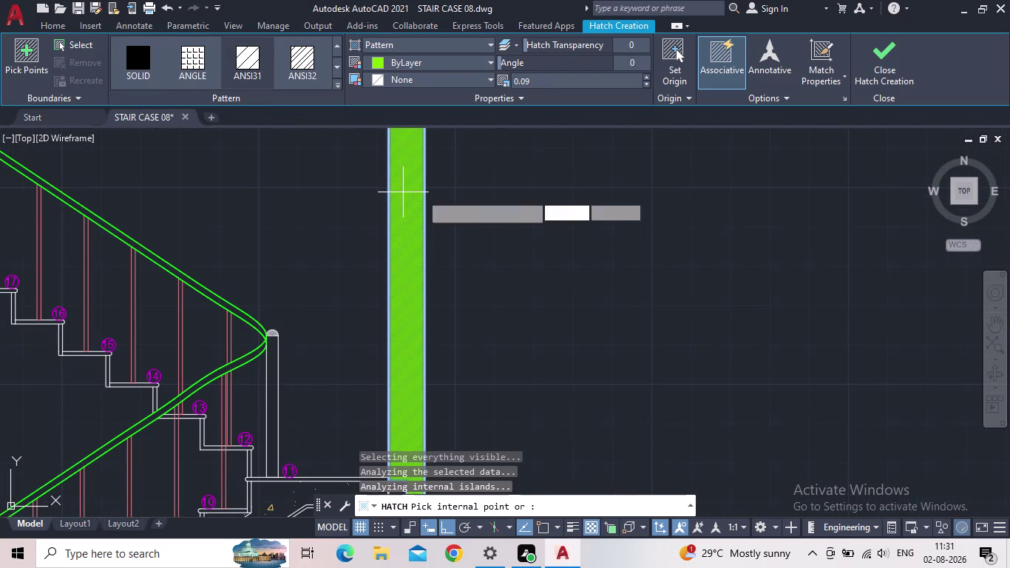
Enter 1 as the wall hatch scale.
middle_drag(531, 209, 555, 278)
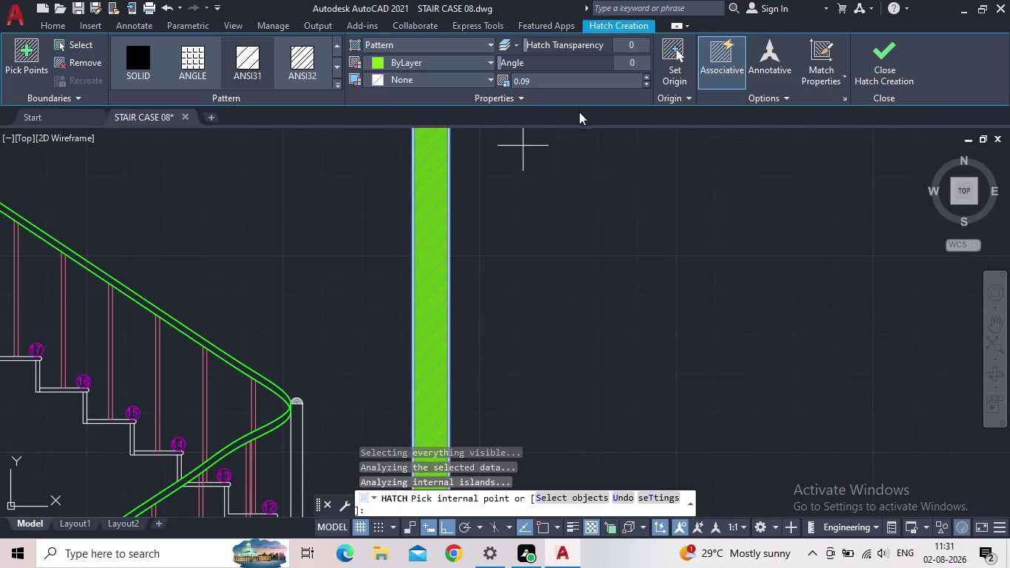
scroll(down, 3)
click(646, 89)
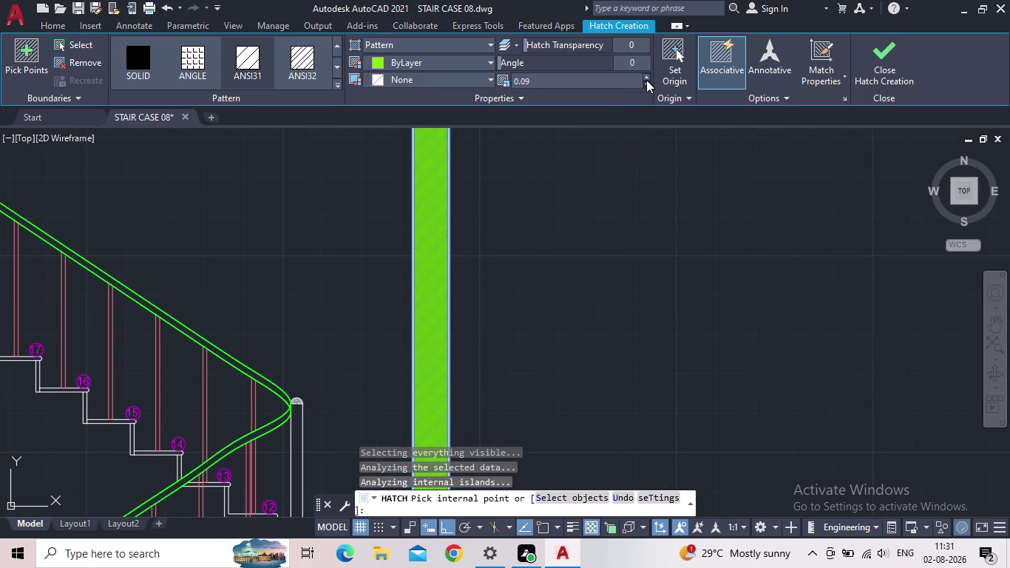
click(646, 74)
click(646, 76)
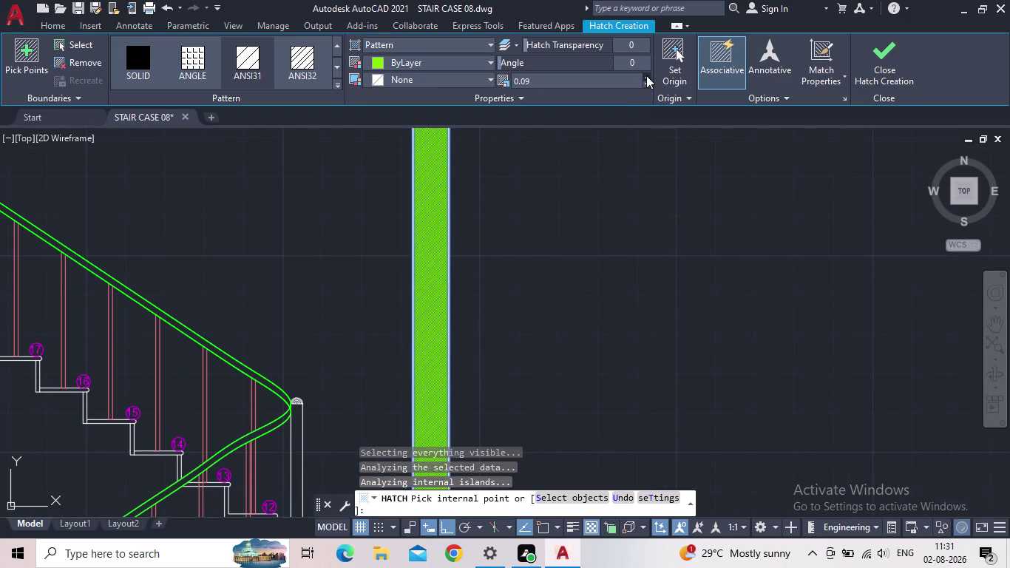
click(647, 76)
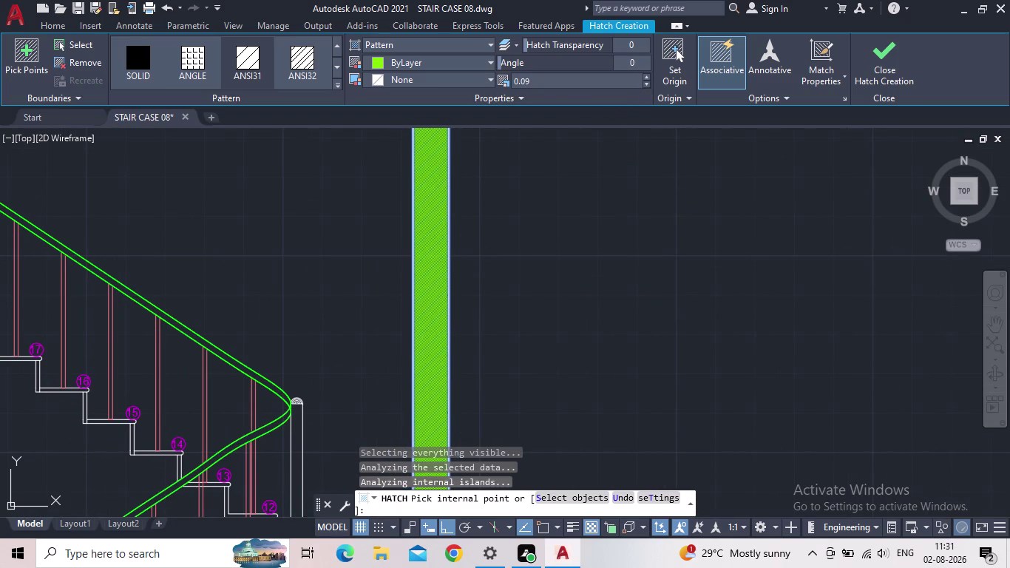
click(584, 82)
key(1)
key(Return)
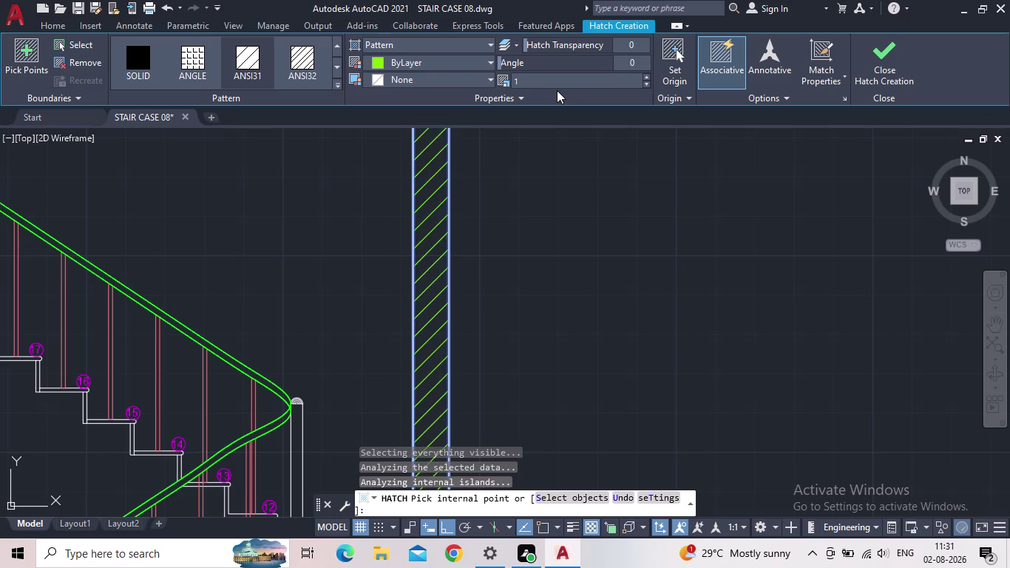
Step the wall hatch scale to 1.3 and finish the hatch.
scroll(down, 3)
middle_drag(520, 179, 515, 205)
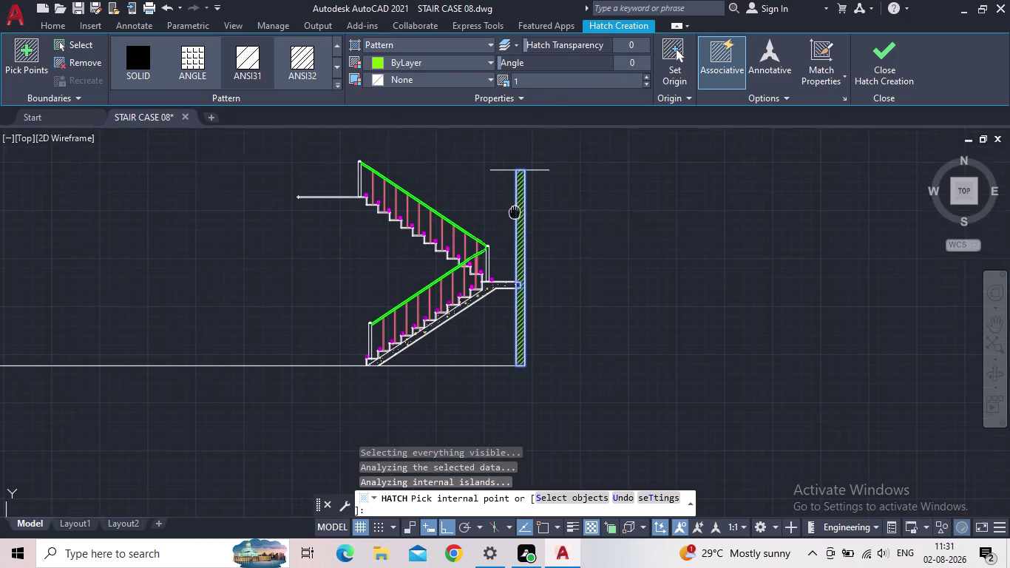
middle_drag(515, 206, 508, 285)
scroll(down, 3)
scroll(up, 3)
scroll(up, 3)
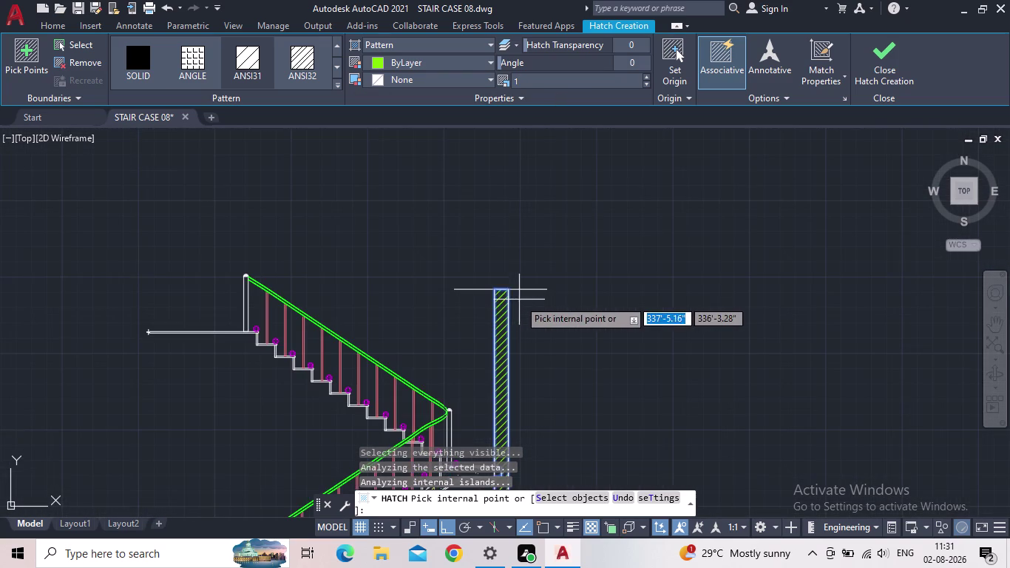
double_click(645, 75)
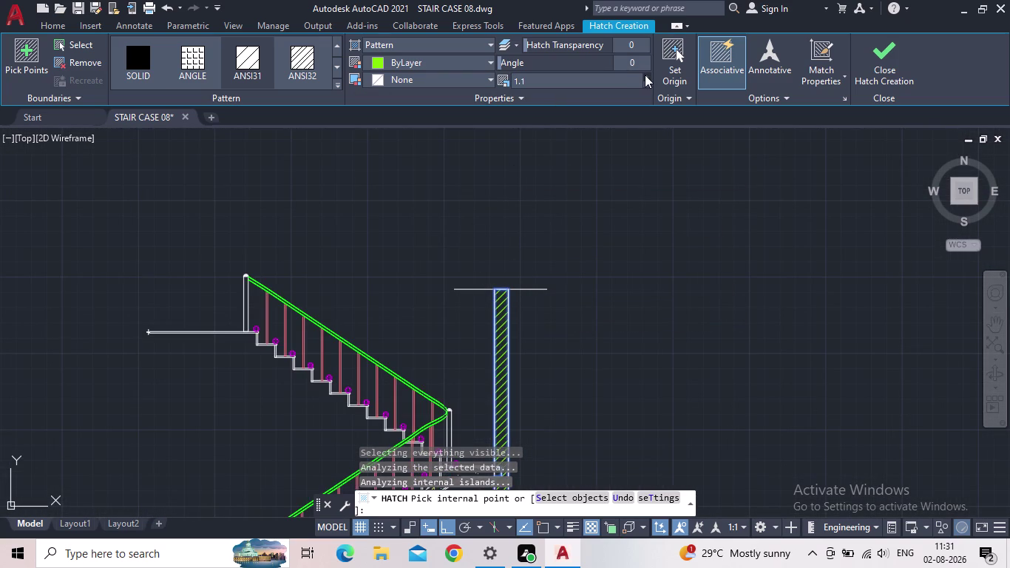
double_click(645, 77)
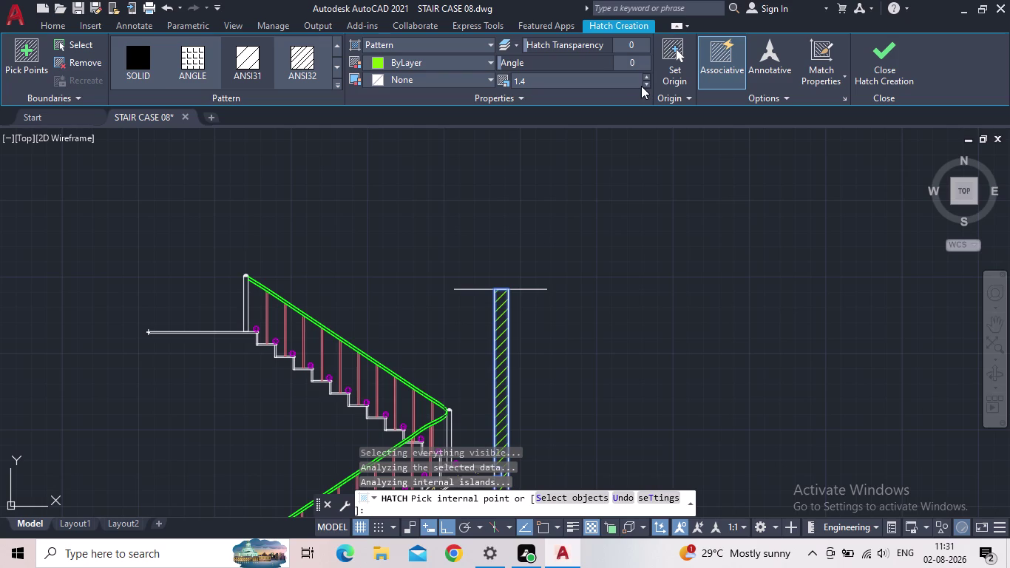
click(644, 84)
click(892, 73)
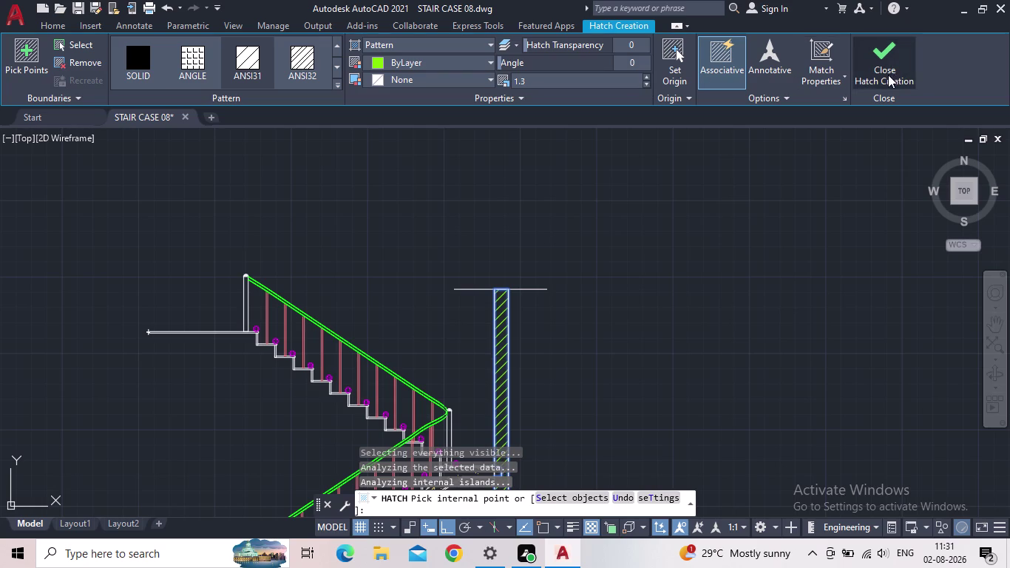
scroll(down, 3)
middle_drag(654, 329, 652, 278)
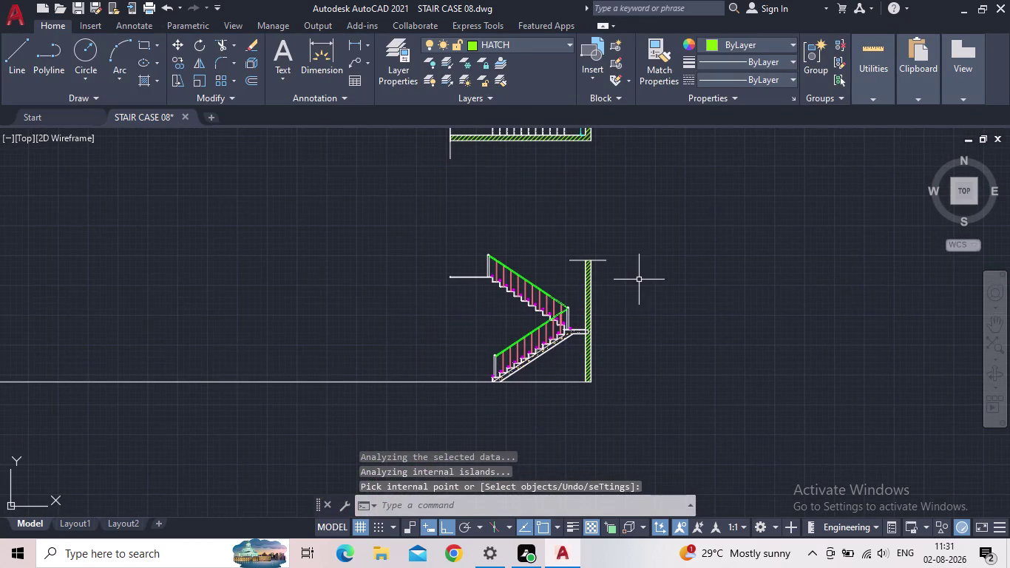
Window-select and delete the break-line symbol at the slab's left end.
scroll(up, 3)
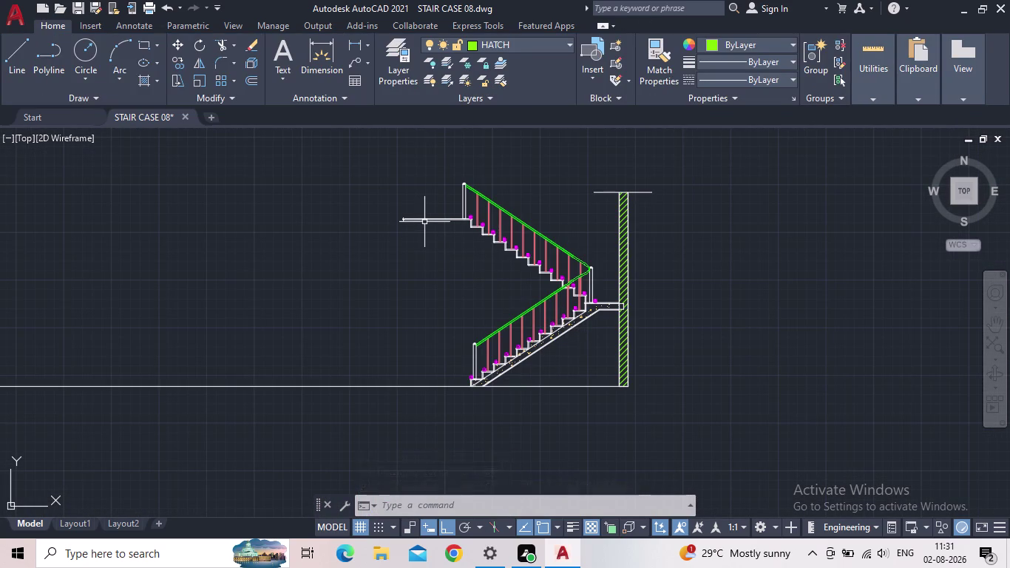
scroll(up, 3)
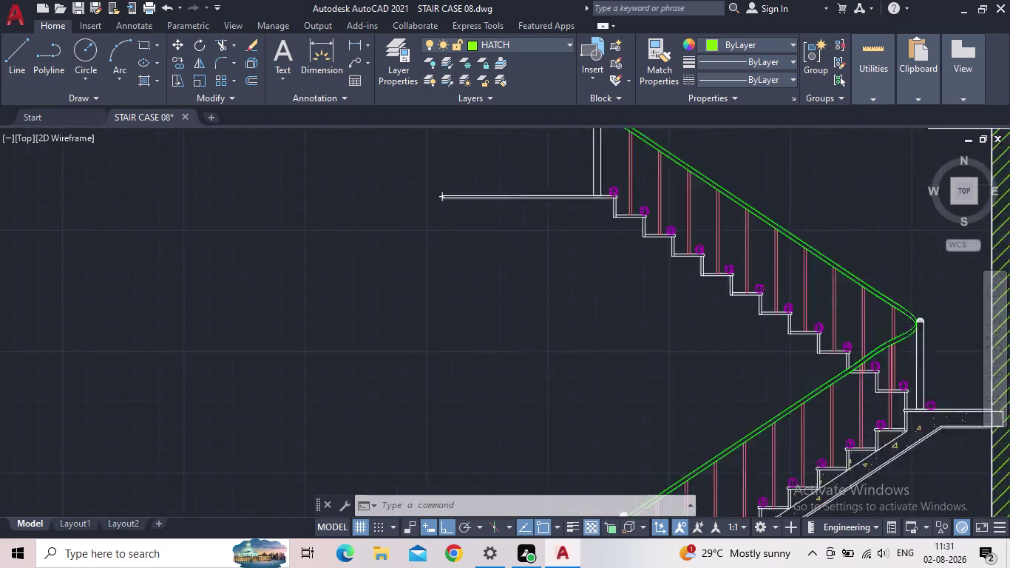
scroll(up, 3)
middle_drag(472, 190, 459, 216)
scroll(up, 3)
scroll(up, 3)
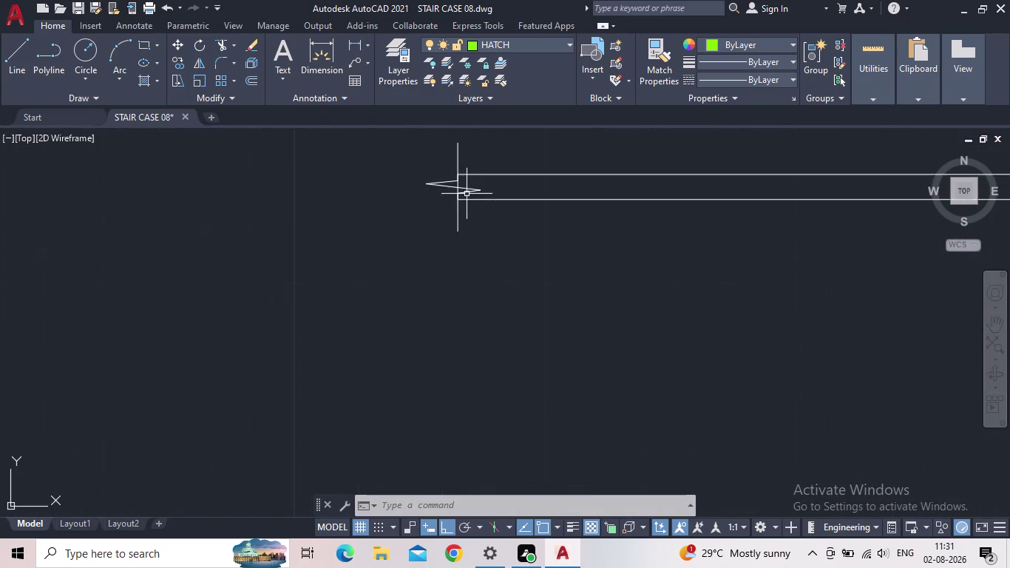
click(487, 187)
click(448, 187)
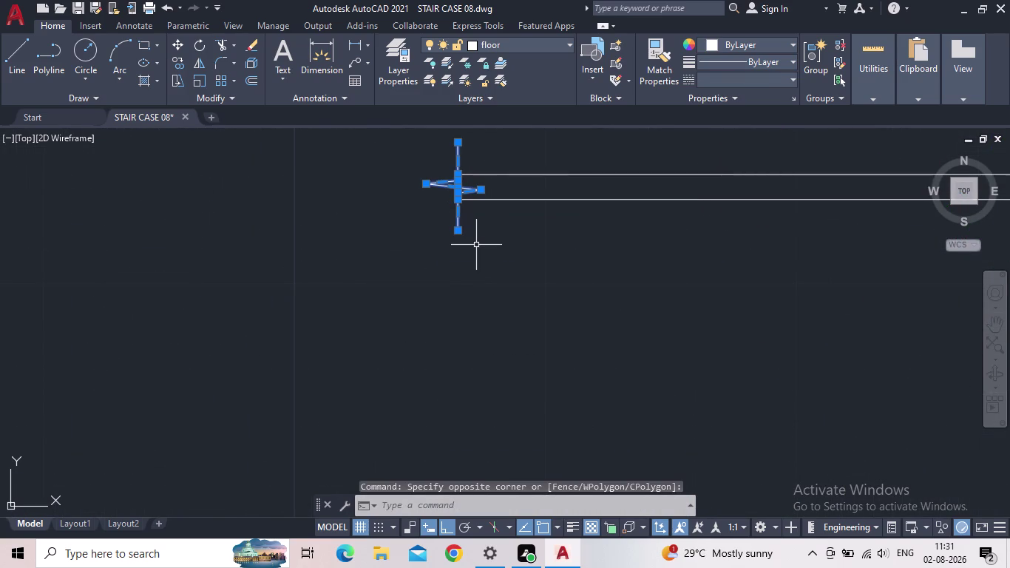
key(Delete)
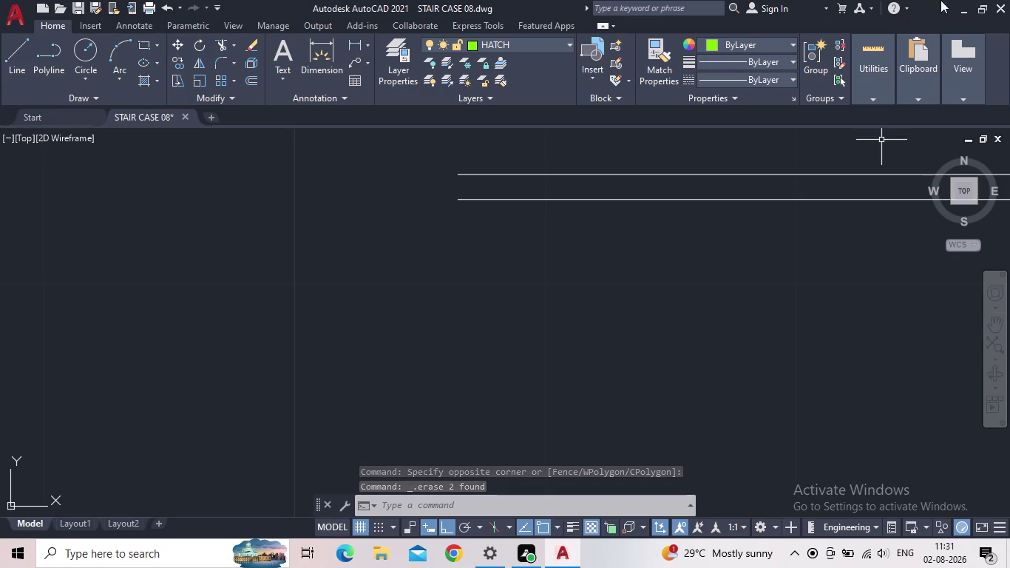
Make floor the current layer and pan to the upper landing.
click(375, 73)
click(388, 73)
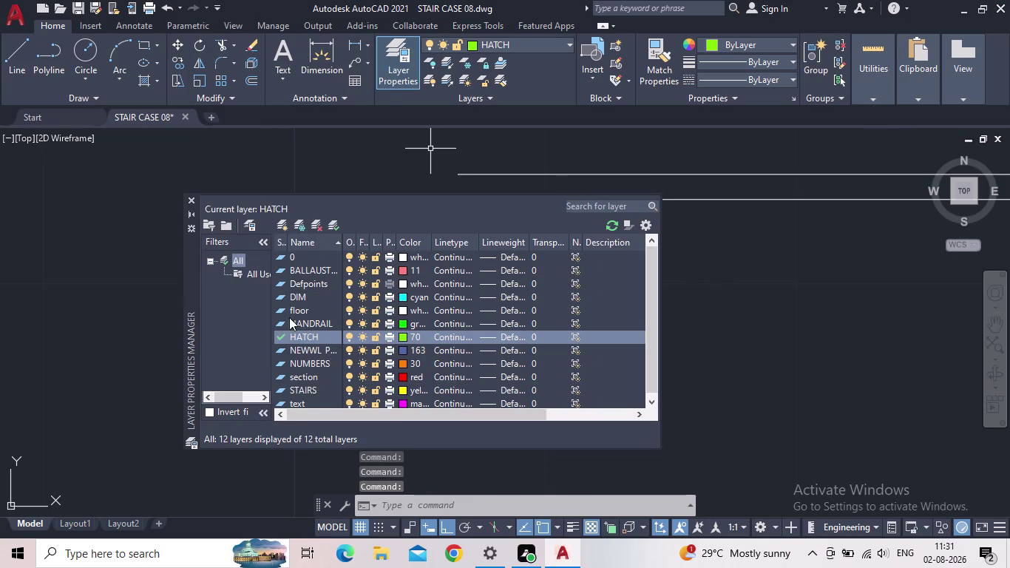
double_click(278, 306)
click(193, 198)
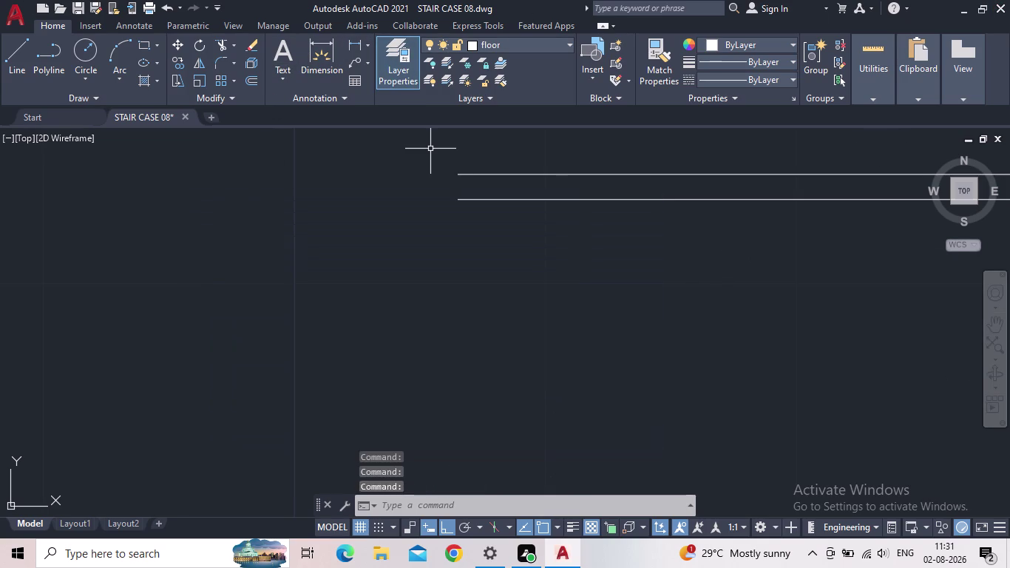
scroll(down, 3)
middle_drag(617, 269, 286, 267)
scroll(down, 3)
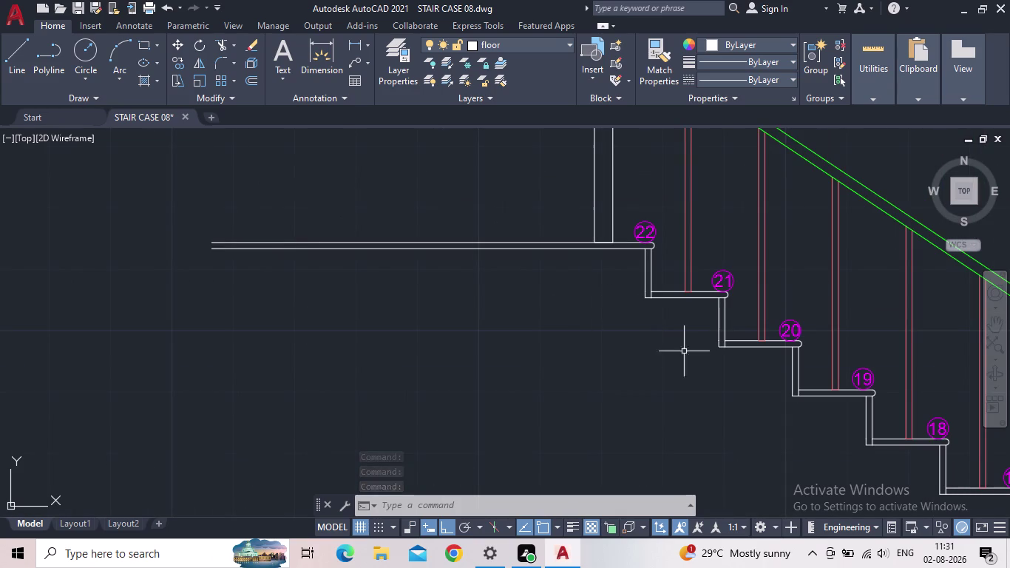
click(20, 58)
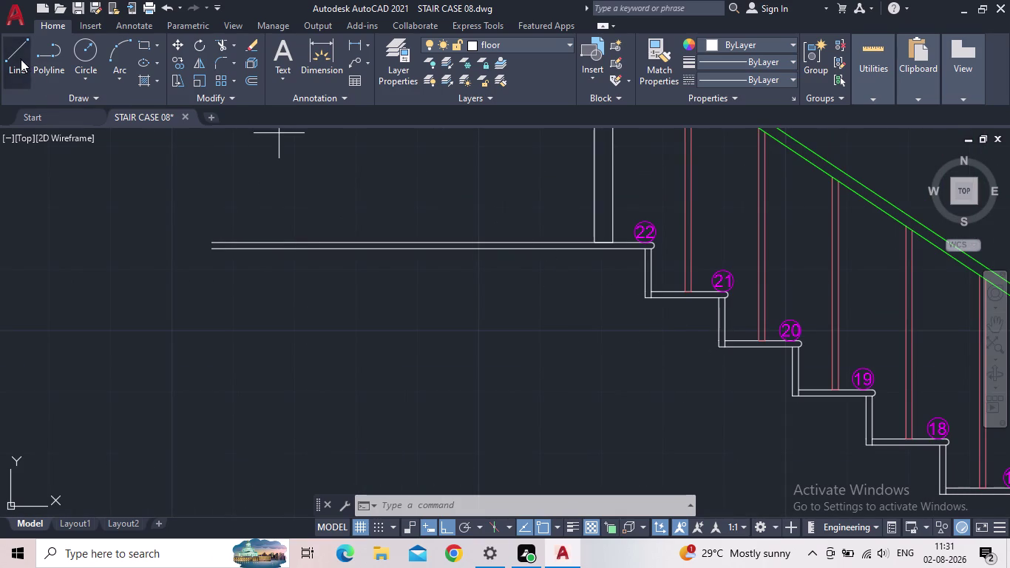
Start a line at the landing corner with Ortho off, then cancel it.
middle_drag(452, 284, 178, 216)
scroll(down, 3)
middle_drag(303, 305, 318, 239)
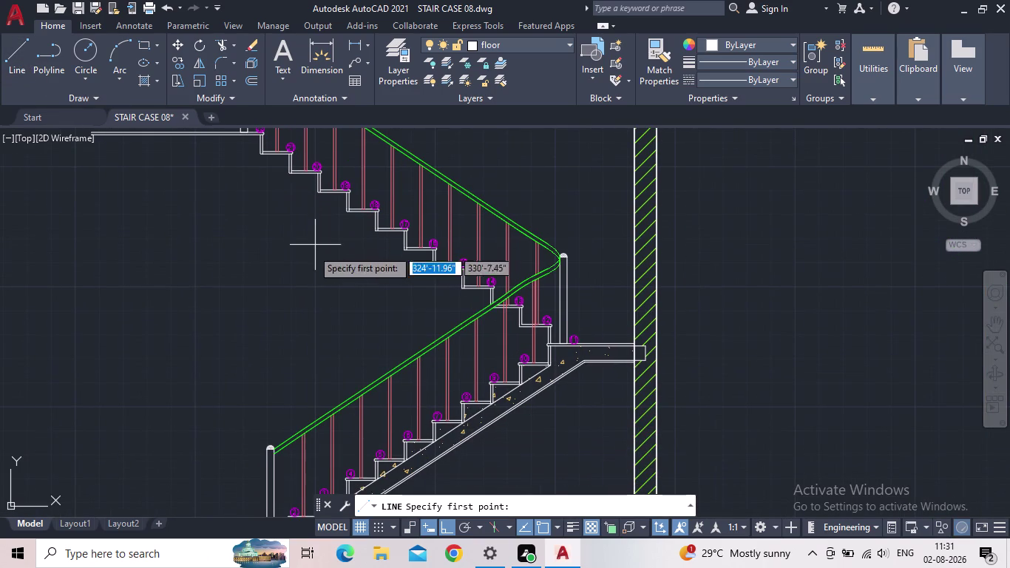
scroll(up, 3)
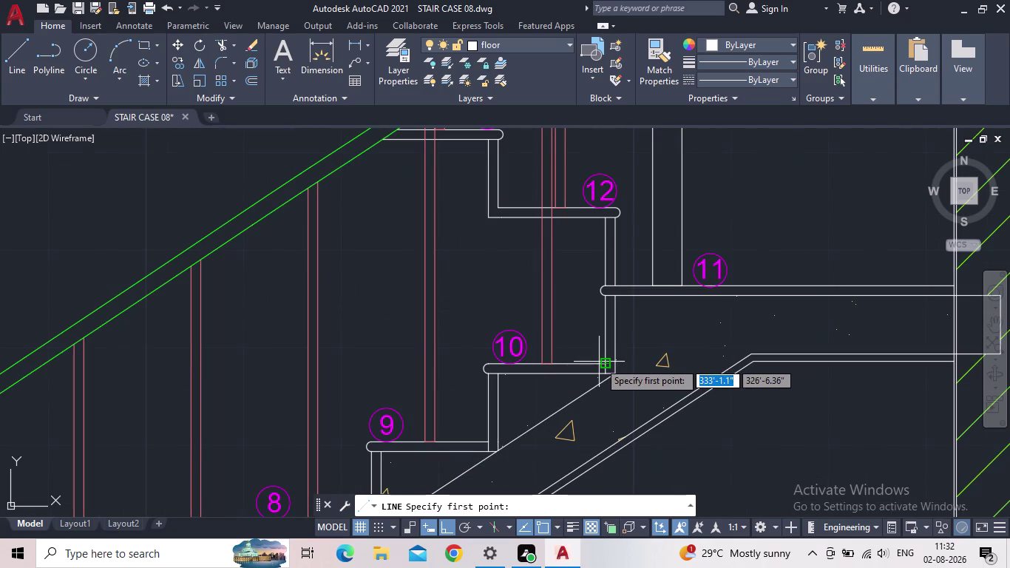
scroll(up, 3)
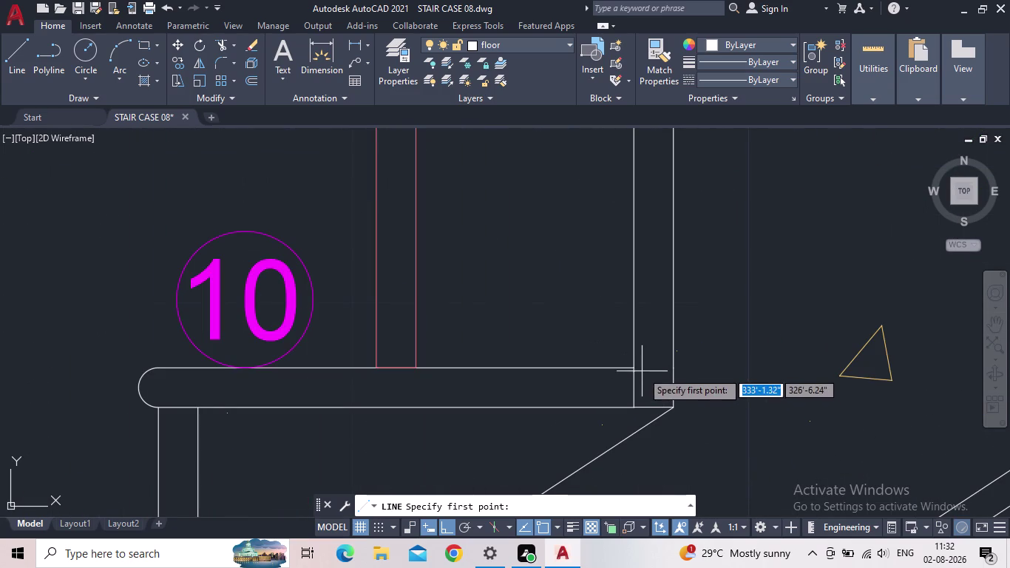
click(630, 368)
middle_drag(308, 204, 356, 220)
scroll(down, 3)
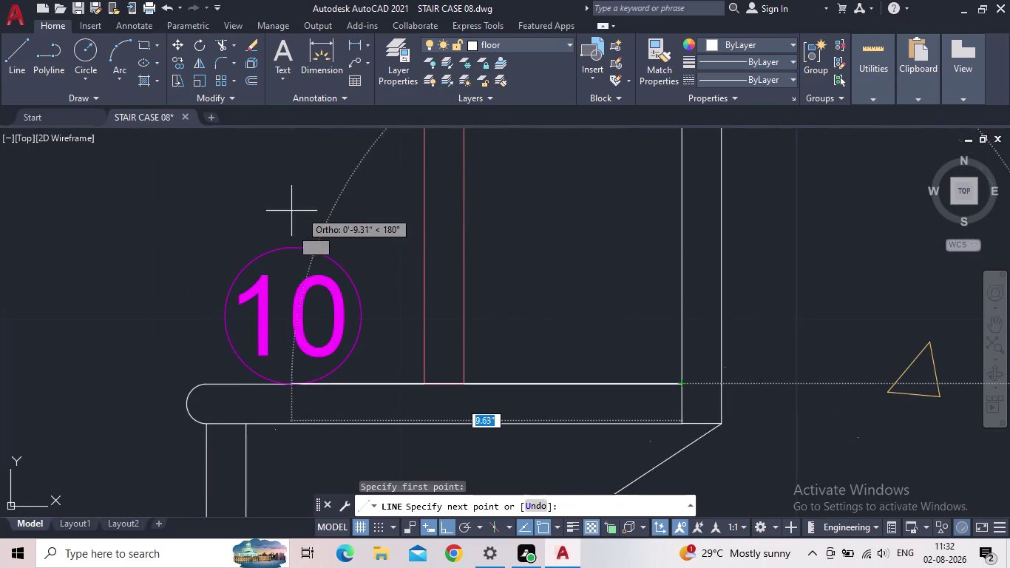
click(452, 531)
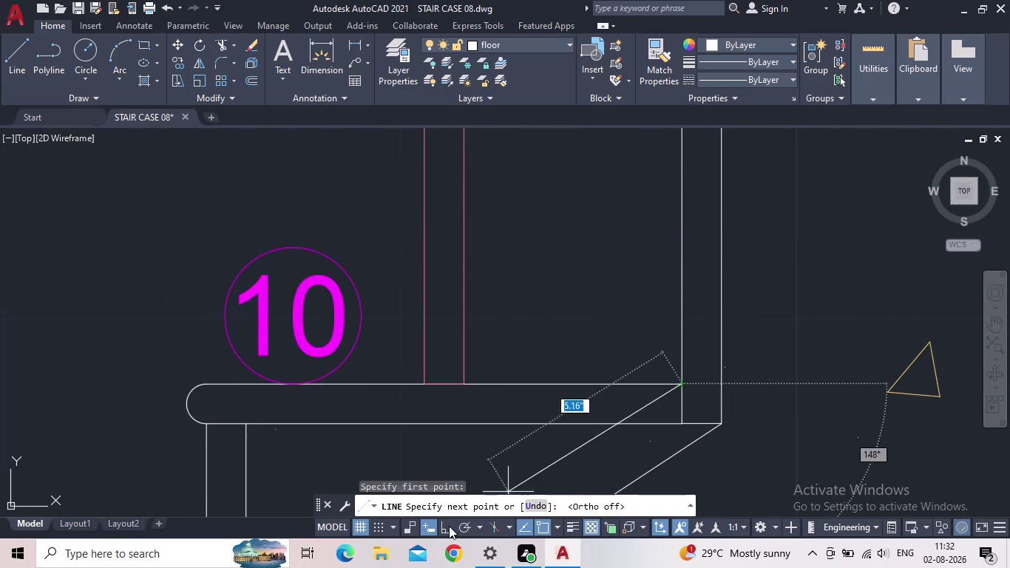
middle_drag(318, 201, 566, 388)
scroll(down, 3)
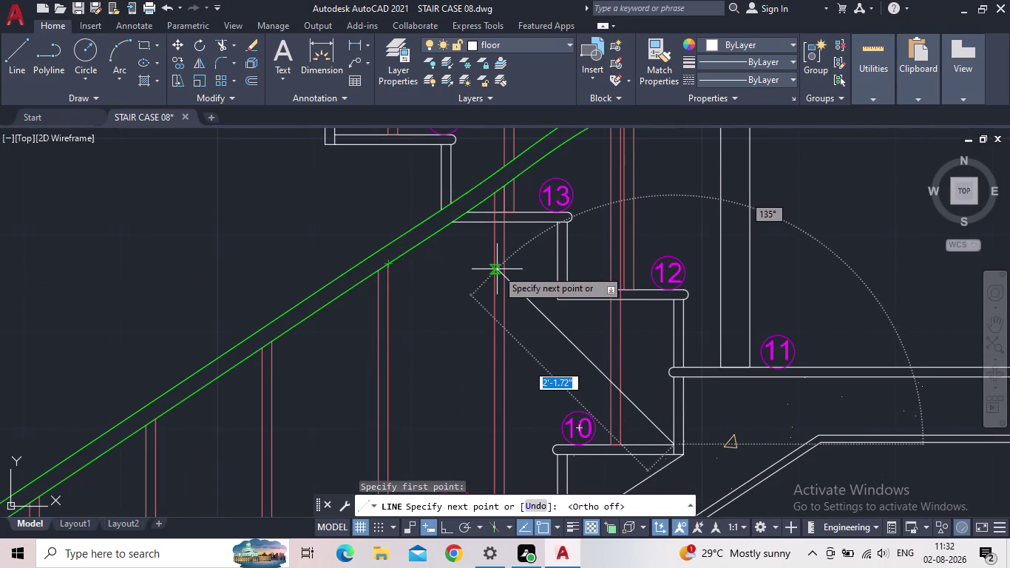
scroll(down, 3)
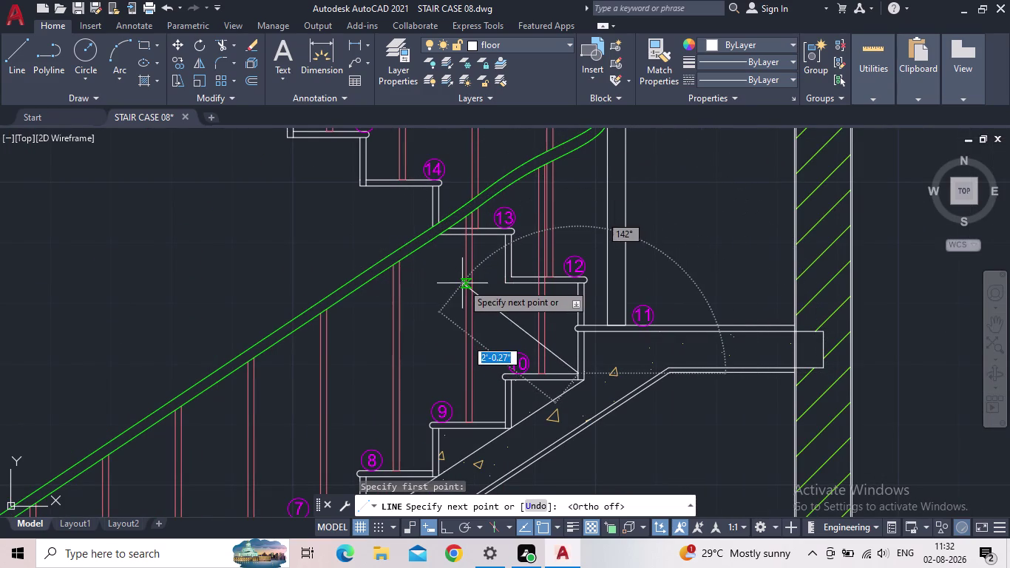
key(Escape)
Draw the sloping line from the landing's top corner to the top riser's base.
key(space)
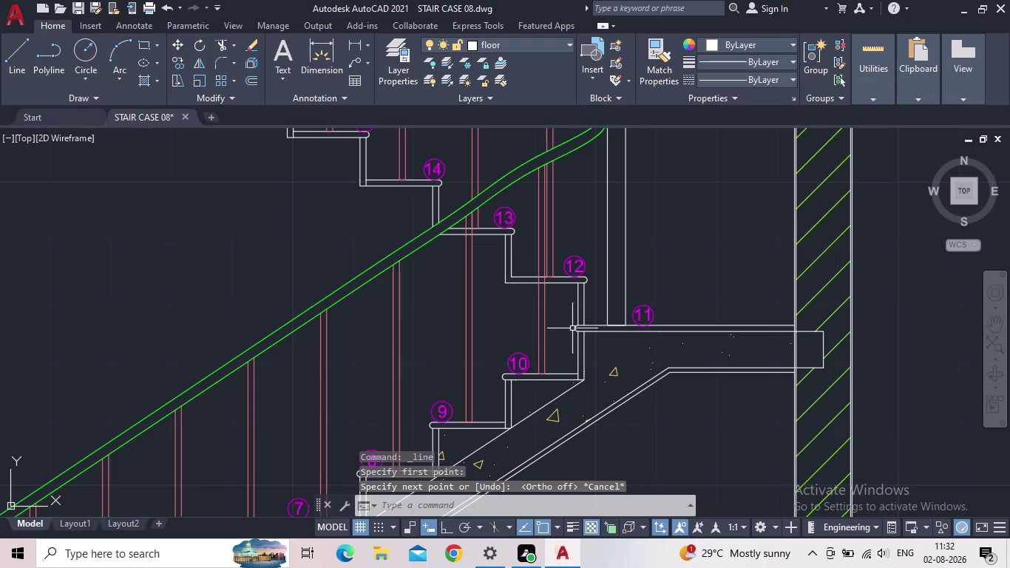
scroll(up, 3)
scroll(up, 3)
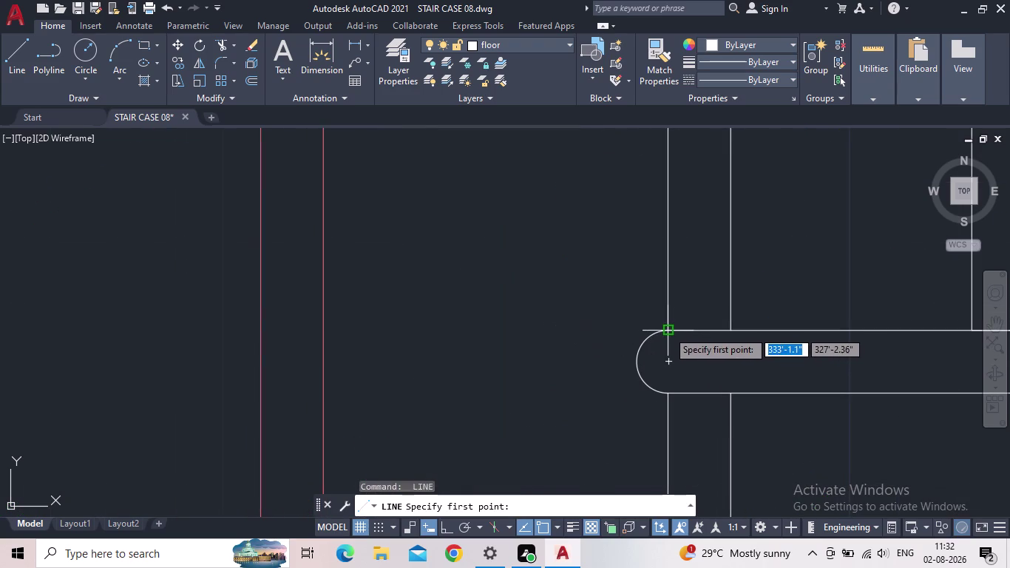
click(666, 331)
middle_drag(305, 173, 583, 348)
scroll(down, 3)
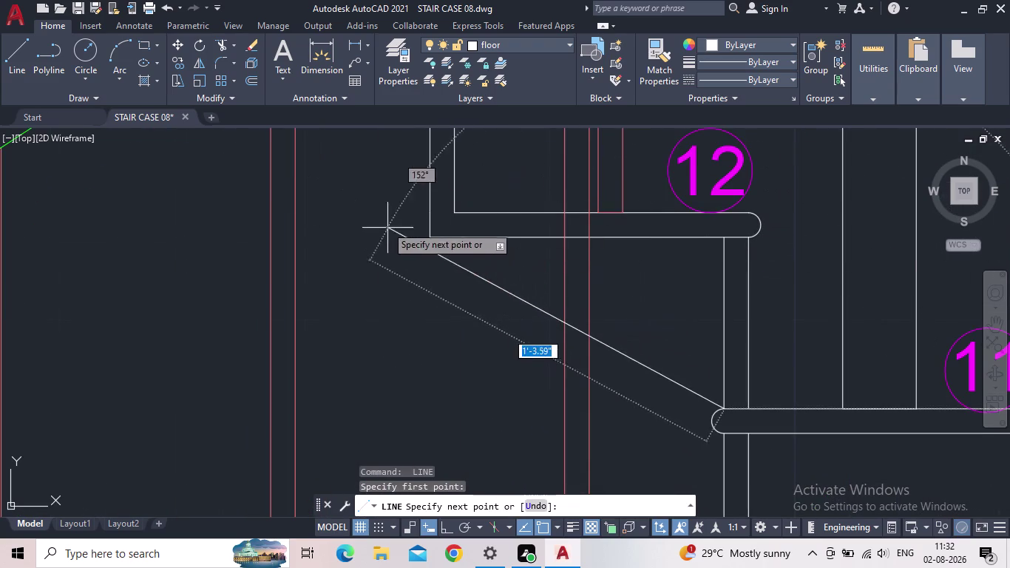
middle_drag(382, 206, 683, 418)
scroll(down, 3)
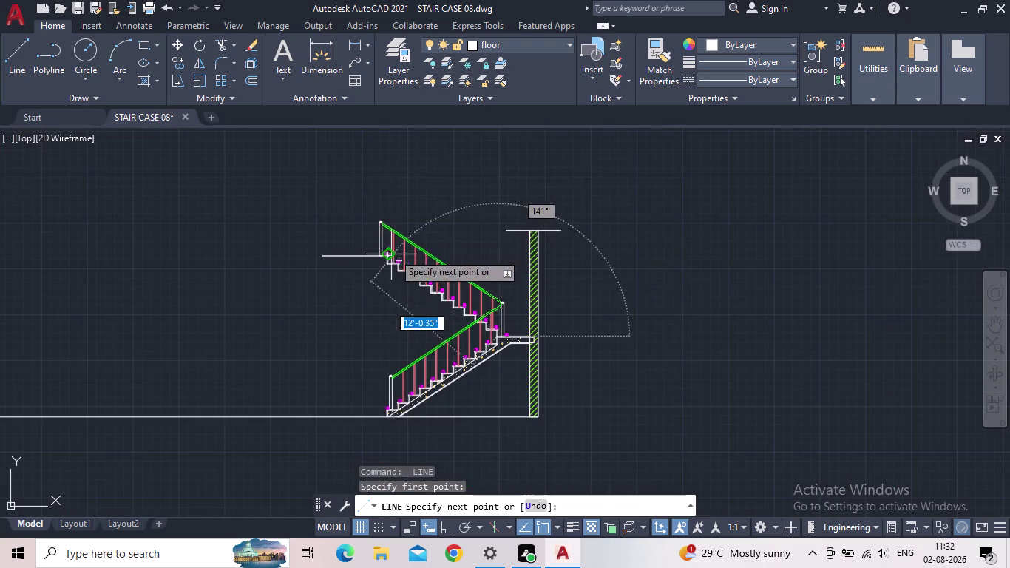
scroll(up, 3)
scroll(up, 3)
middle_drag(368, 337, 335, 237)
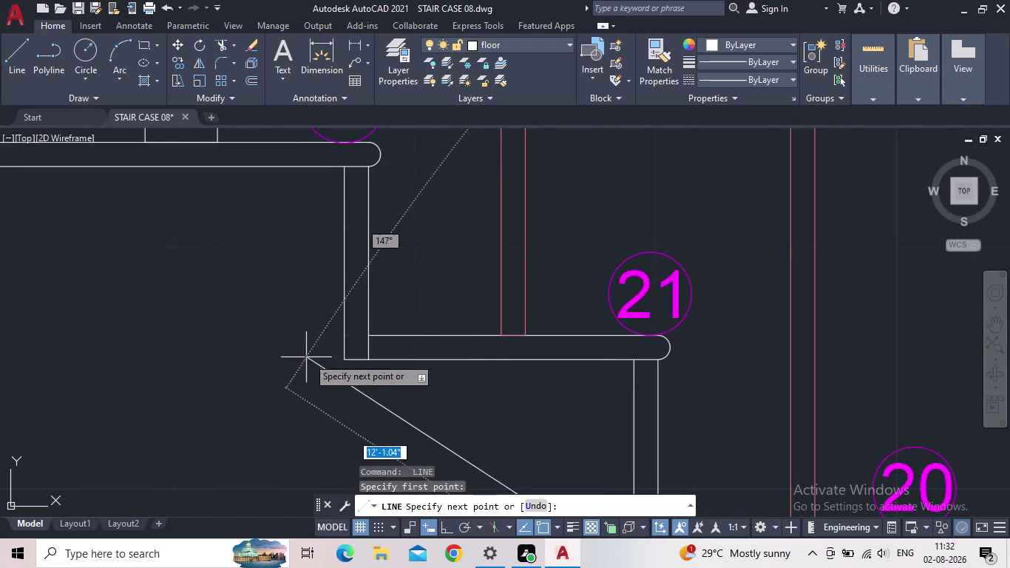
click(341, 358)
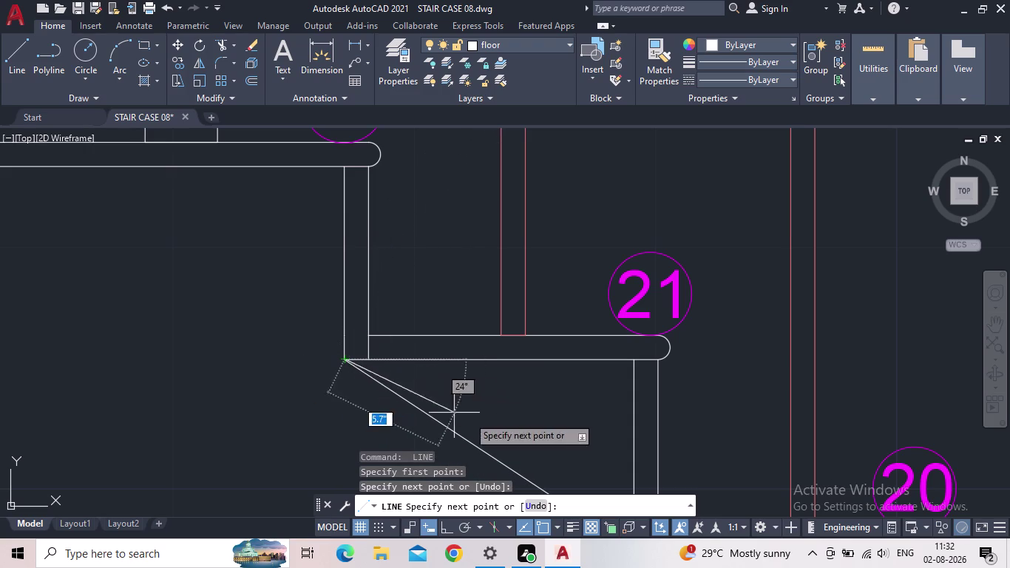
key(Escape)
Select the new sloping line and follow it down to its lower end.
scroll(down, 3)
middle_drag(504, 409, 390, 265)
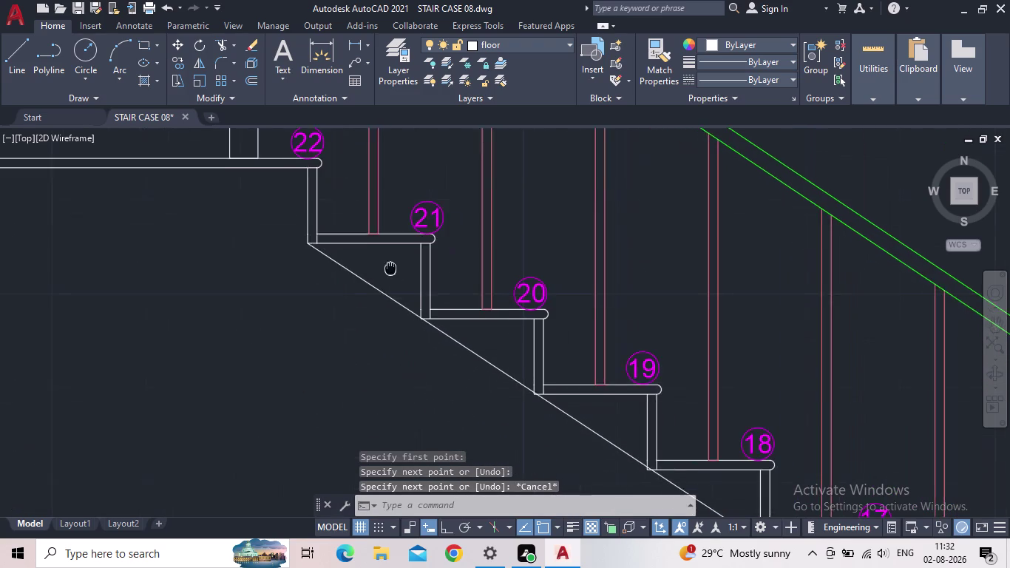
scroll(down, 3)
click(517, 362)
click(508, 364)
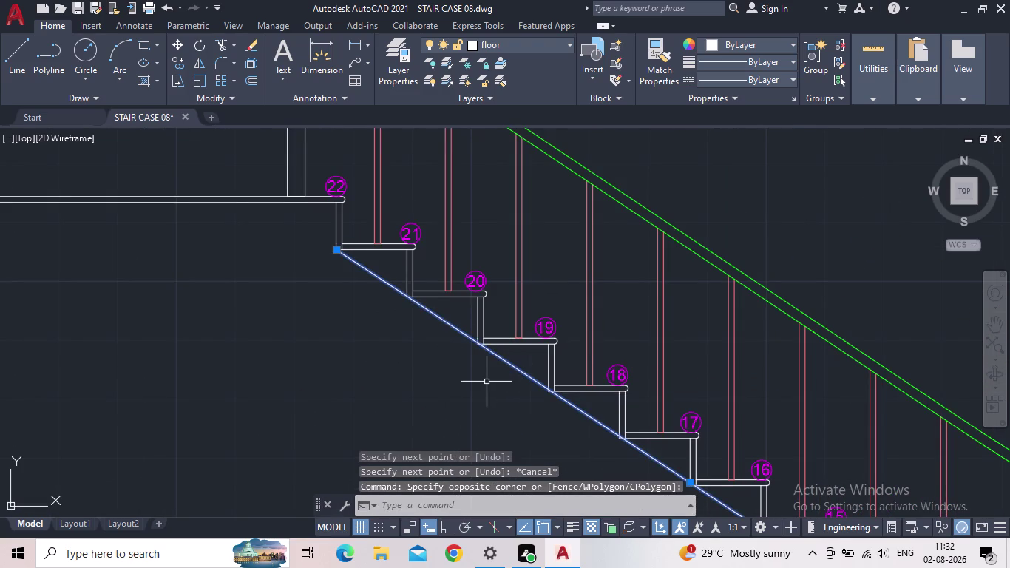
middle_drag(490, 376, 146, 211)
middle_drag(462, 347, 185, 153)
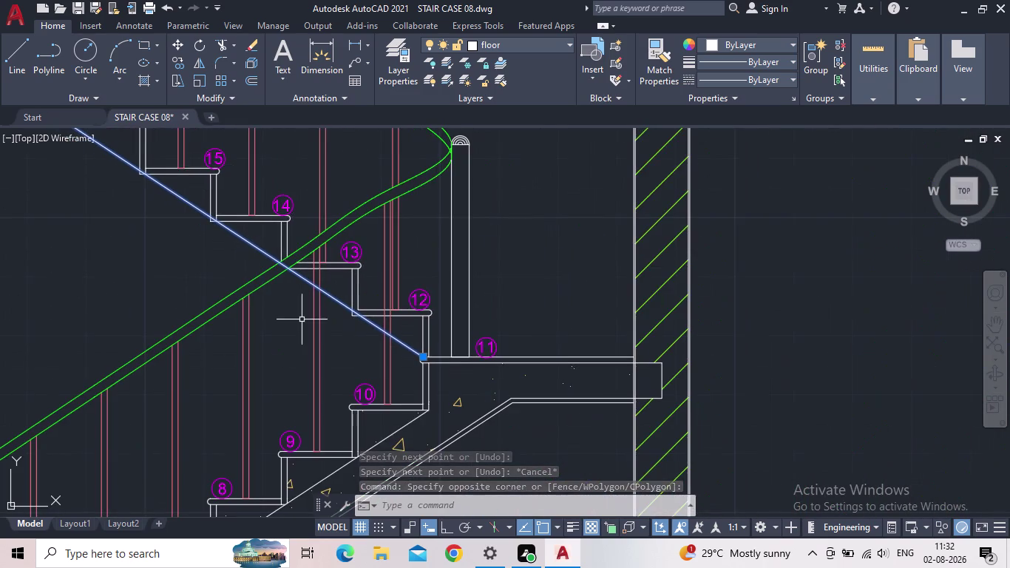
scroll(up, 3)
scroll(up, 3)
scroll(up, 3)
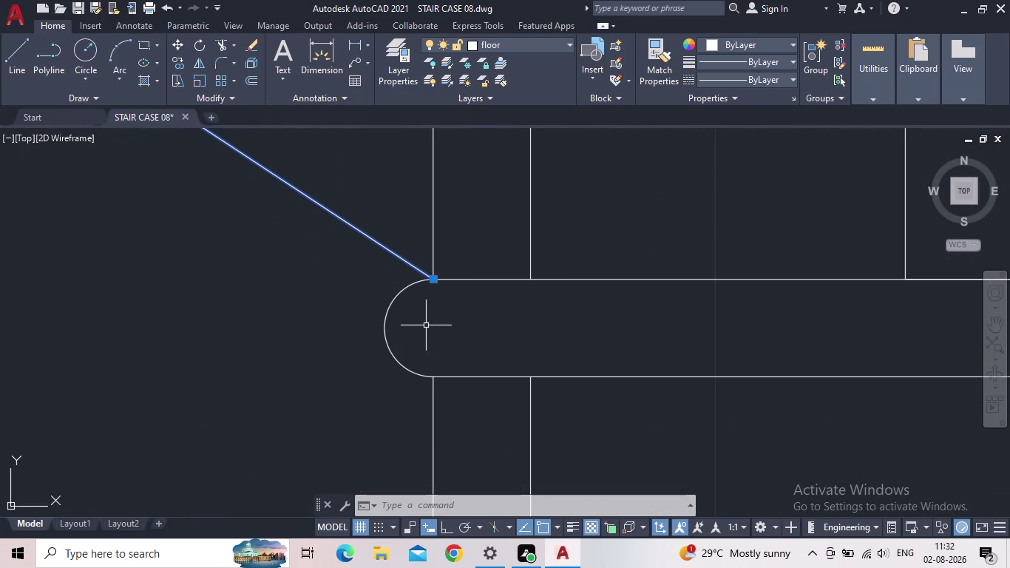
Move the sloping line 6" straight down from its lower endpoint, with Ortho on.
key(m)
key(Return)
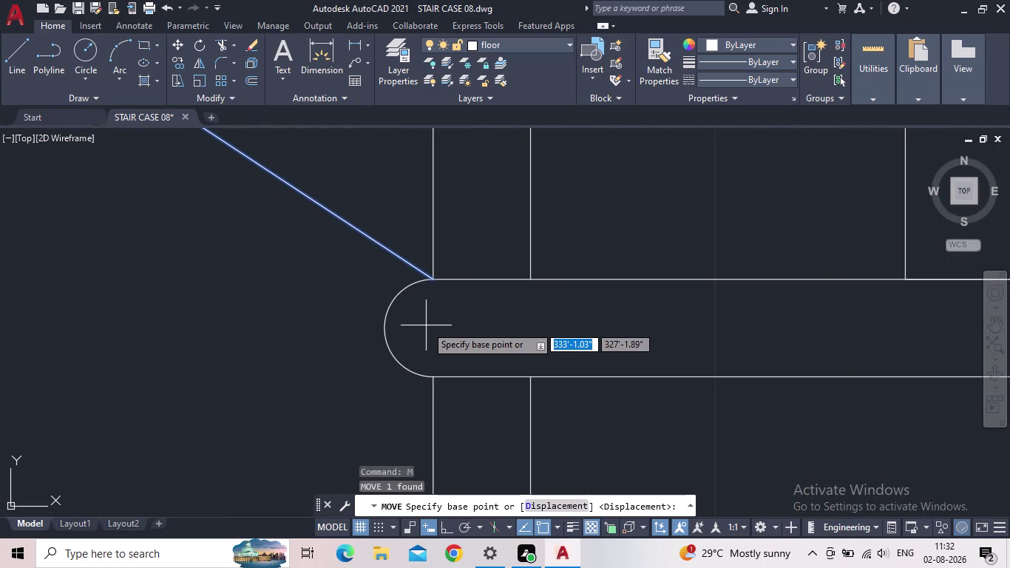
click(432, 279)
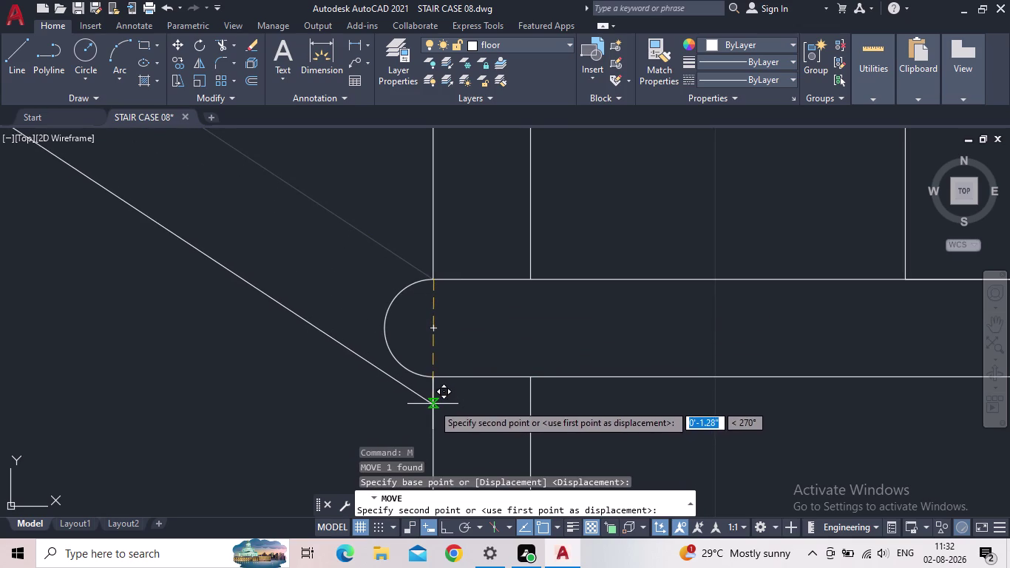
click(450, 528)
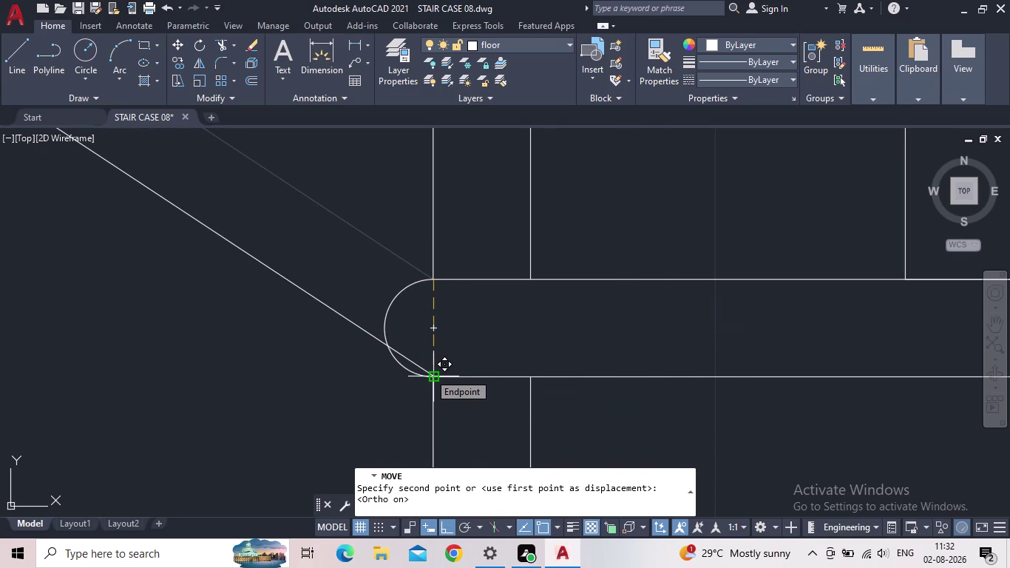
key(6)
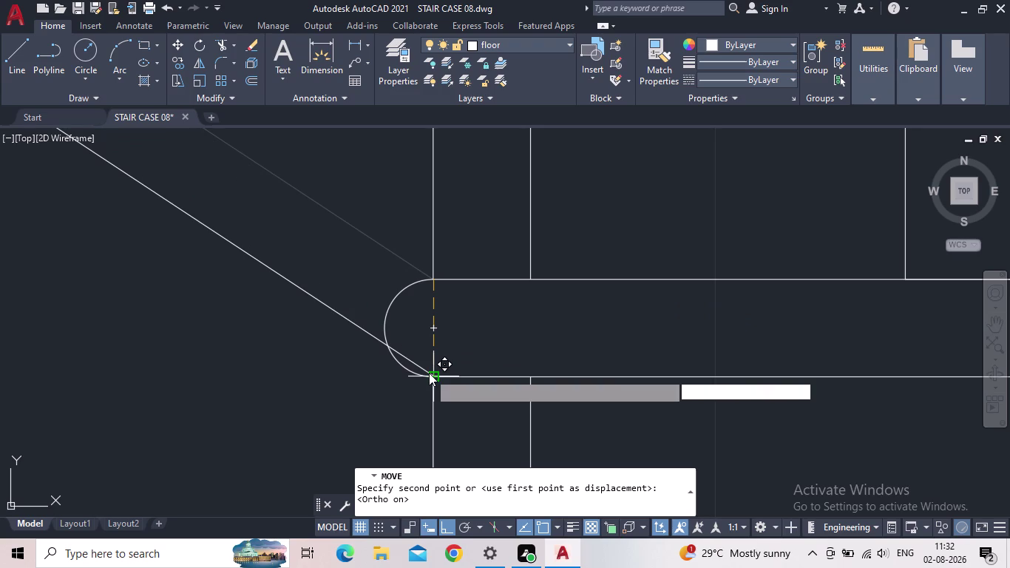
key(shift+quotedbl)
key(Return)
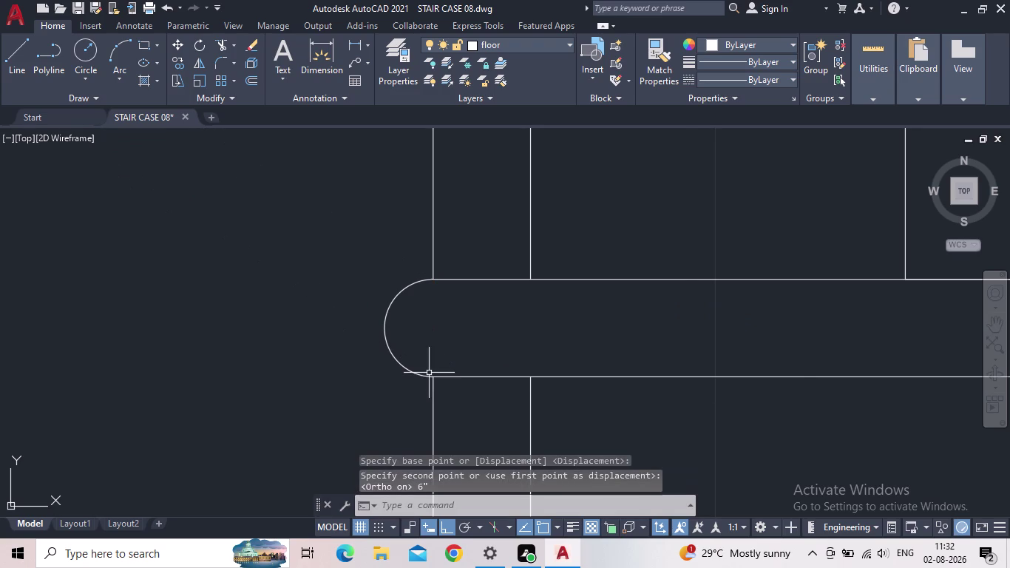
scroll(down, 3)
scroll(down, 3)
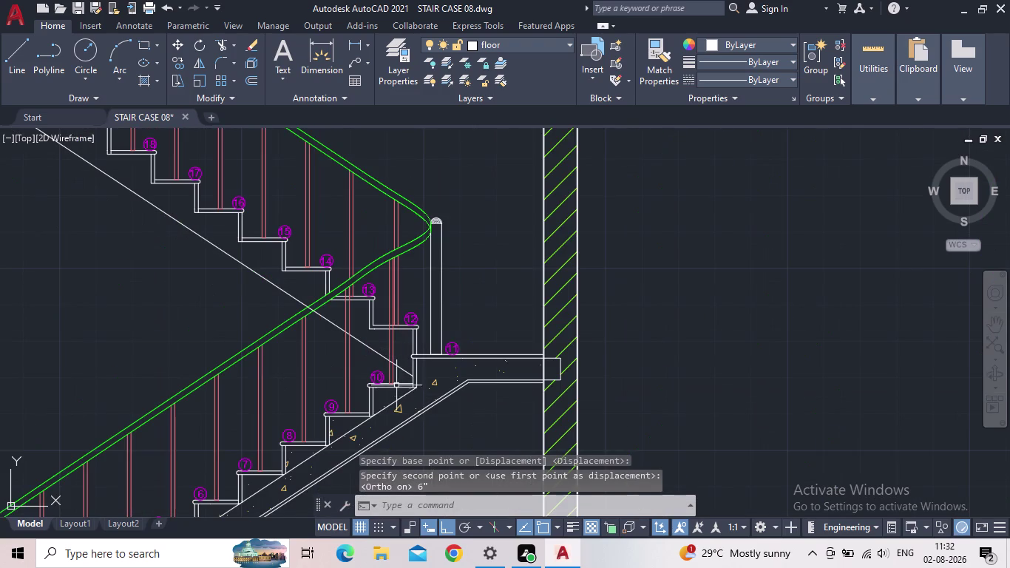
key(Escape)
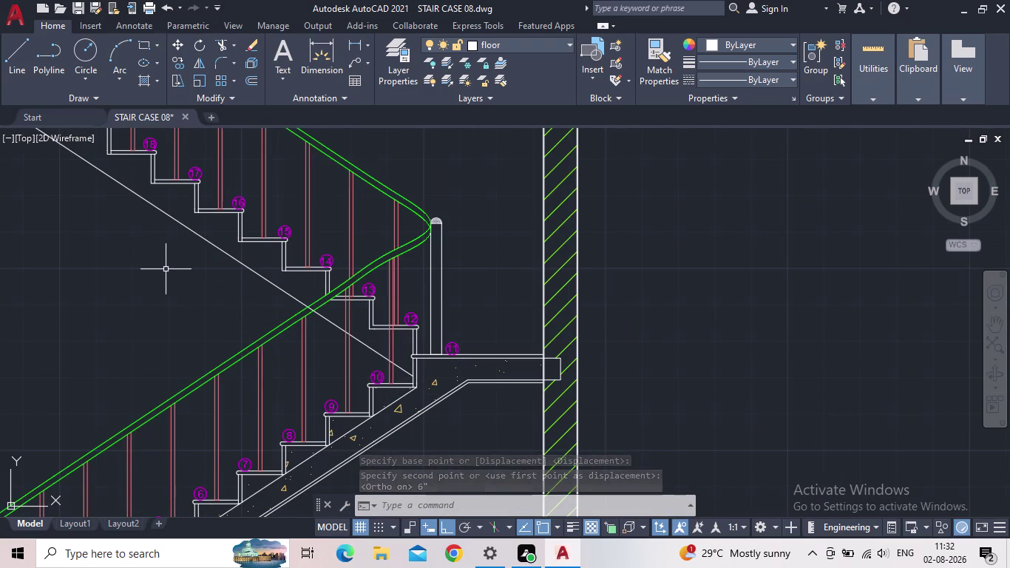
middle_drag(170, 269, 173, 283)
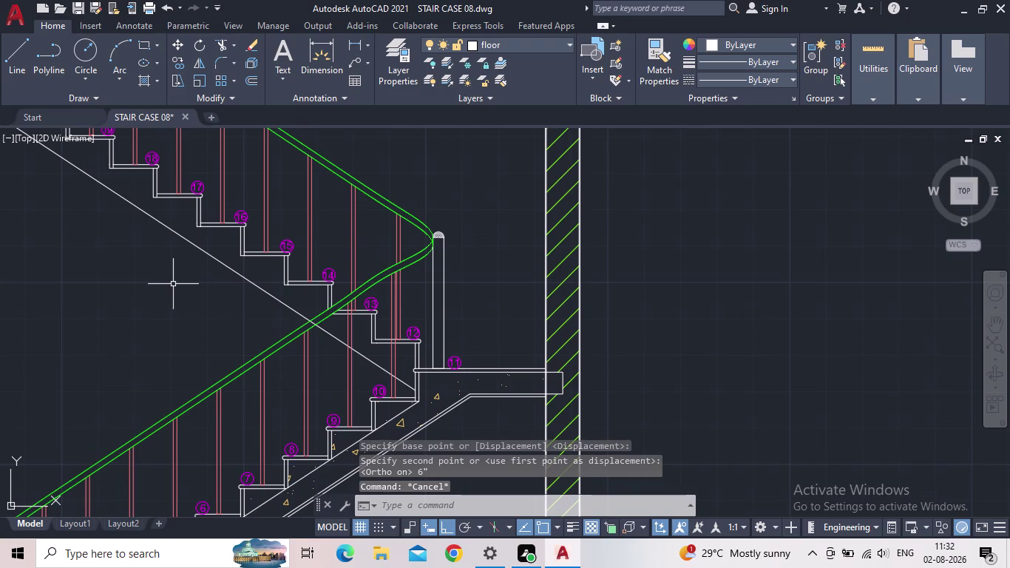
scroll(up, 3)
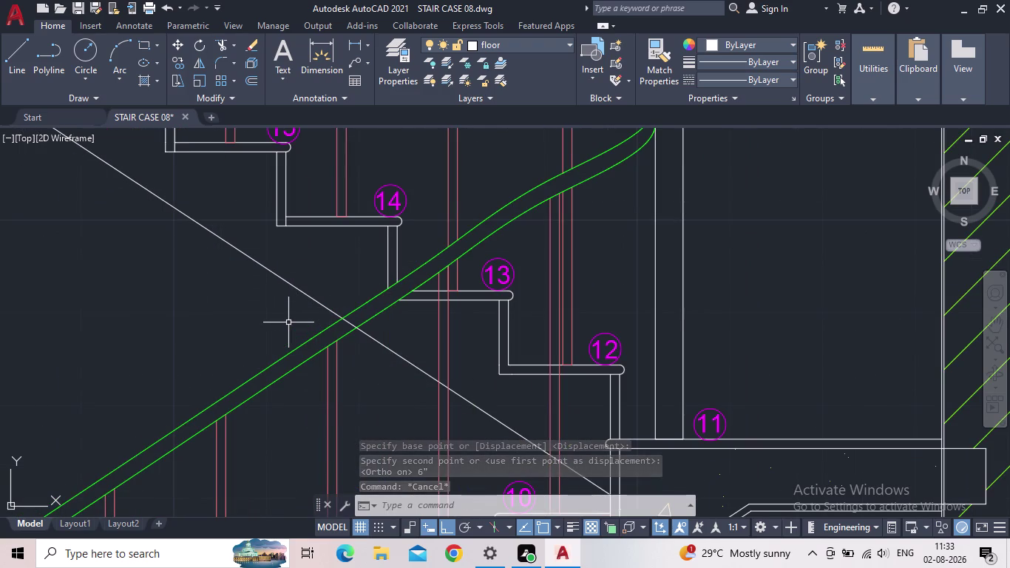
Trim pieces of the sloping line at the handrail and near the landing, then cancel.
text(TR)
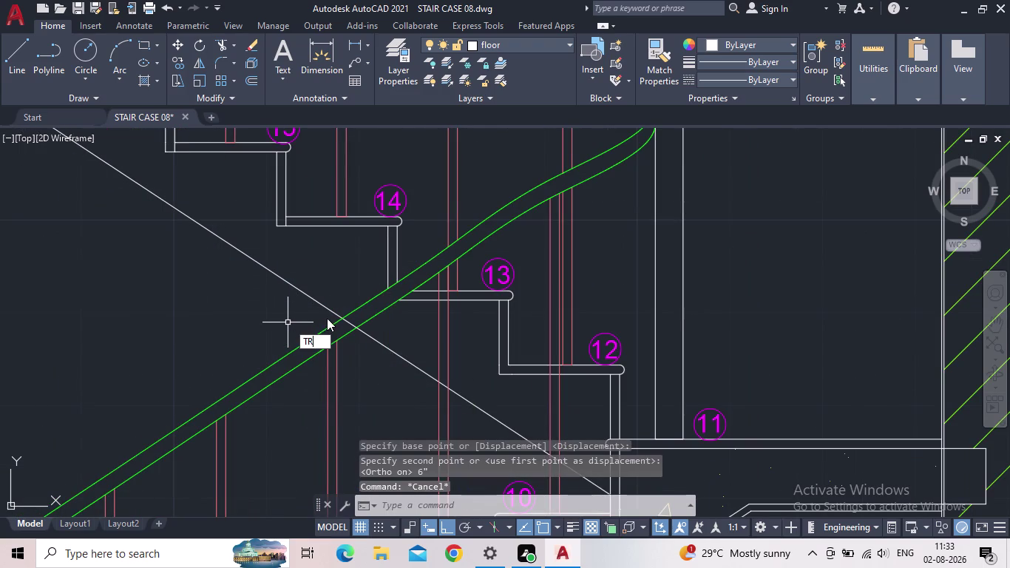
key(v)
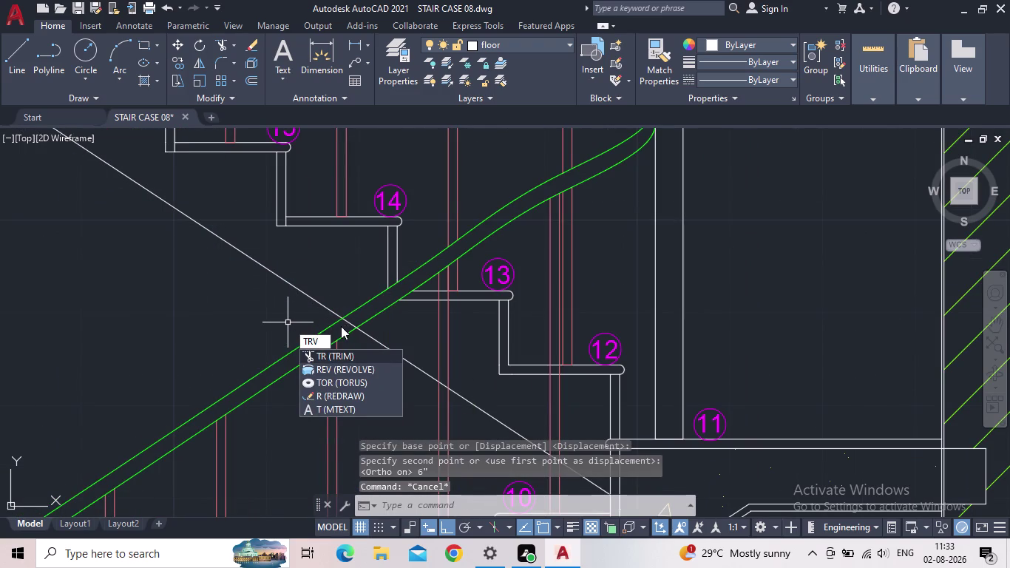
key(BackSpace)
key(space)
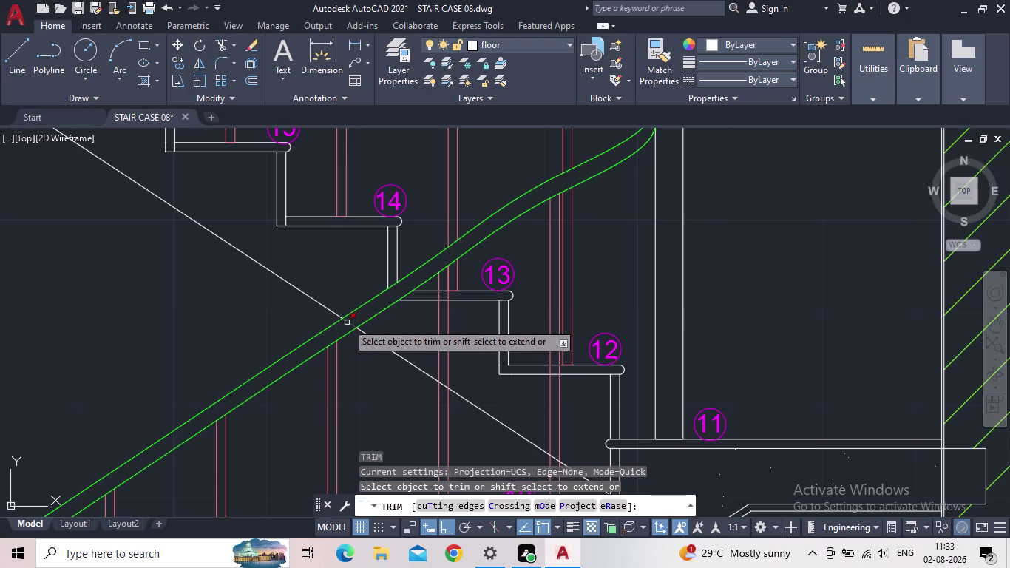
click(347, 323)
scroll(up, 3)
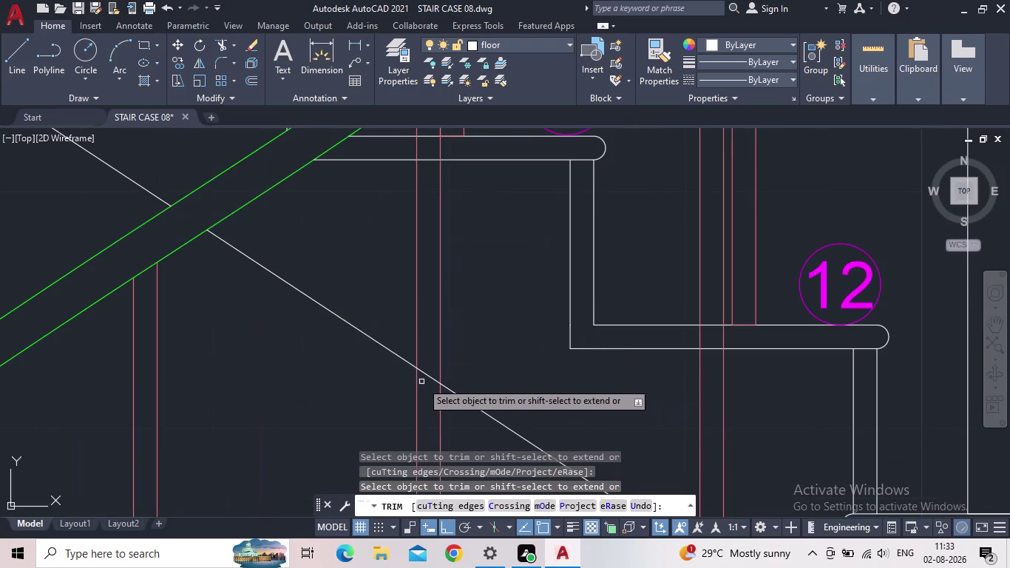
click(428, 377)
scroll(down, 3)
middle_drag(490, 385, 230, 298)
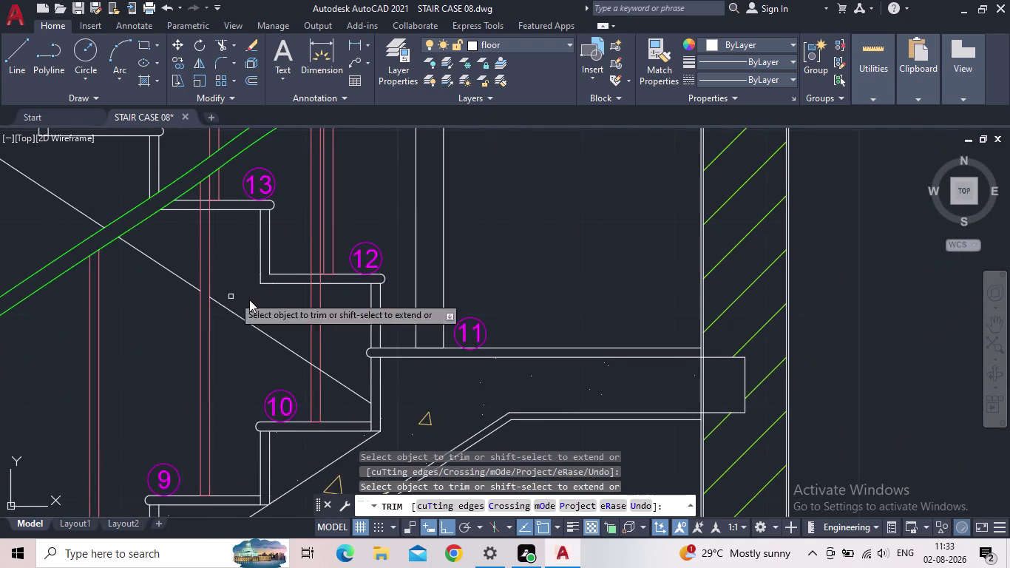
scroll(up, 3)
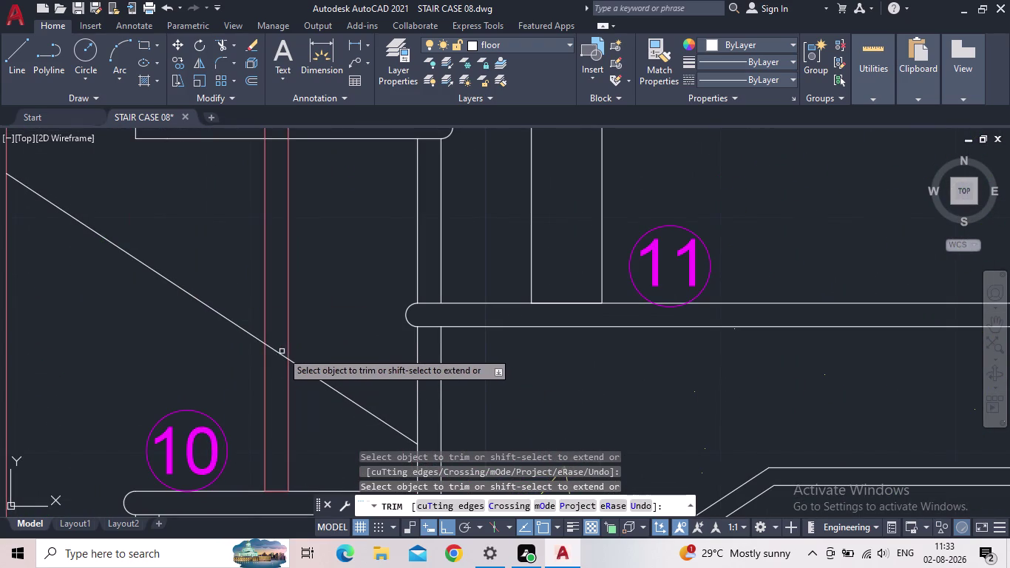
click(277, 352)
scroll(down, 3)
scroll(down, 3)
middle_drag(216, 378, 236, 384)
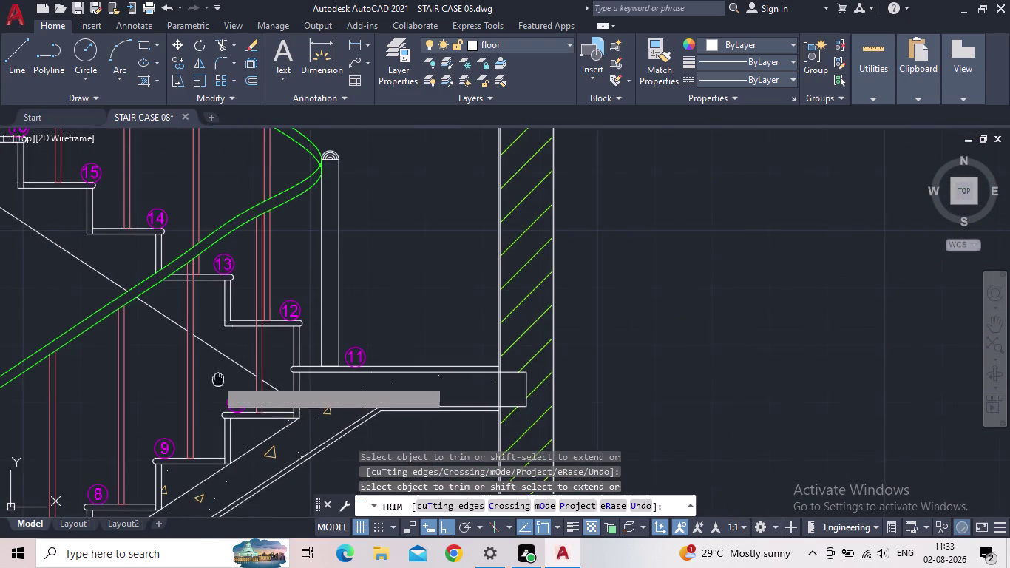
middle_drag(236, 384, 359, 443)
key(Escape)
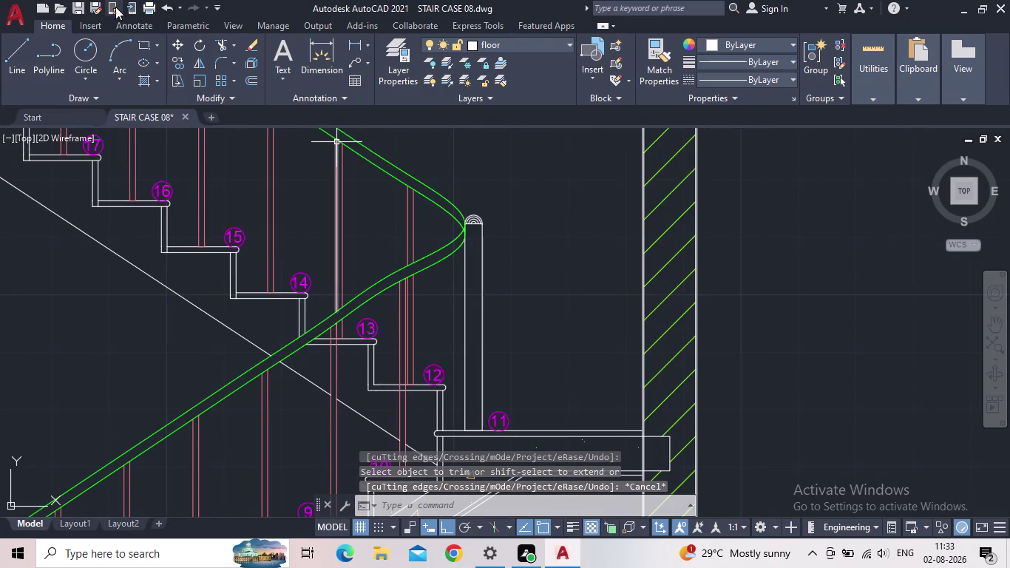
Save the drawing.
click(80, 11)
scroll(down, 3)
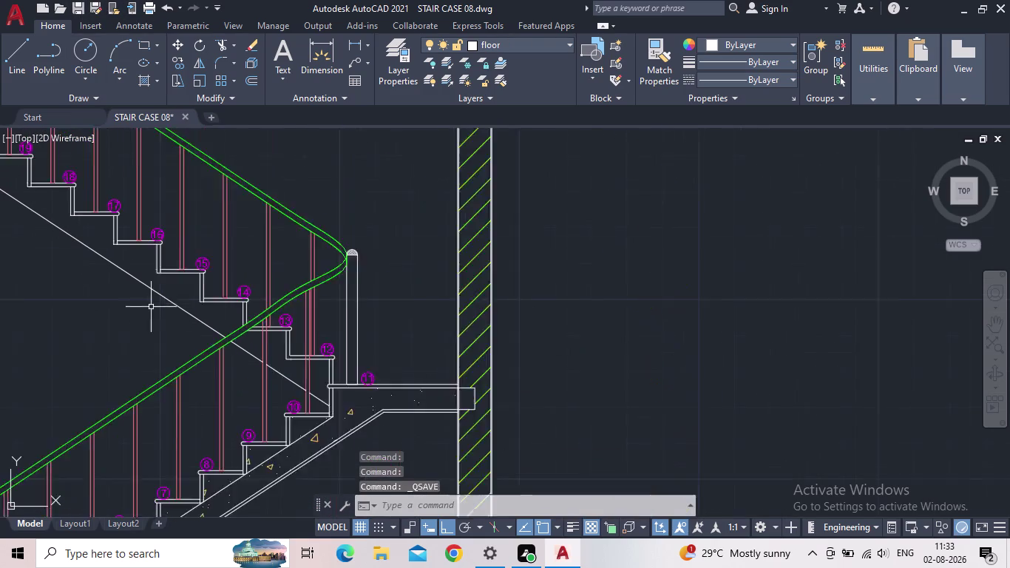
scroll(down, 3)
middle_drag(146, 298, 617, 384)
scroll(up, 3)
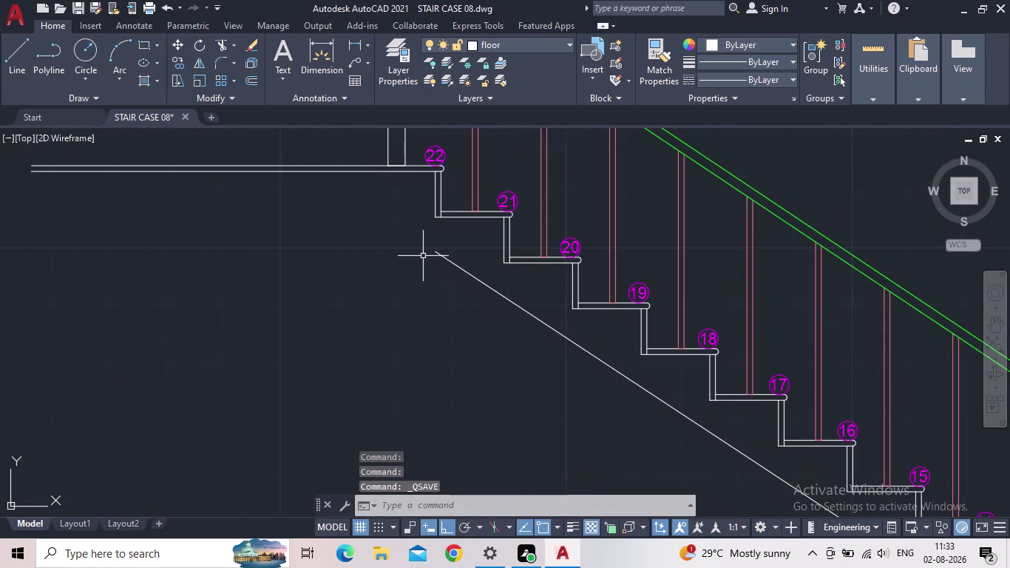
scroll(up, 3)
scroll(down, 3)
Extend the sloped soffit line up to the top landing with EXTEND.
text(E)
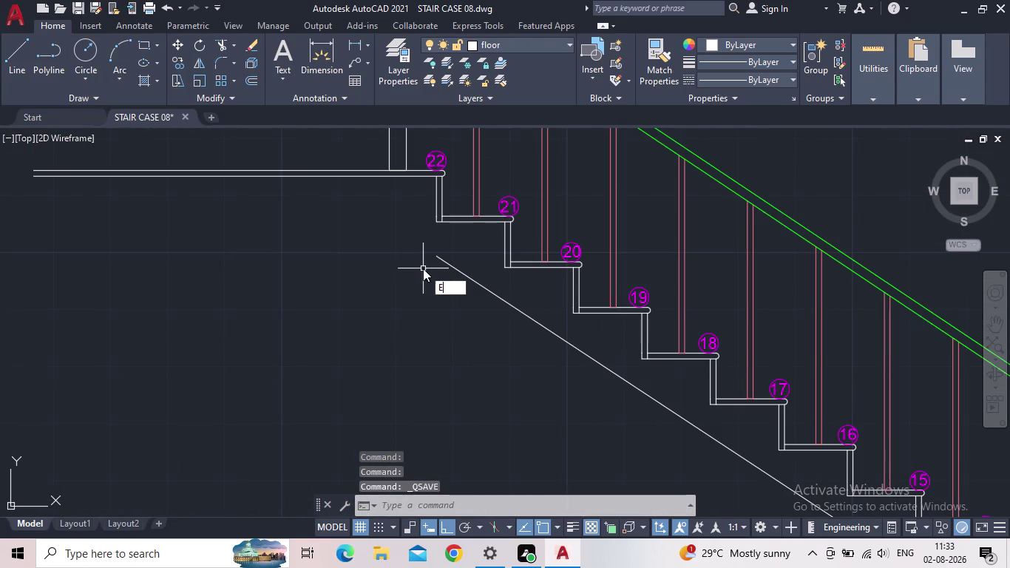
text(X)
key(space)
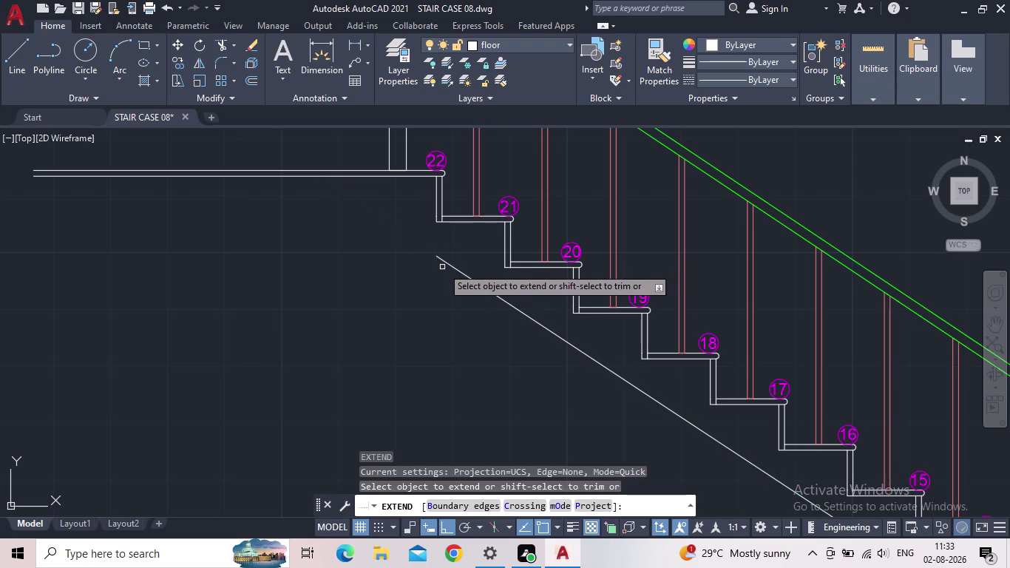
click(444, 263)
key(Escape)
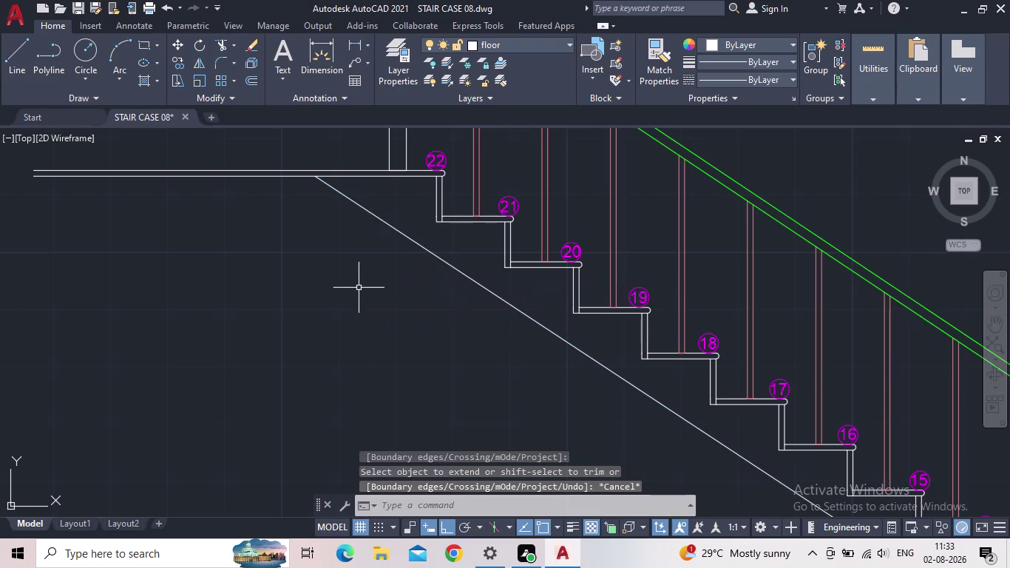
scroll(down, 3)
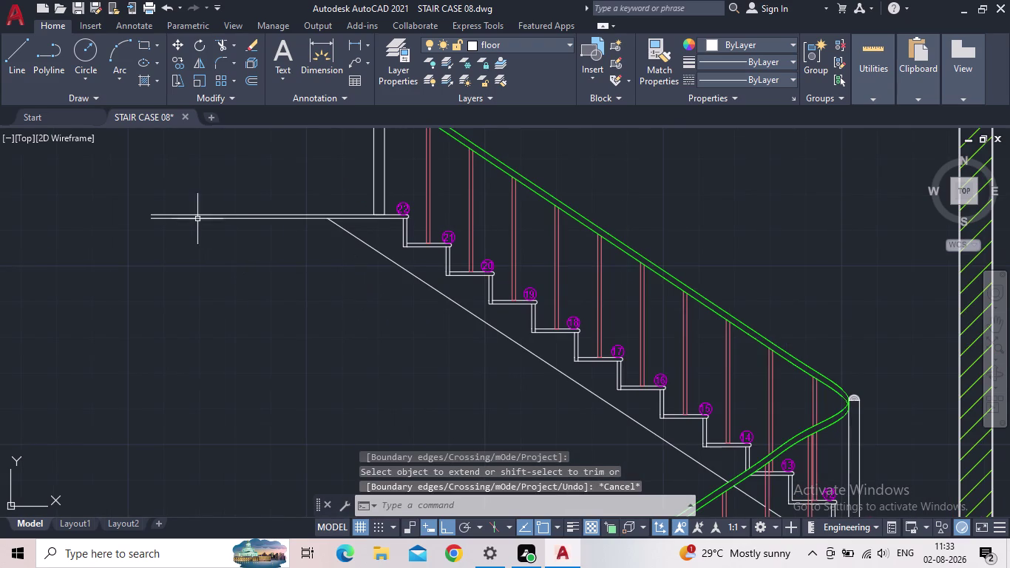
scroll(up, 3)
Offset the landing's lower line 6" downward.
key(o)
key(Return)
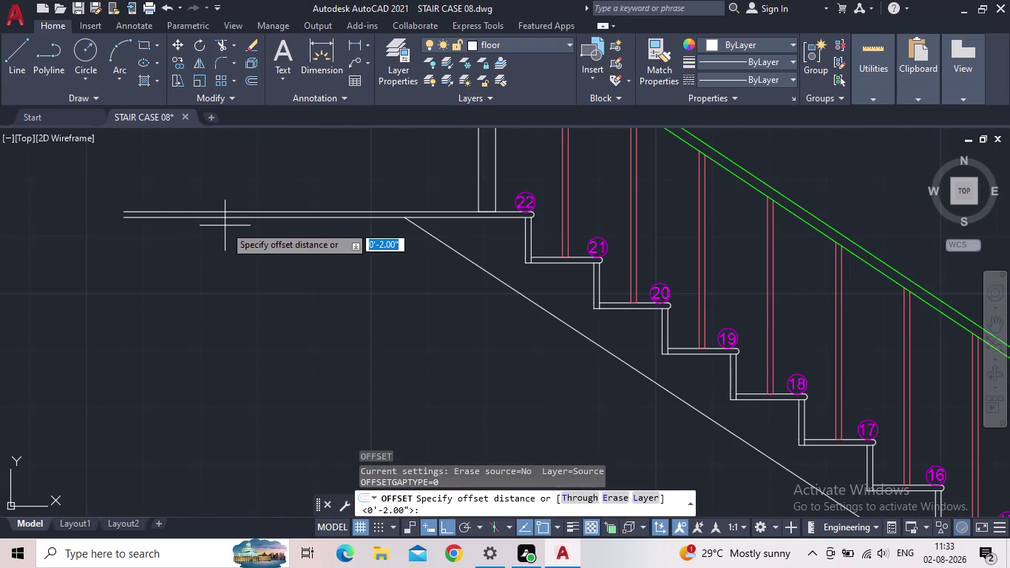
text(6')
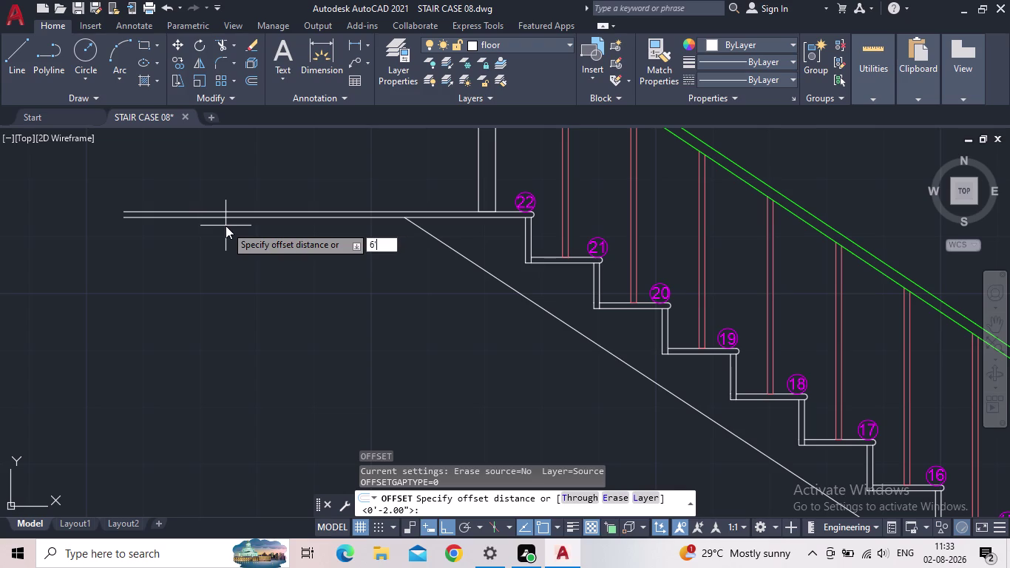
key(BackSpace)
key(shift+quotedbl)
key(Return)
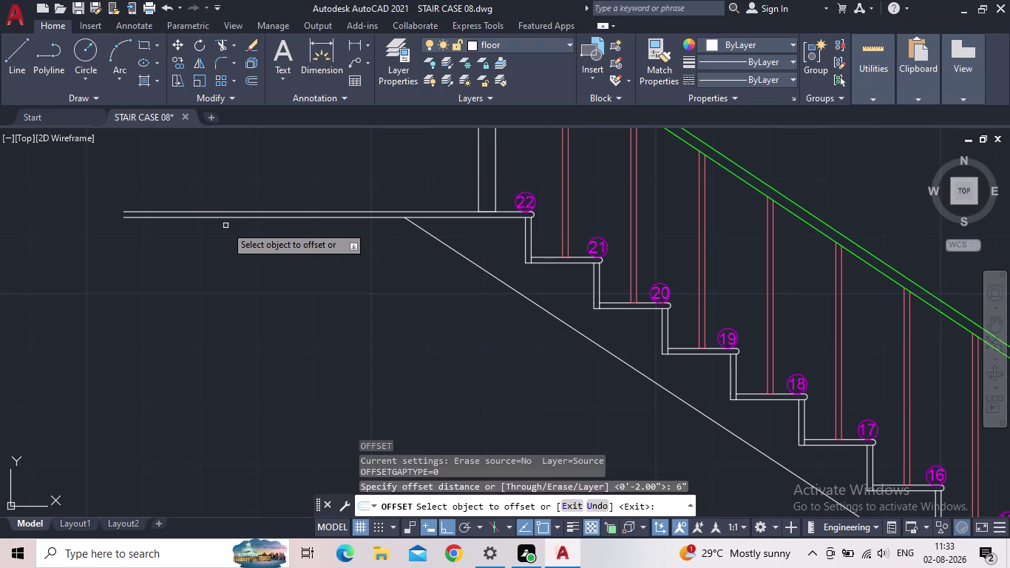
click(135, 217)
click(124, 289)
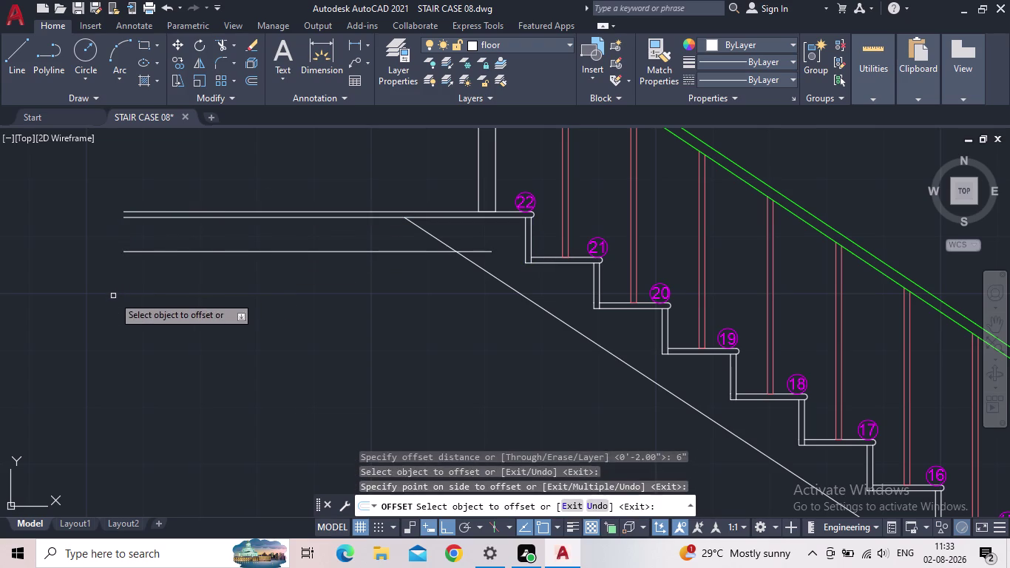
key(Escape)
Trim the new slab line and the sloped soffit where they cross.
key(t)
key(r)
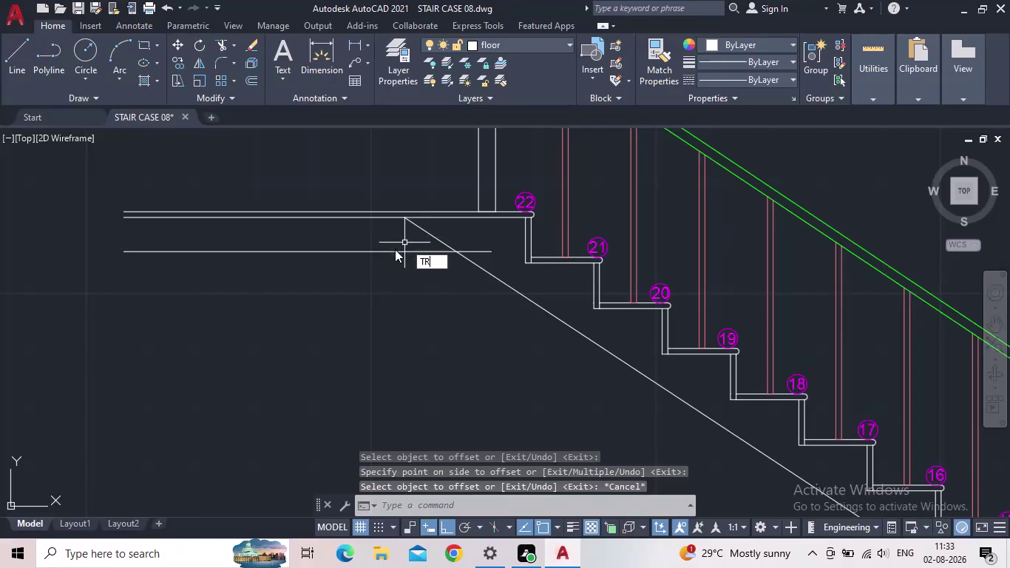
key(space)
click(417, 235)
click(434, 227)
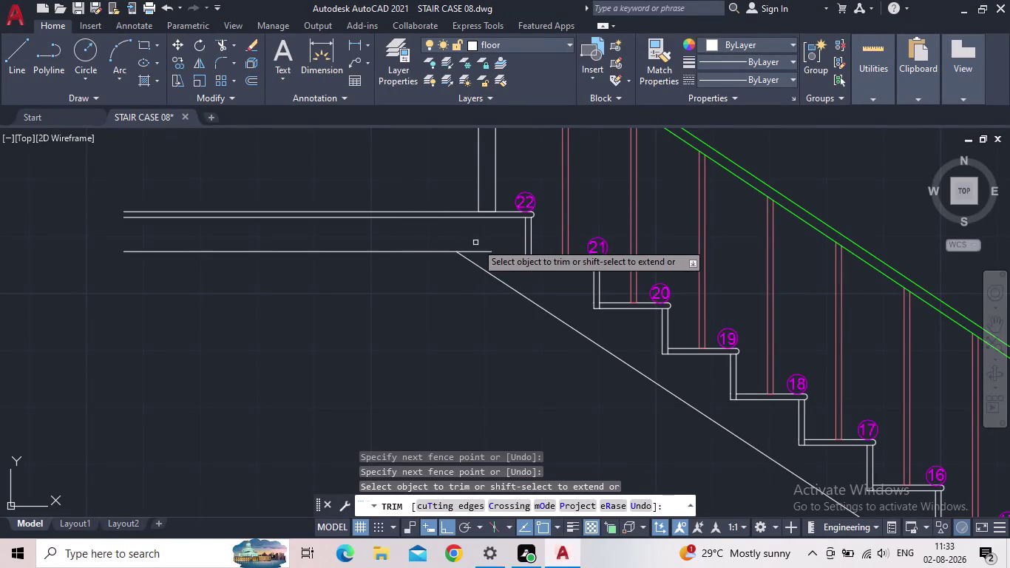
click(482, 252)
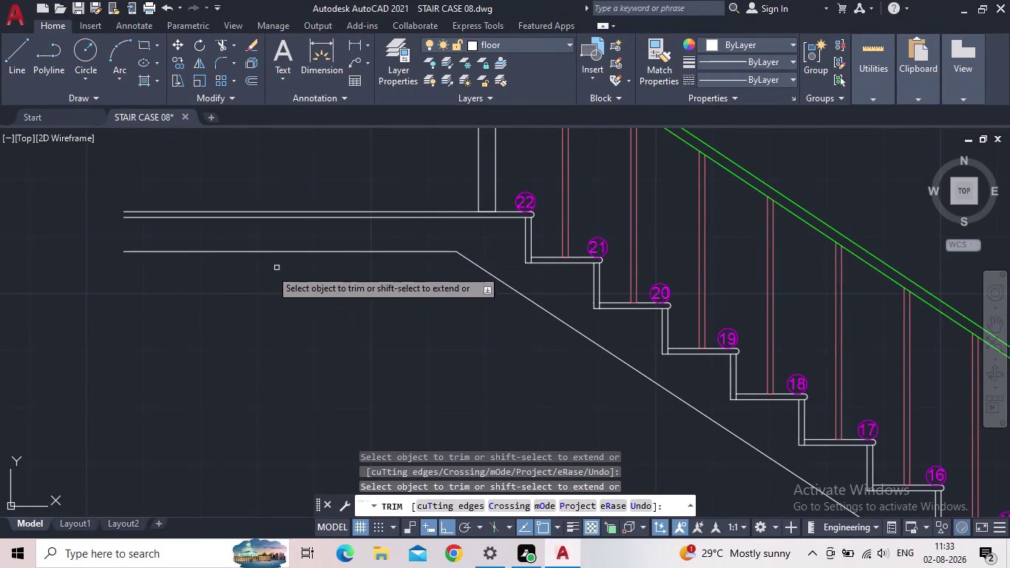
key(Escape)
Draw a line closing the landing slab's left end.
key(m)
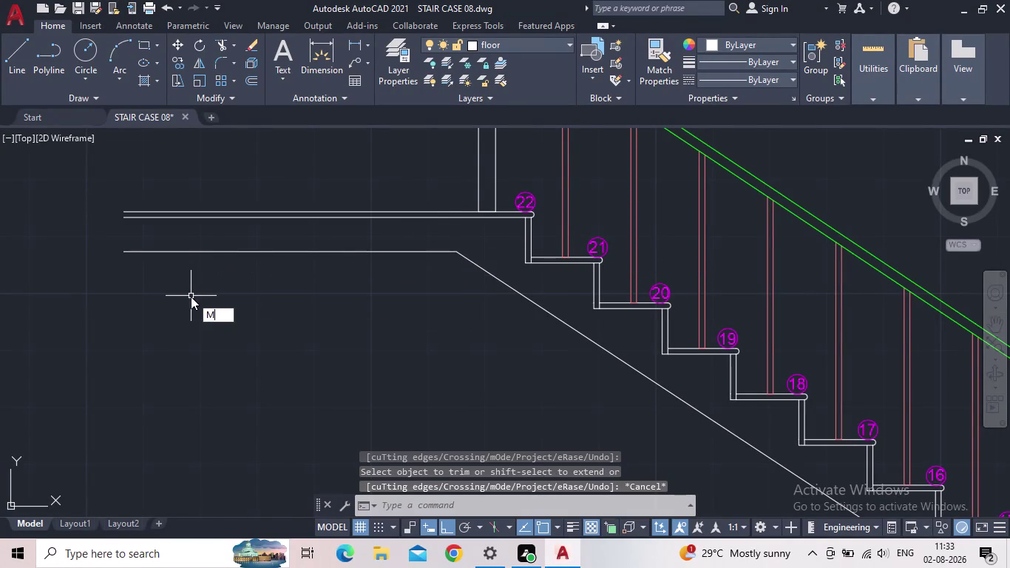
key(BackSpace)
key(l)
key(Return)
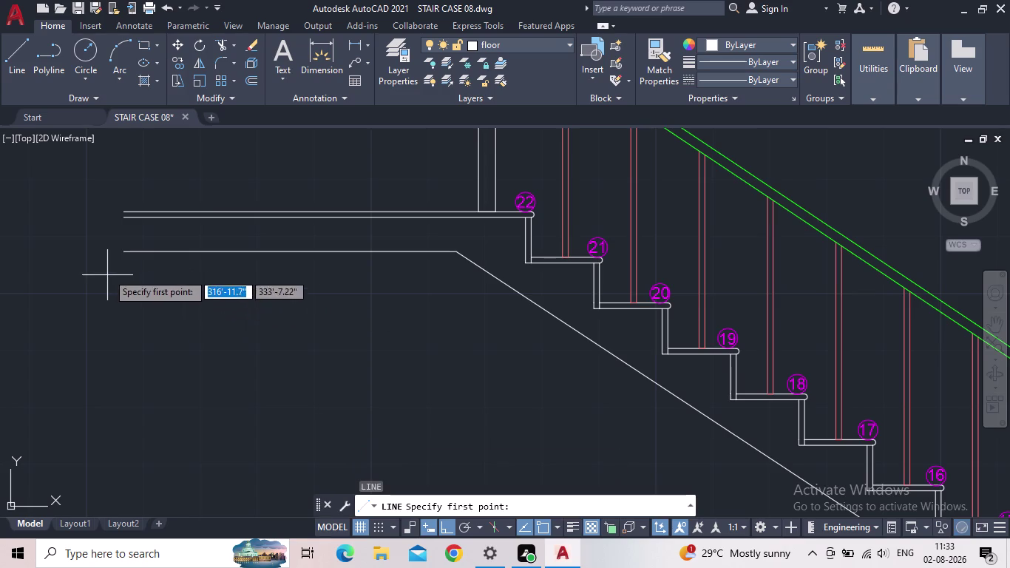
scroll(up, 3)
click(113, 247)
middle_drag(115, 191, 164, 302)
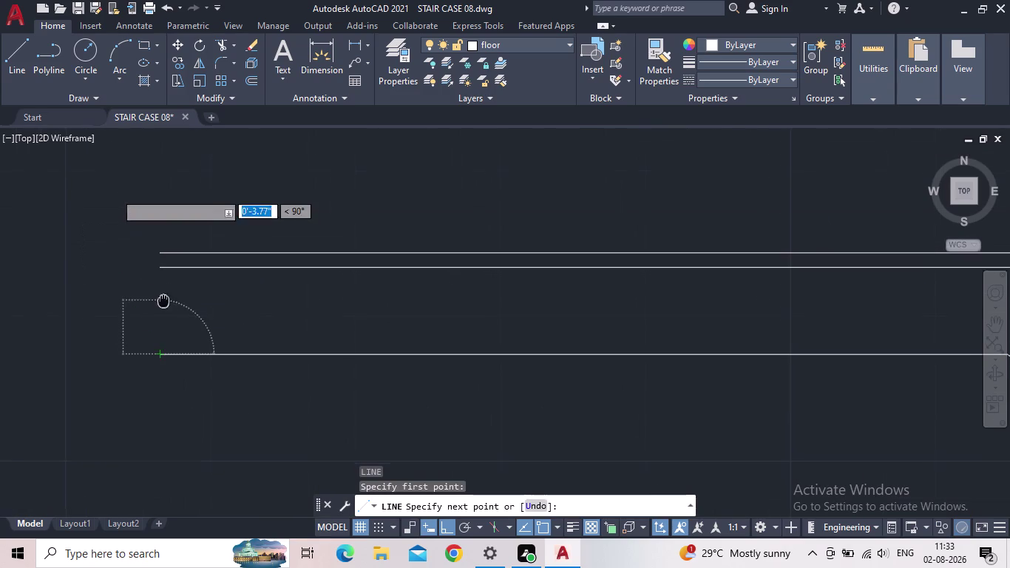
middle_drag(164, 302, 164, 302)
click(163, 255)
key(Escape)
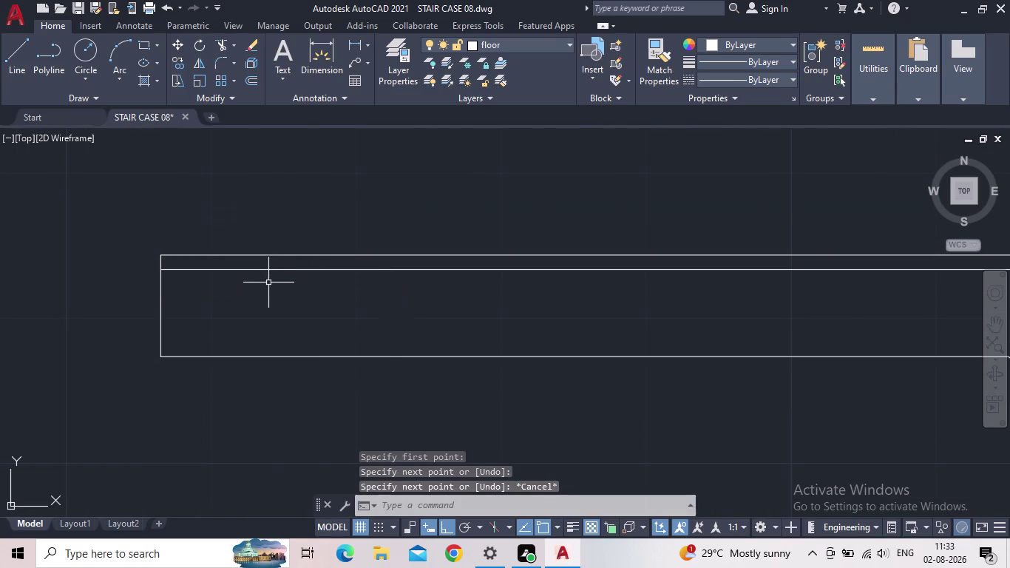
scroll(down, 3)
Run BREAKLINE and pick the slab's lower and upper left corners.
key(b)
text(R)
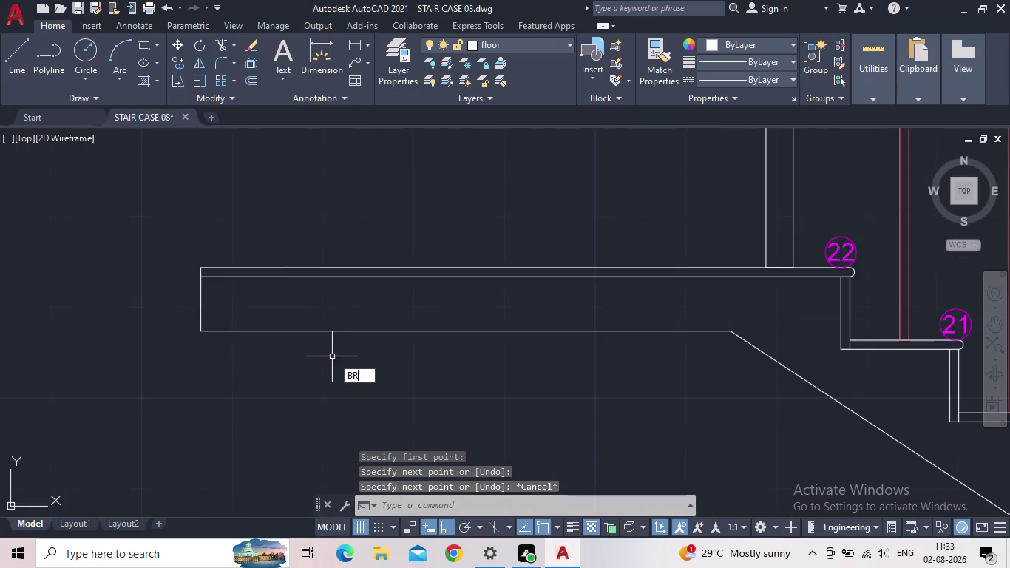
text(E)
key(a)
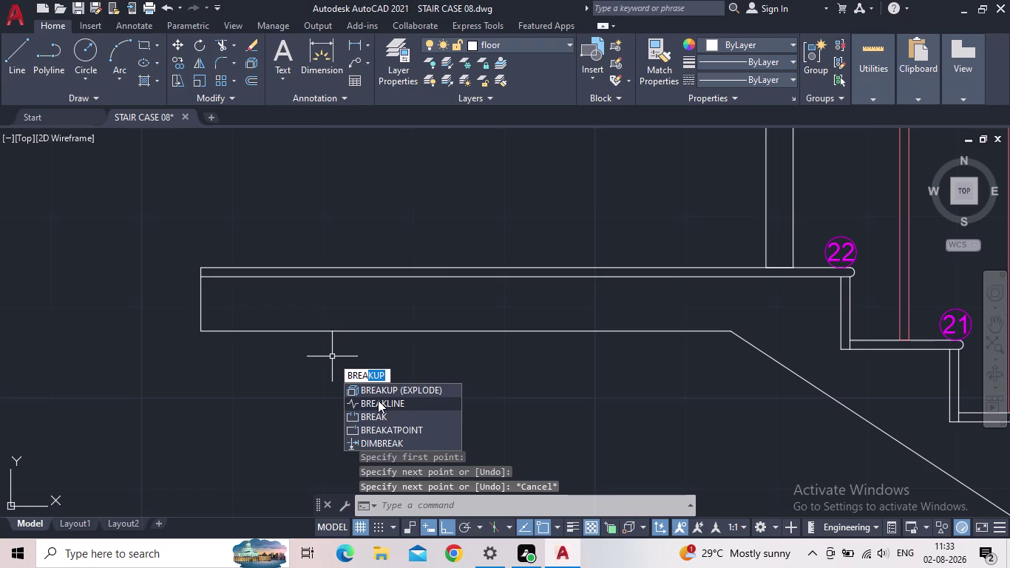
click(378, 400)
click(201, 332)
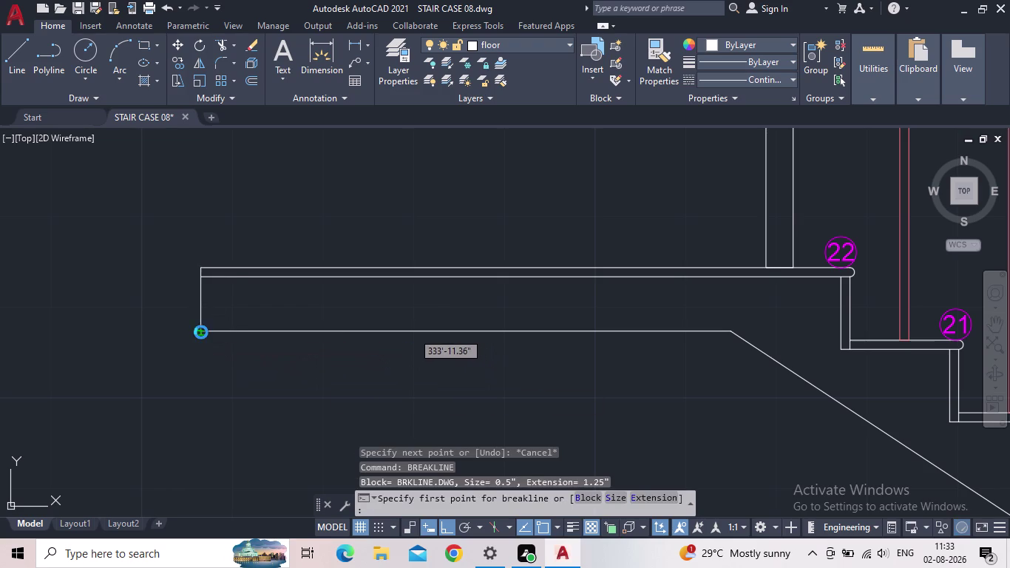
click(202, 268)
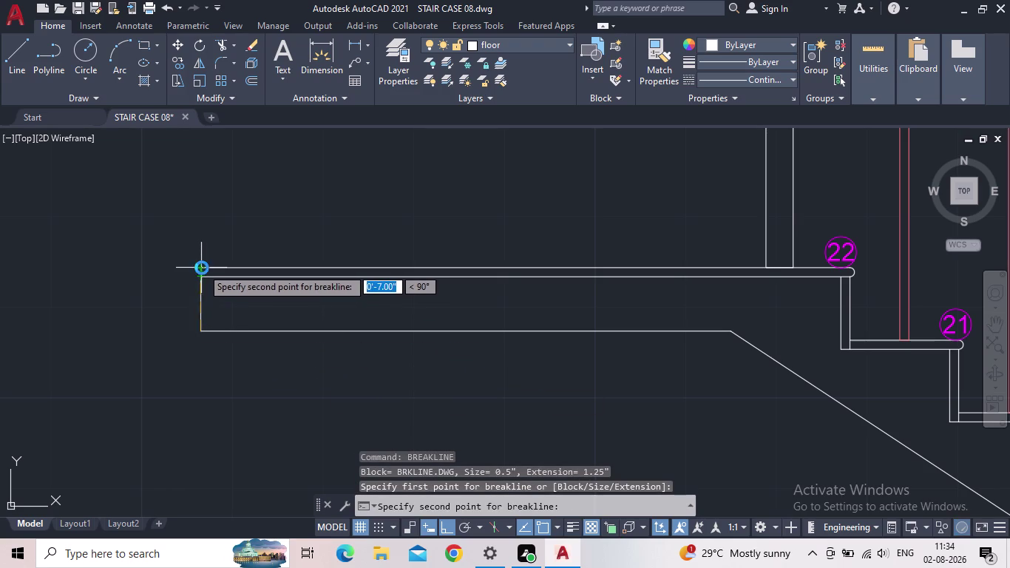
click(199, 302)
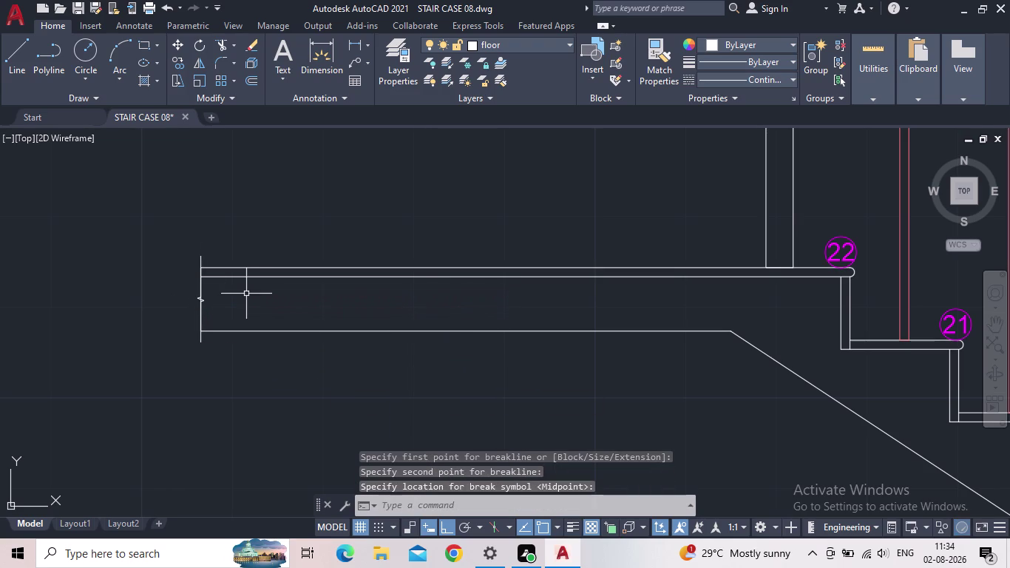
scroll(up, 3)
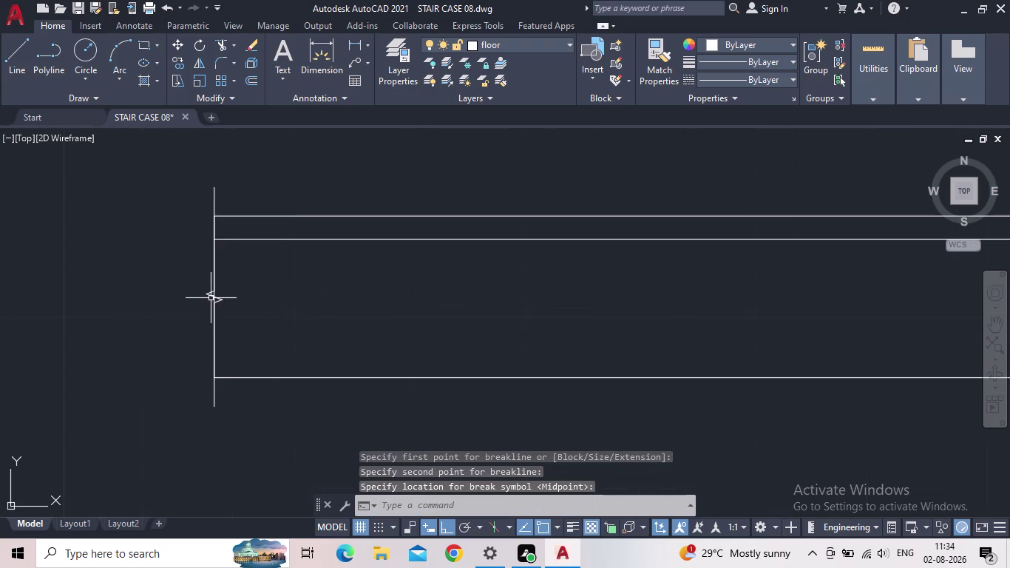
Place the break symbol midway along the slab end.
click(207, 294)
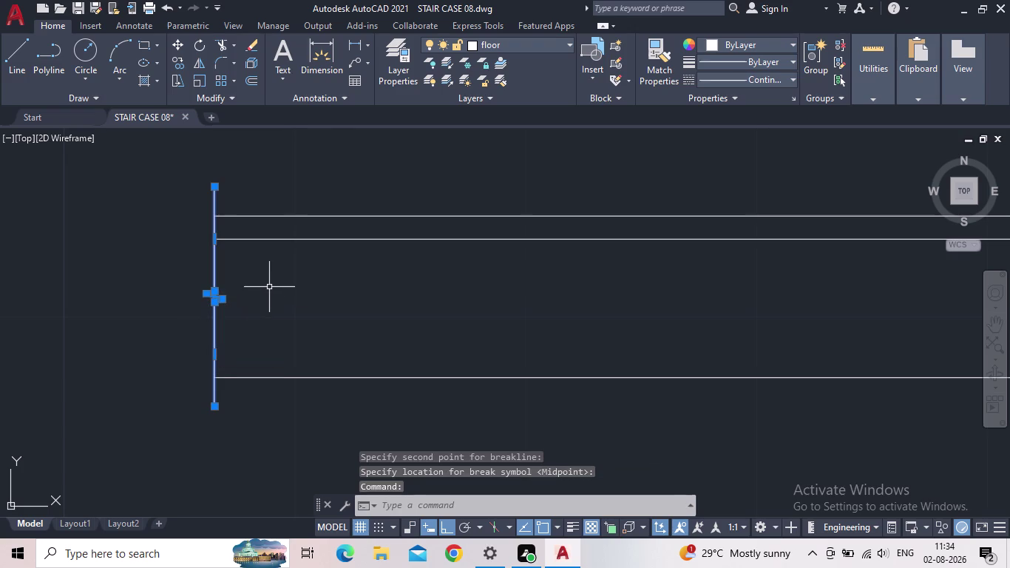
key(Escape)
scroll(down, 3)
middle_drag(345, 337, 99, 304)
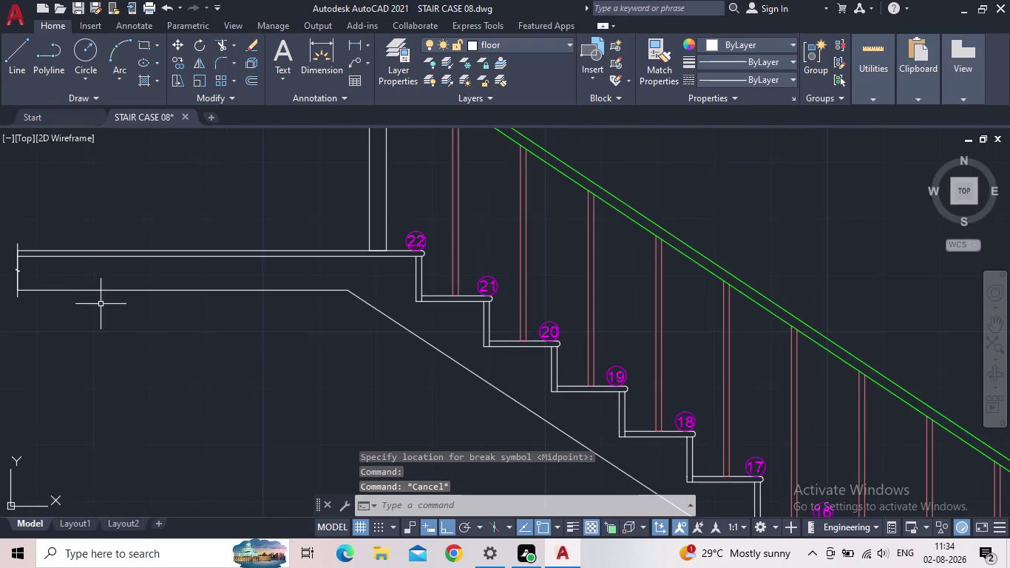
middle_drag(126, 333, 300, 342)
scroll(down, 3)
middle_drag(360, 387, 292, 314)
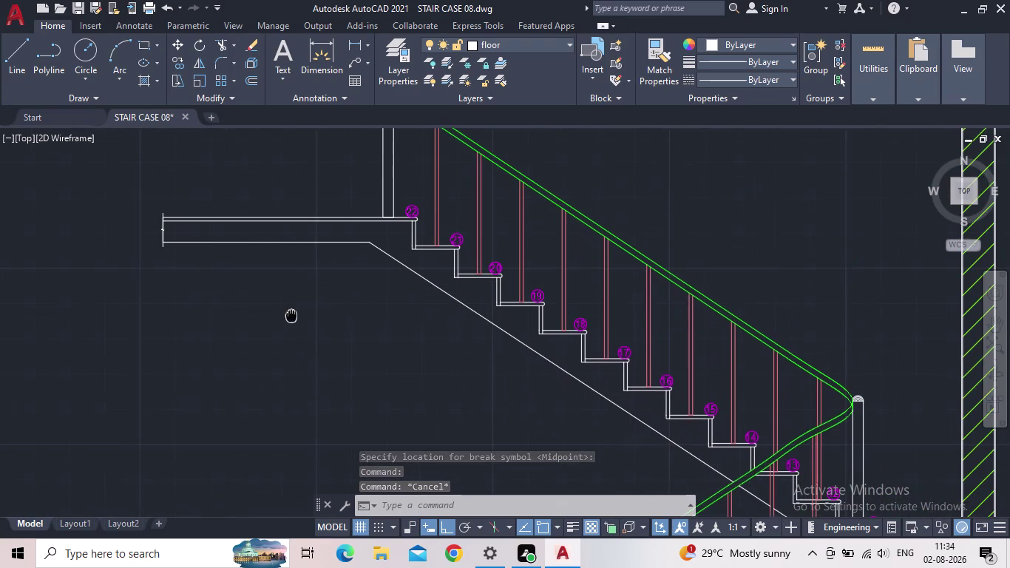
middle_drag(293, 314, 291, 314)
scroll(up, 3)
middle_drag(161, 226, 245, 412)
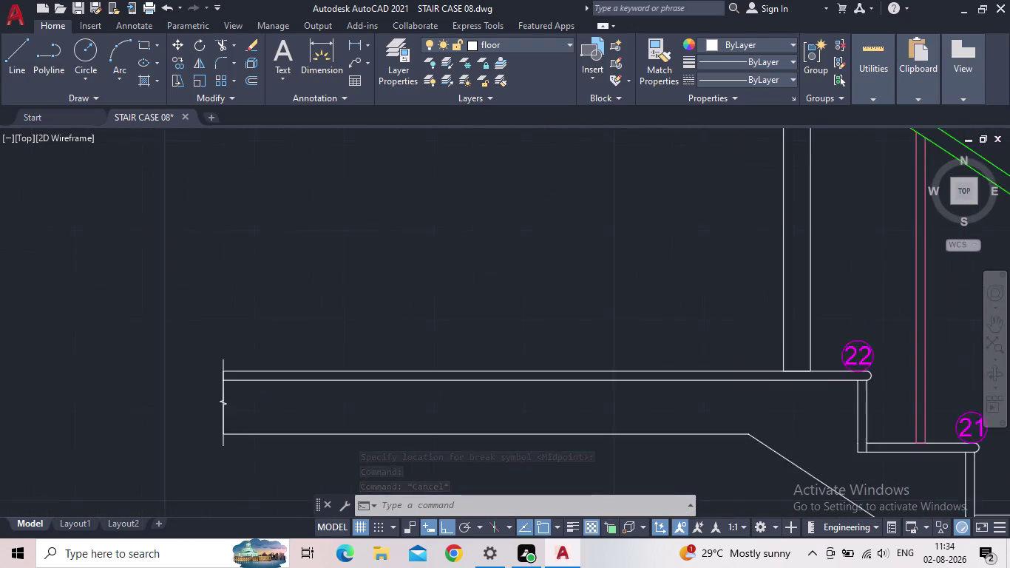
scroll(up, 3)
Stretch the break line's end longer, then select it and view its properties.
click(216, 316)
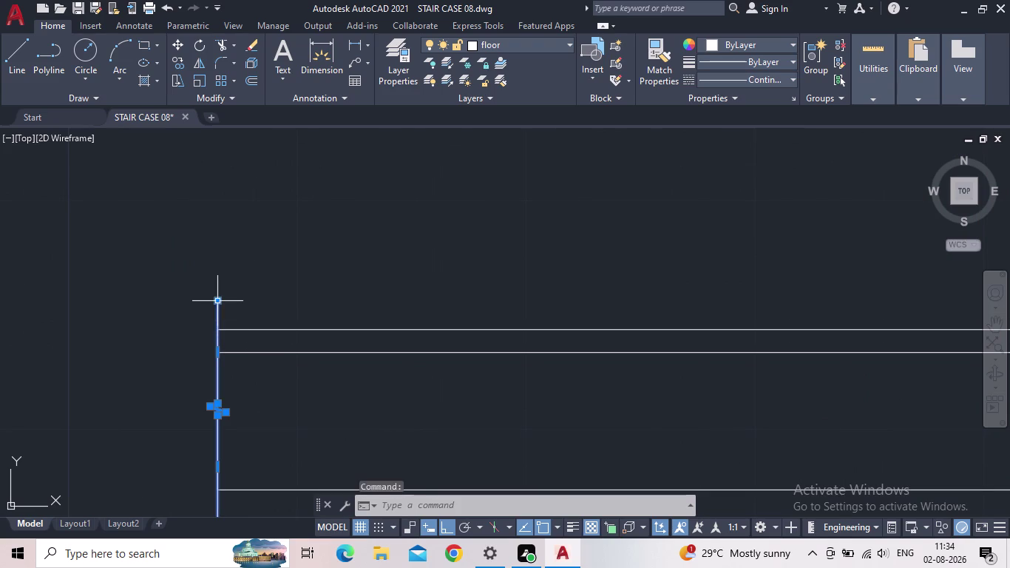
drag(216, 301, 219, 291)
click(218, 164)
scroll(down, 3)
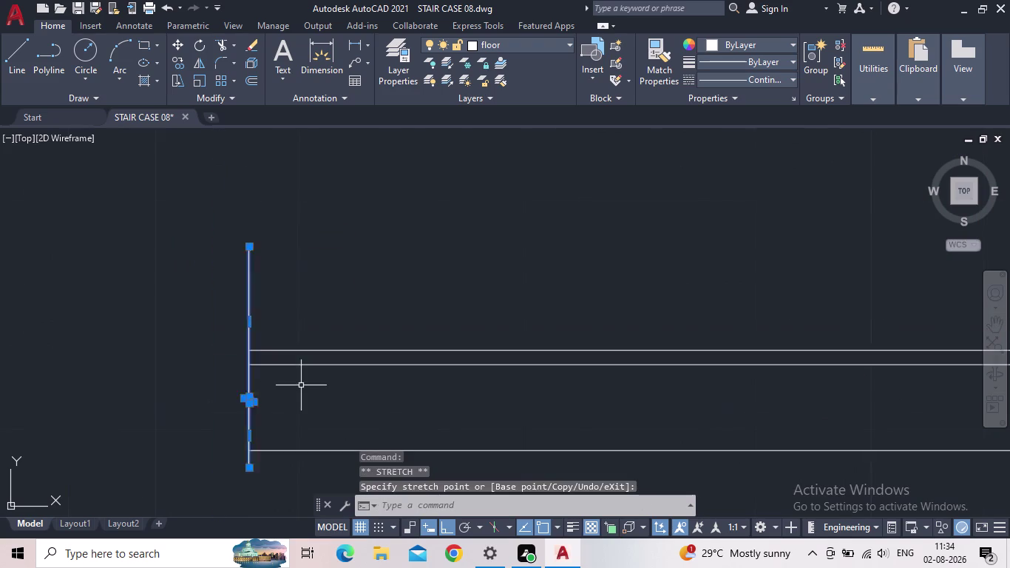
scroll(down, 3)
middle_drag(301, 378, 386, 259)
drag(355, 320, 353, 332)
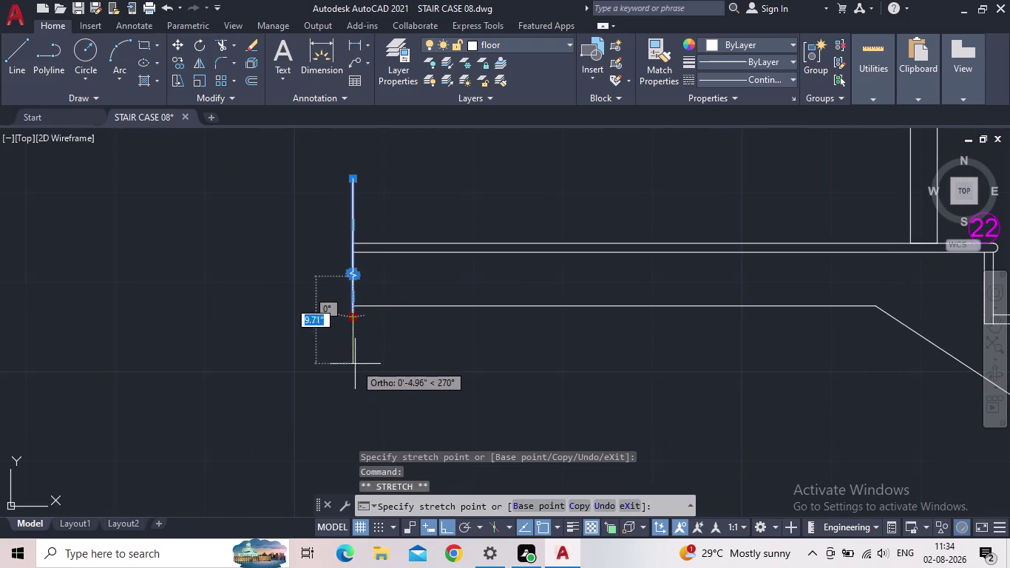
click(349, 384)
key(Escape)
scroll(up, 3)
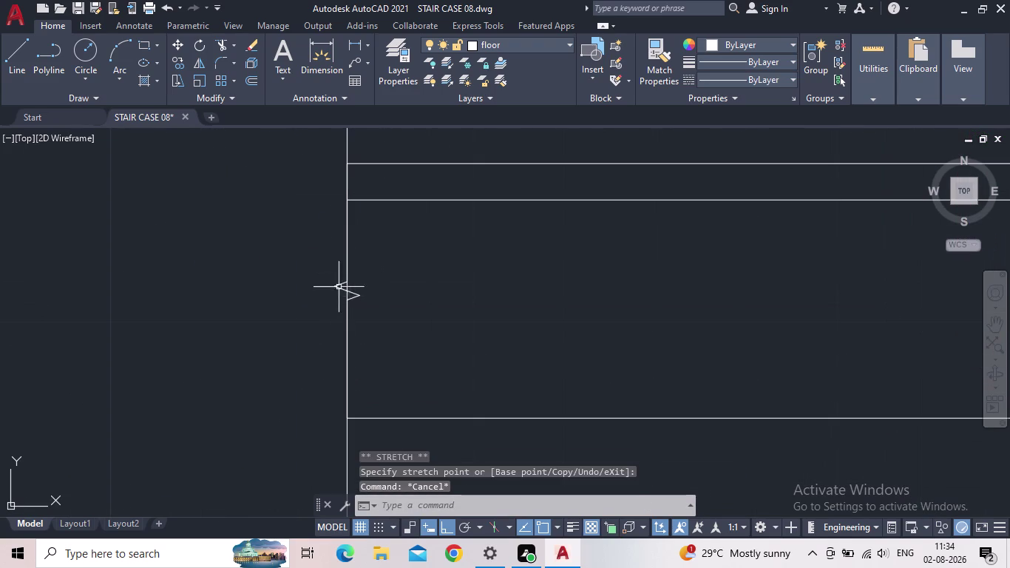
click(339, 287)
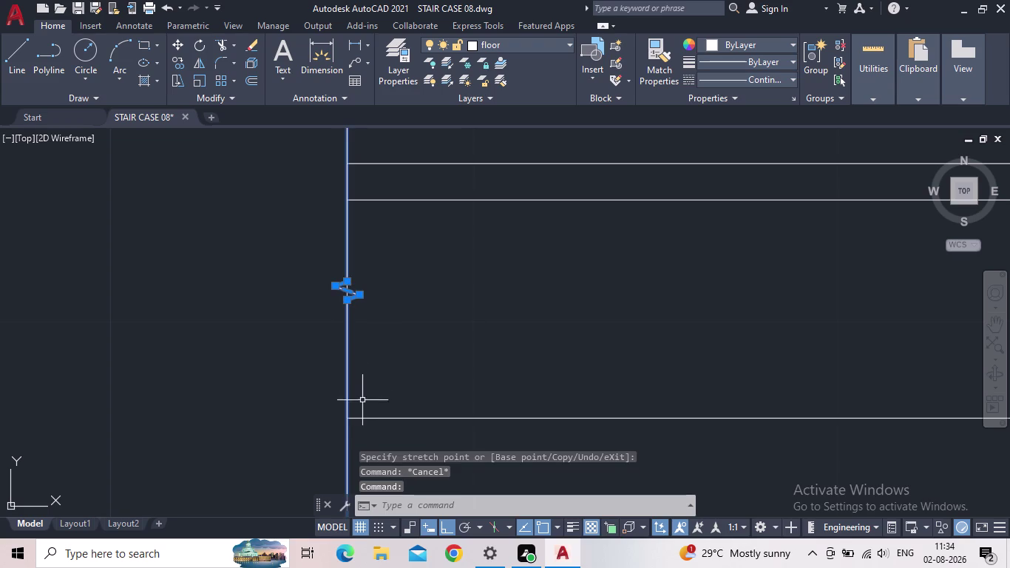
key(p)
key(r)
key(Return)
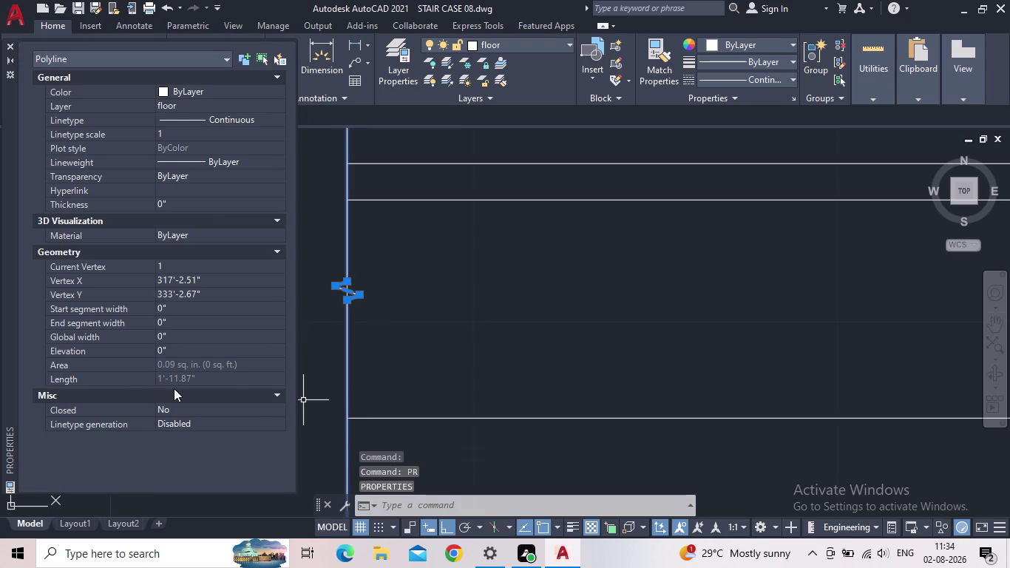
click(197, 381)
double_click(243, 378)
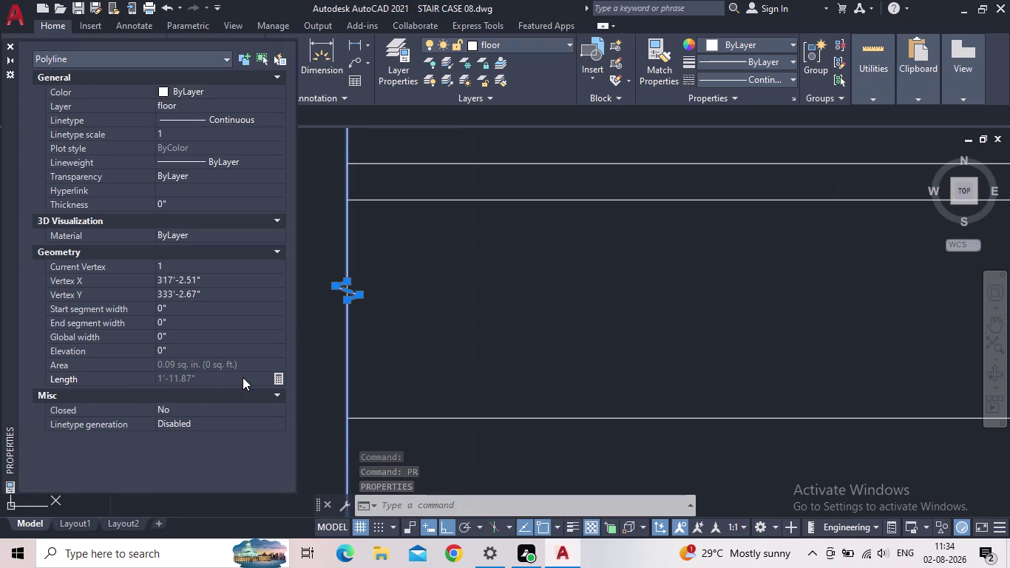
double_click(184, 380)
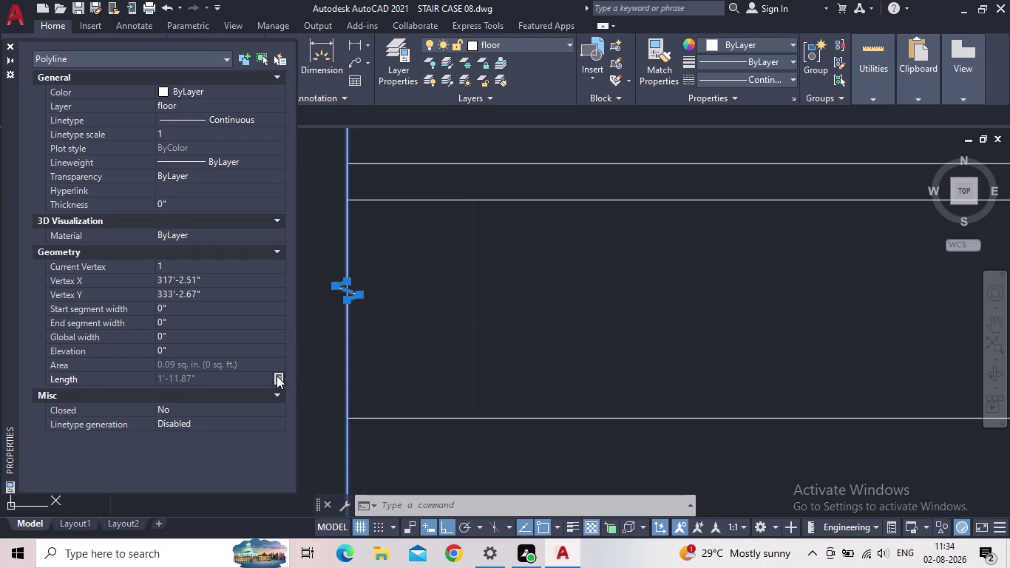
click(276, 376)
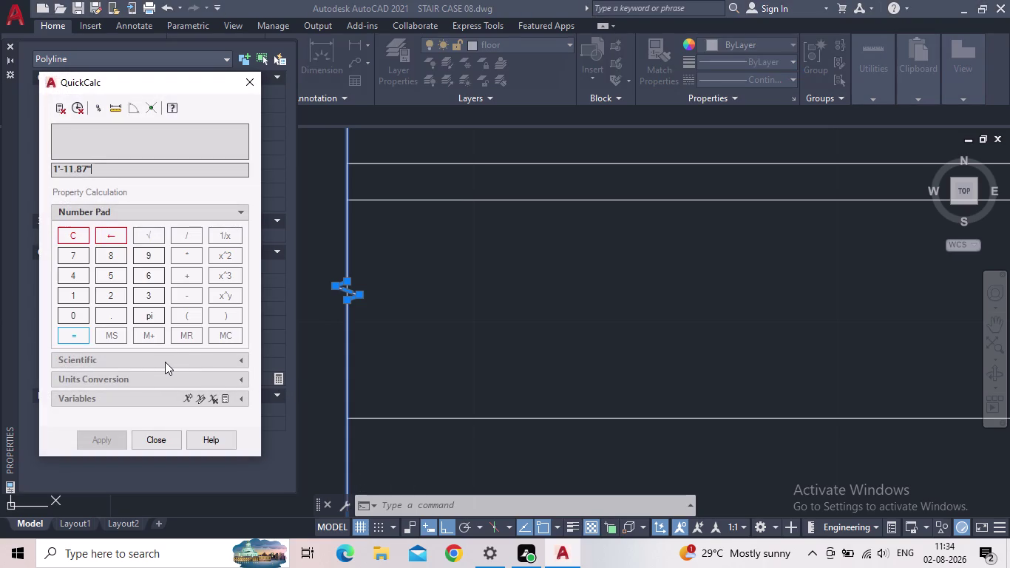
key(BackSpace)
key(BackSpace)
key(BackSpace)
click(108, 298)
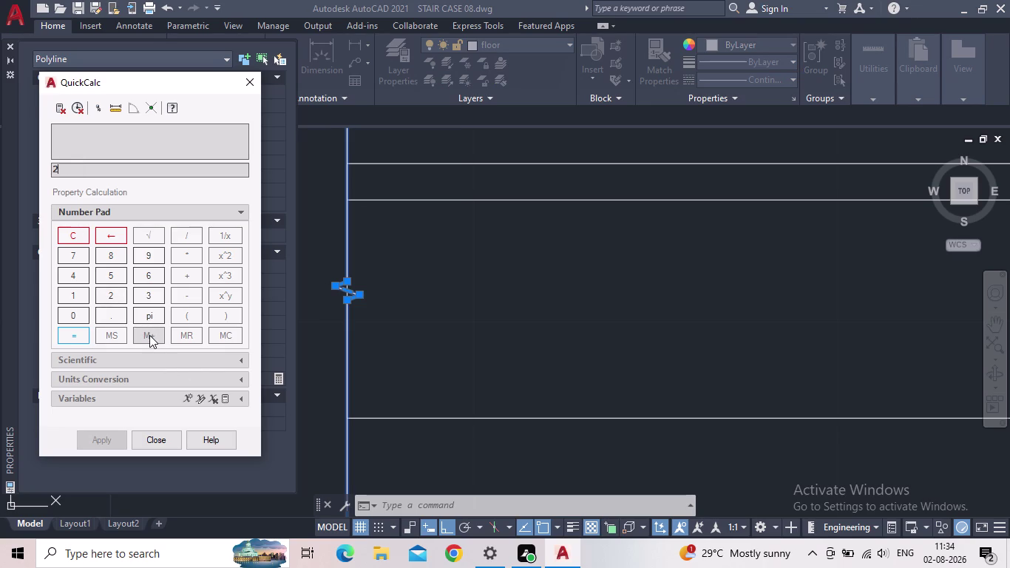
key(apostrophe)
click(169, 442)
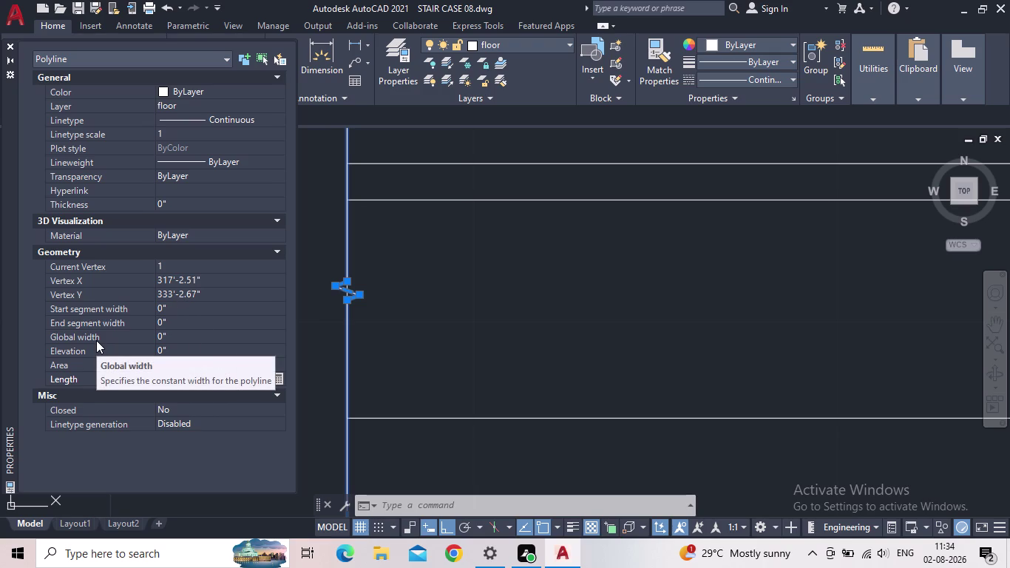
click(10, 45)
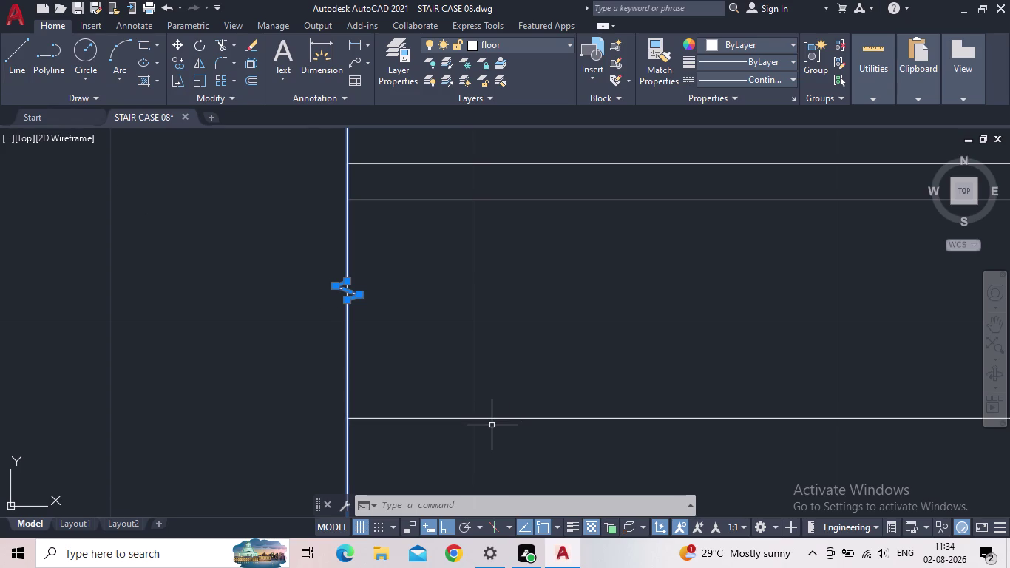
Clear the selection, survey the plan and section, and select the long ground line.
key(Escape)
scroll(down, 3)
middle_drag(517, 383, 341, 344)
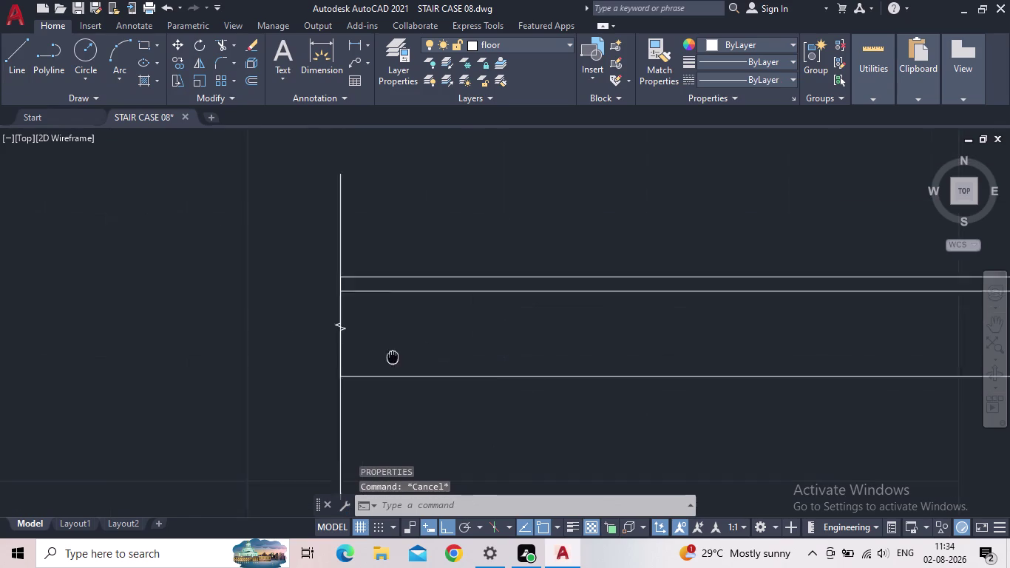
middle_drag(341, 344, 232, 310)
scroll(down, 3)
scroll(down, 3)
middle_drag(644, 395, 430, 287)
scroll(down, 3)
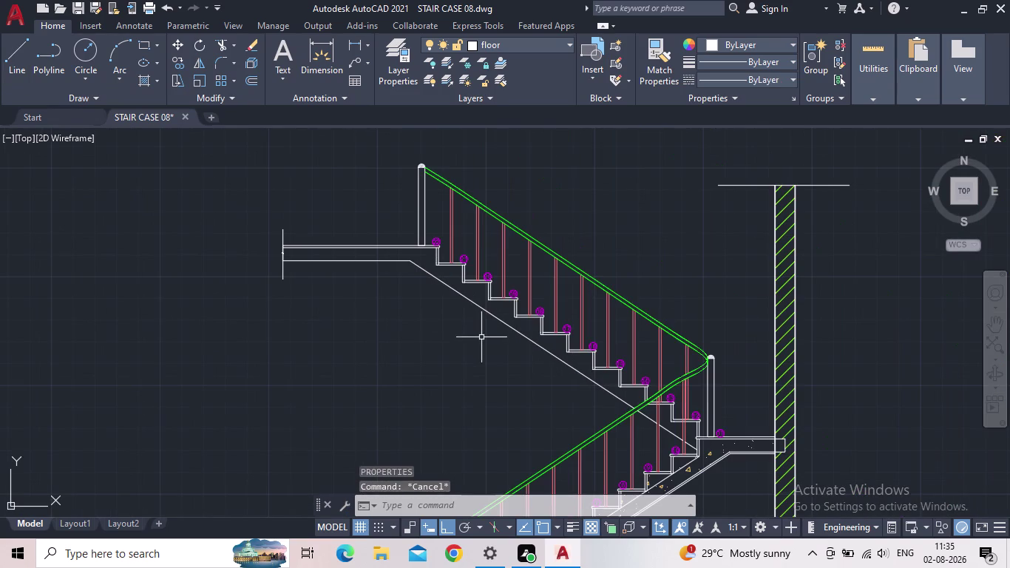
scroll(down, 3)
middle_drag(523, 361, 428, 297)
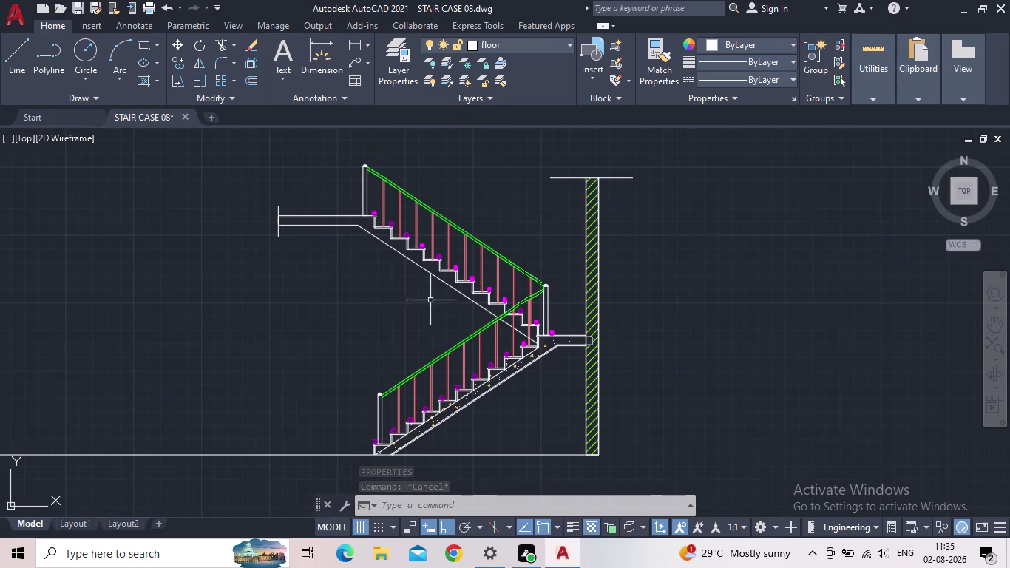
scroll(down, 3)
middle_drag(346, 318, 498, 321)
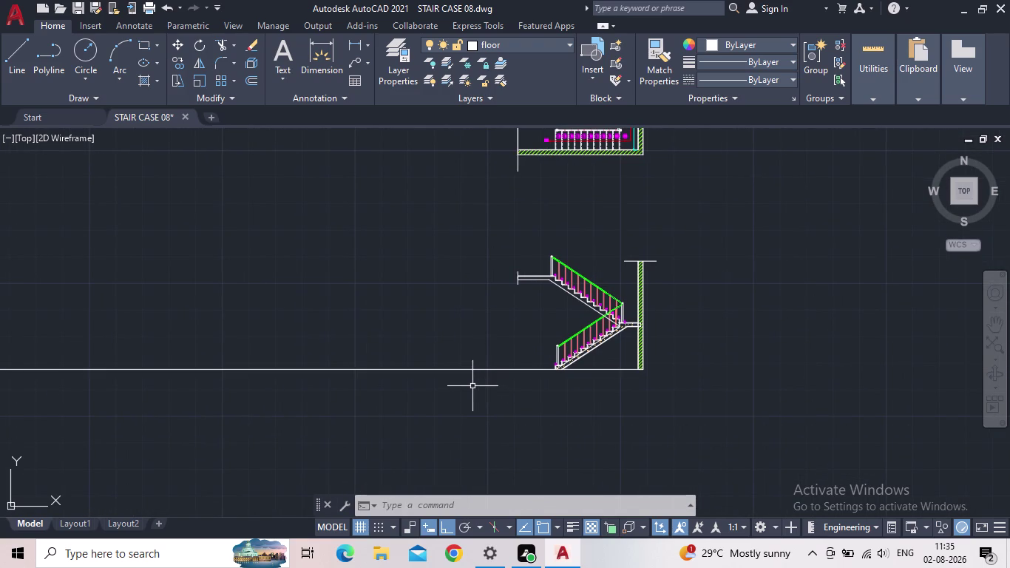
middle_drag(412, 351, 412, 371)
scroll(up, 3)
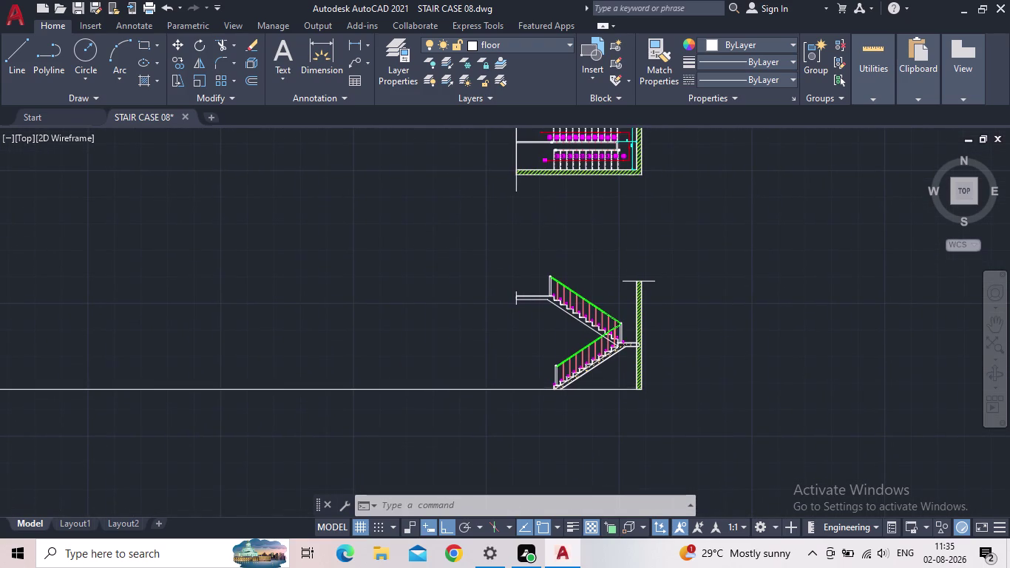
middle_click(501, 394)
scroll(up, 3)
scroll(down, 3)
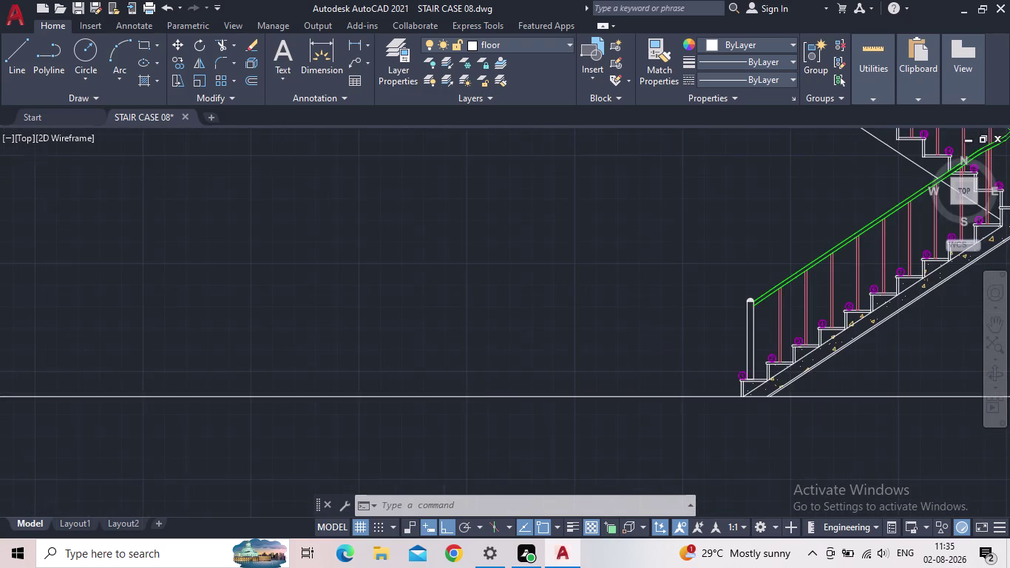
scroll(down, 3)
scroll(down, 3)
scroll(up, 3)
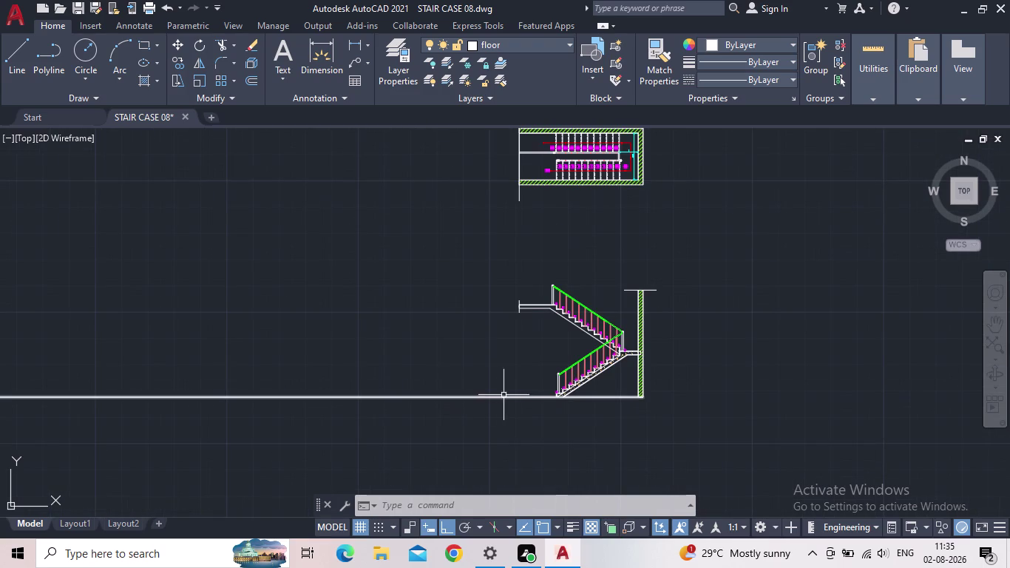
click(509, 396)
scroll(up, 3)
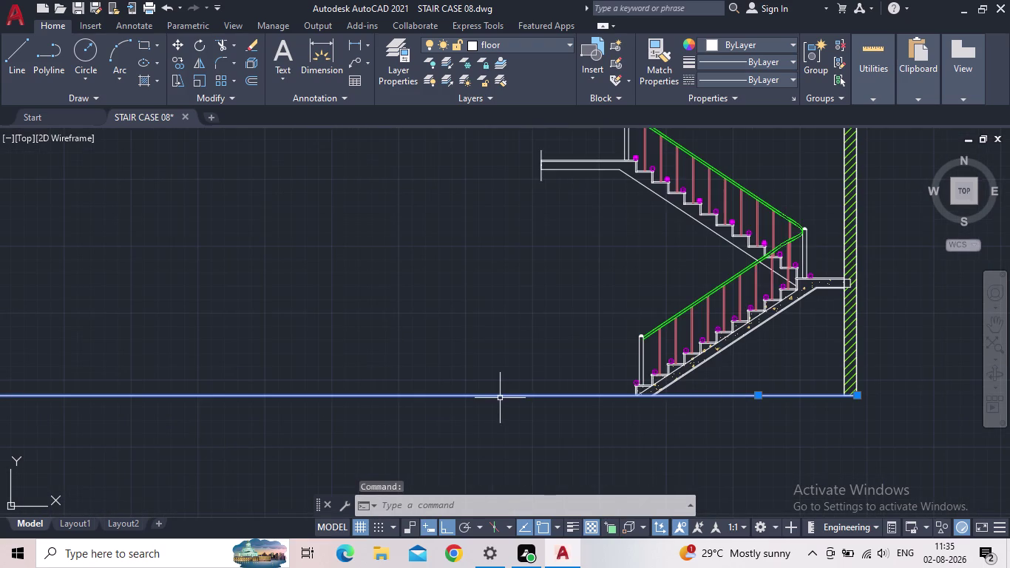
scroll(down, 3)
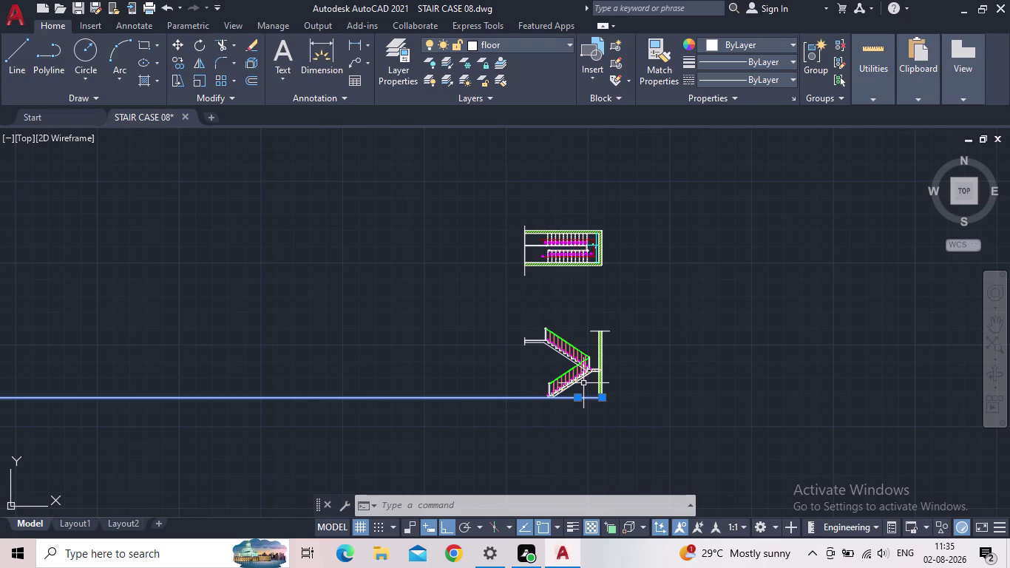
Start the LINE command (L) and zoom in toward the foot of the wall.
key(l)
key(Return)
scroll(up, 3)
middle_drag(697, 401, 536, 398)
scroll(up, 3)
scroll(up, 3)
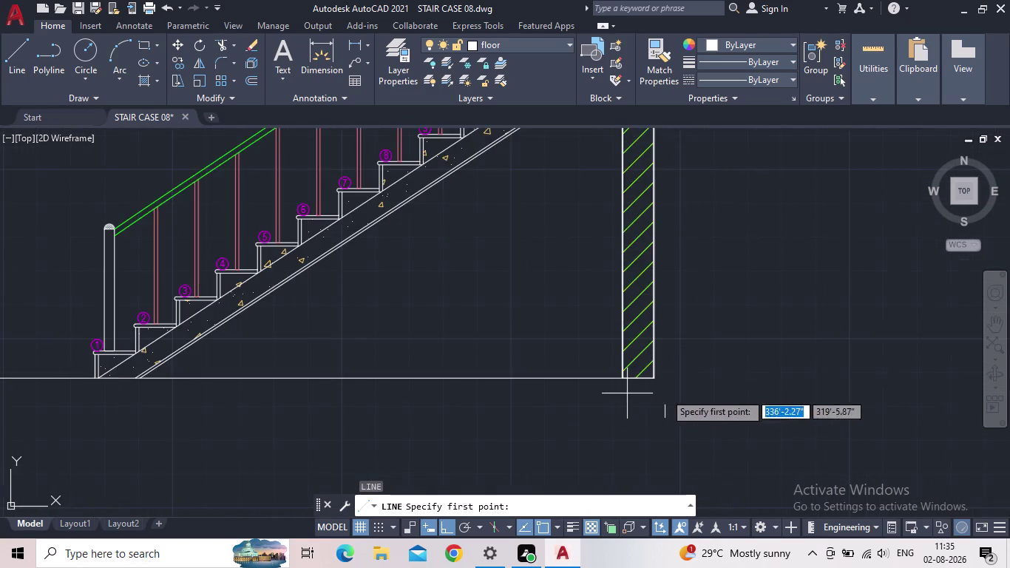
Cancel the first line attempt at the wall base and restart the line.
scroll(up, 3)
click(620, 374)
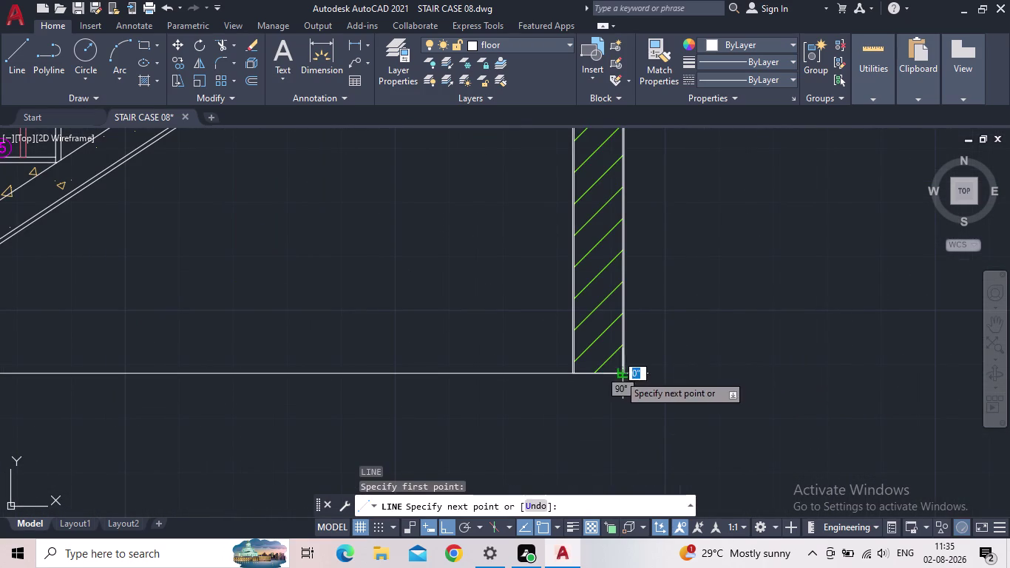
key(Escape)
scroll(up, 3)
scroll(up, 3)
key(space)
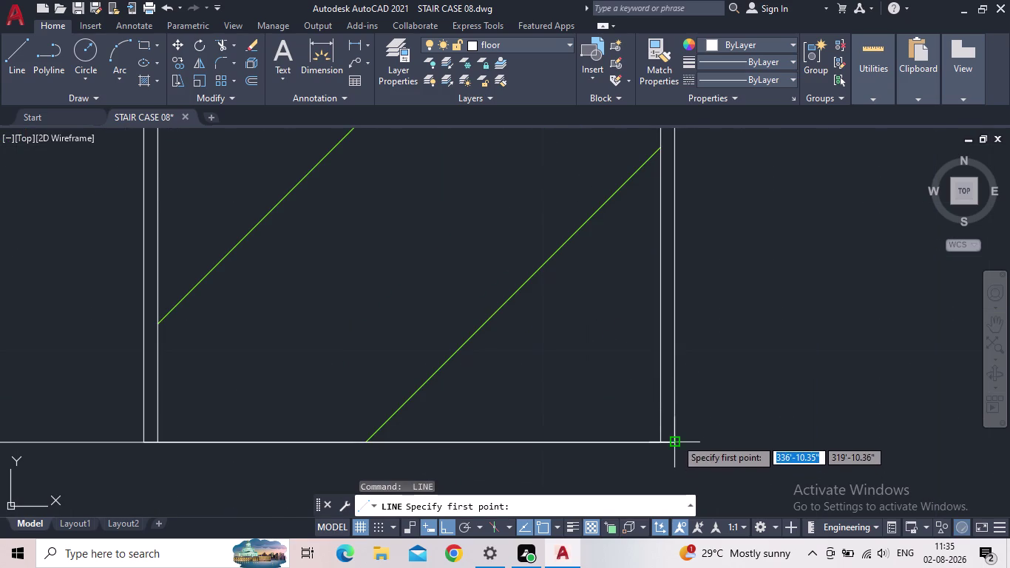
Draw the new ground line from the wall's outer base corner to left of the staircase.
drag(676, 438, 670, 436)
middle_drag(95, 432, 755, 325)
scroll(down, 3)
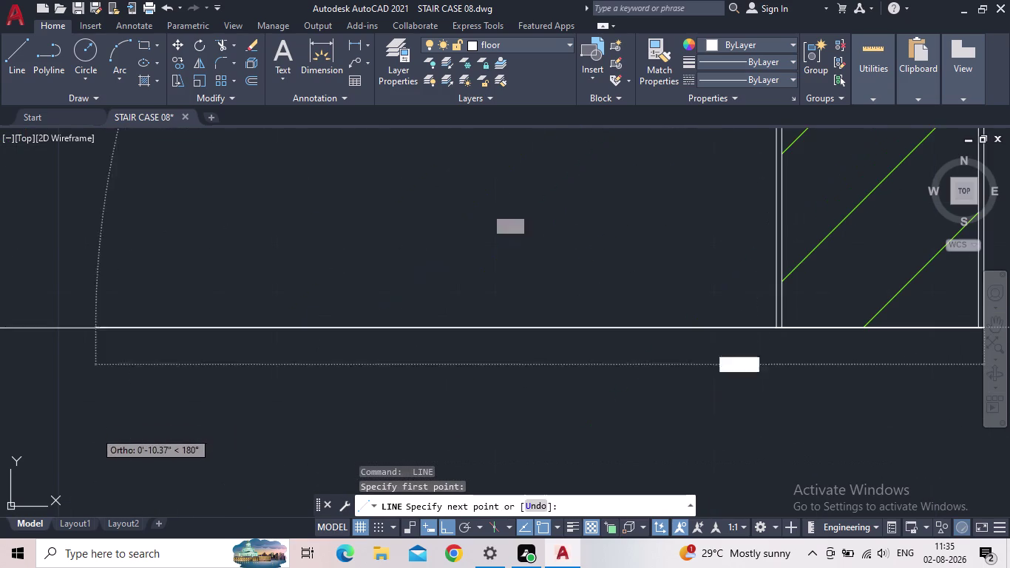
middle_drag(310, 339, 640, 397)
scroll(down, 3)
scroll(down, 3)
middle_drag(293, 397, 323, 397)
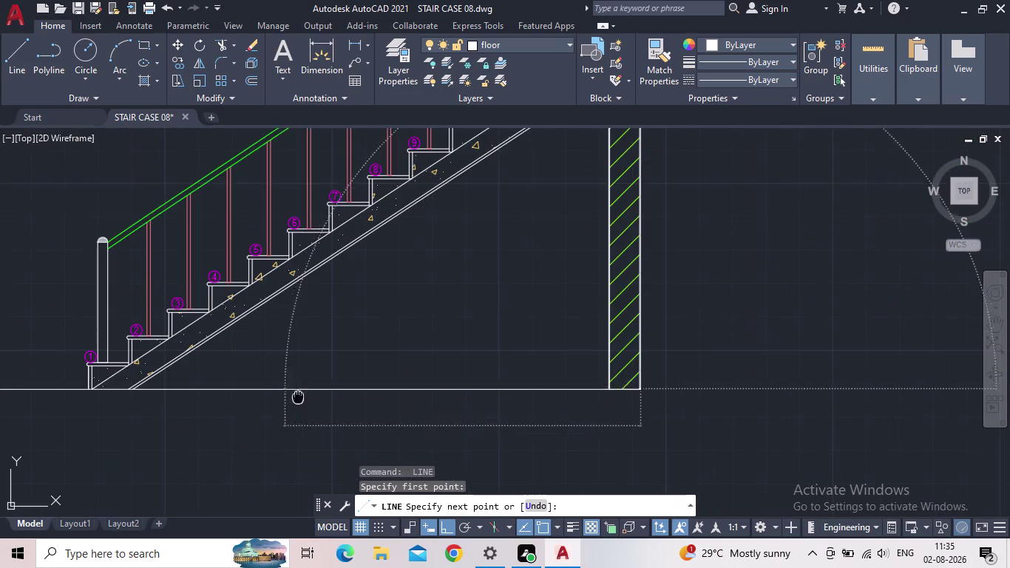
middle_drag(323, 397, 868, 376)
scroll(down, 3)
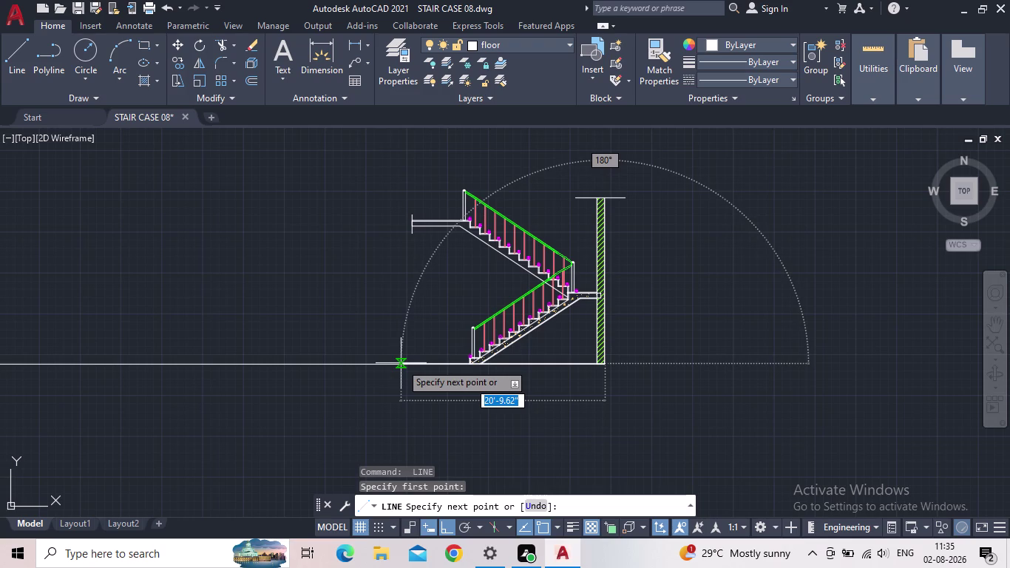
click(439, 361)
key(Escape)
Window-select and delete the old long ground line, then save the drawing.
drag(355, 404, 324, 378)
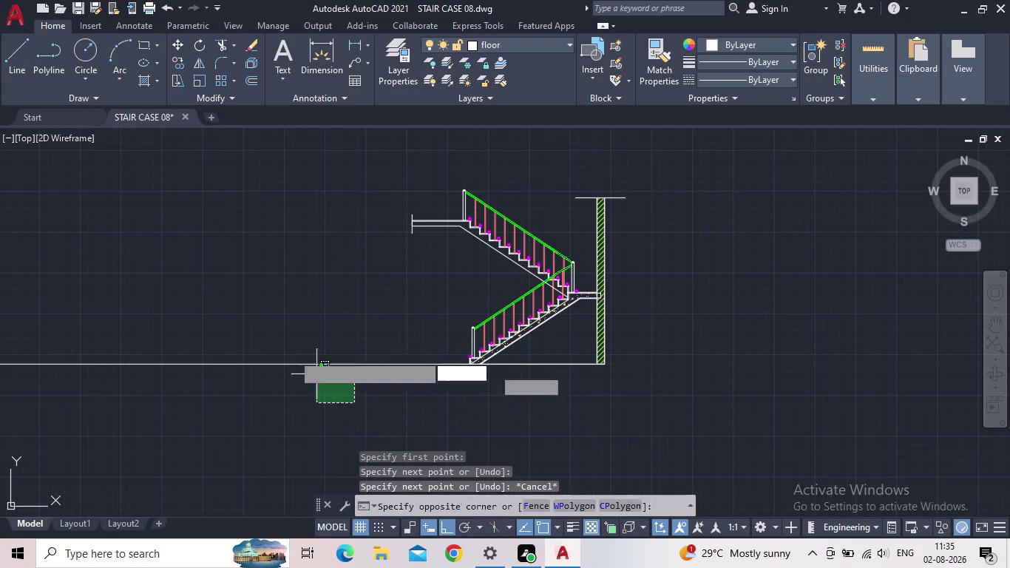
click(273, 334)
key(Delete)
scroll(down, 3)
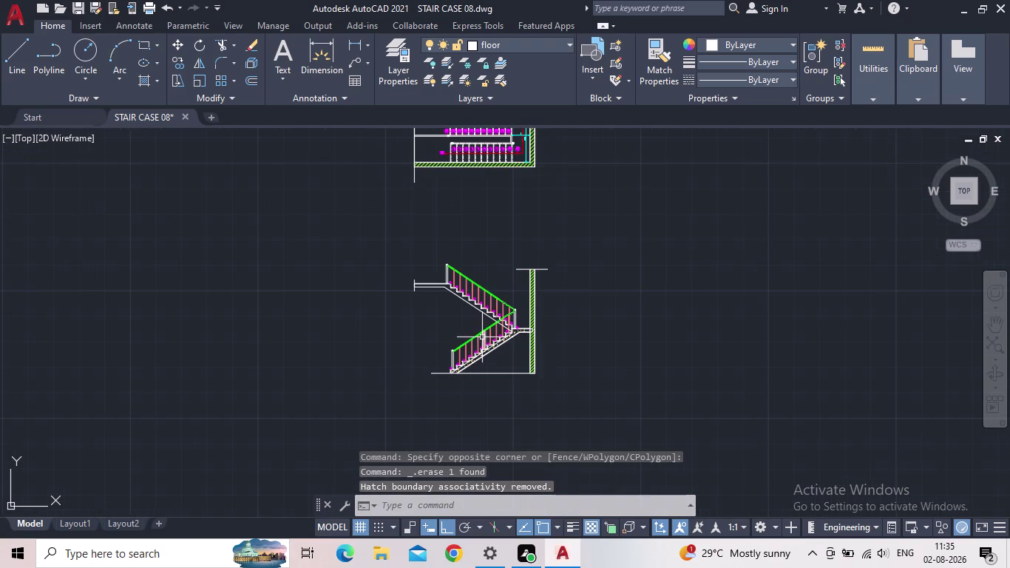
click(80, 9)
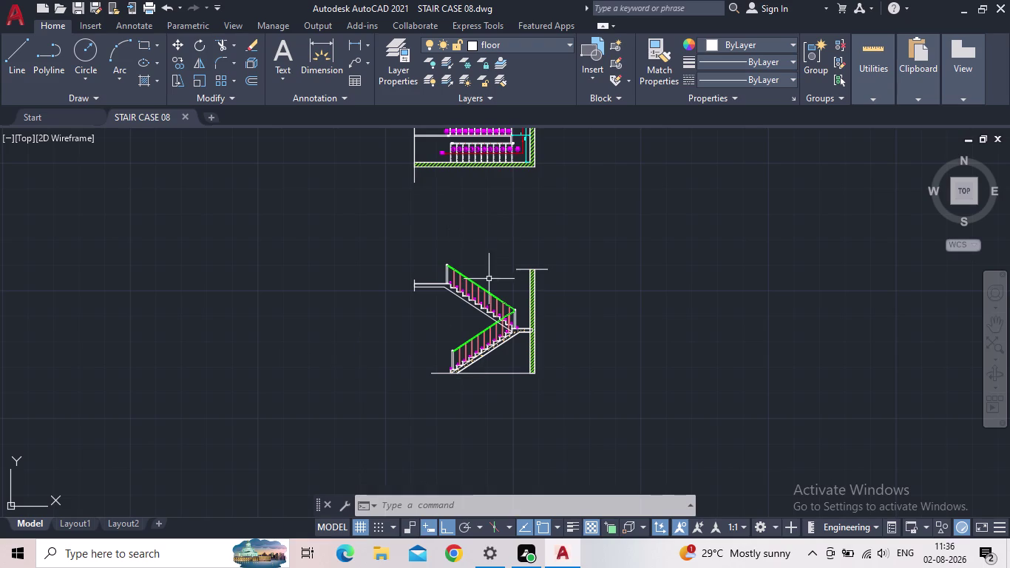
Pan to centre the finished stair plan and hatched section in view.
middle_drag(509, 274, 430, 342)
middle_click(430, 342)
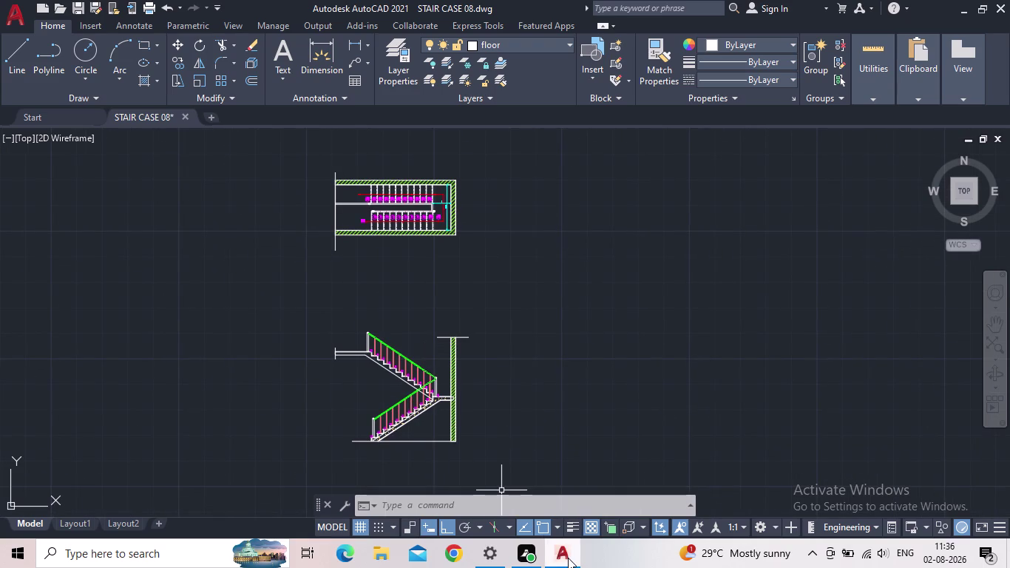